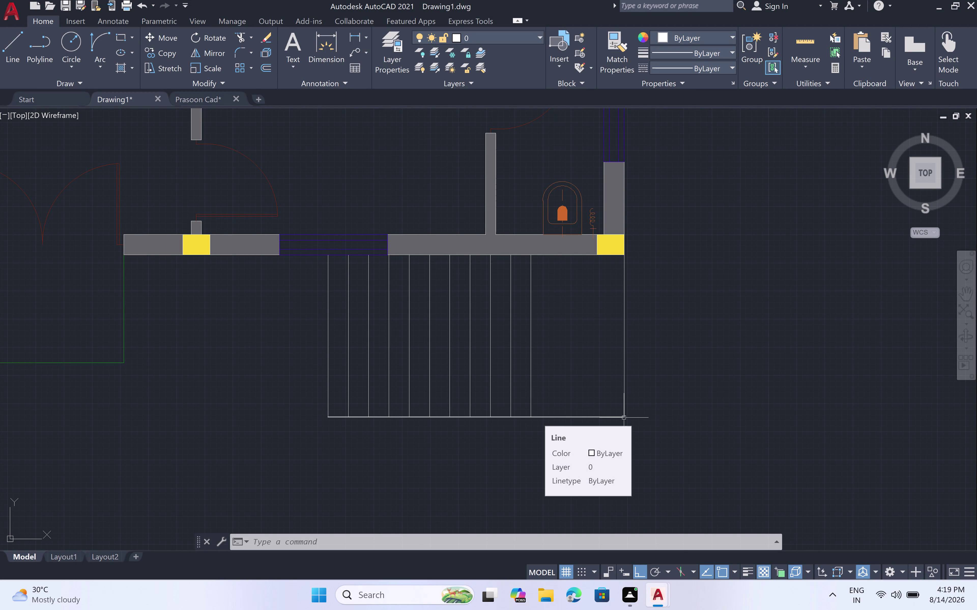
Draw a line starting 4" below the stairs' bottom-right corner, running left and closing the left end.
key(l)
key(space)
double_click(623, 418)
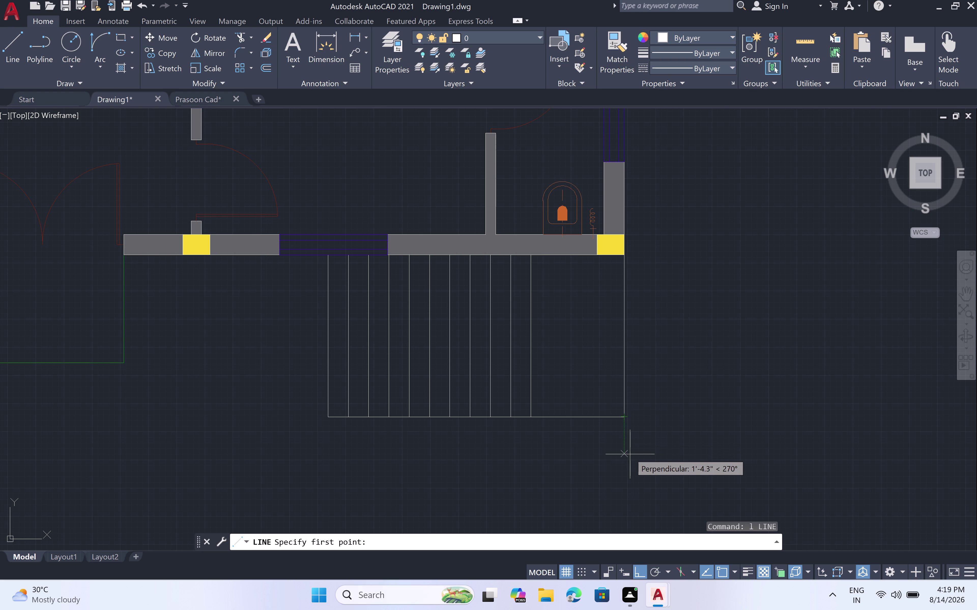
key(4)
key(shift+quotedbl)
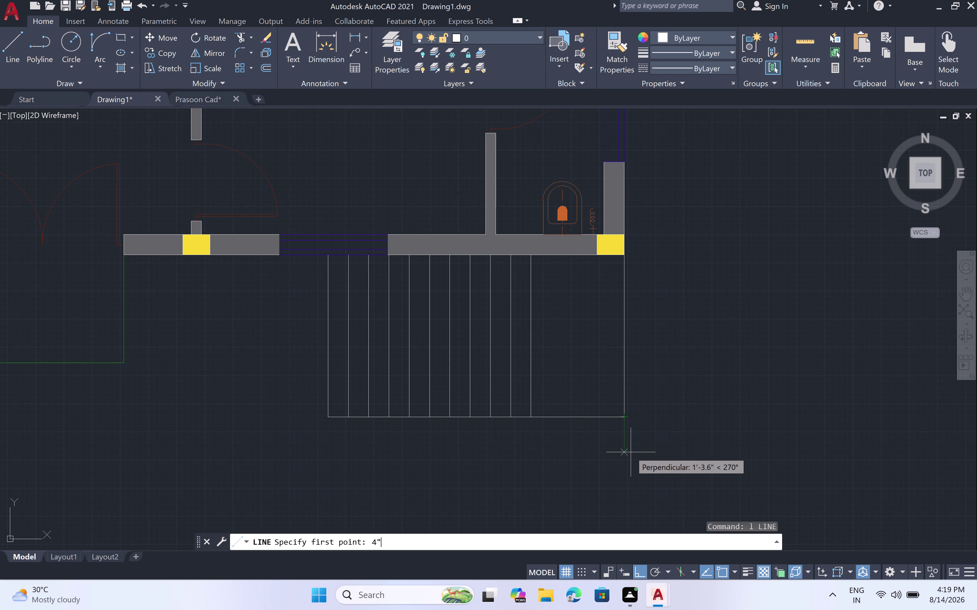
key(space)
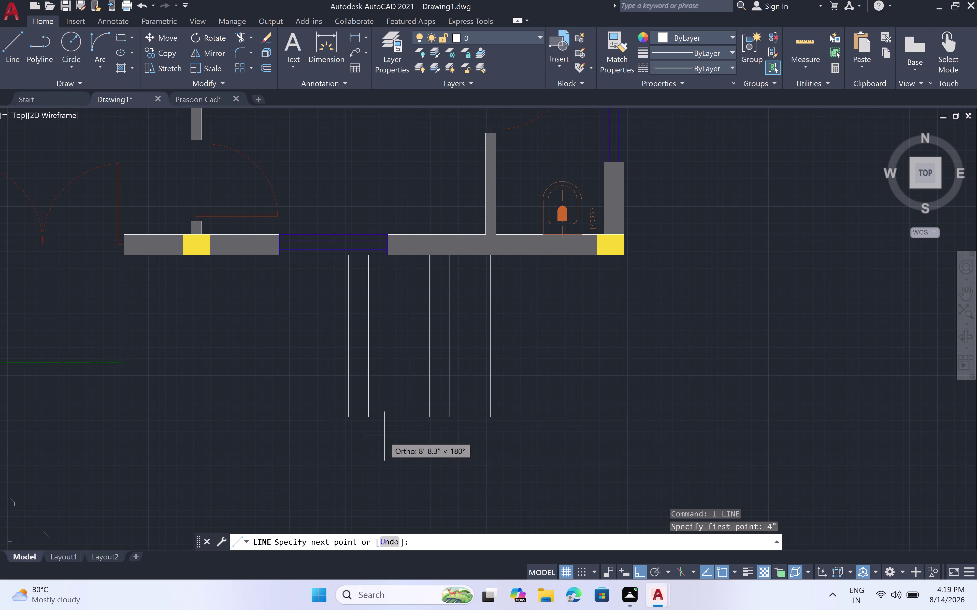
click(324, 422)
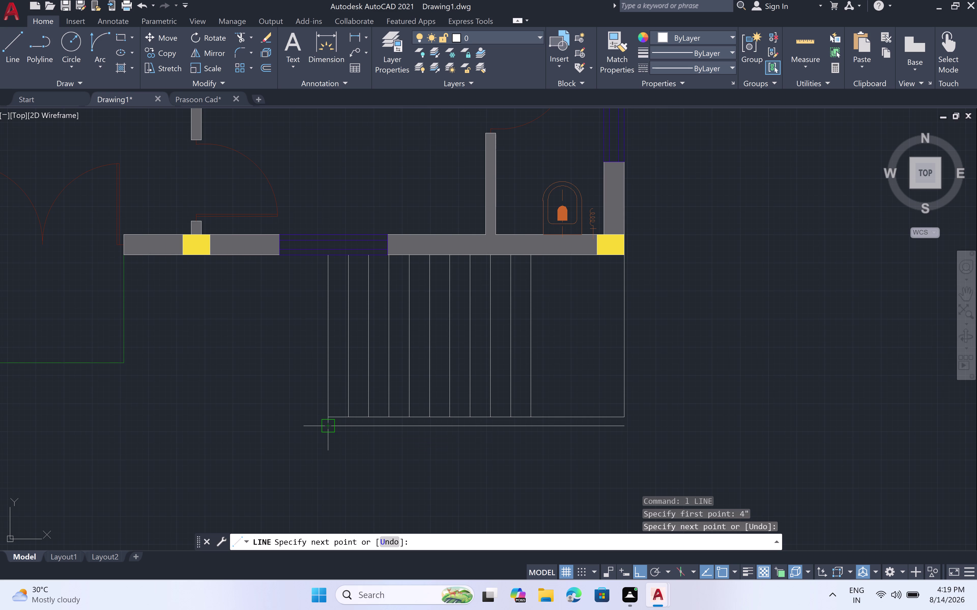
click(323, 415)
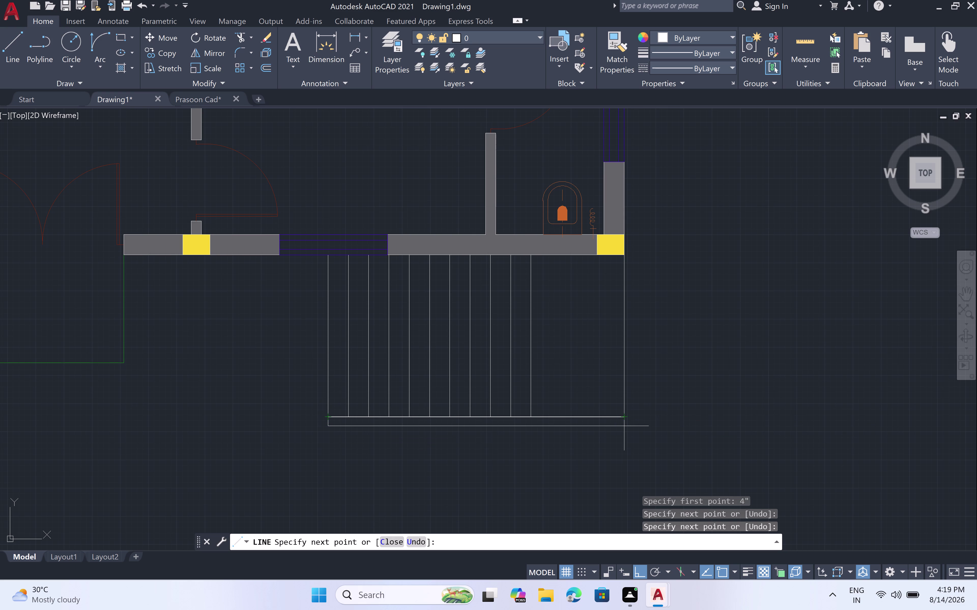
key(Escape)
Close the strip's right end with a short vertical line.
key(space)
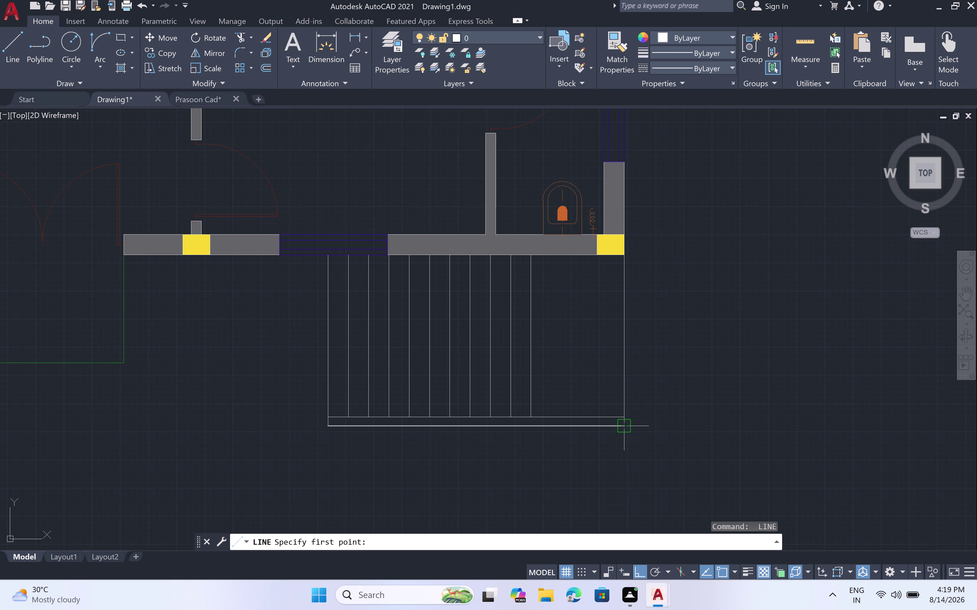
click(623, 424)
click(622, 416)
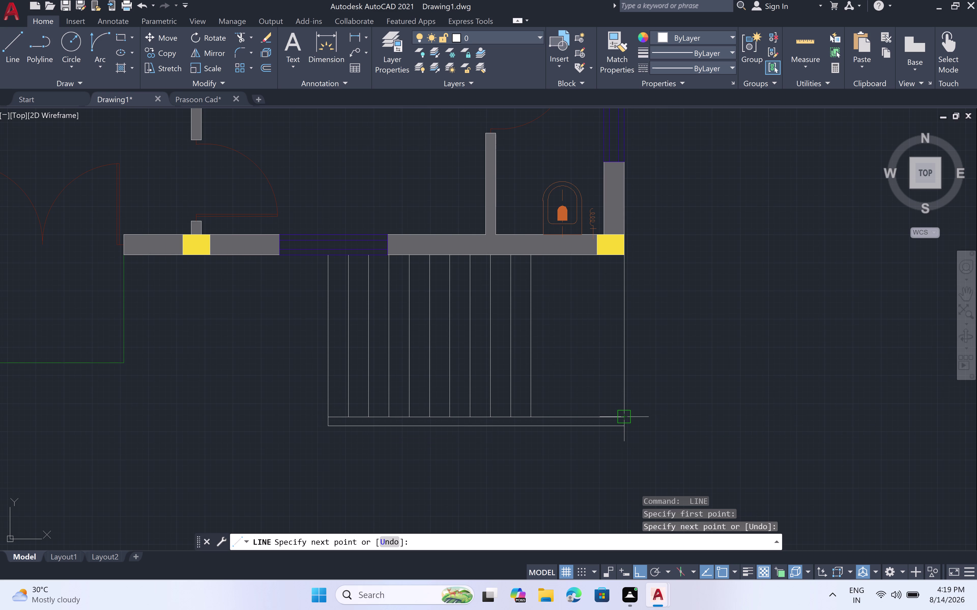
key(Escape)
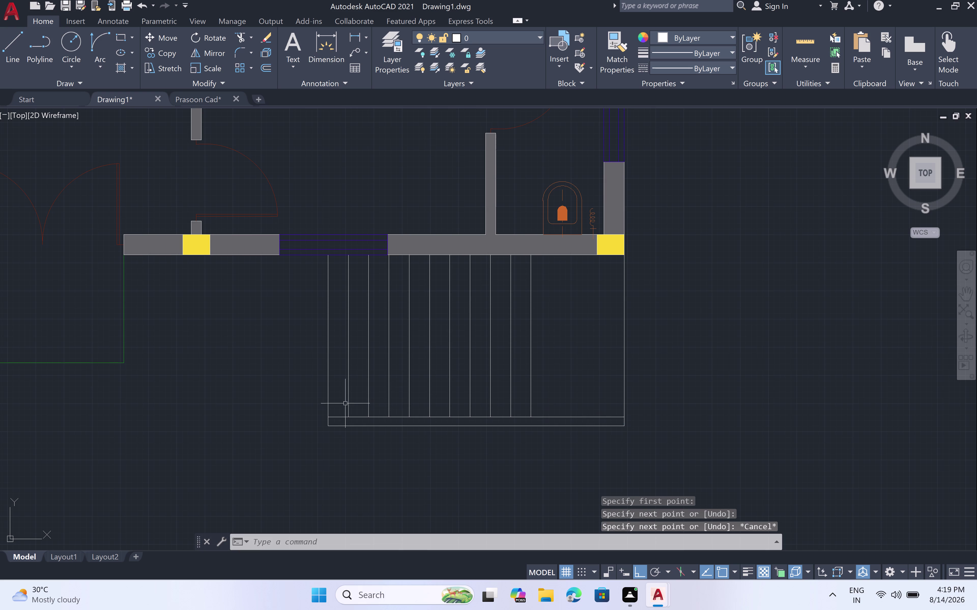
Extend the first seven vertical stair lines down to the new lower line with EX.
scroll(up, 3)
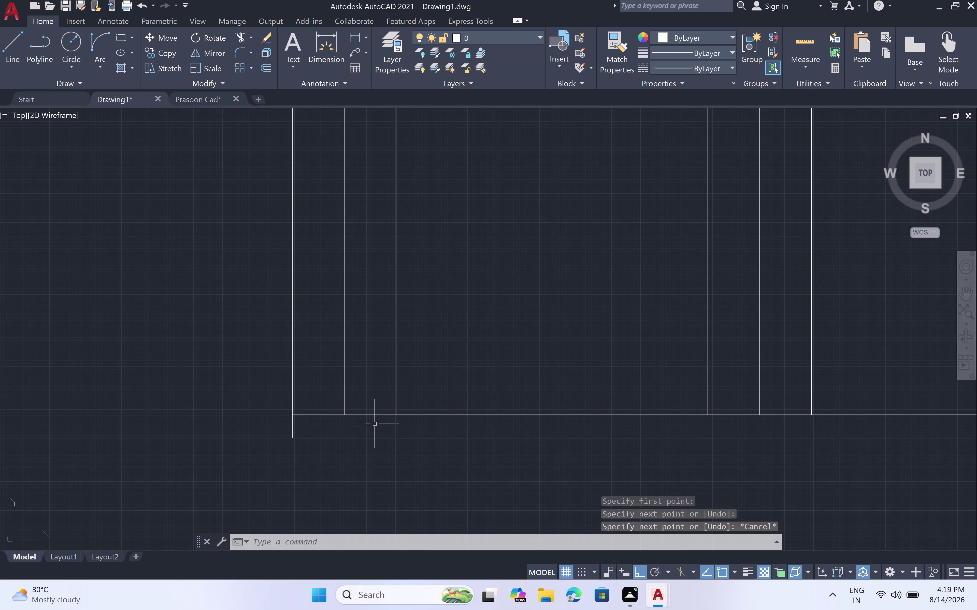
key(e)
text(x)
key(space)
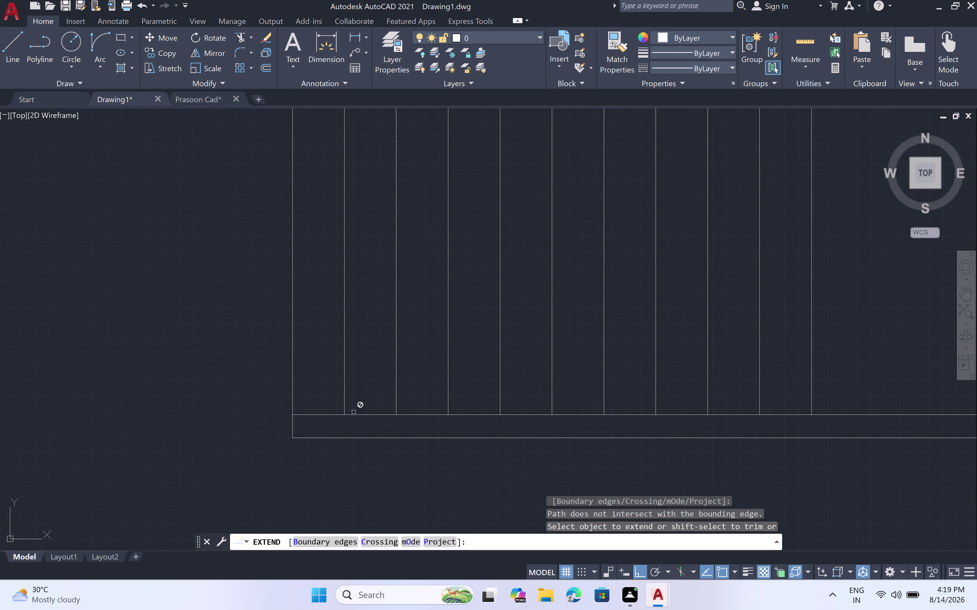
click(344, 414)
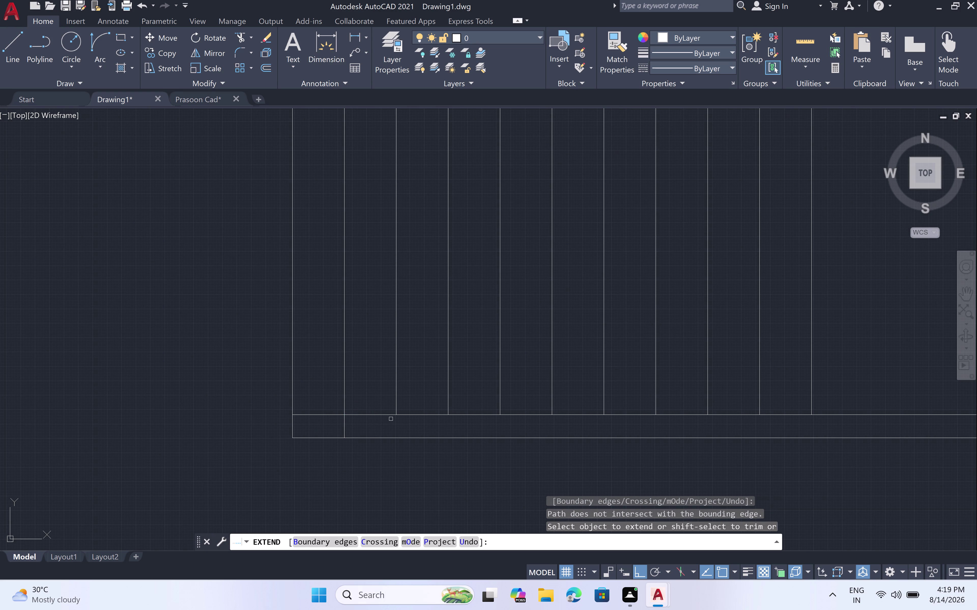
click(395, 415)
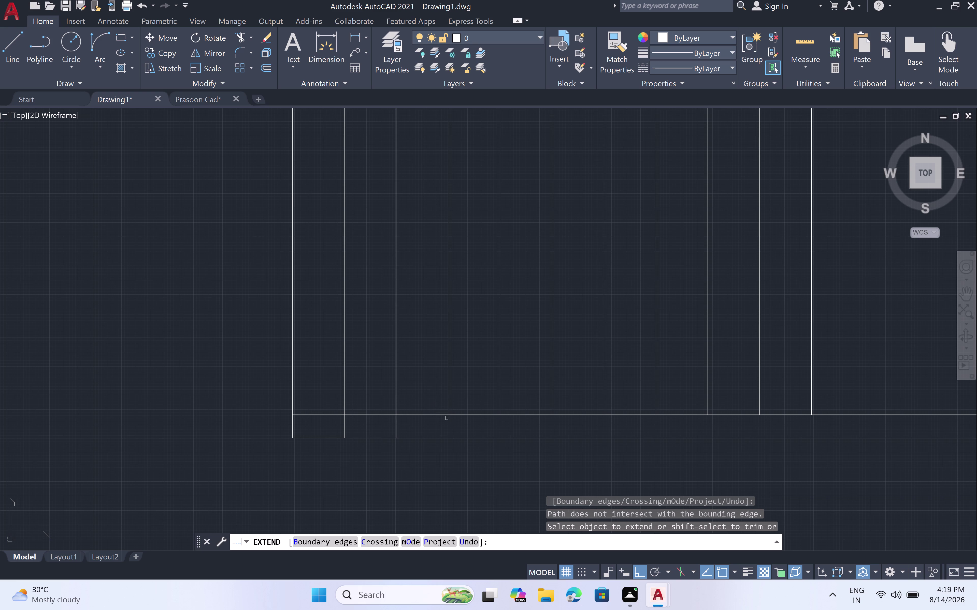
click(448, 415)
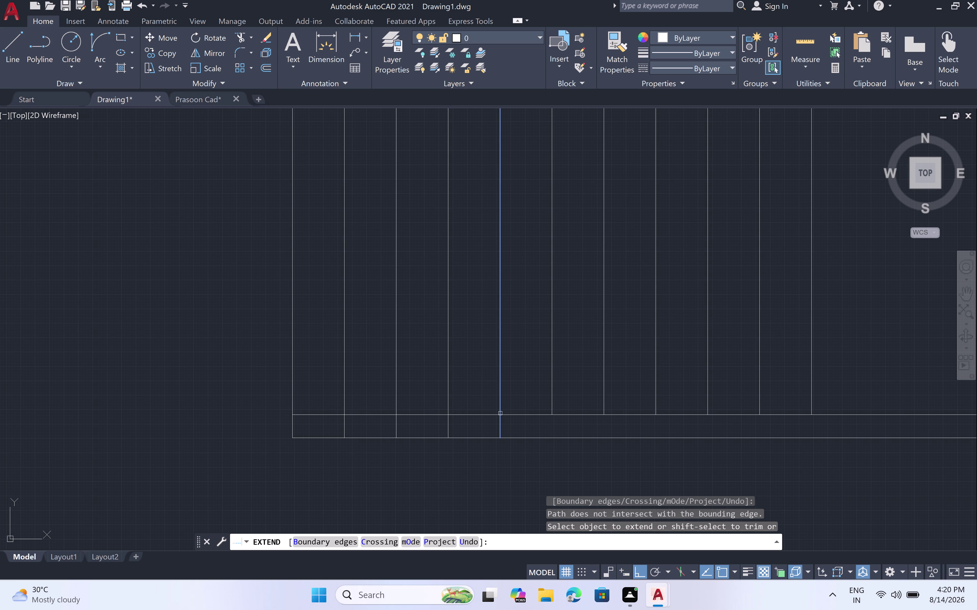
click(500, 413)
click(551, 411)
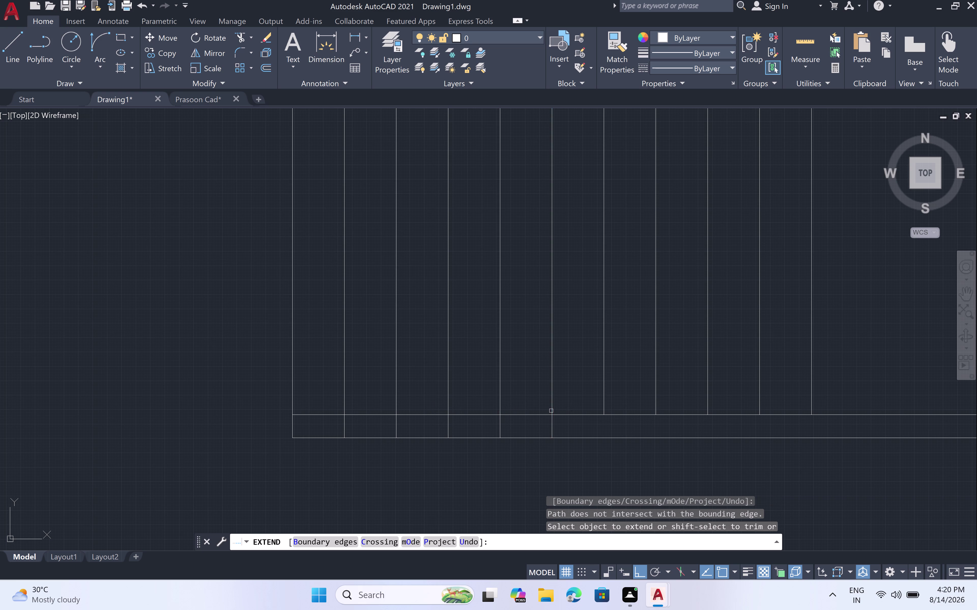
click(604, 414)
click(658, 408)
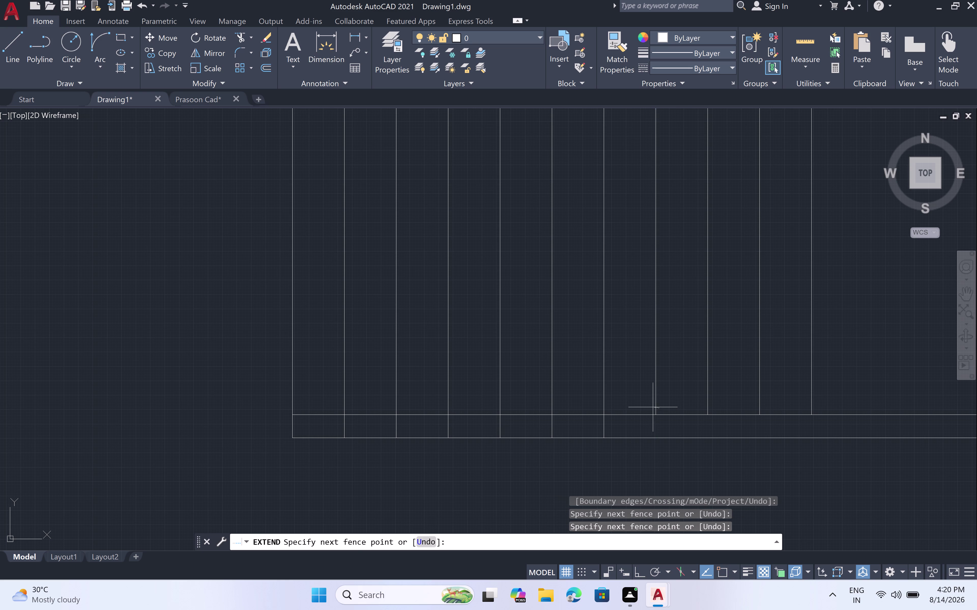
Extend the remaining stair lines to the lower line using a fence.
click(652, 408)
click(698, 402)
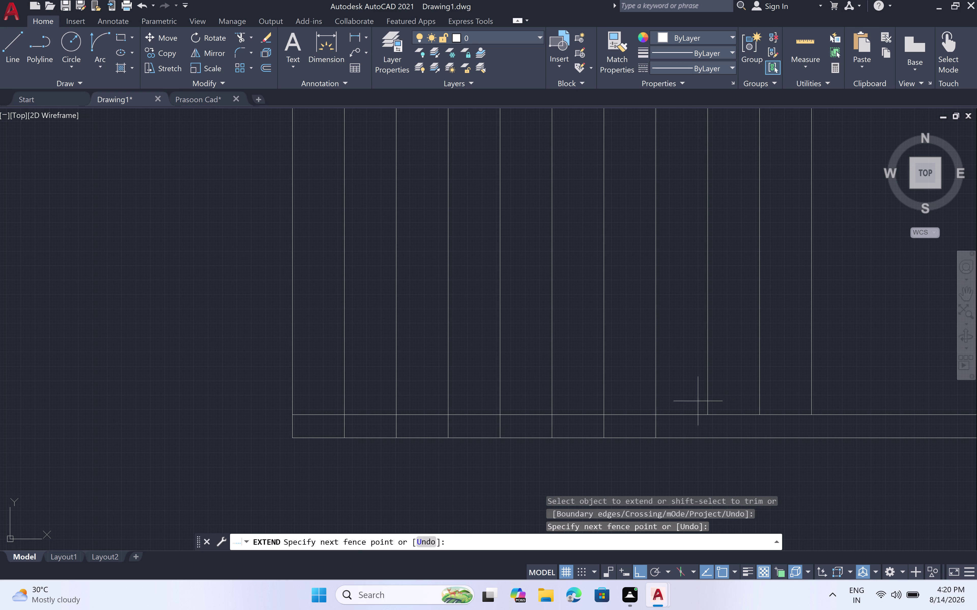
click(822, 397)
scroll(down, 3)
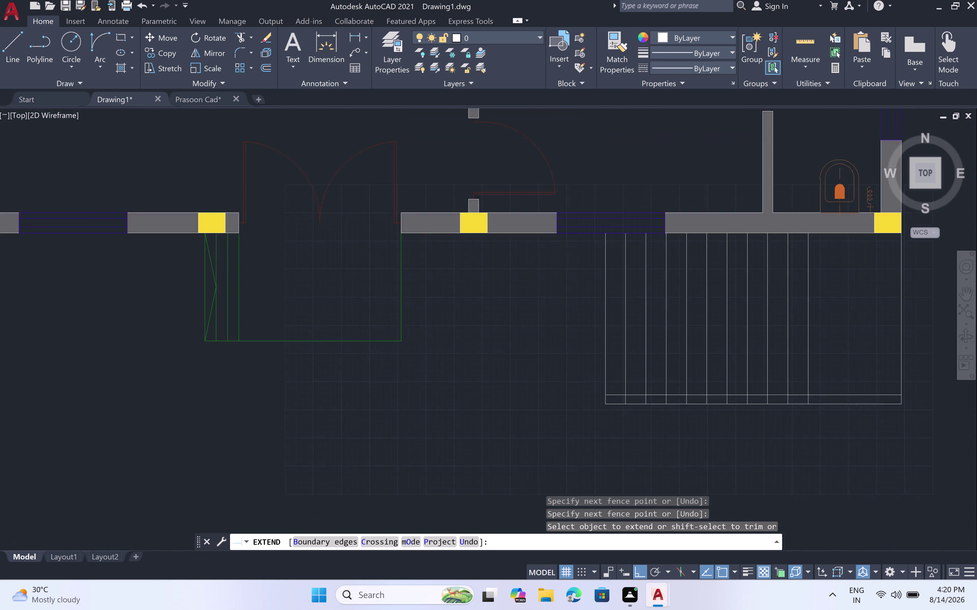
scroll(up, 3)
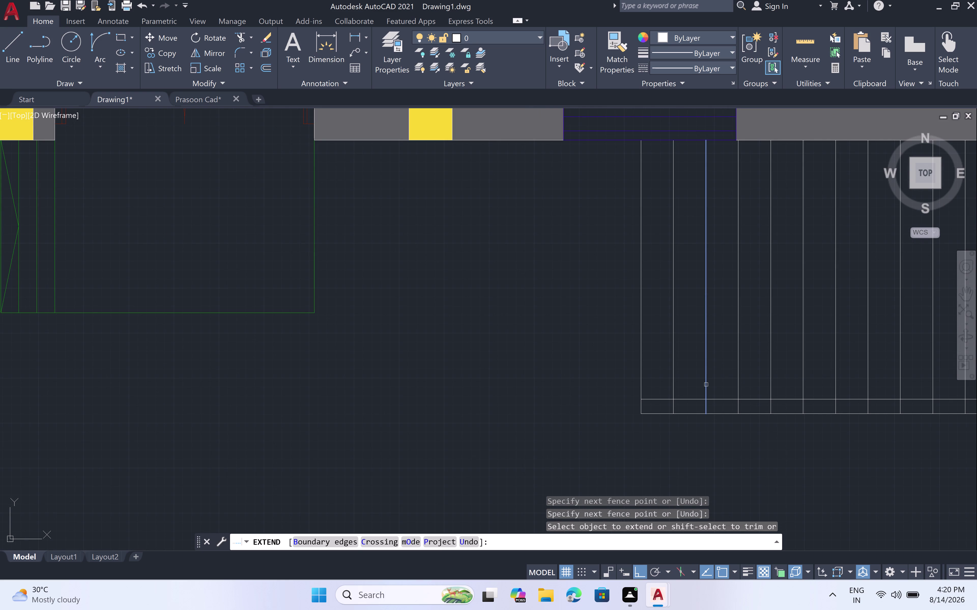
Trim the first pieces of the old bottom edge between stair lines with TR.
key(Escape)
key(t)
key(r)
key(space)
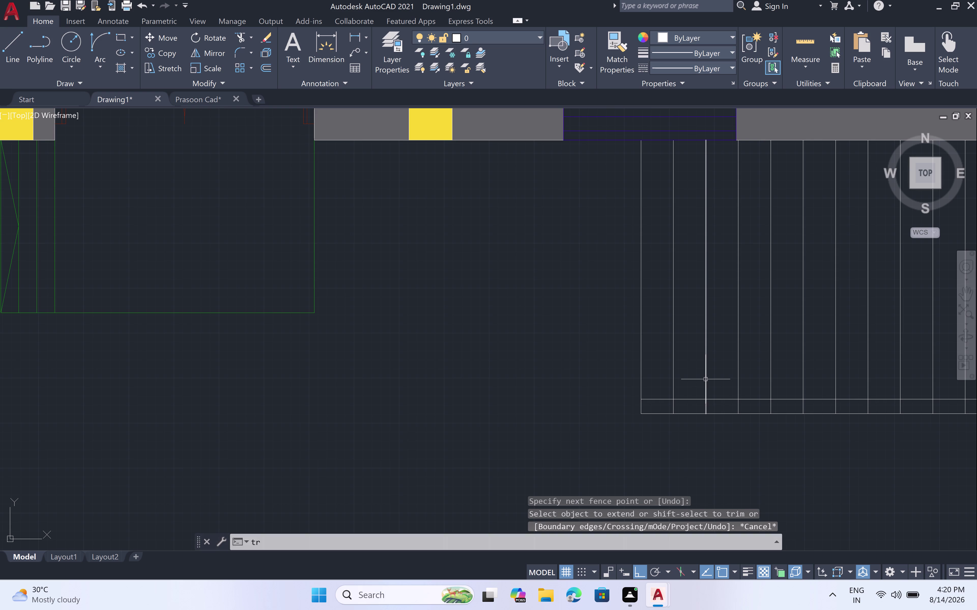
click(655, 399)
click(693, 398)
click(727, 398)
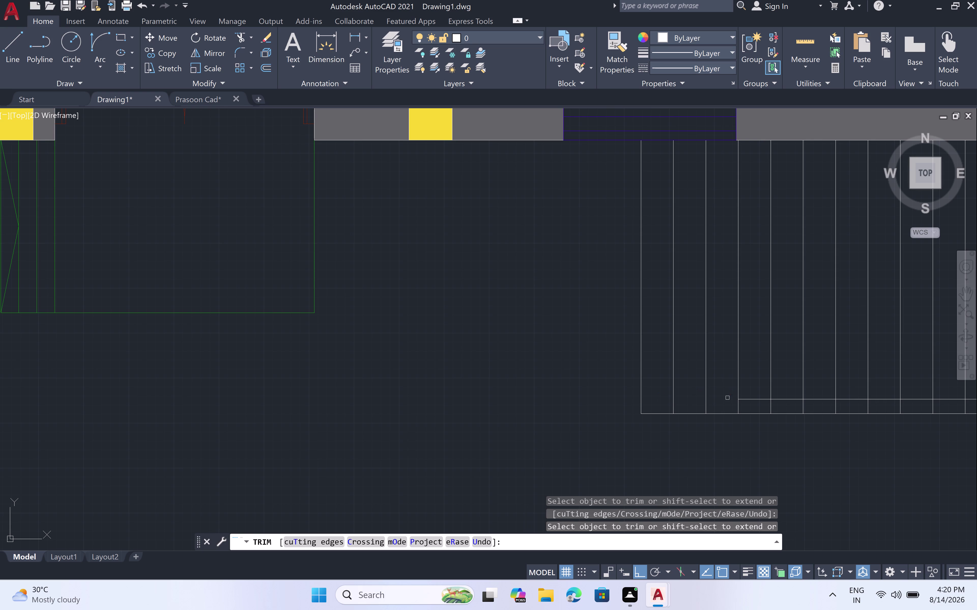
click(756, 398)
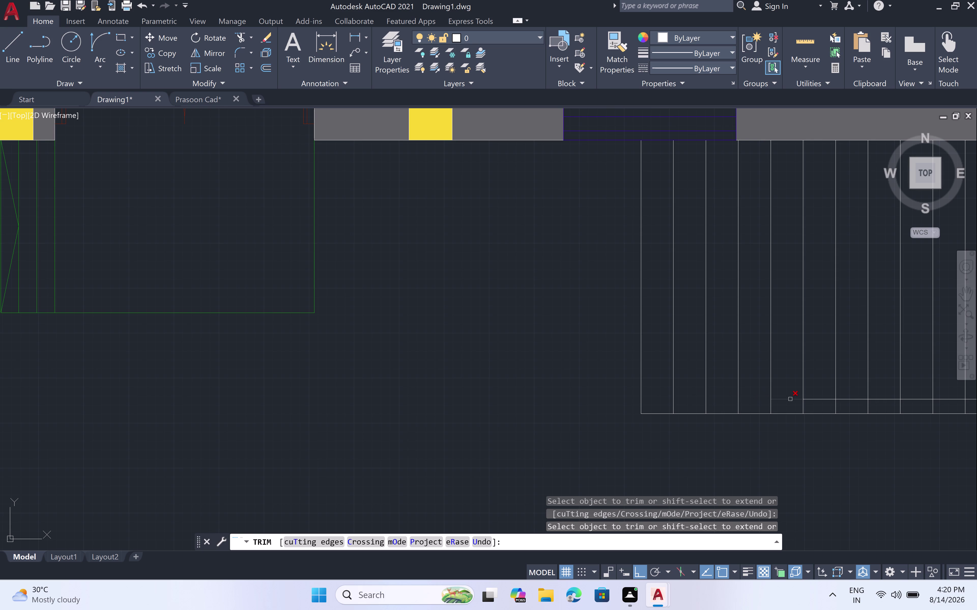
click(790, 399)
click(814, 399)
Trim the remaining old bottom-edge pieces toward the right end.
scroll(down, 3)
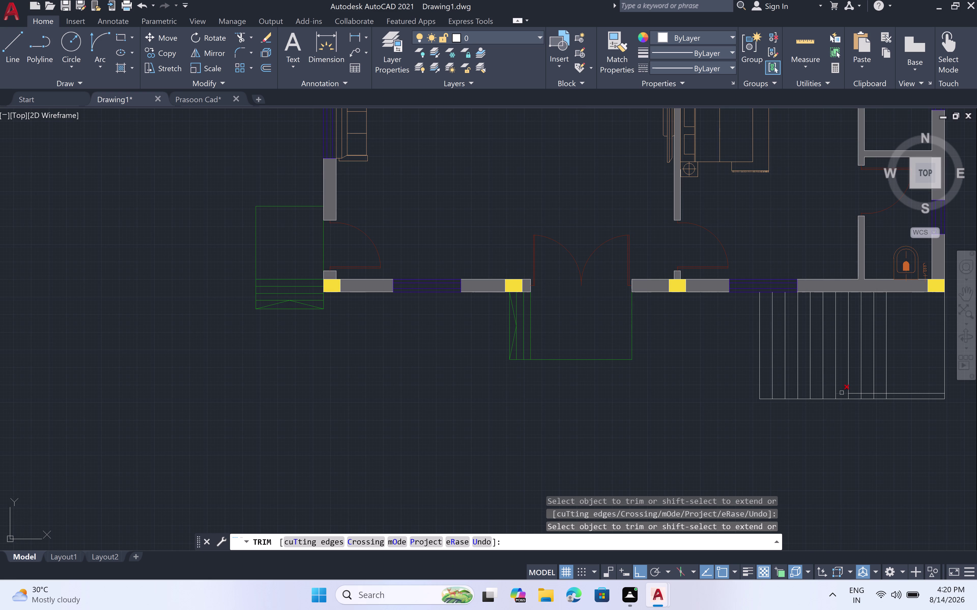
click(841, 393)
click(854, 394)
click(864, 393)
click(879, 394)
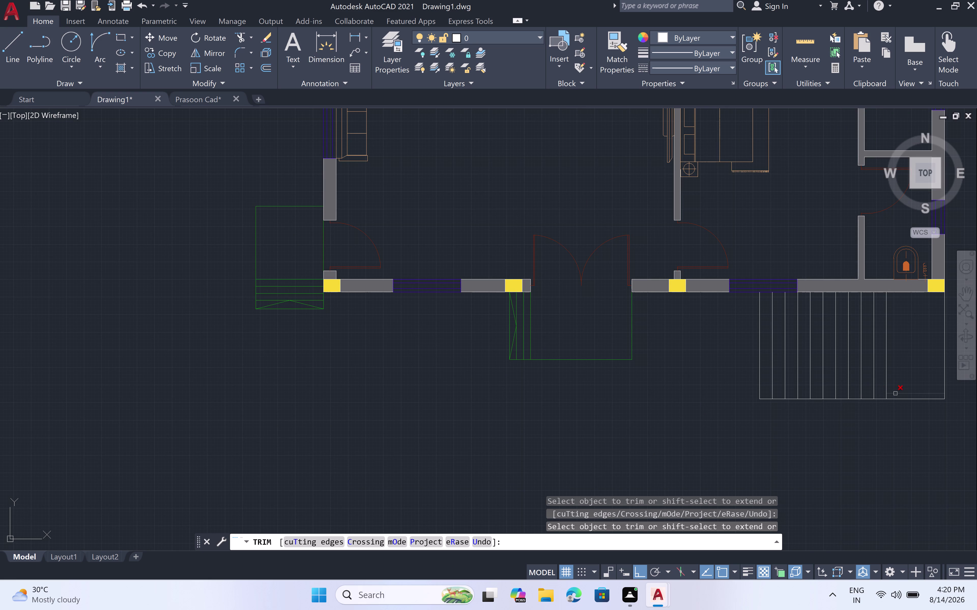
click(894, 393)
key(Escape)
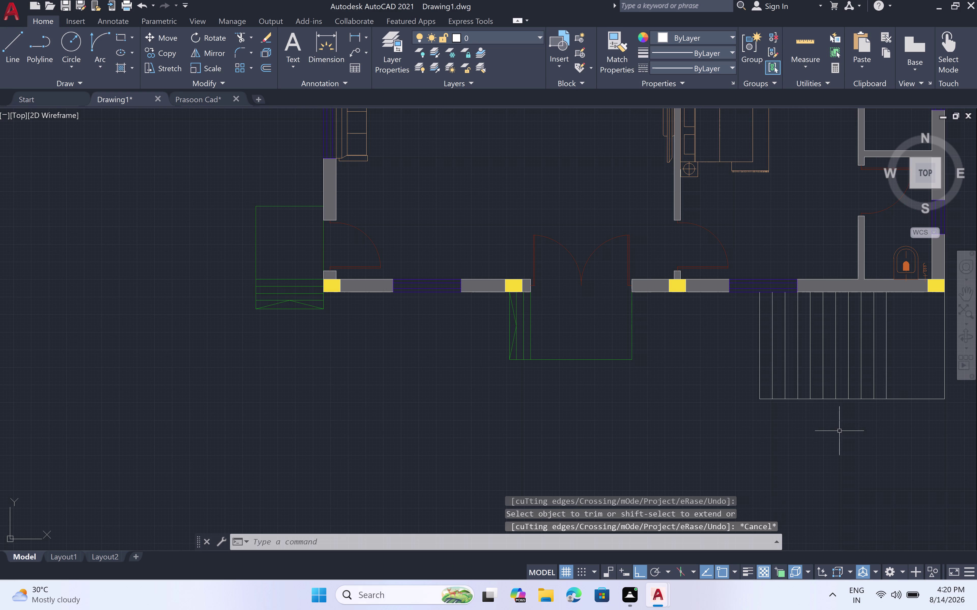
Attempt to start OFFSET with a 3-foot distance.
key(o)
key(f)
key(f)
key(space)
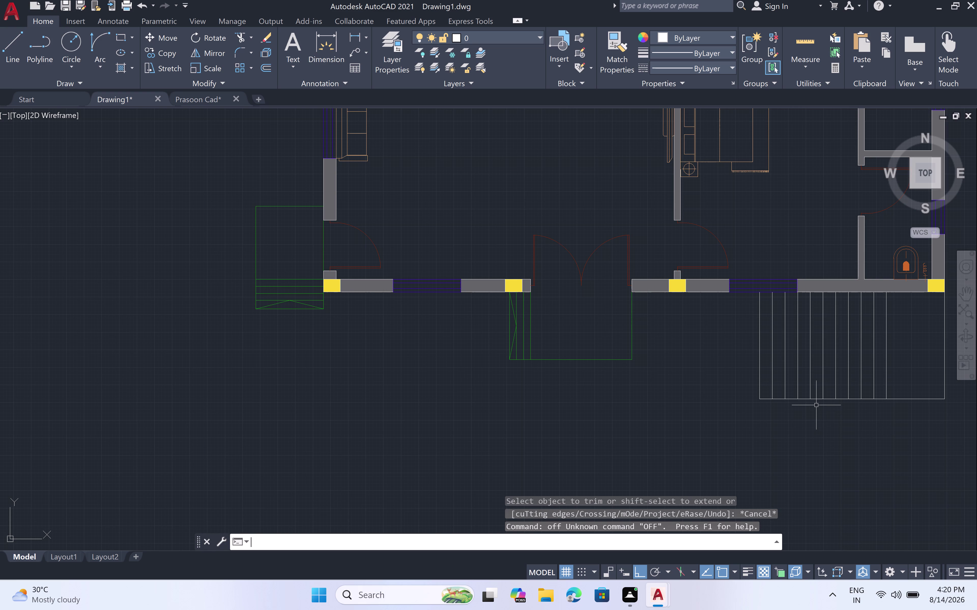
key(3)
key(apostrophe)
key(space)
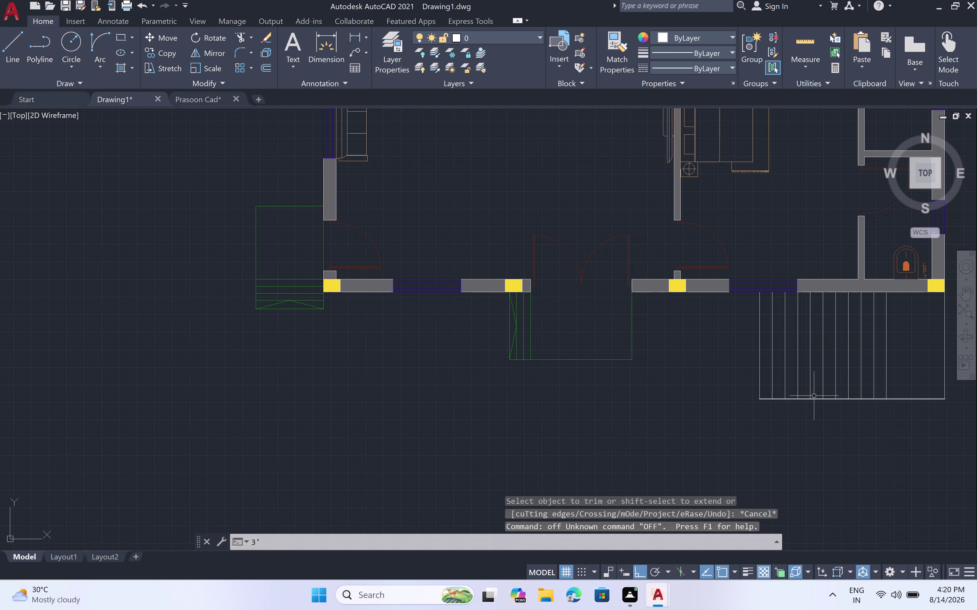
Offset the lower stair edge 3 feet upward to create the horizontal cross line.
key(o)
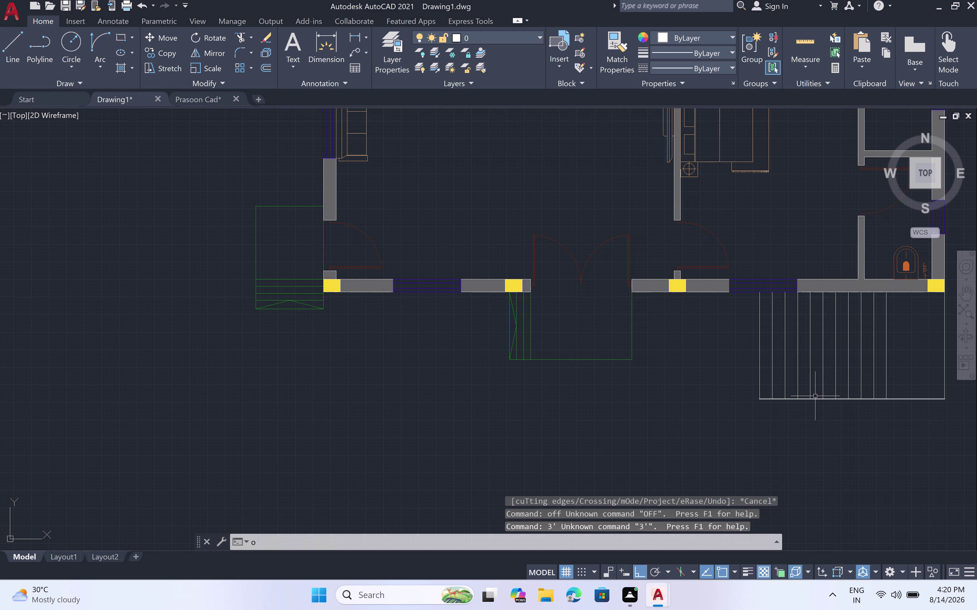
key(f)
text(f)
key(space)
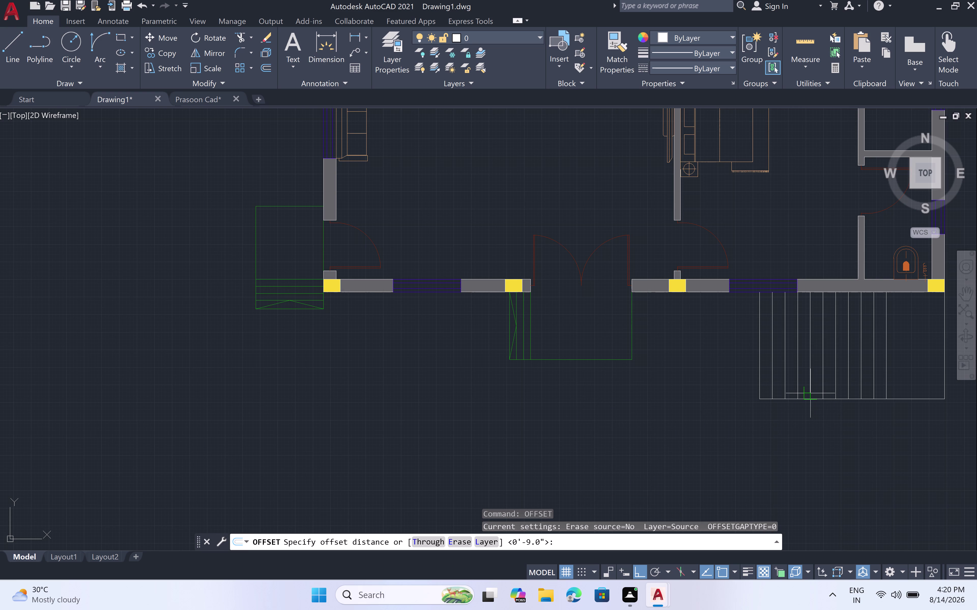
key(3)
key(apostrophe)
key(space)
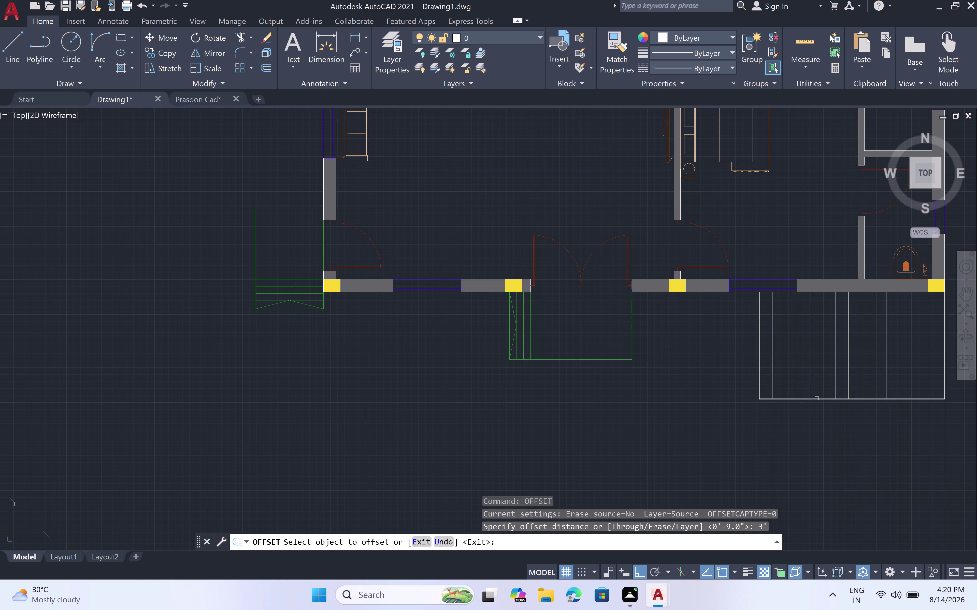
click(816, 399)
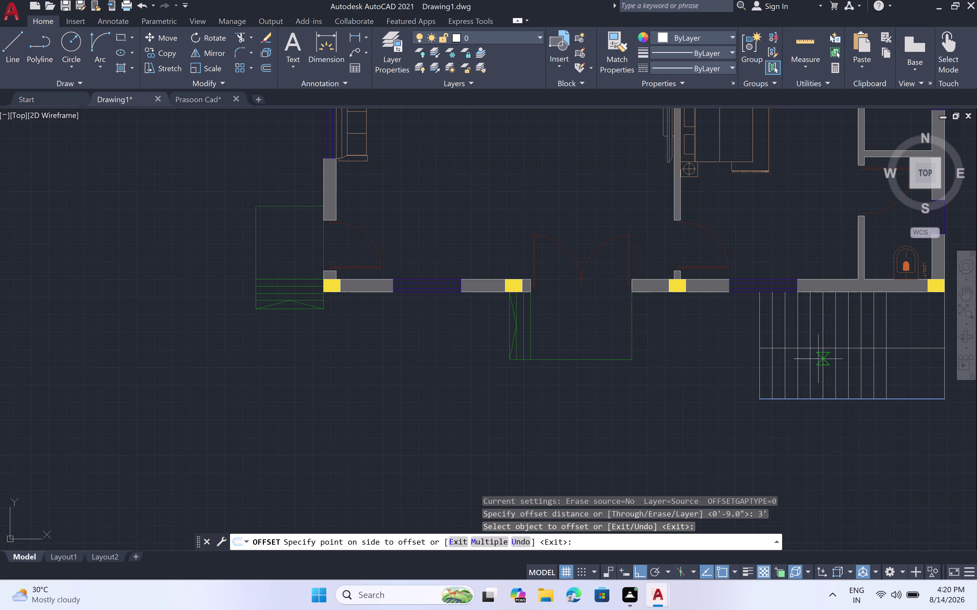
click(818, 359)
key(space)
Offset the stair's horizontal cross line by 4" to form the narrow strip.
key(space)
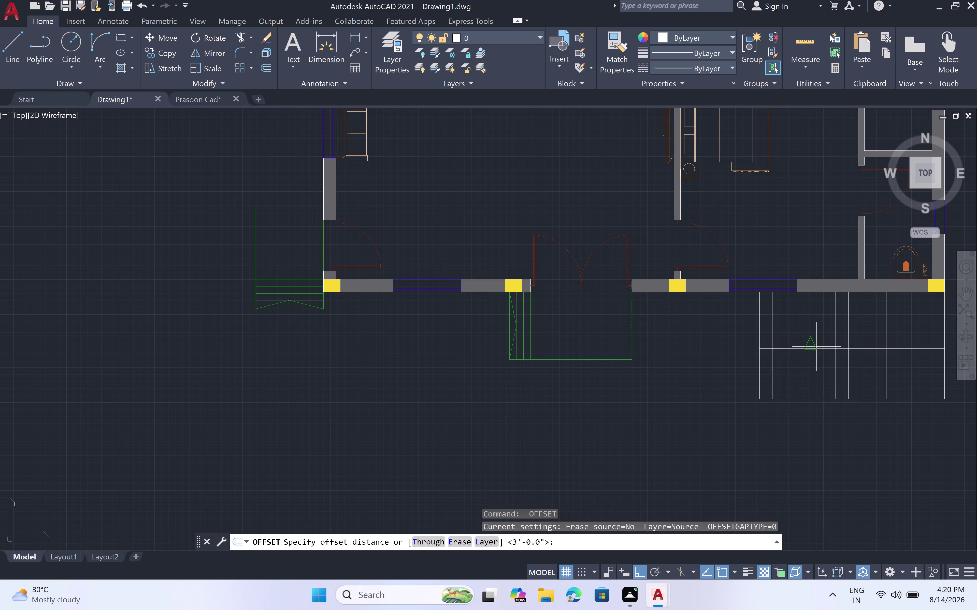
text(4")
key(space)
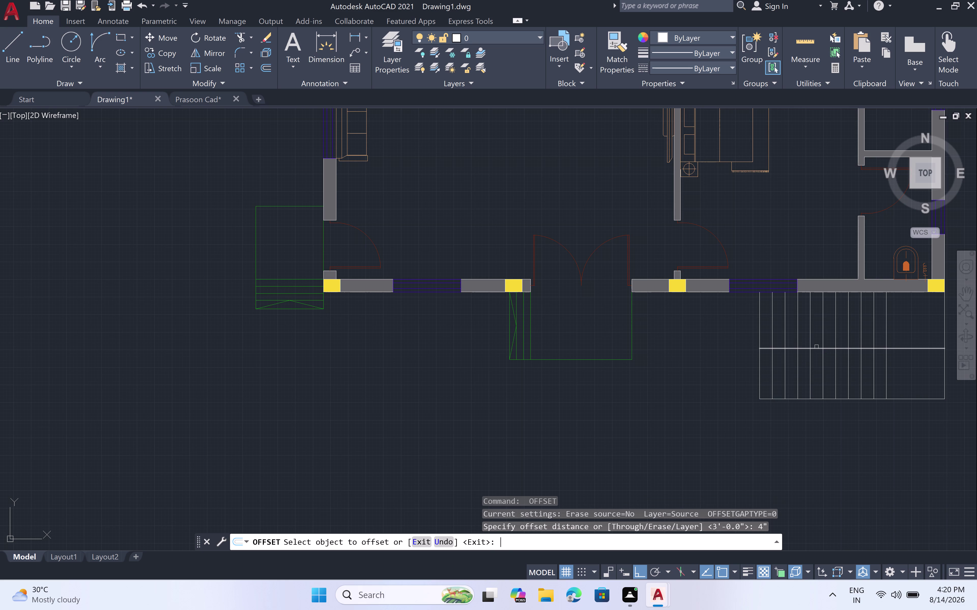
click(816, 348)
click(812, 330)
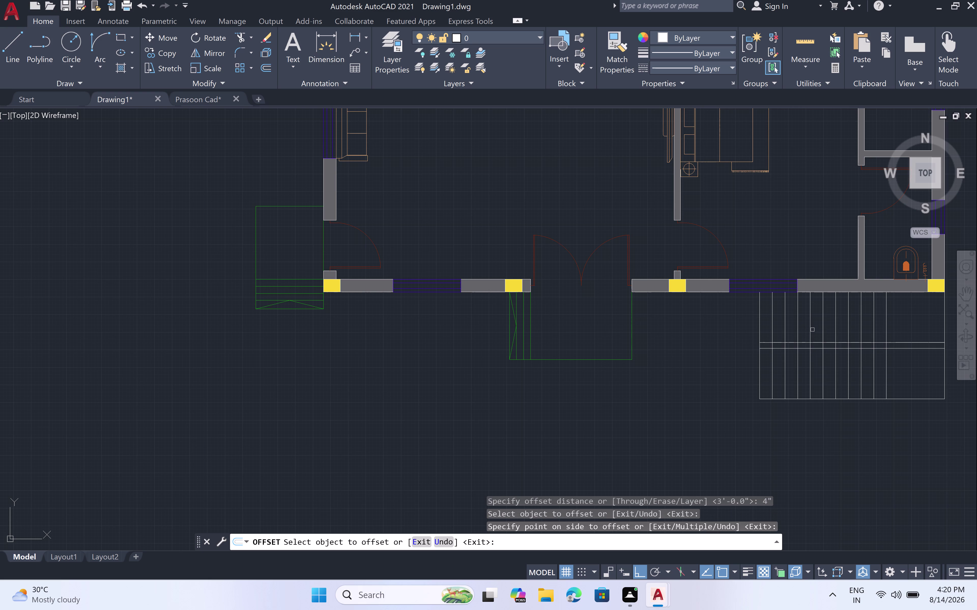
Check the command options, then cancel the pending offset.
text(tr)
key(space)
scroll(up, 3)
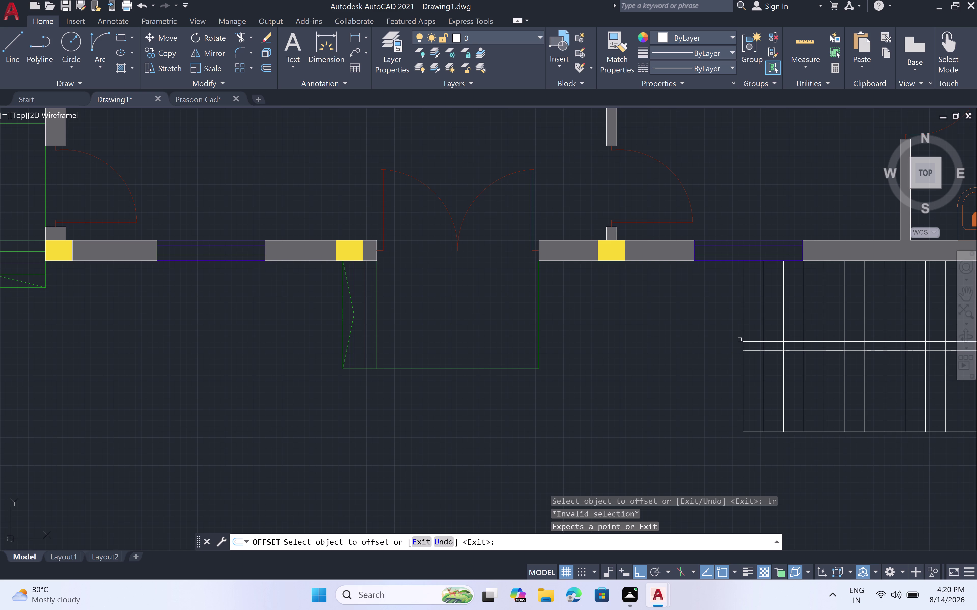
right_click(727, 340)
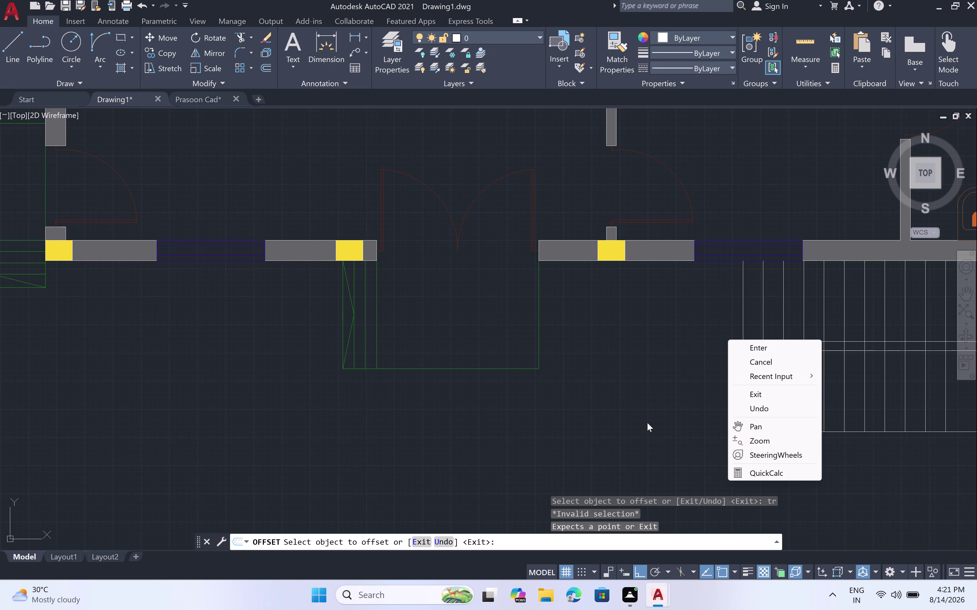
key(Escape)
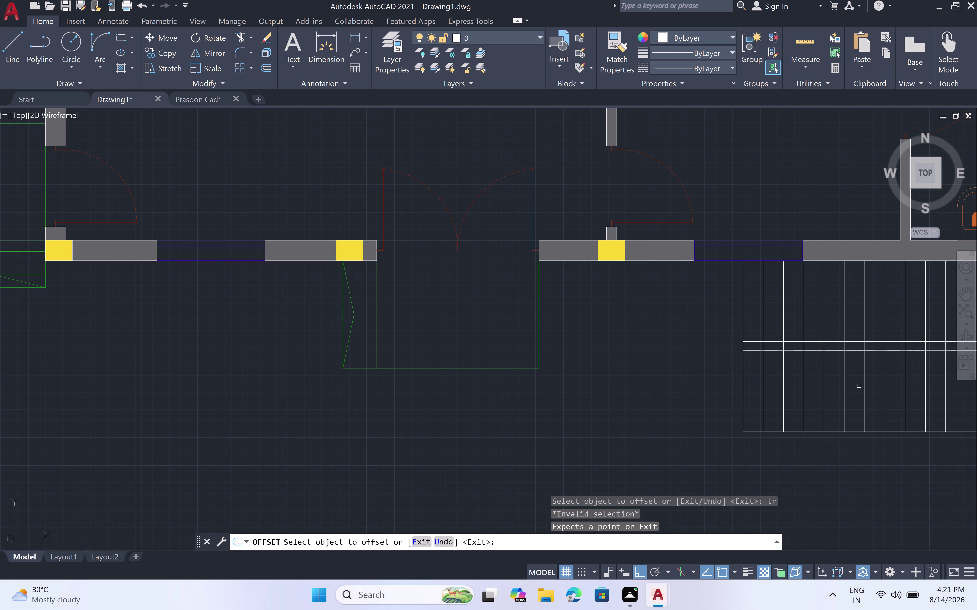
scroll(up, 3)
scroll(down, 3)
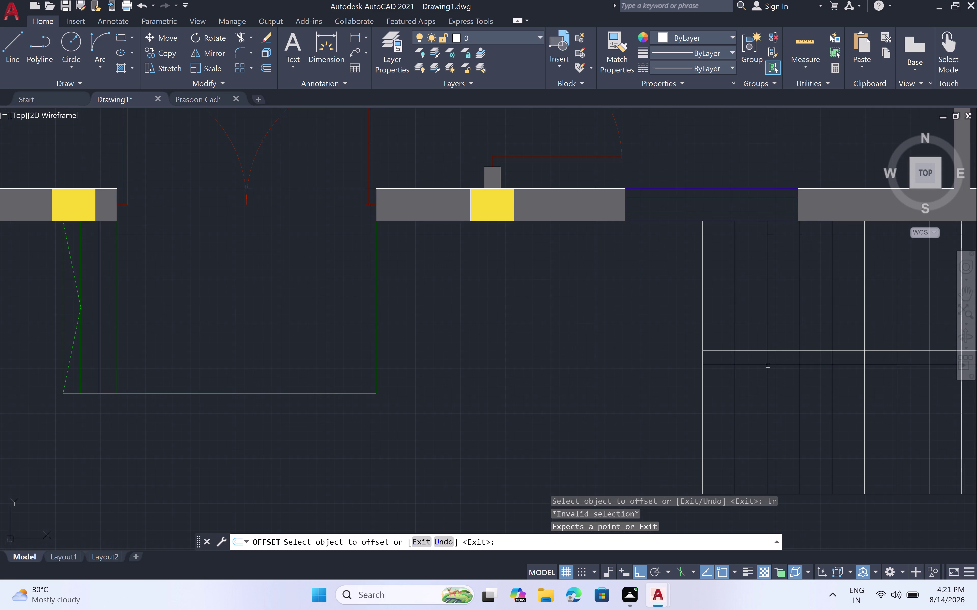
click(735, 360)
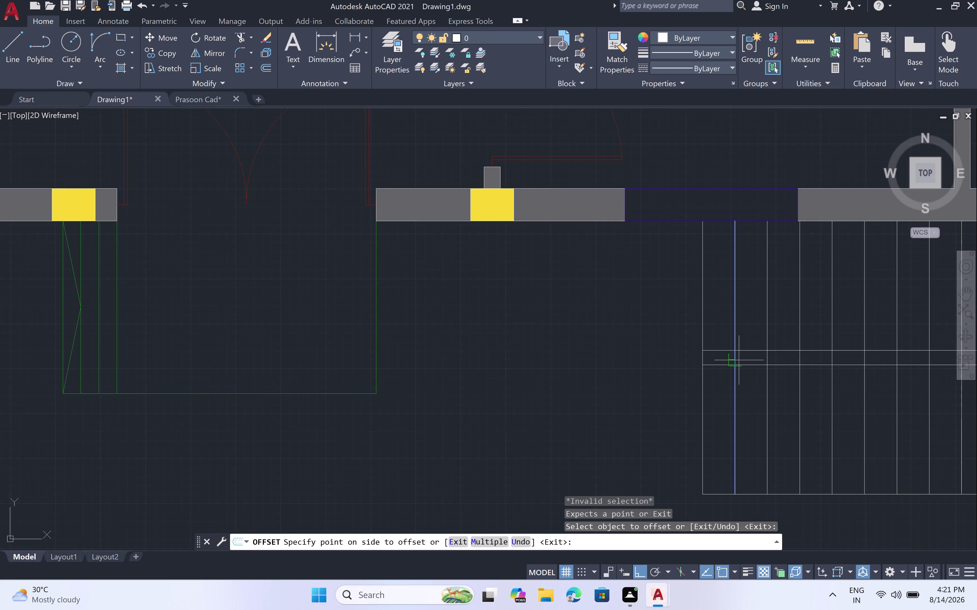
key(Escape)
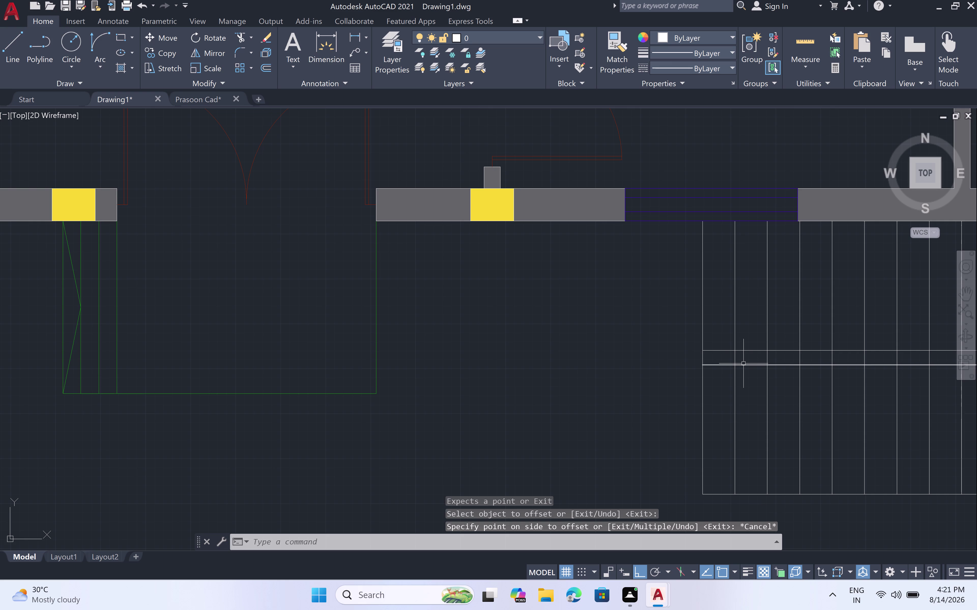
Trim the first tread segments inside the strip with TR.
text(tr)
key(space)
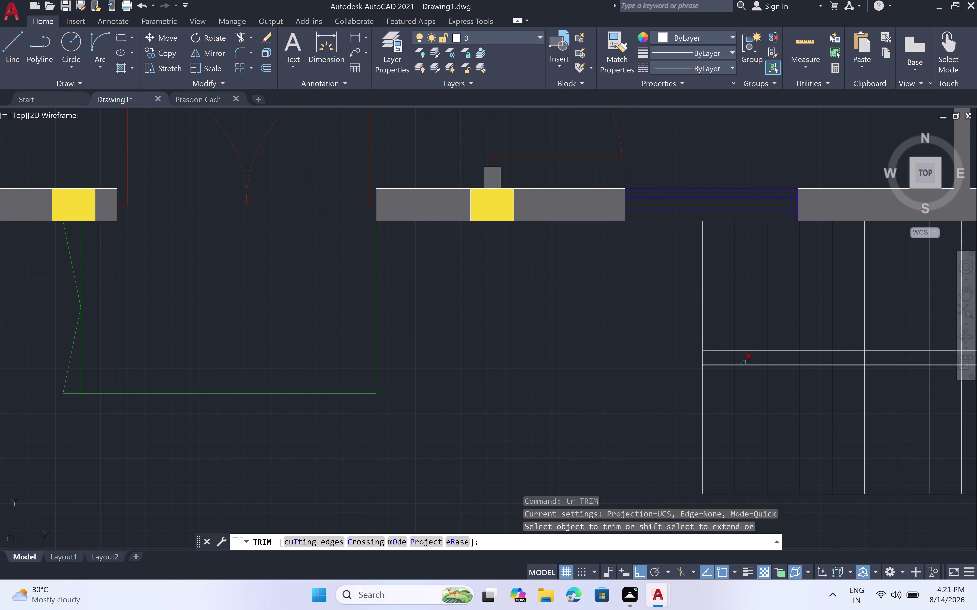
click(735, 359)
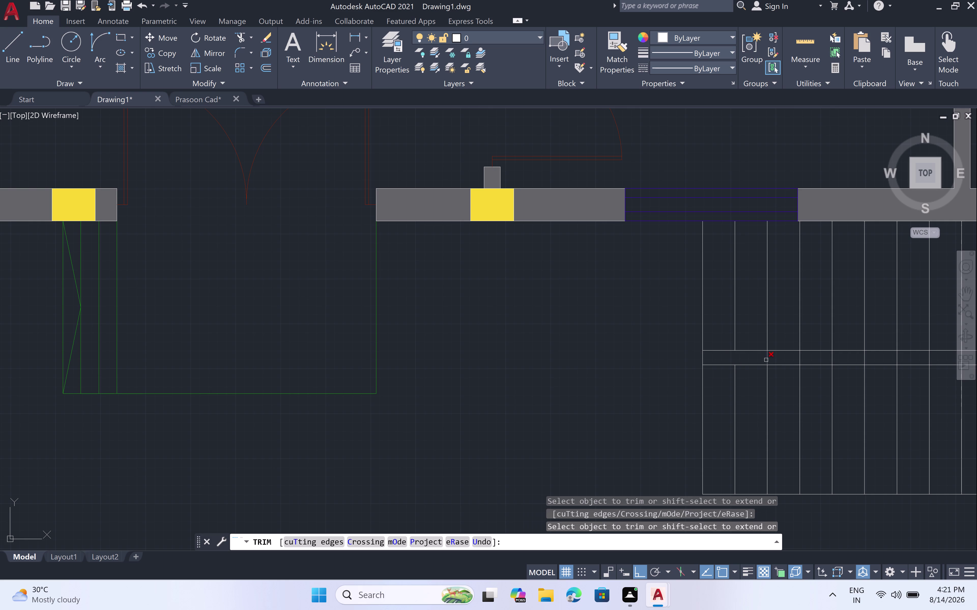
click(766, 360)
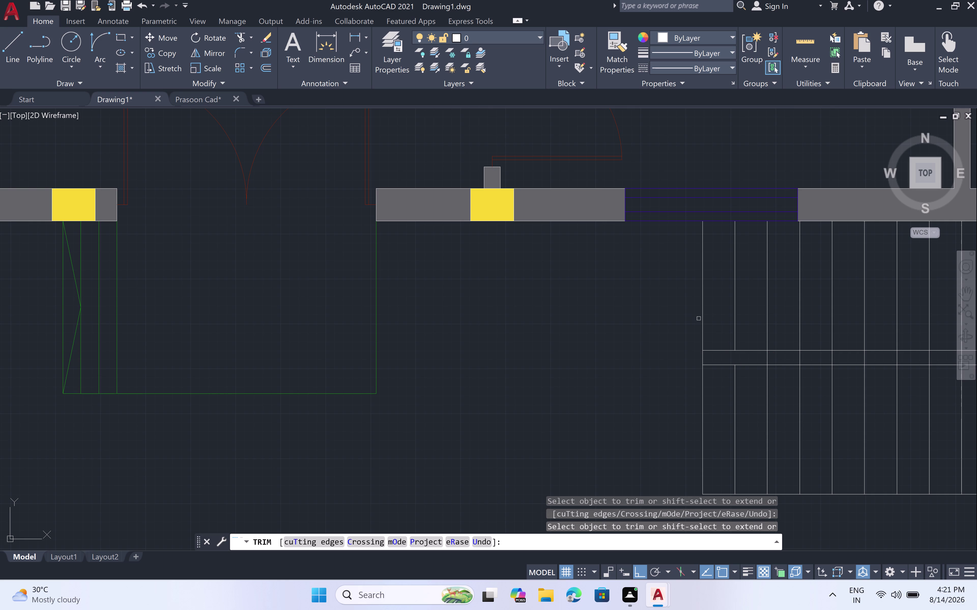
click(701, 319)
click(766, 356)
click(798, 356)
click(798, 356)
drag(816, 360, 869, 356)
Fence-trim the remaining tread segments in the strip and remove leftover pieces.
scroll(up, 3)
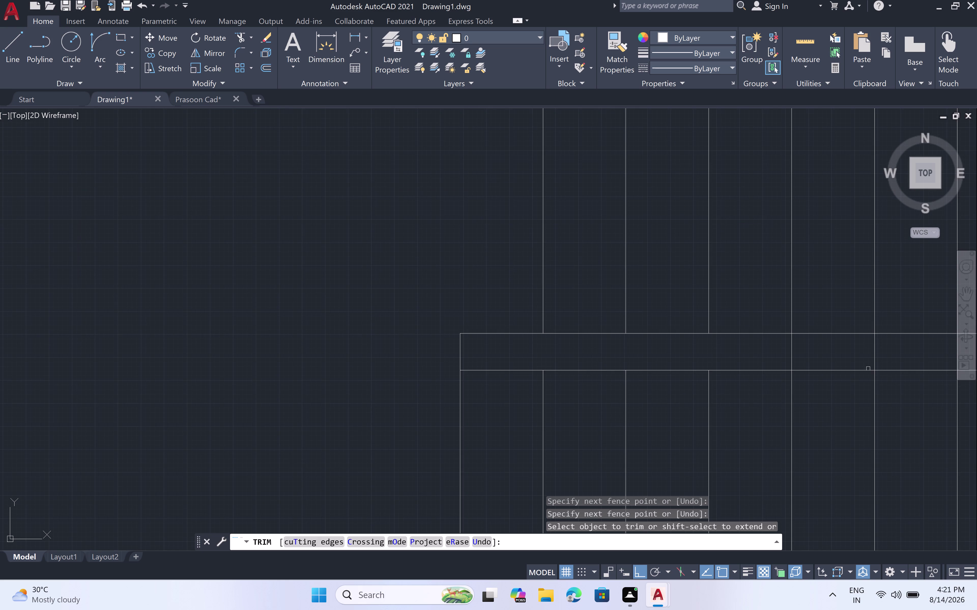
scroll(down, 3)
middle_drag(897, 399, 722, 395)
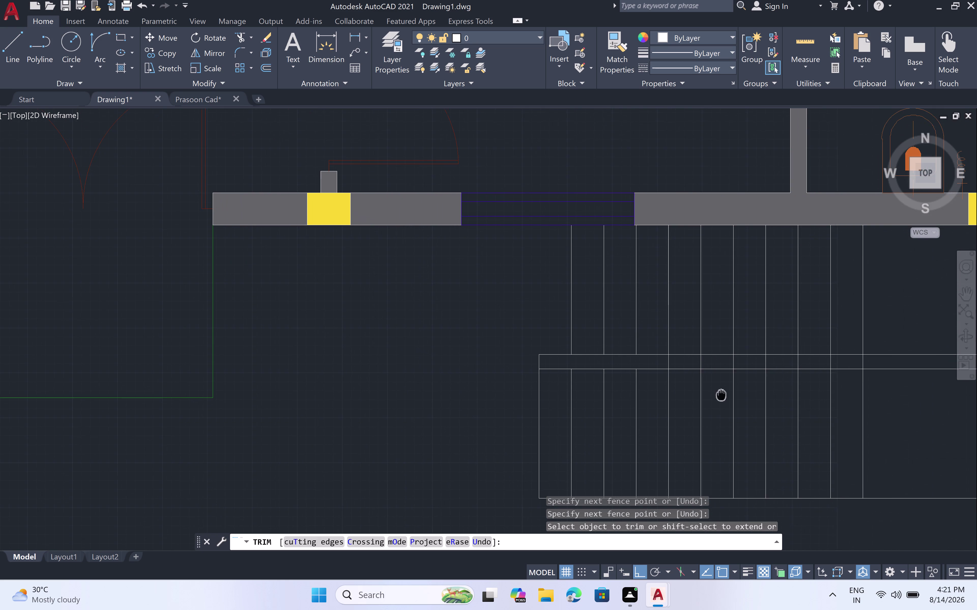
scroll(up, 3)
scroll(down, 3)
click(652, 362)
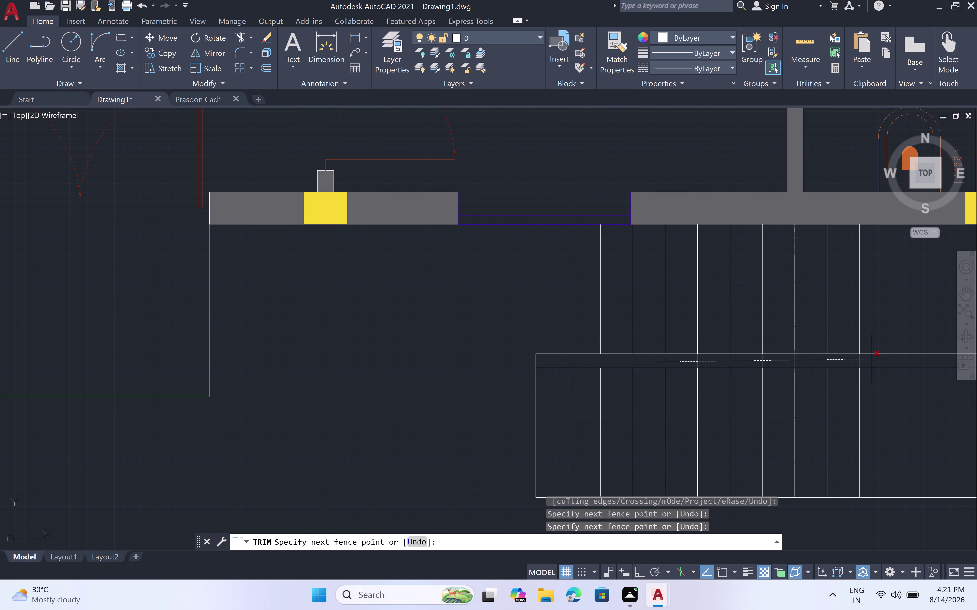
click(871, 359)
scroll(down, 3)
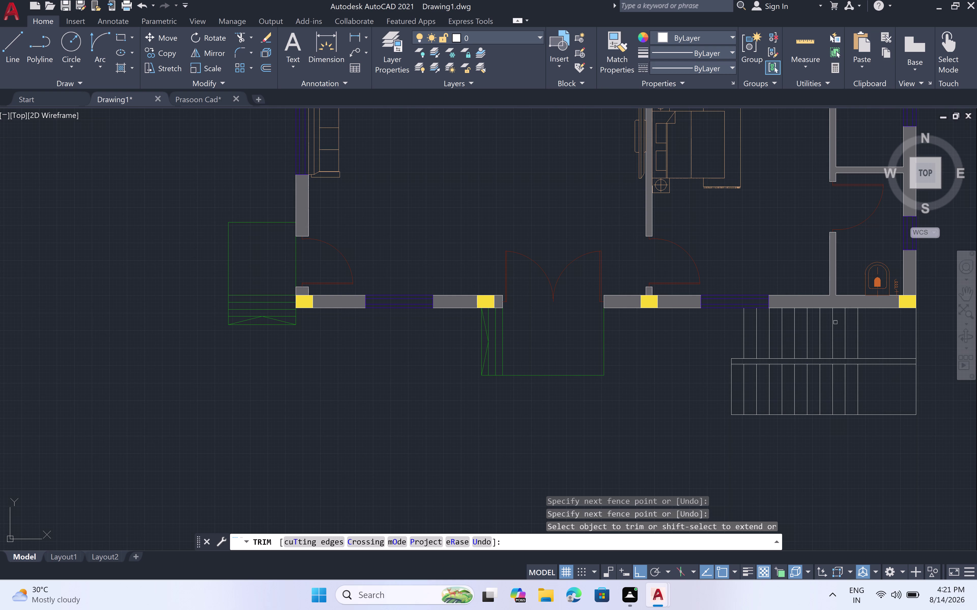
click(731, 361)
click(735, 360)
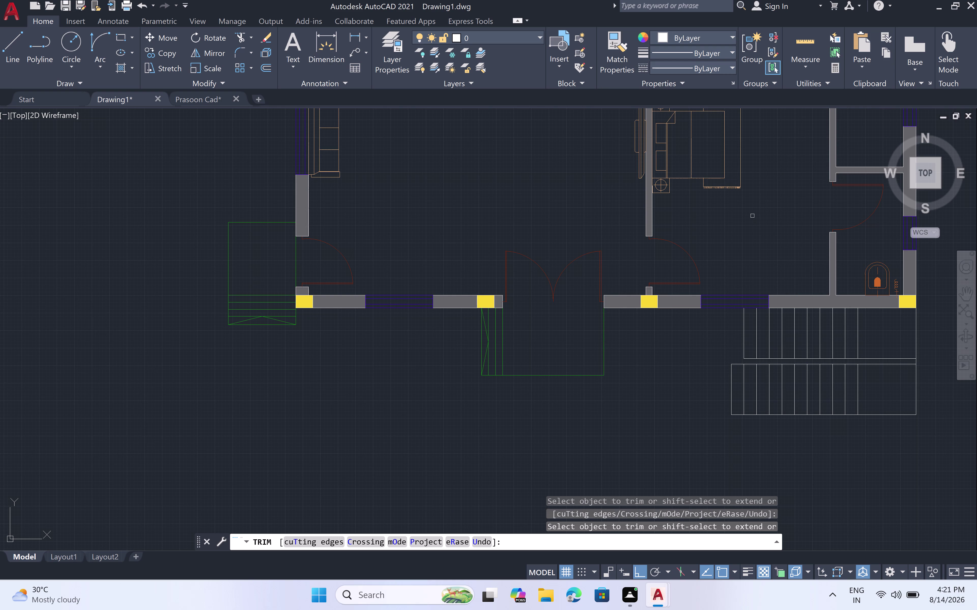
scroll(up, 3)
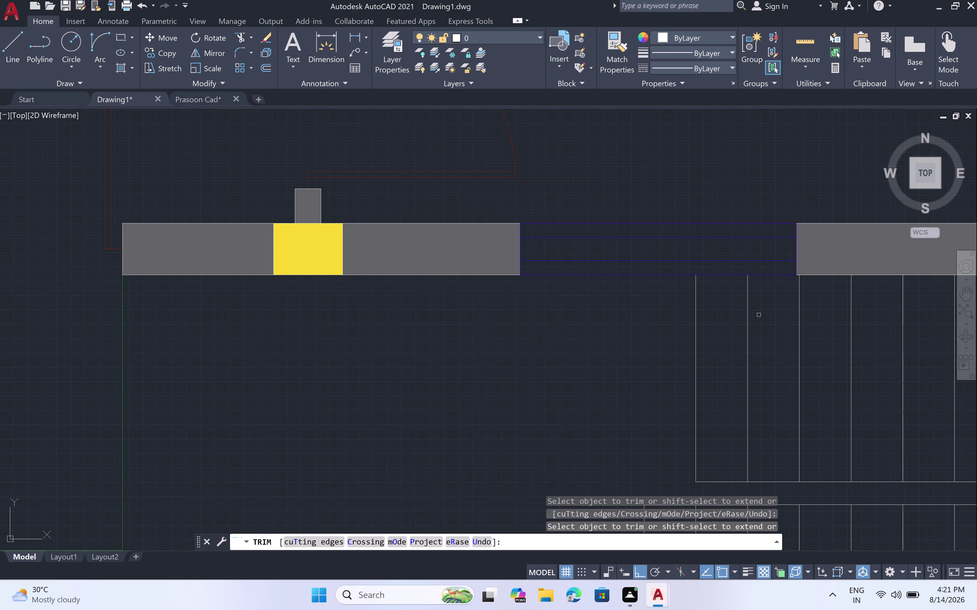
Draw a line along the wall's bottom edge above the staircase.
key(Escape)
key(l)
key(space)
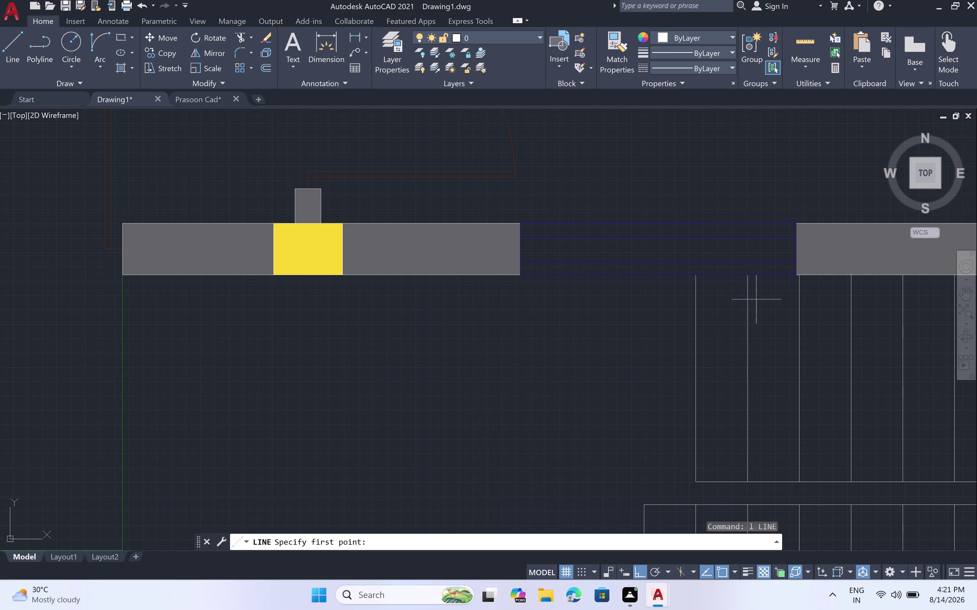
click(692, 274)
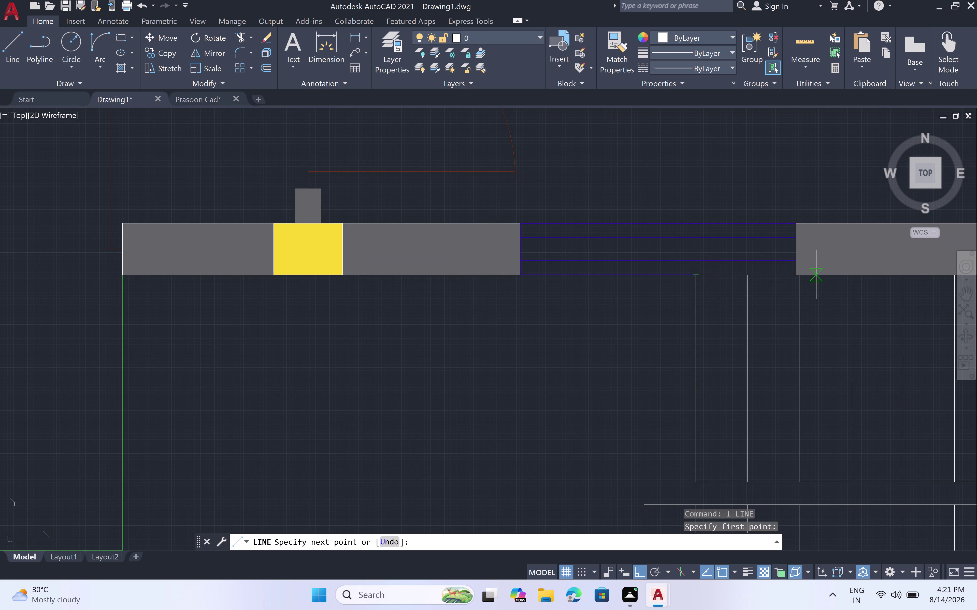
click(813, 274)
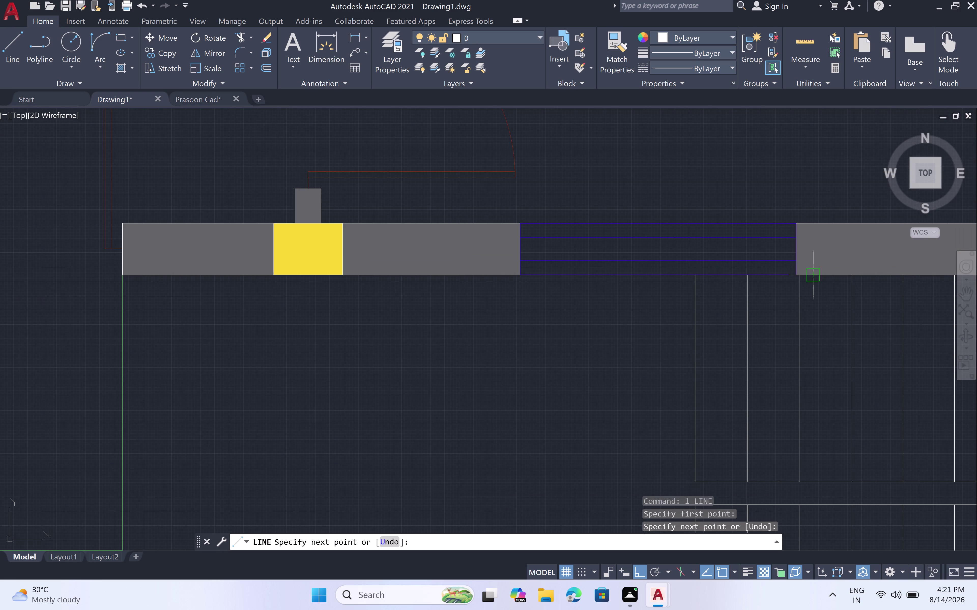
click(791, 271)
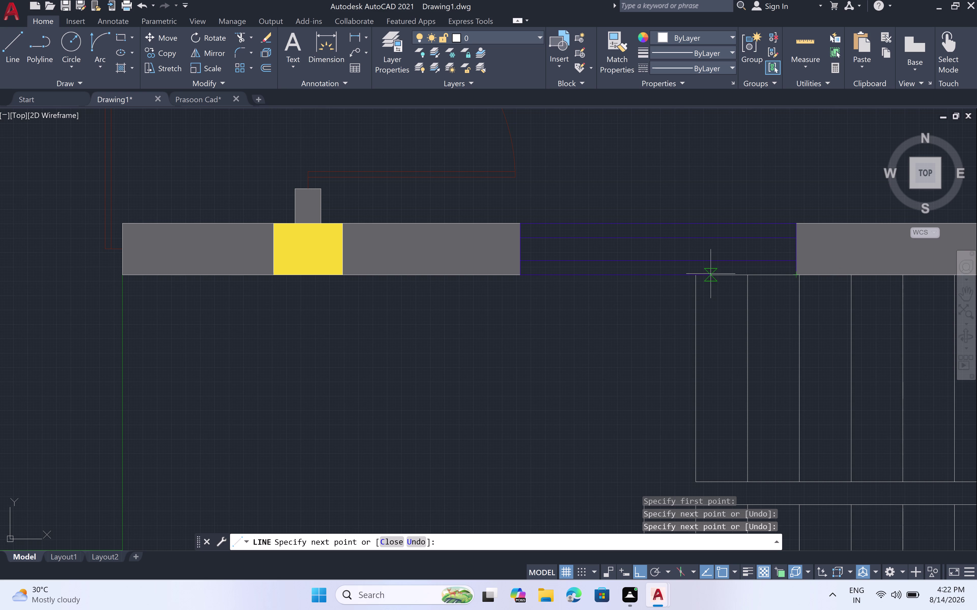
click(698, 275)
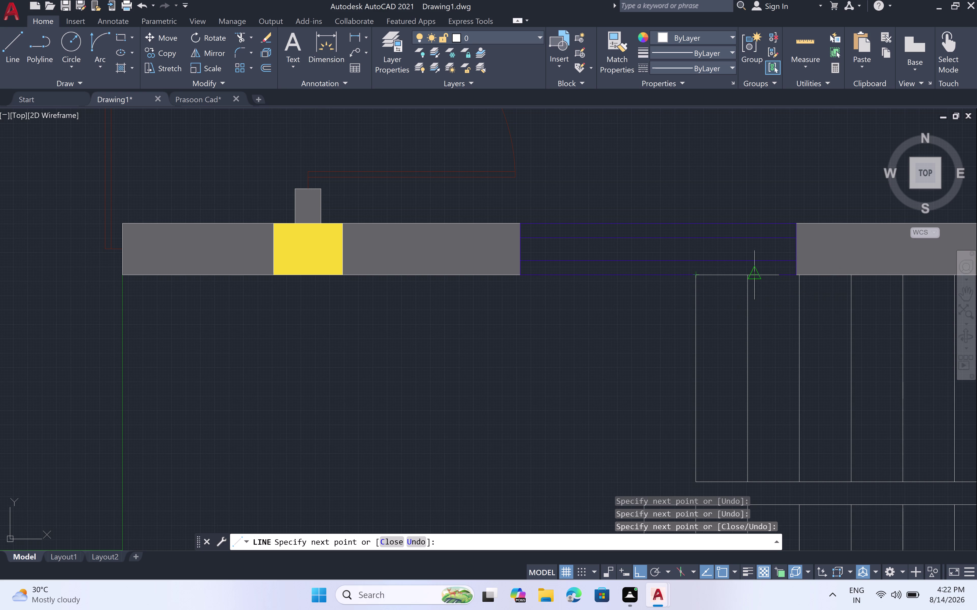
click(747, 276)
key(Escape)
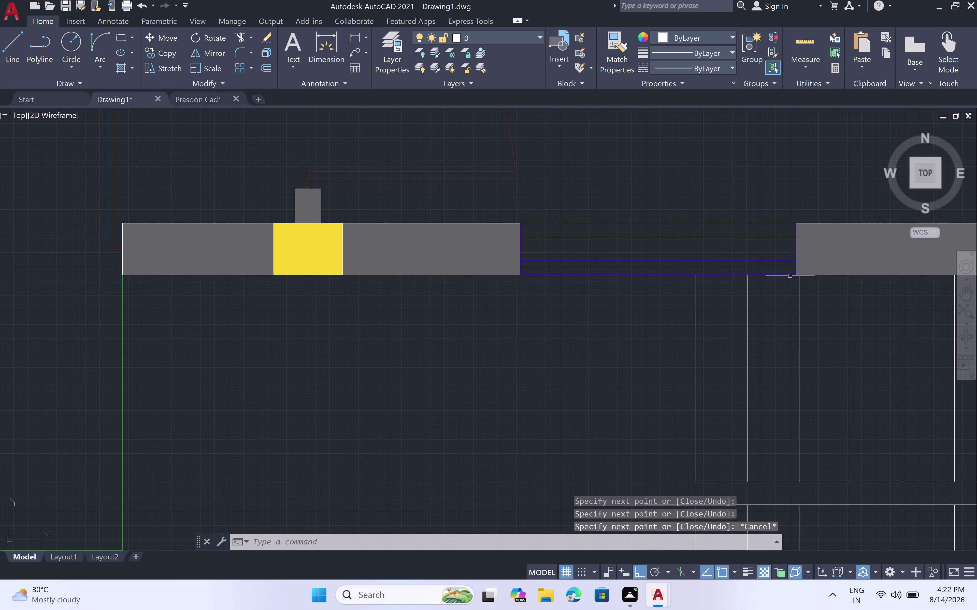
Redraw the wall-edge line from the left edge toward the right wall corner.
key(l)
key(space)
scroll(up, 3)
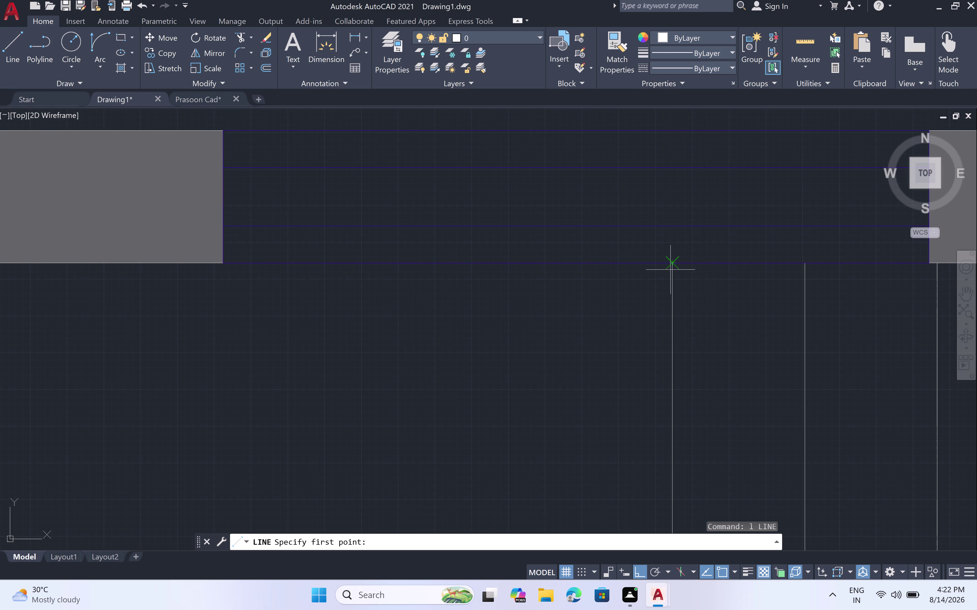
click(671, 269)
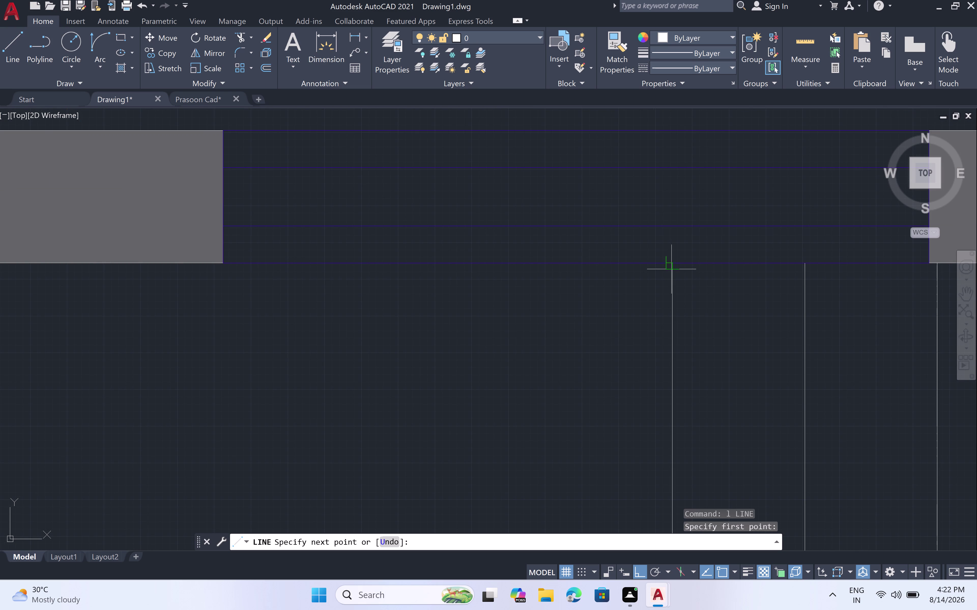
scroll(down, 3)
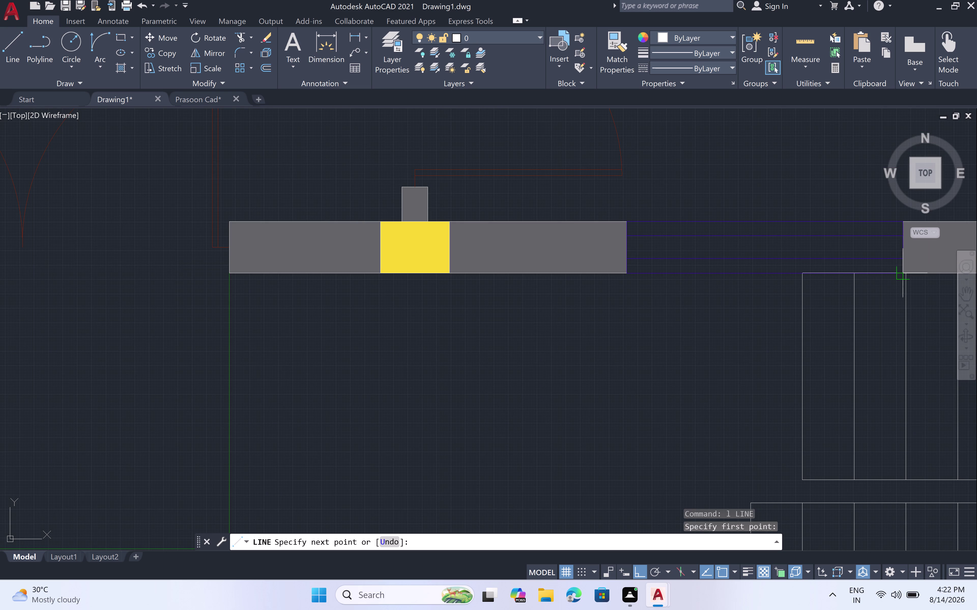
click(905, 274)
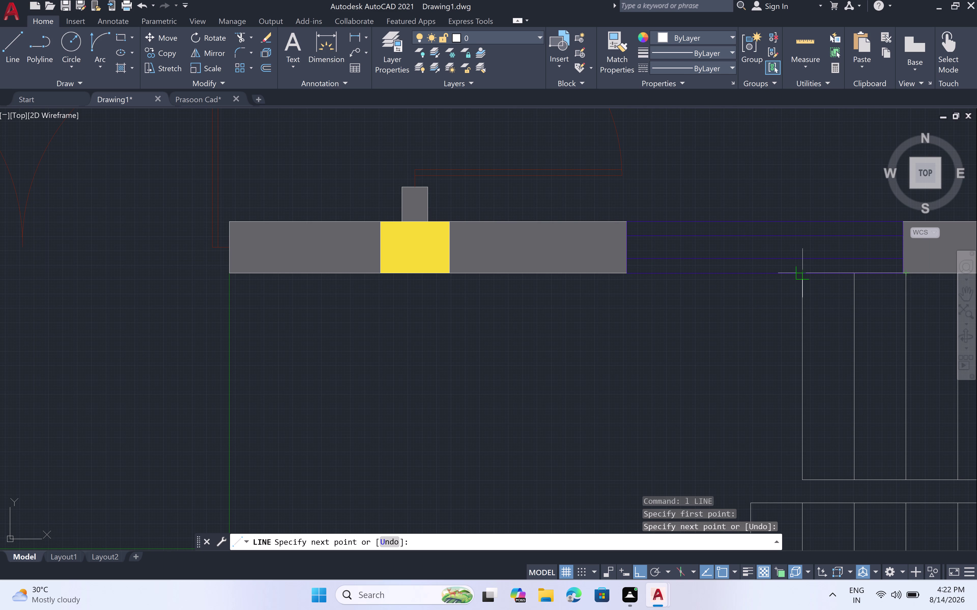
click(797, 273)
key(Escape)
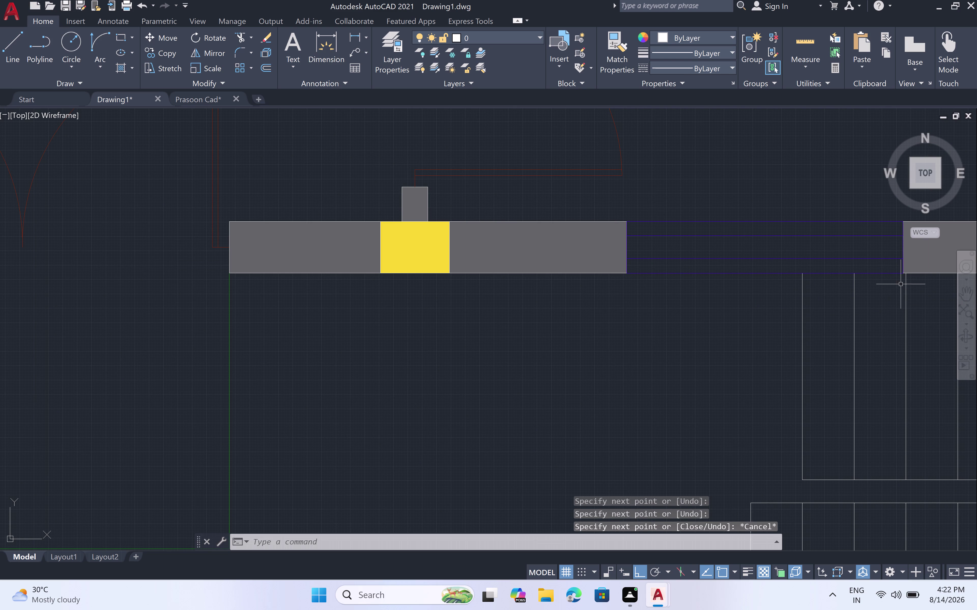
Draw the stair line leftward from the wall corner, then zoom out to view the plan.
scroll(up, 3)
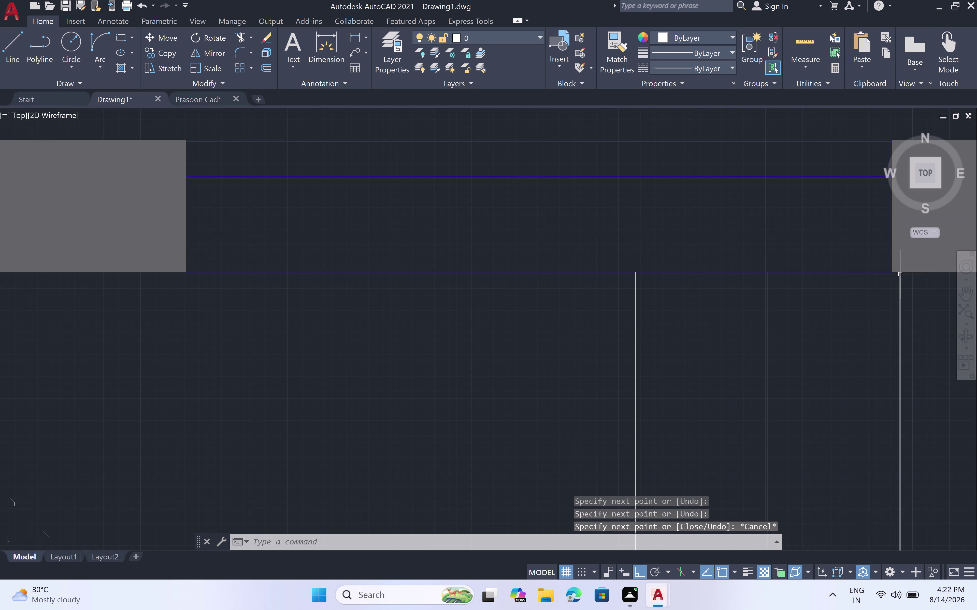
click(899, 275)
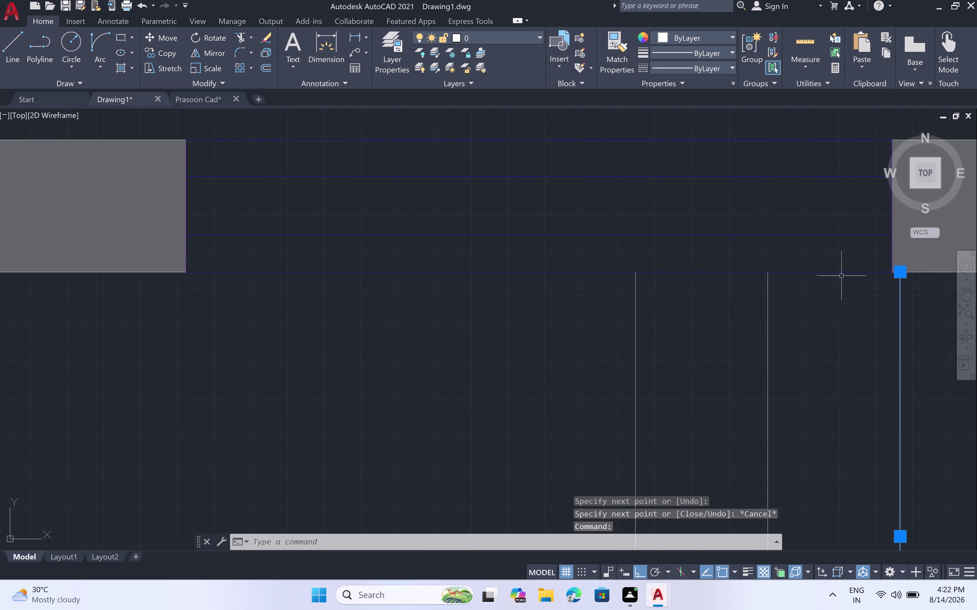
key(Escape)
key(space)
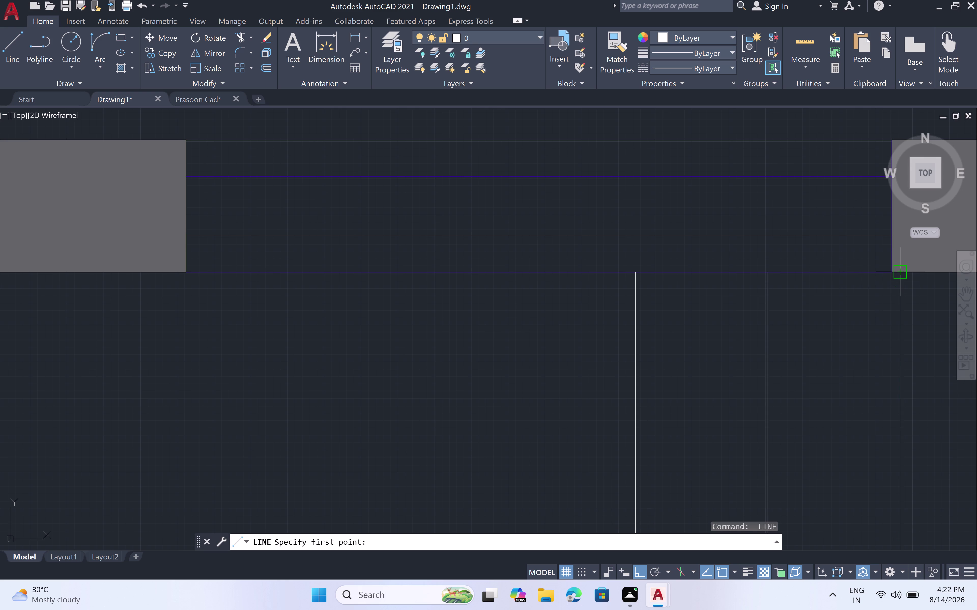
triple_click(898, 278)
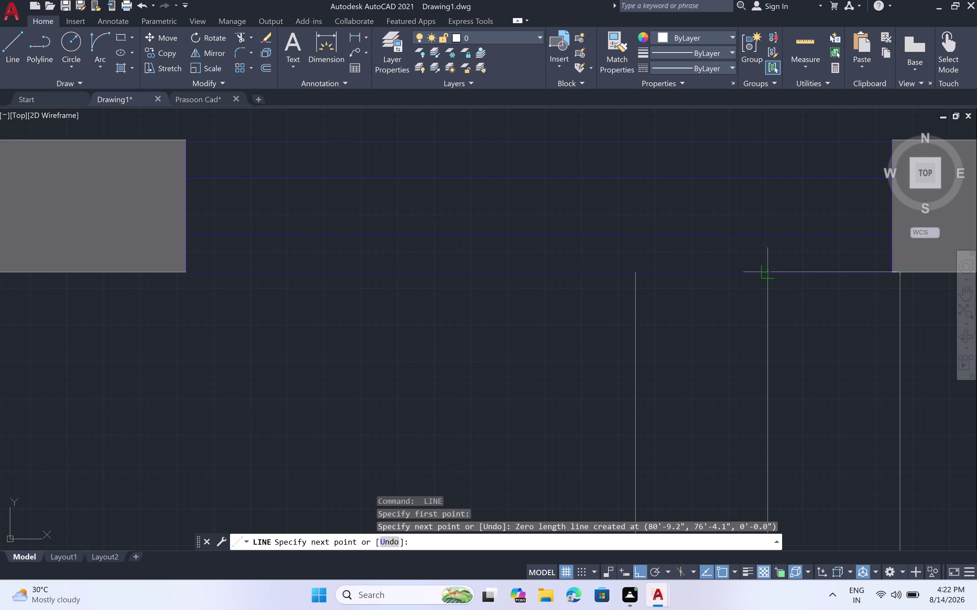
click(766, 277)
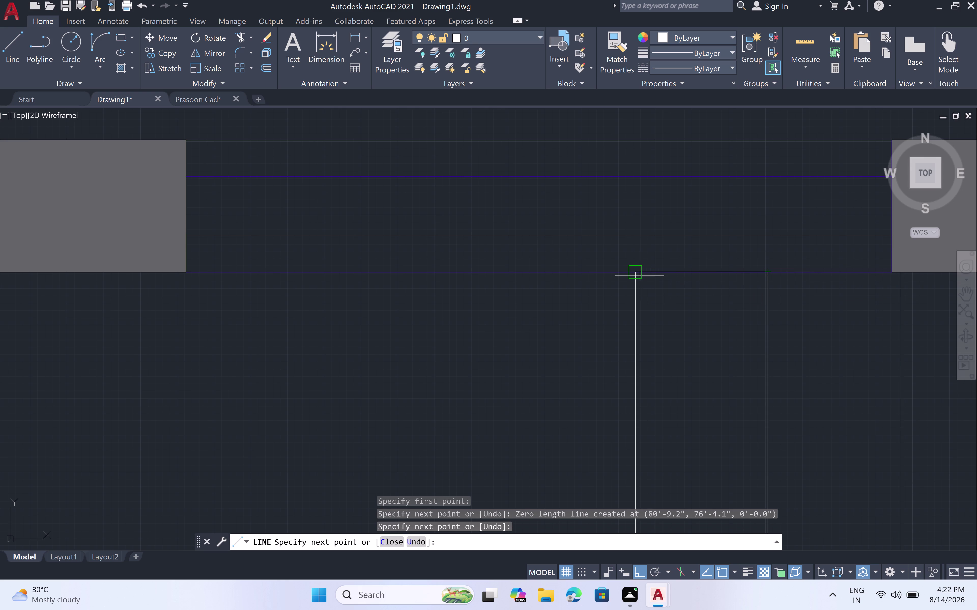
click(636, 275)
scroll(down, 3)
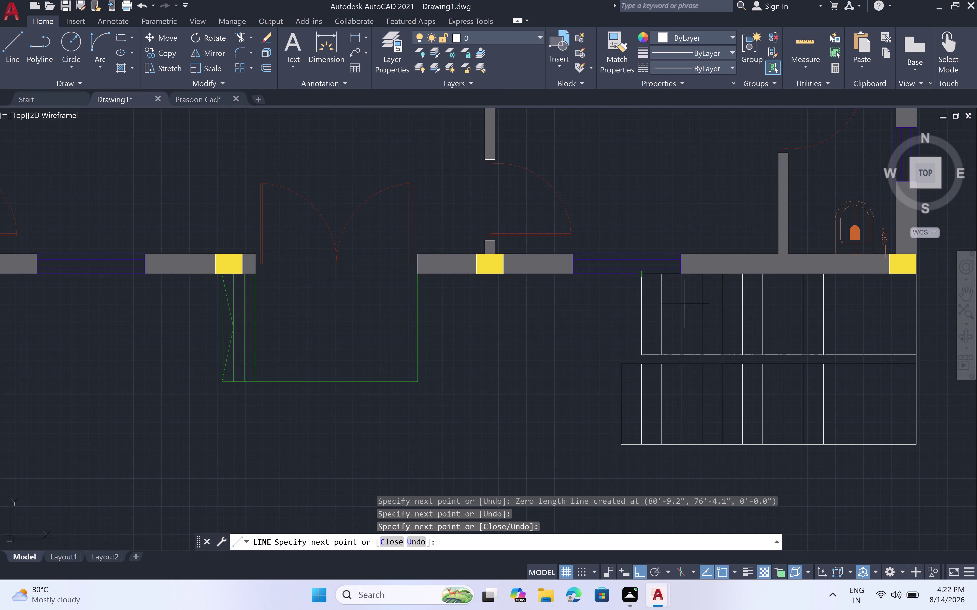
key(Escape)
scroll(down, 3)
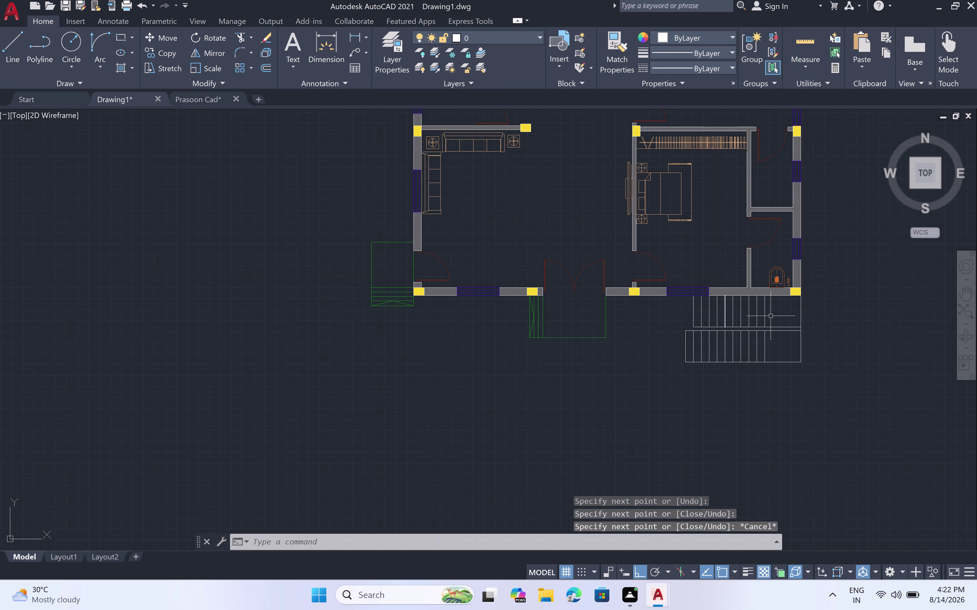
scroll(up, 3)
Try trimming the stair lines below the wall with a fence, then cancel.
scroll(up, 3)
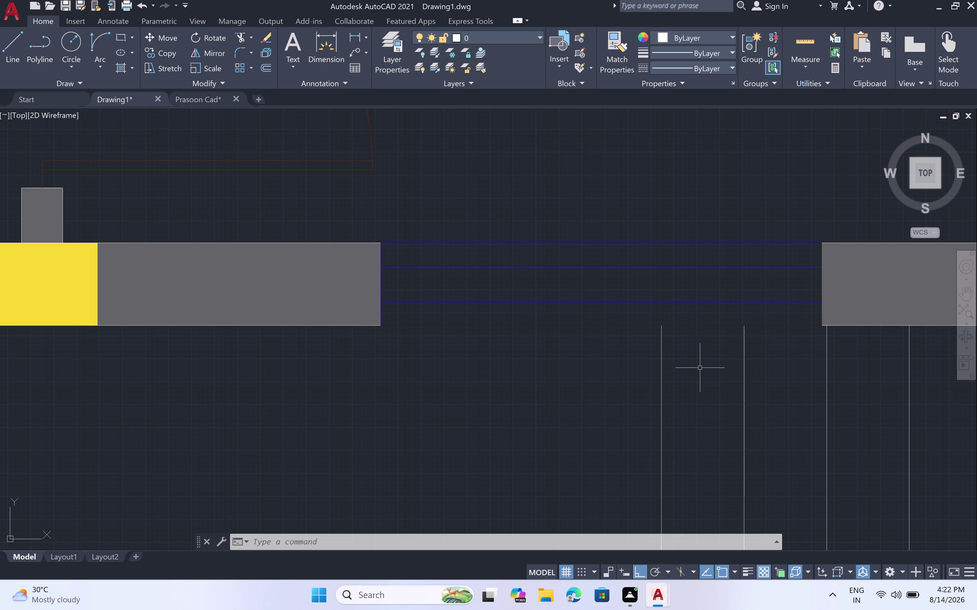
key(t)
key(r)
key(space)
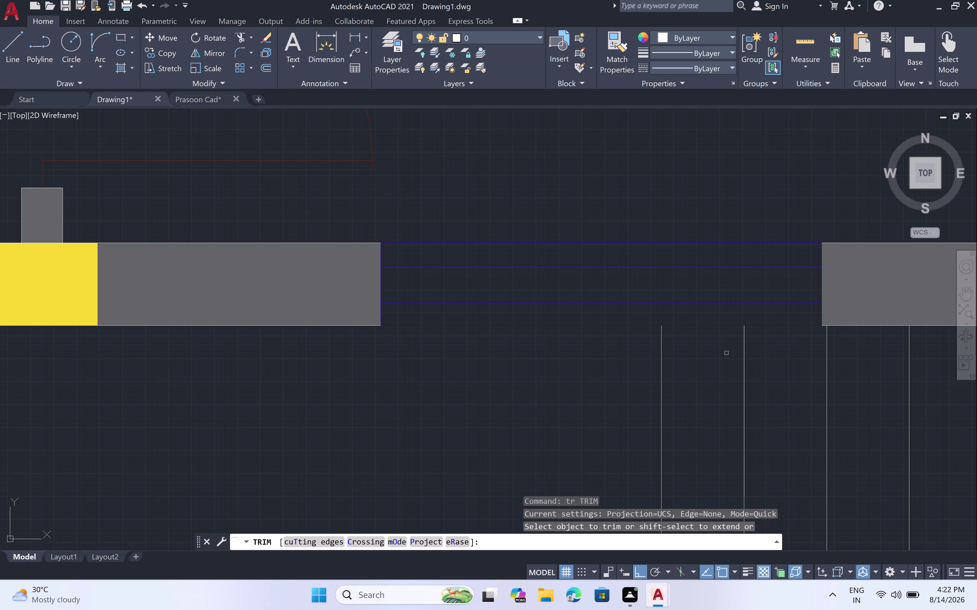
click(697, 326)
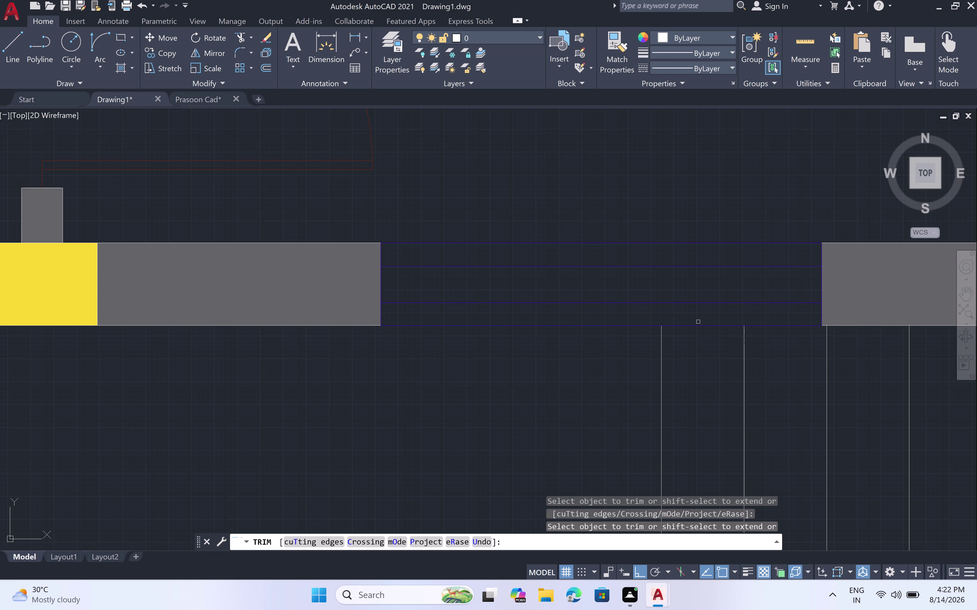
click(698, 324)
double_click(703, 326)
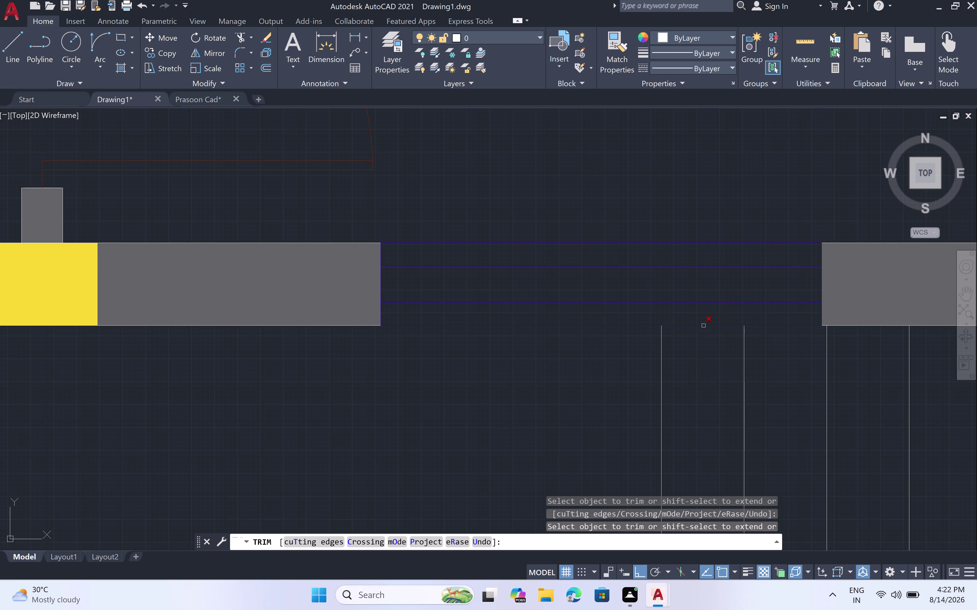
click(702, 322)
double_click(700, 332)
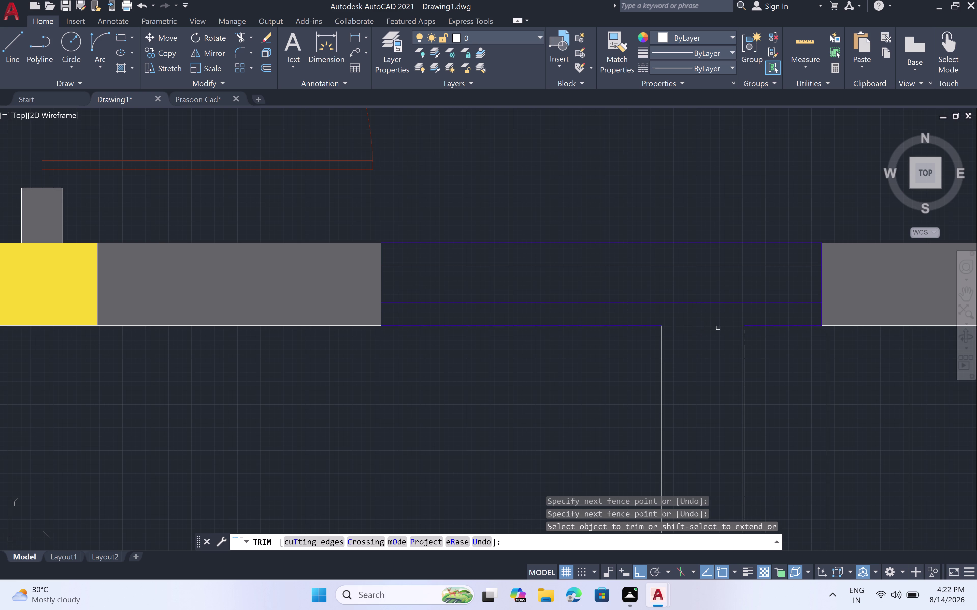
click(781, 320)
click(777, 333)
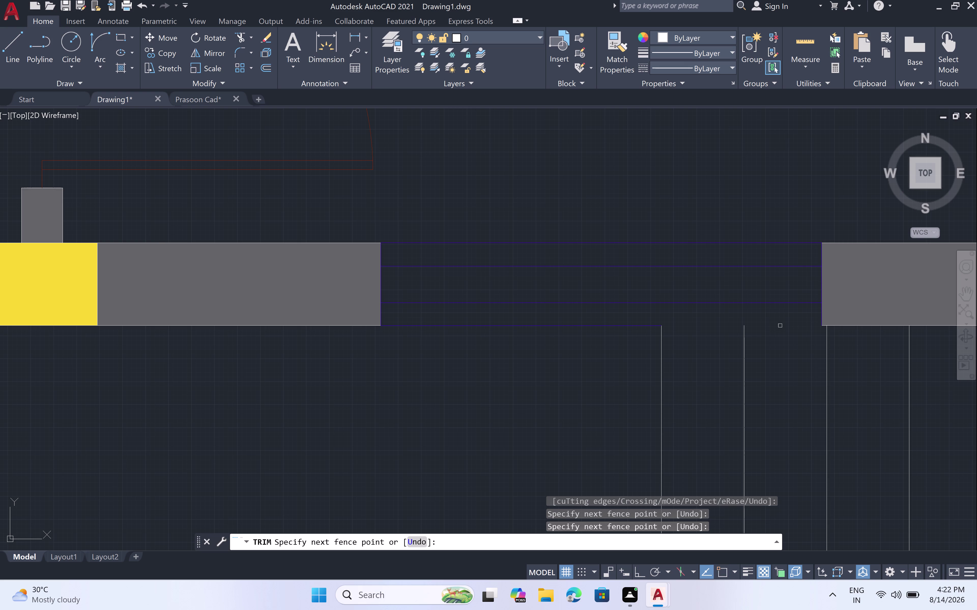
key(Escape)
Draw a horizontal line along the wall's underside across the stair lines, then zoom out.
key(l)
key(space)
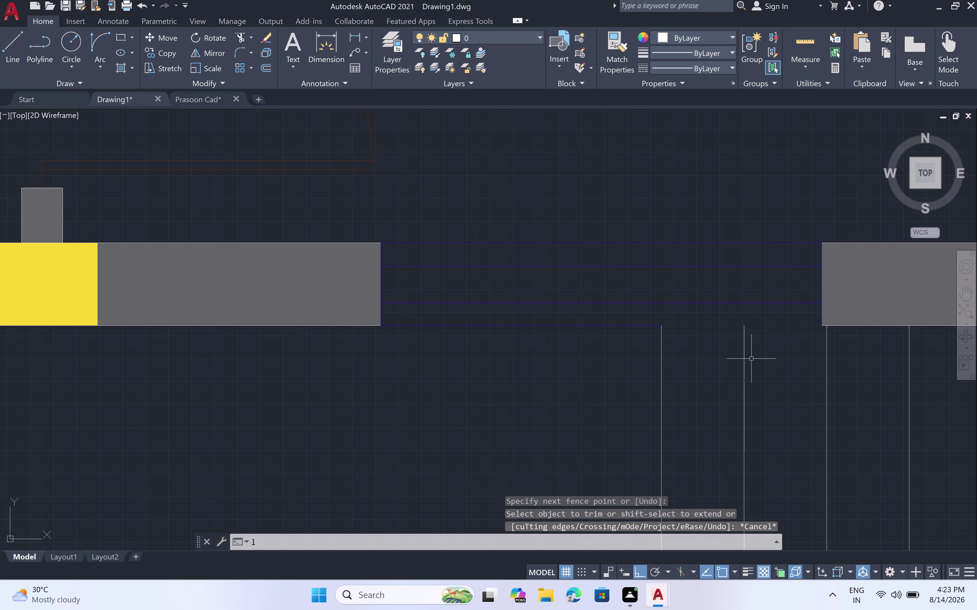
click(661, 324)
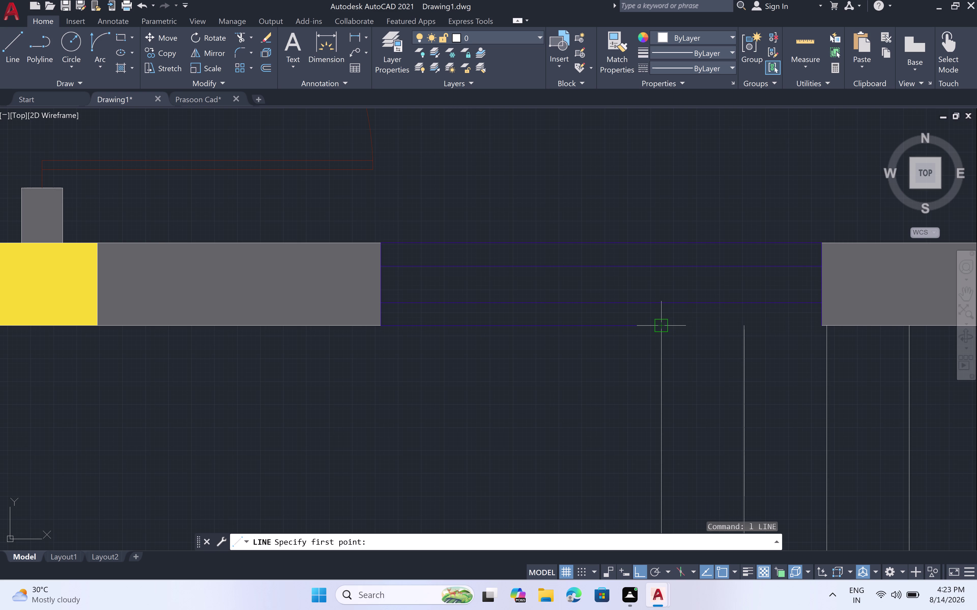
click(864, 314)
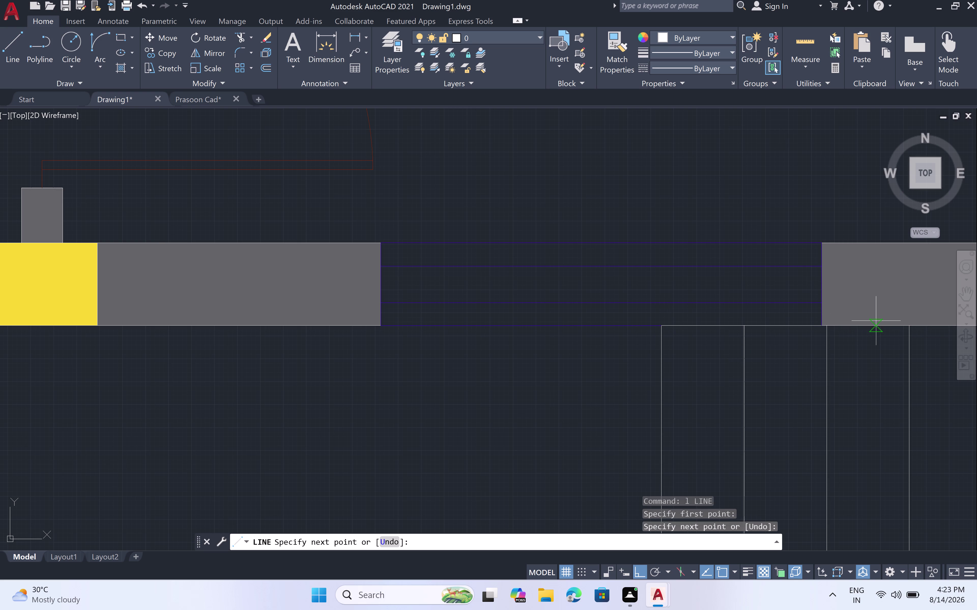
key(Escape)
scroll(down, 3)
scroll(down, 3)
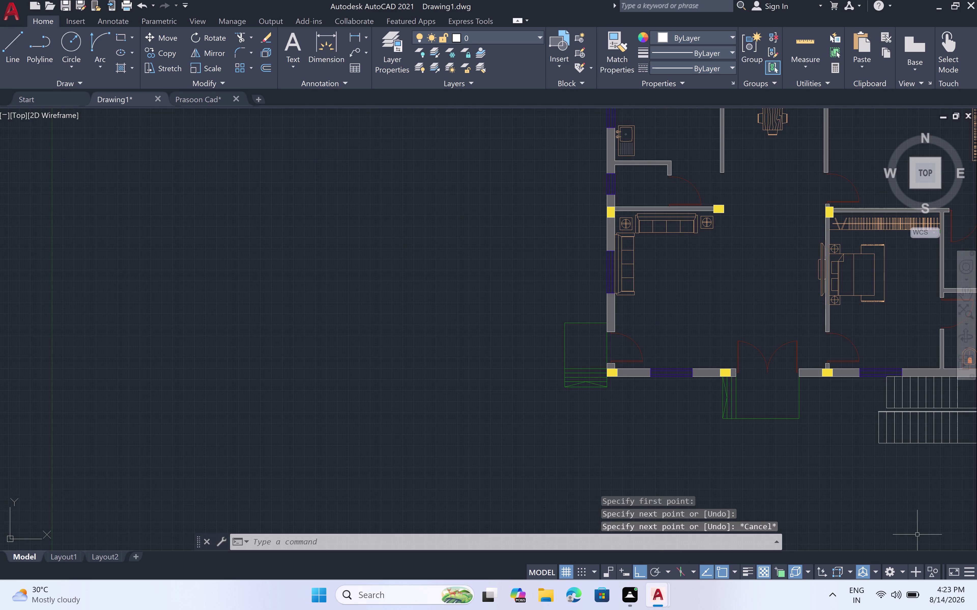
middle_drag(909, 508, 676, 437)
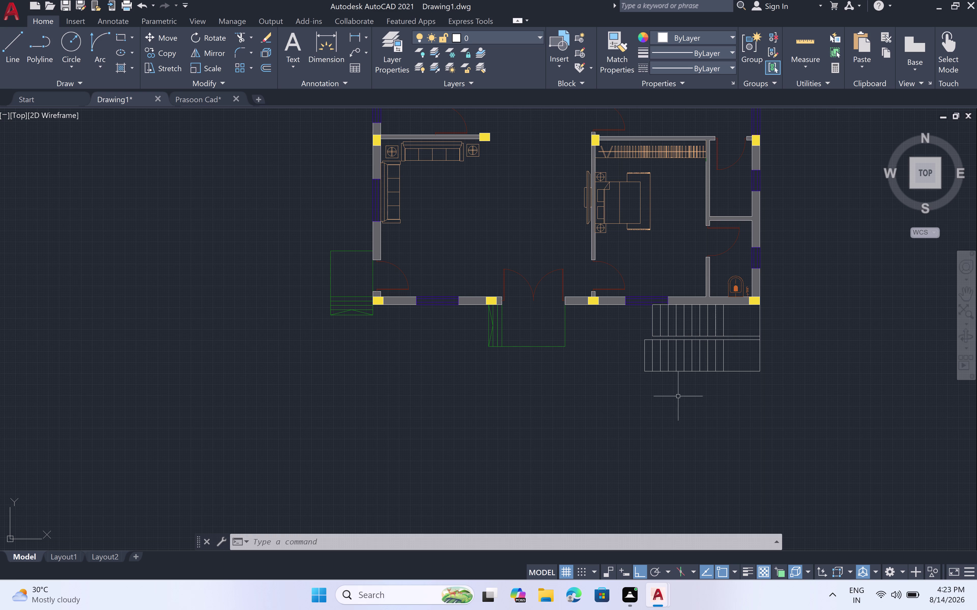
Draw a line right across the lower flight, up, then left across the upper flight.
key(l)
key(space)
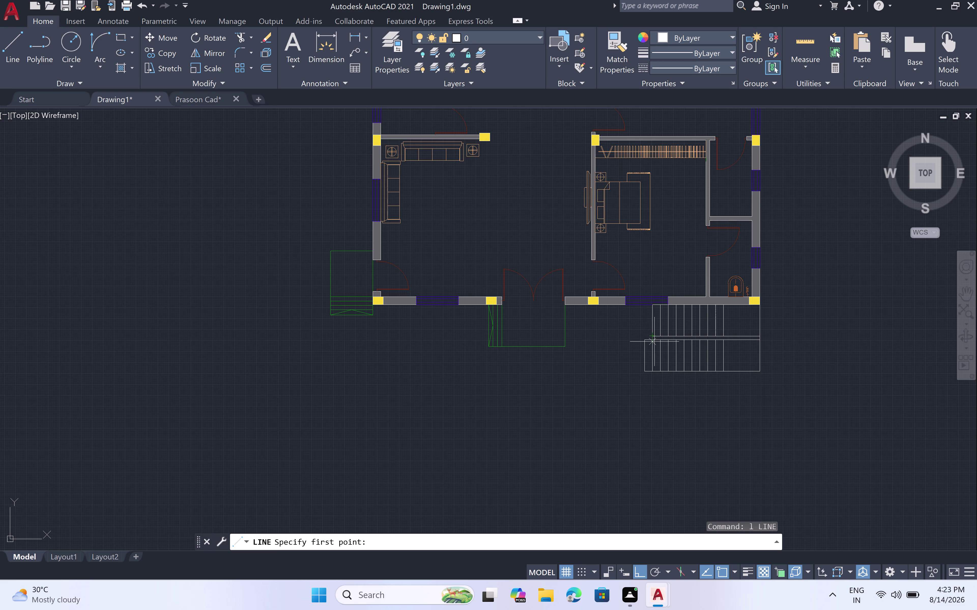
scroll(up, 3)
drag(620, 372, 624, 372)
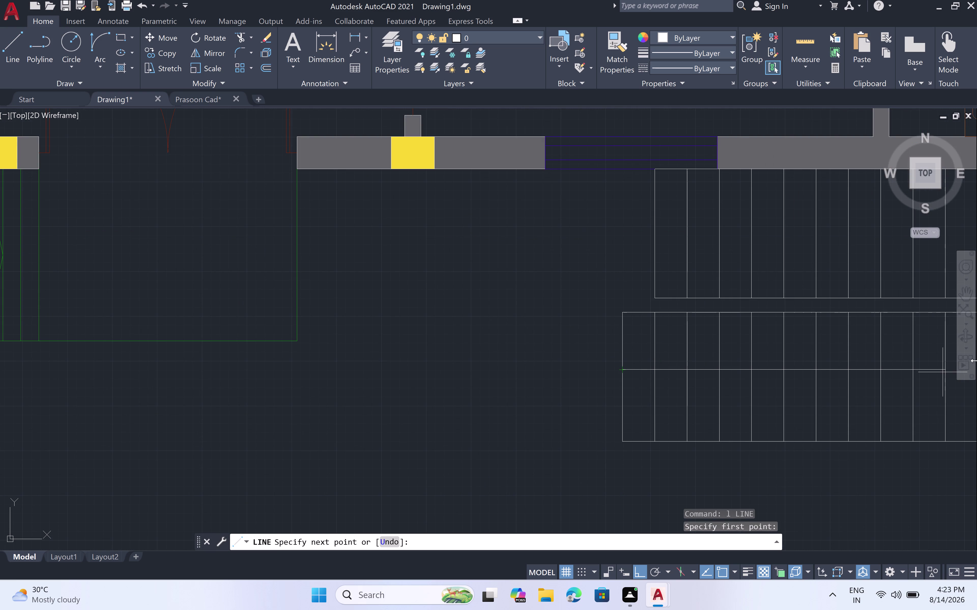
scroll(down, 3)
scroll(down, 3)
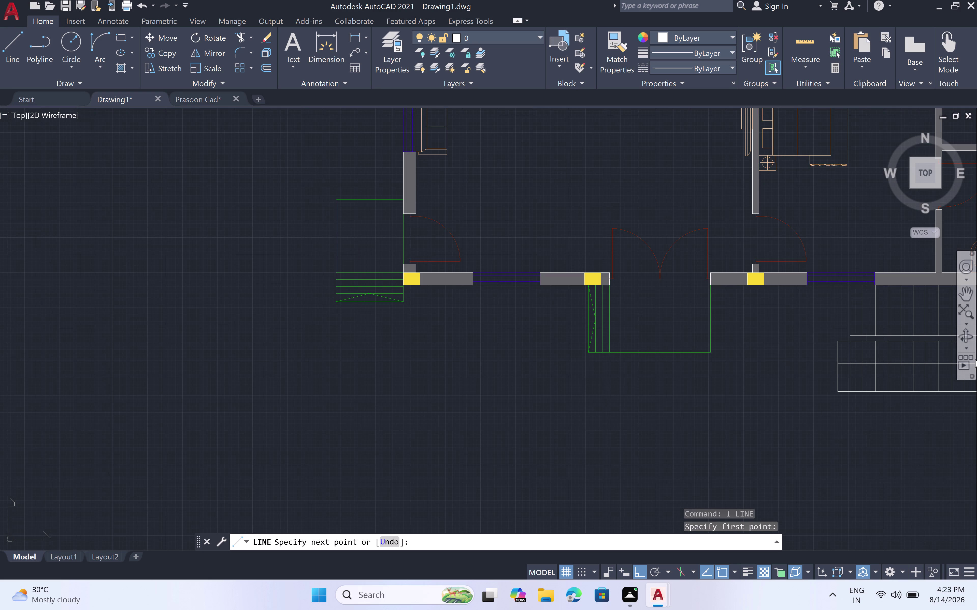
middle_drag(974, 365, 896, 375)
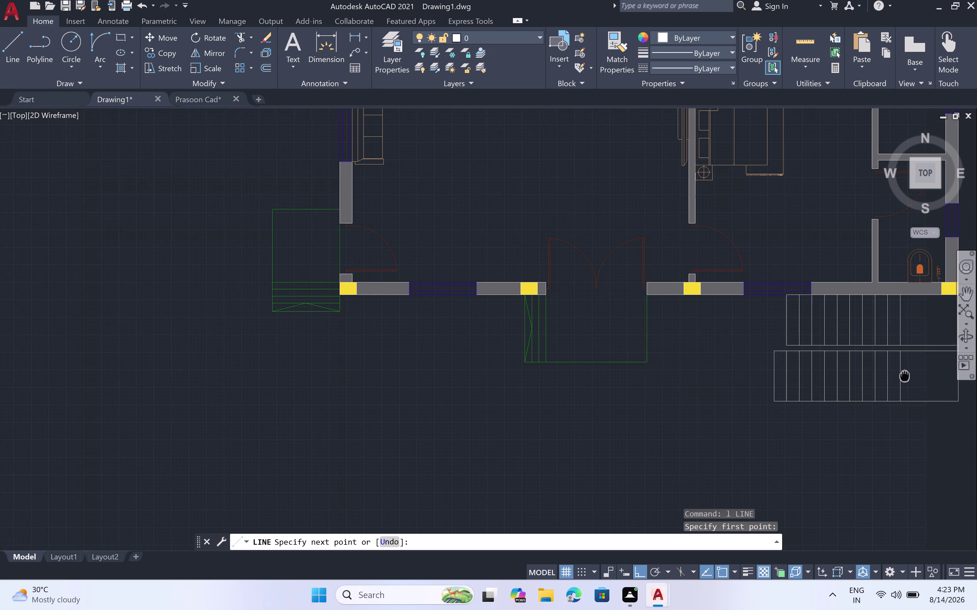
middle_drag(895, 375, 817, 375)
scroll(up, 3)
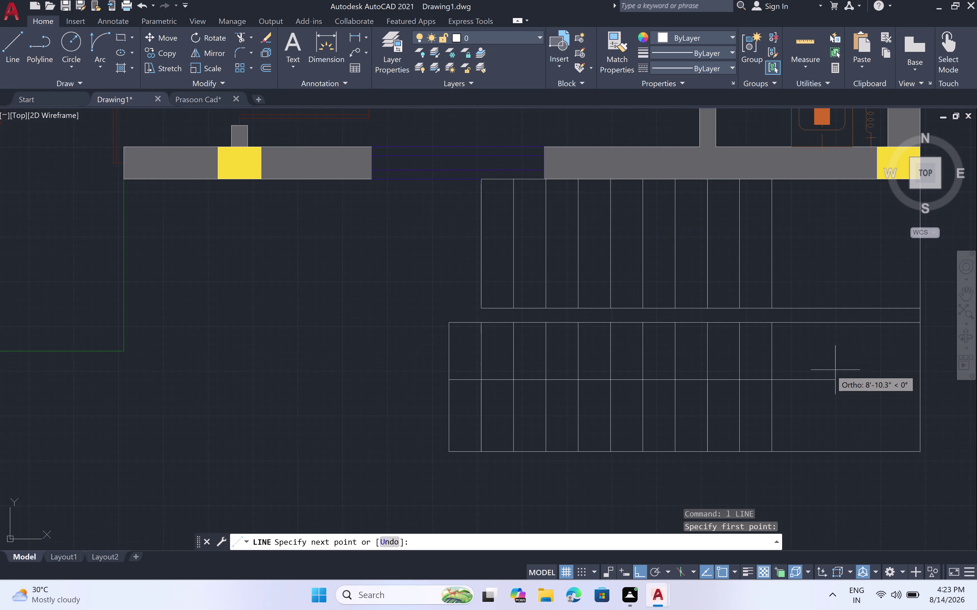
double_click(847, 370)
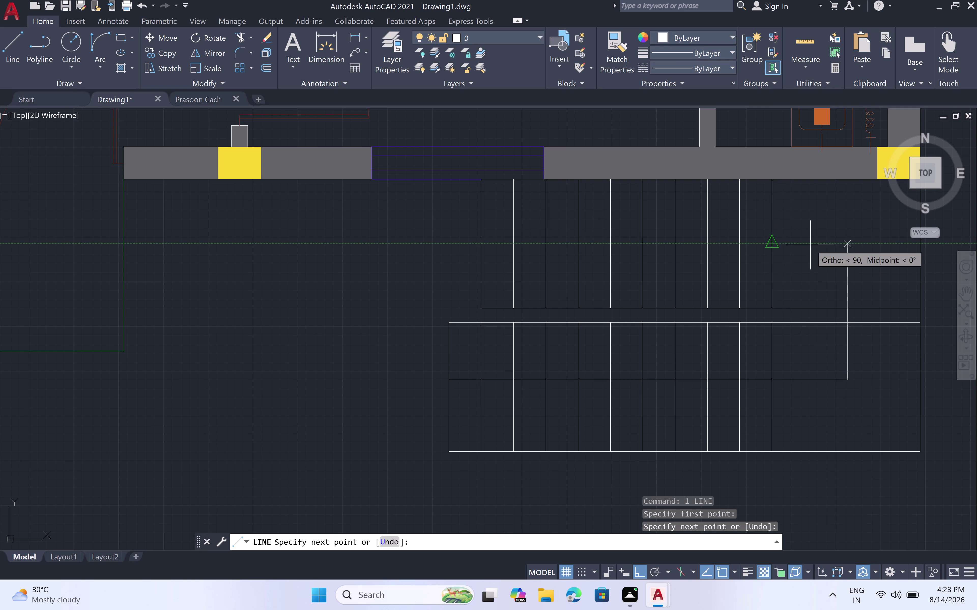
click(848, 243)
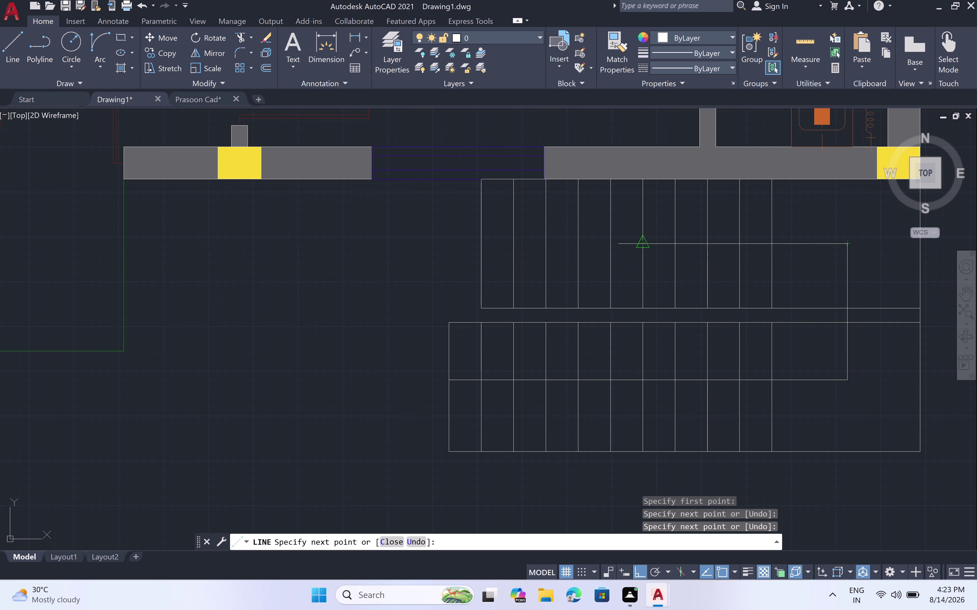
click(638, 247)
key(Escape)
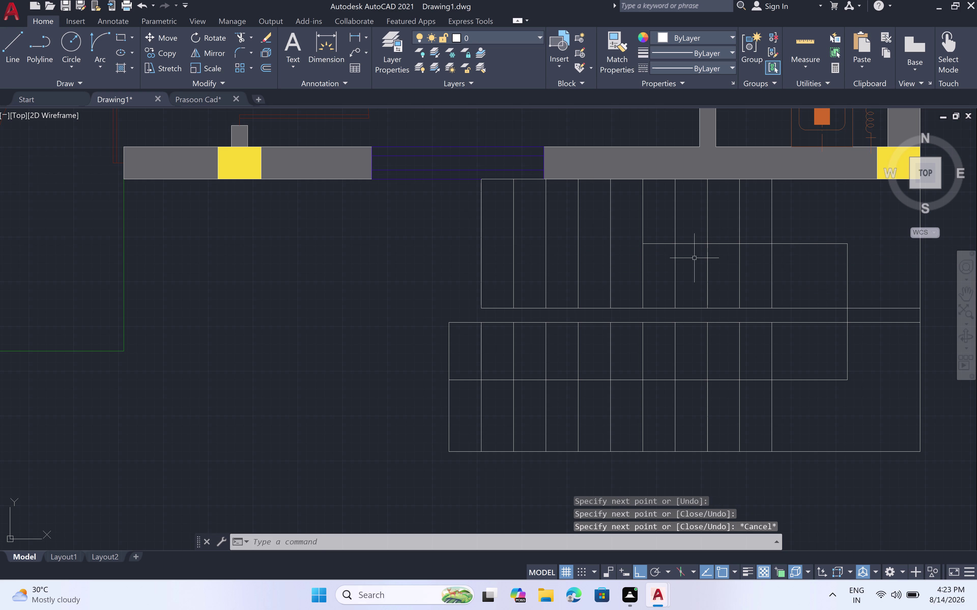
scroll(up, 3)
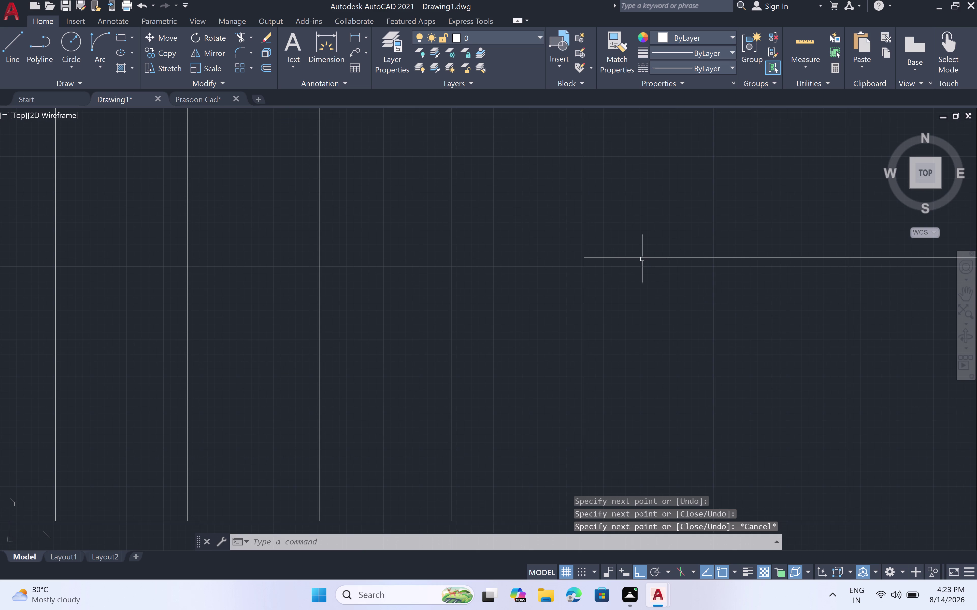
Draw a triangular arrowhead outline at the dimension line's end with Ortho off.
key(l)
key(space)
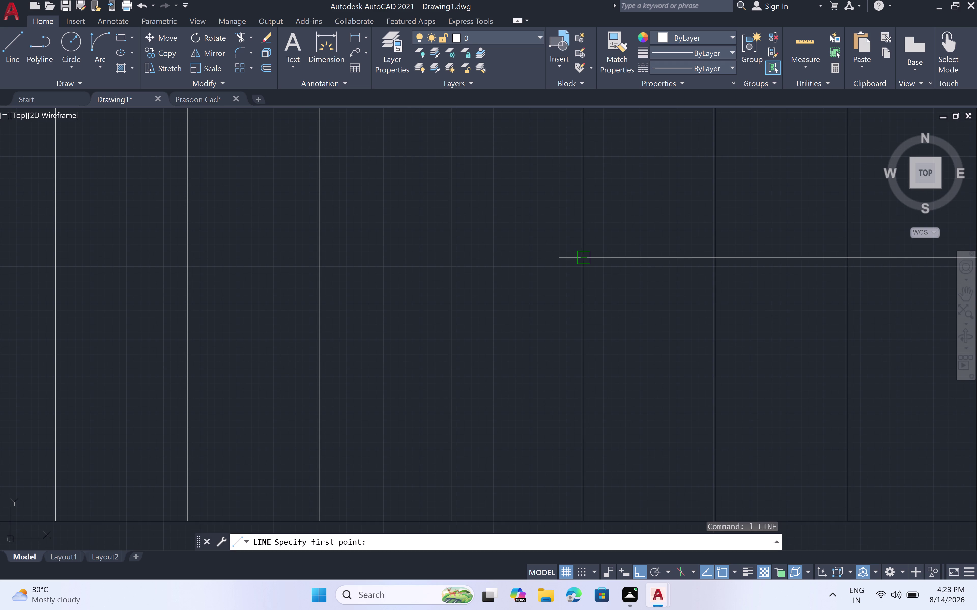
click(582, 259)
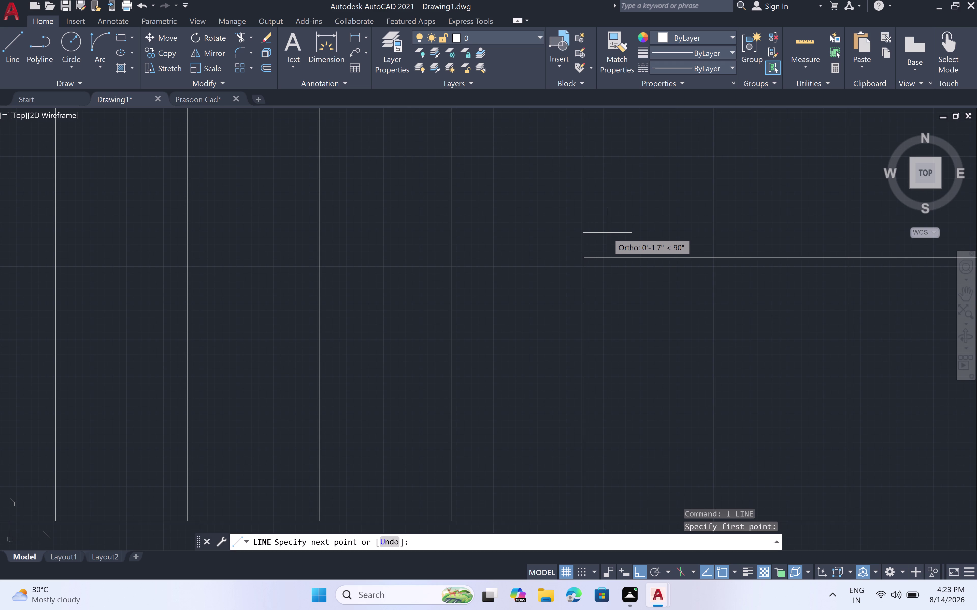
key(F8)
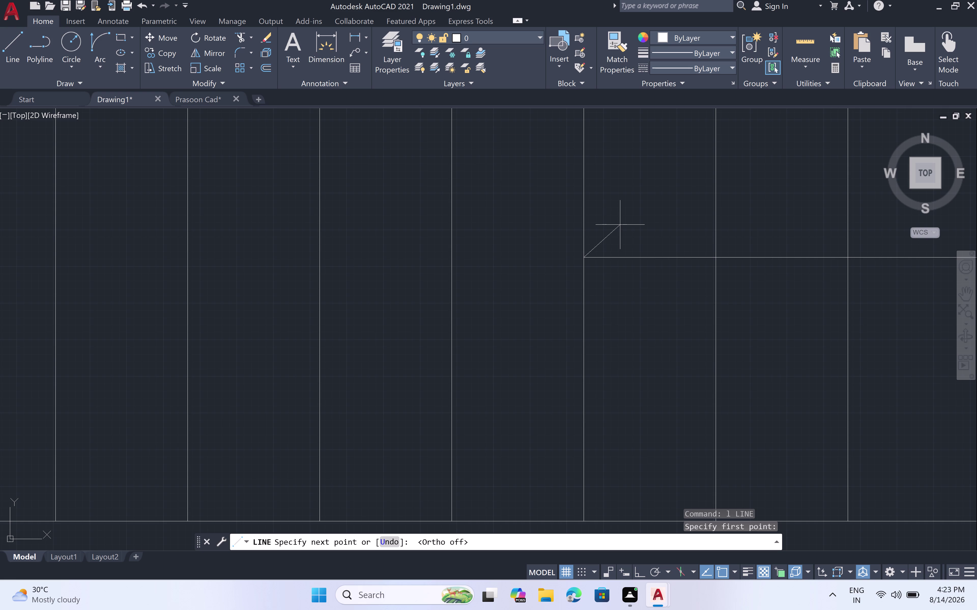
click(620, 224)
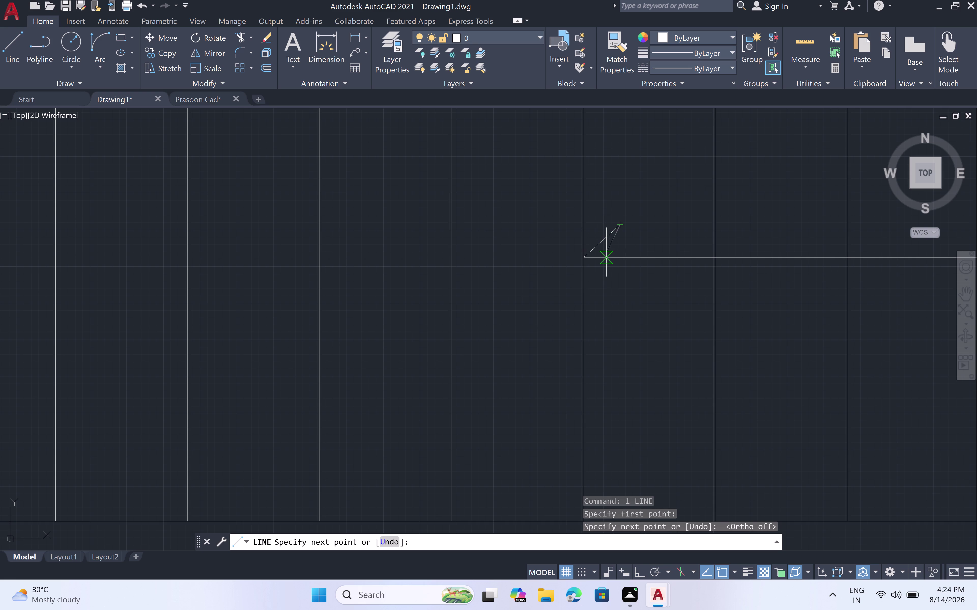
click(607, 257)
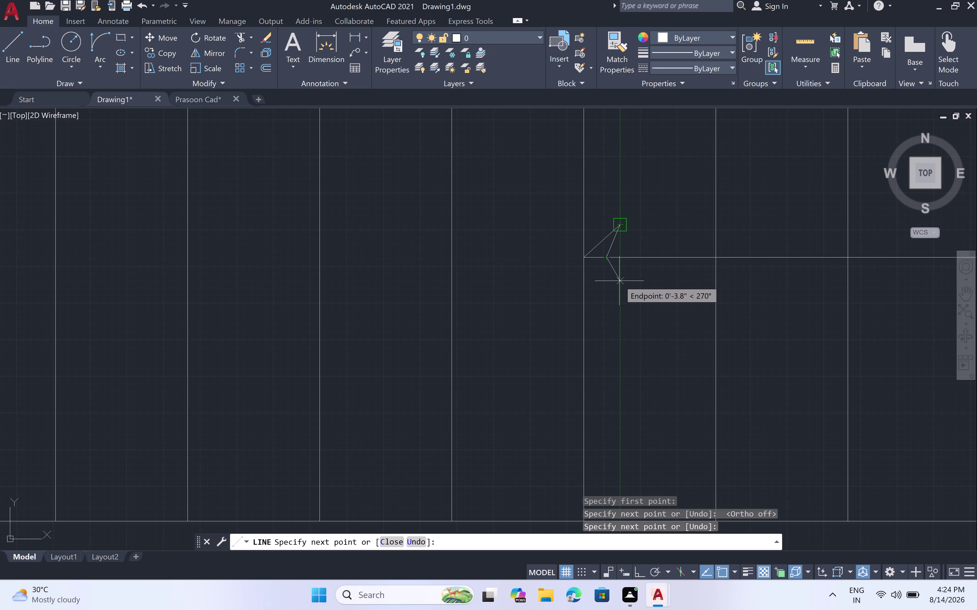
click(619, 279)
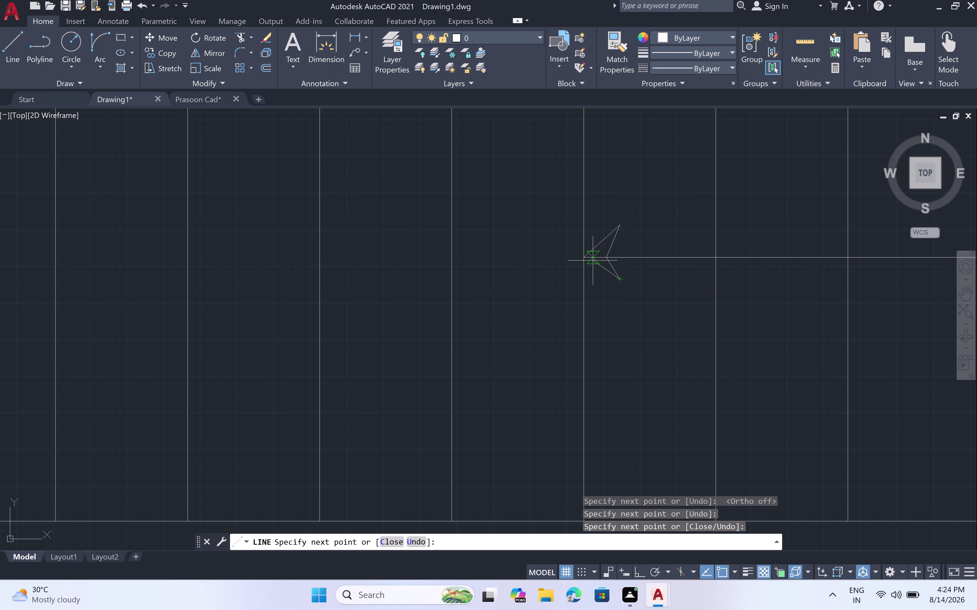
click(586, 260)
key(Escape)
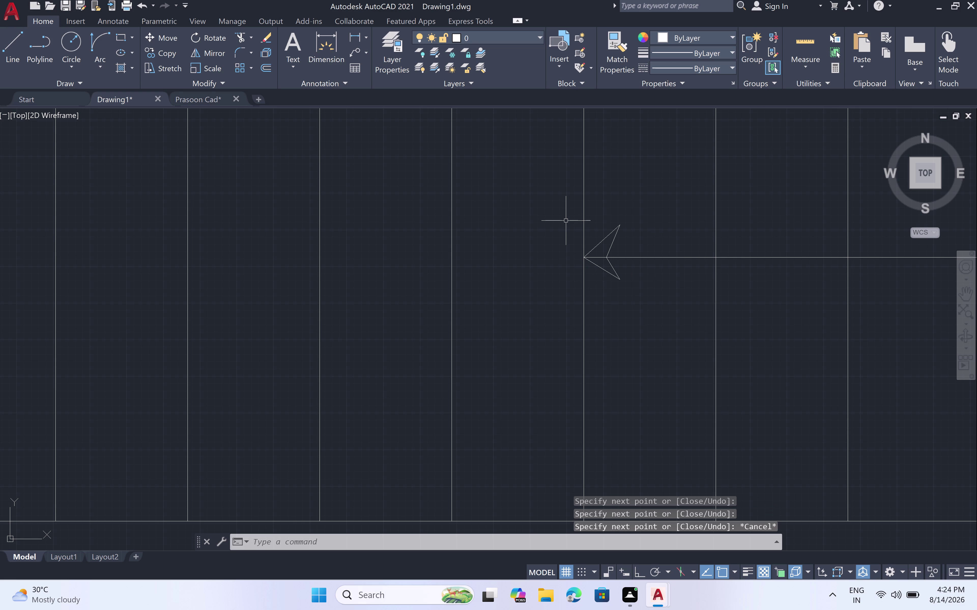
Fill the arrowhead with a SOLID hatch.
text(h)
key(space)
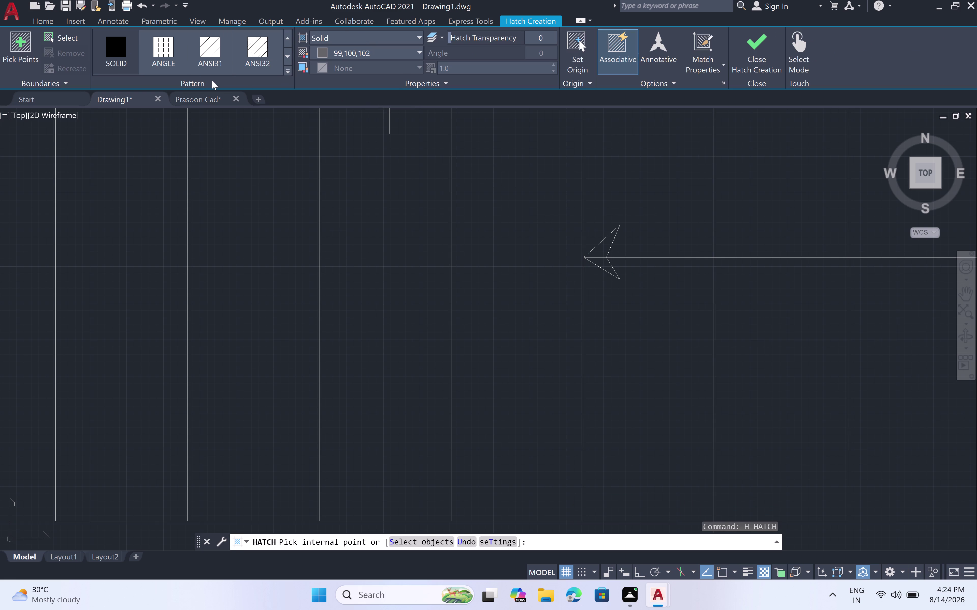
click(418, 50)
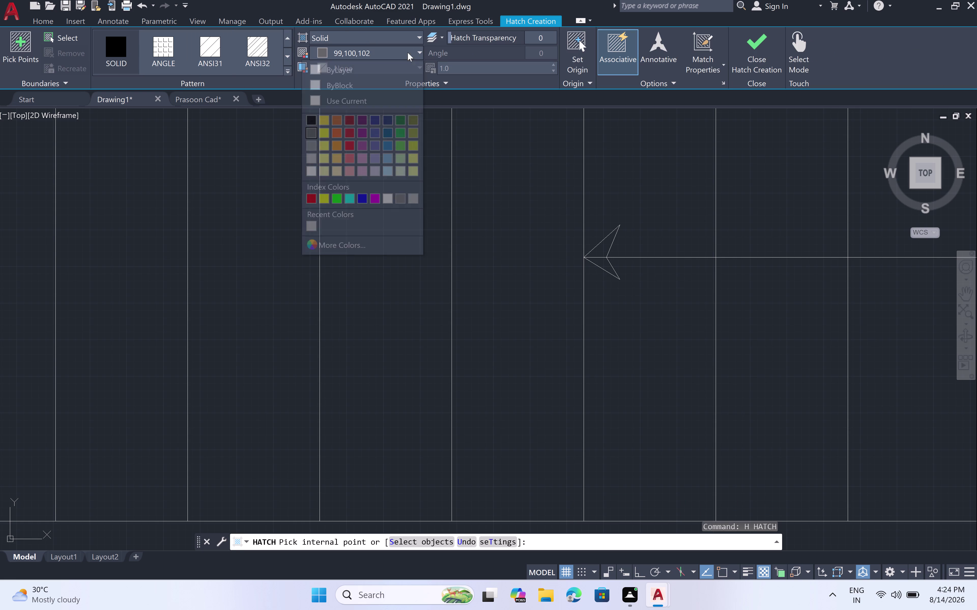
click(368, 70)
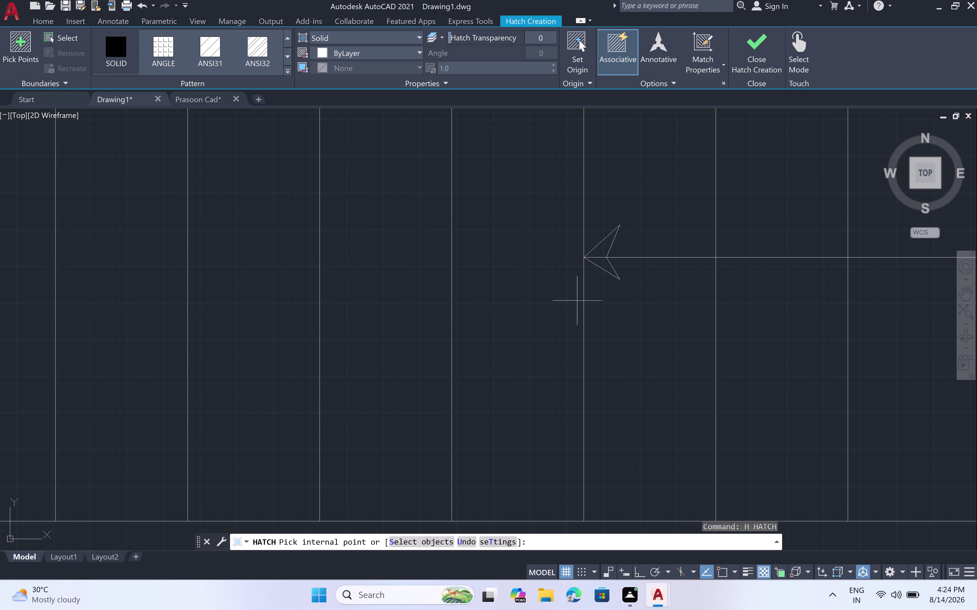
click(595, 255)
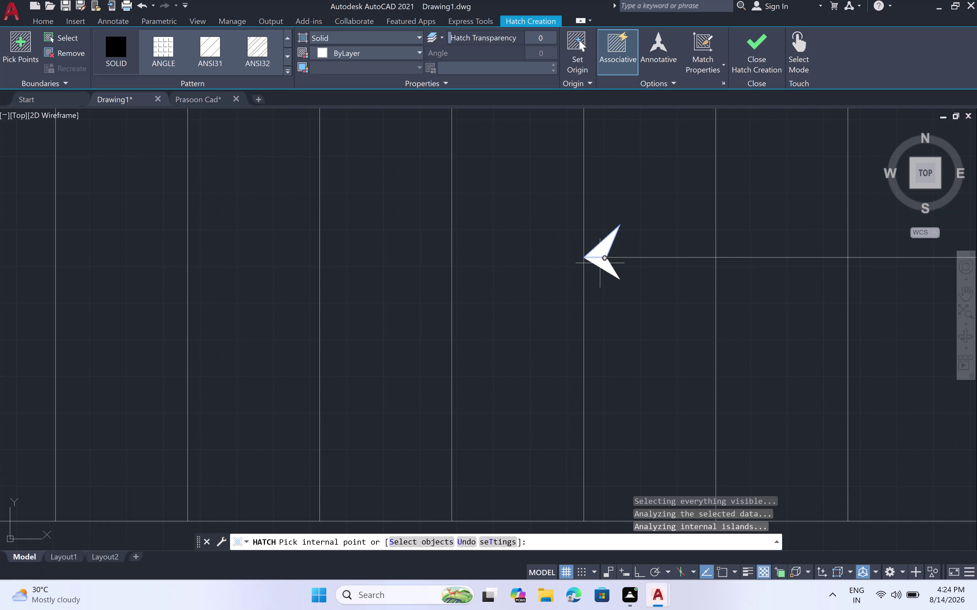
click(600, 263)
key(Escape)
scroll(down, 3)
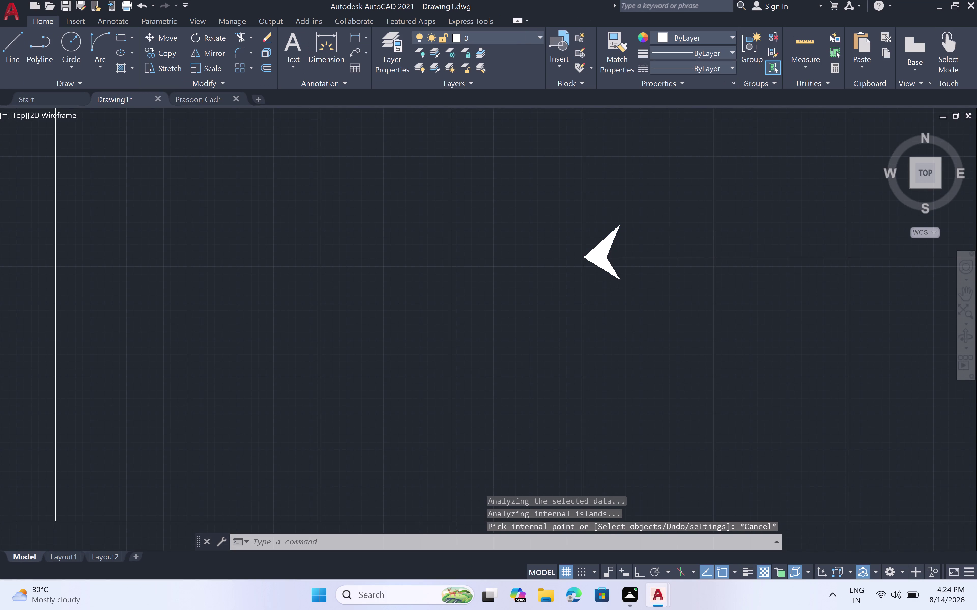
Zoom out to the whole floor plan and make furniture the current layer.
scroll(down, 3)
scroll(down, 3)
scroll(down, 3)
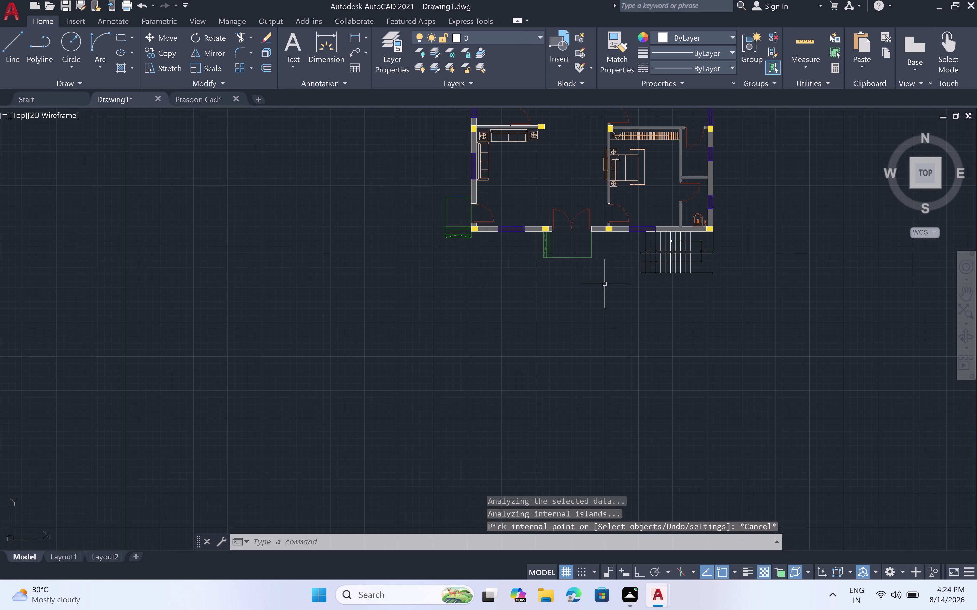
middle_drag(604, 283, 599, 349)
scroll(down, 3)
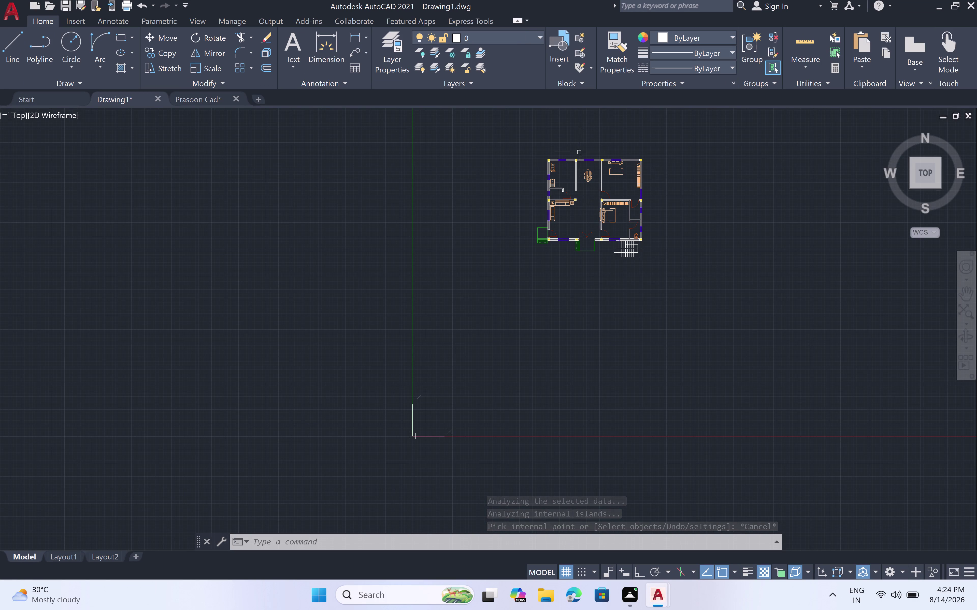
scroll(up, 3)
scroll(down, 3)
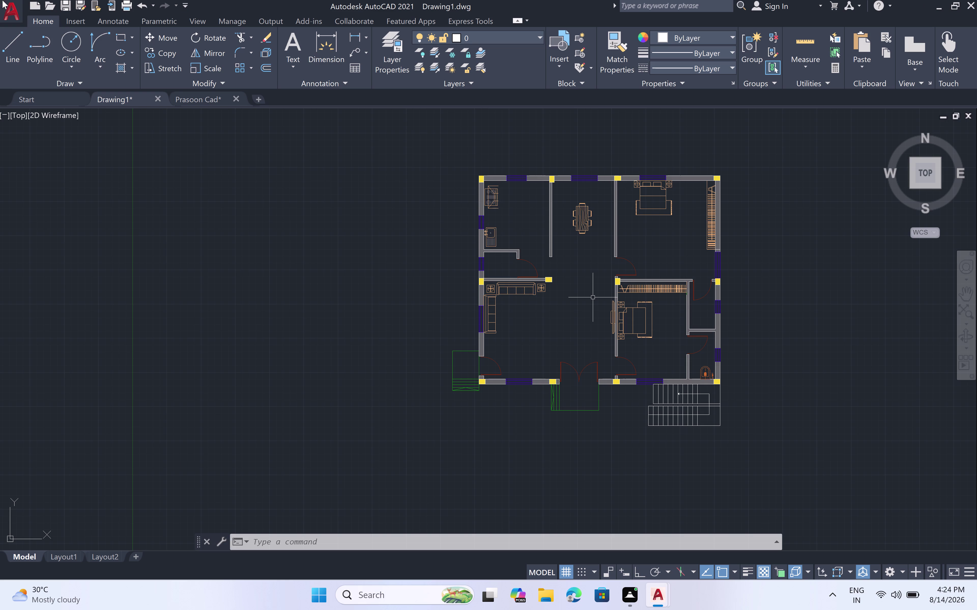
click(537, 37)
click(471, 85)
scroll(up, 3)
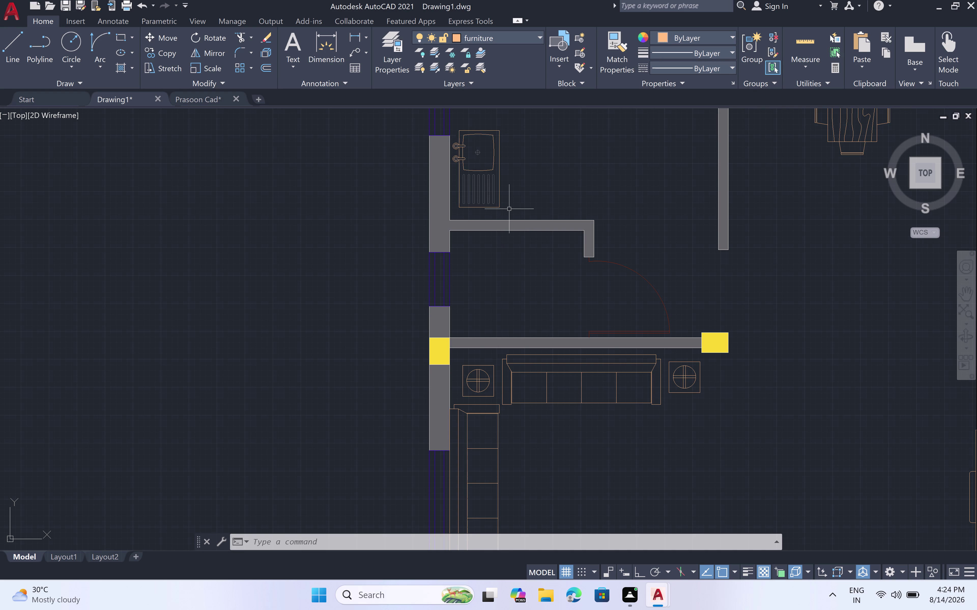
Start a counter line with Ortho on, pan to the kitchen's top wall, then cancel it.
key(l)
key(space)
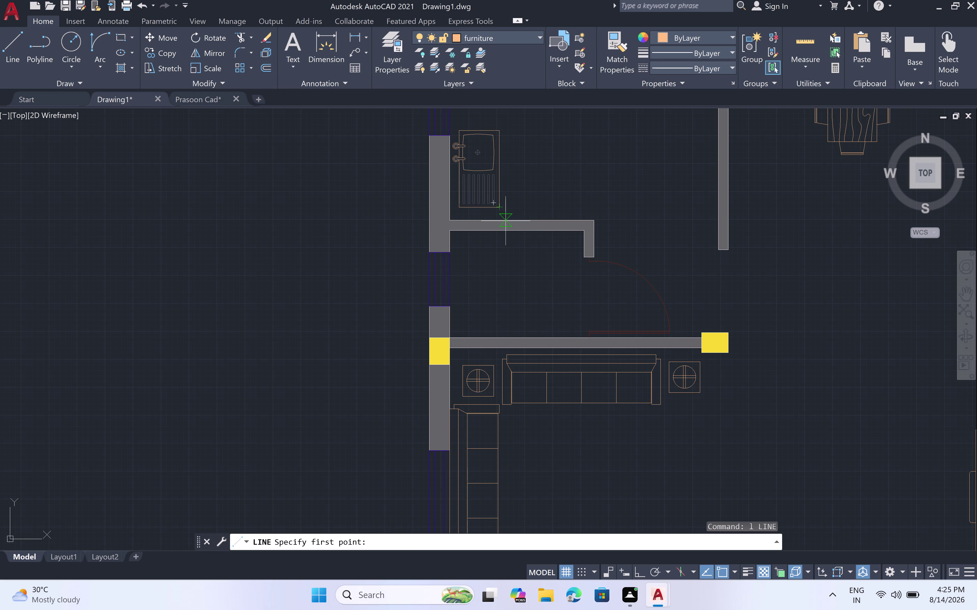
click(505, 221)
scroll(down, 3)
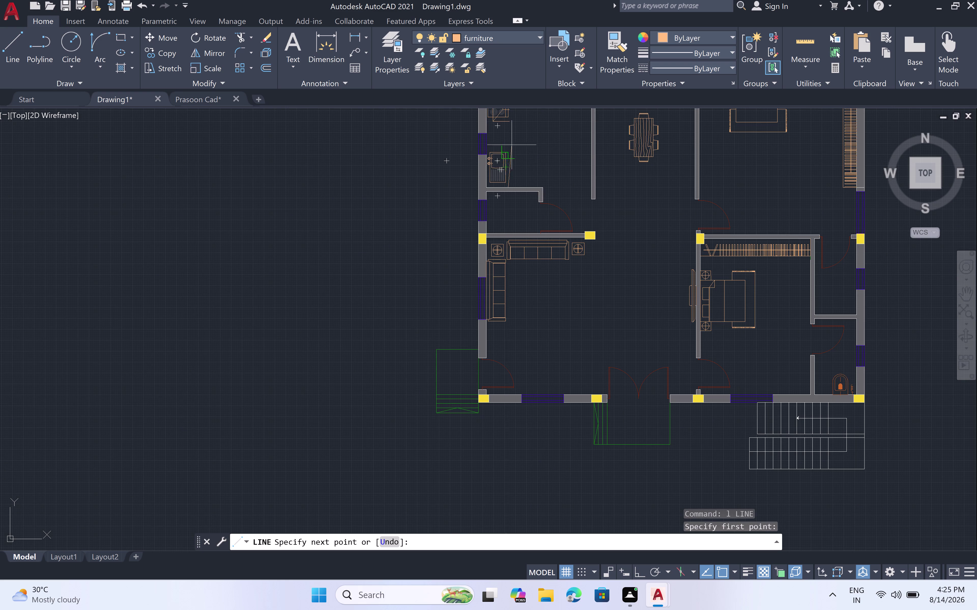
key(F8)
scroll(down, 3)
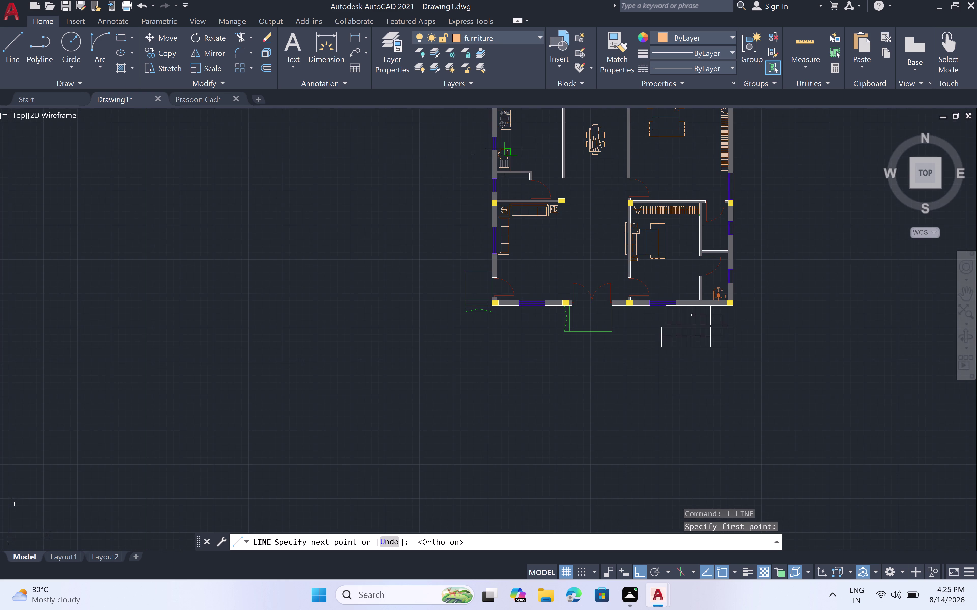
scroll(down, 3)
middle_drag(515, 142, 505, 258)
scroll(up, 3)
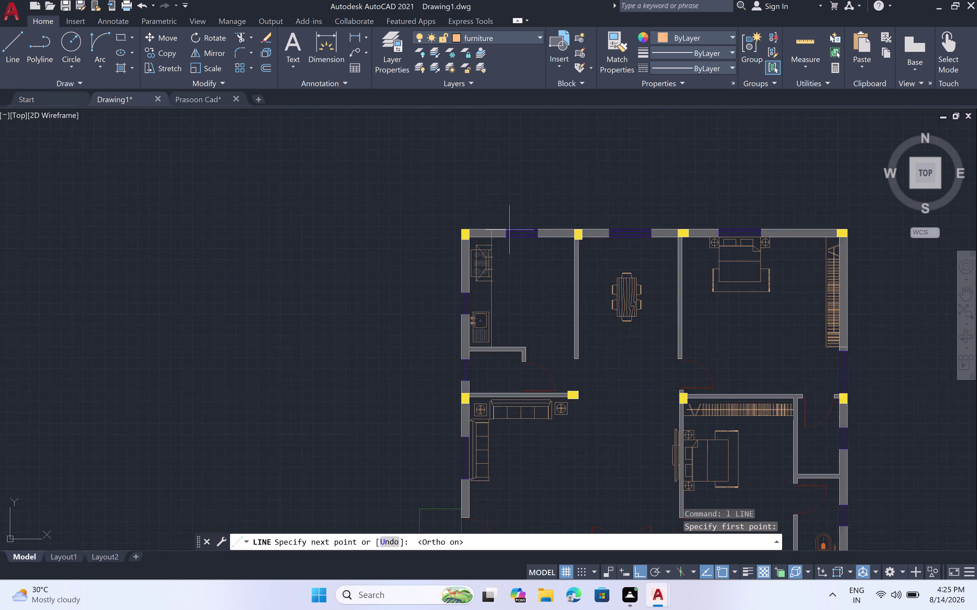
scroll(up, 3)
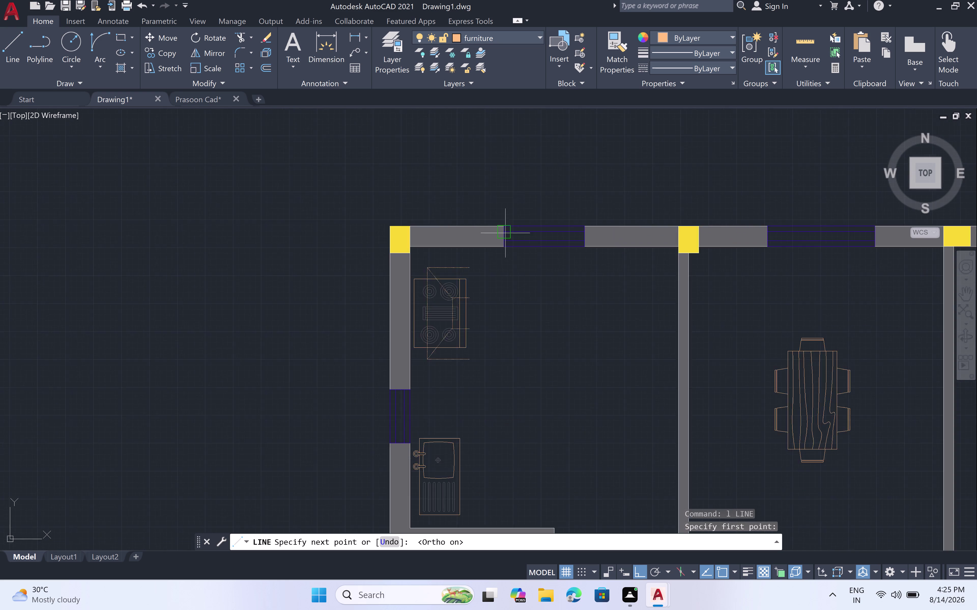
scroll(up, 3)
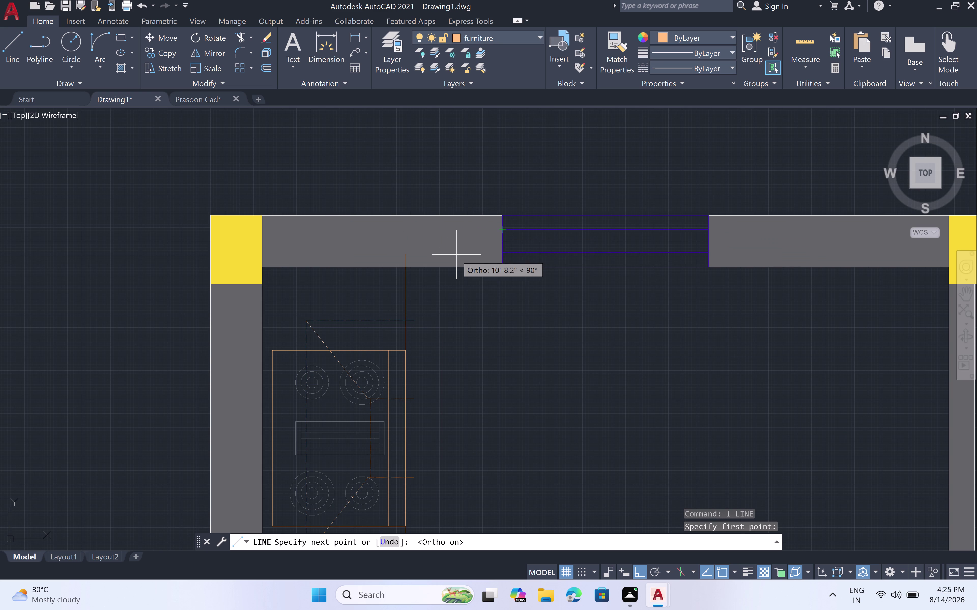
scroll(down, 3)
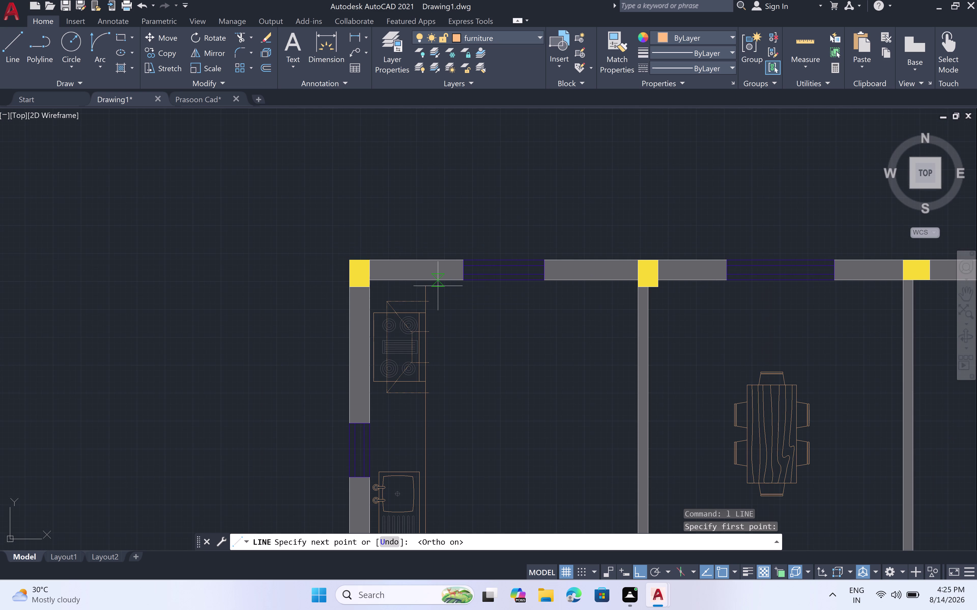
key(Escape)
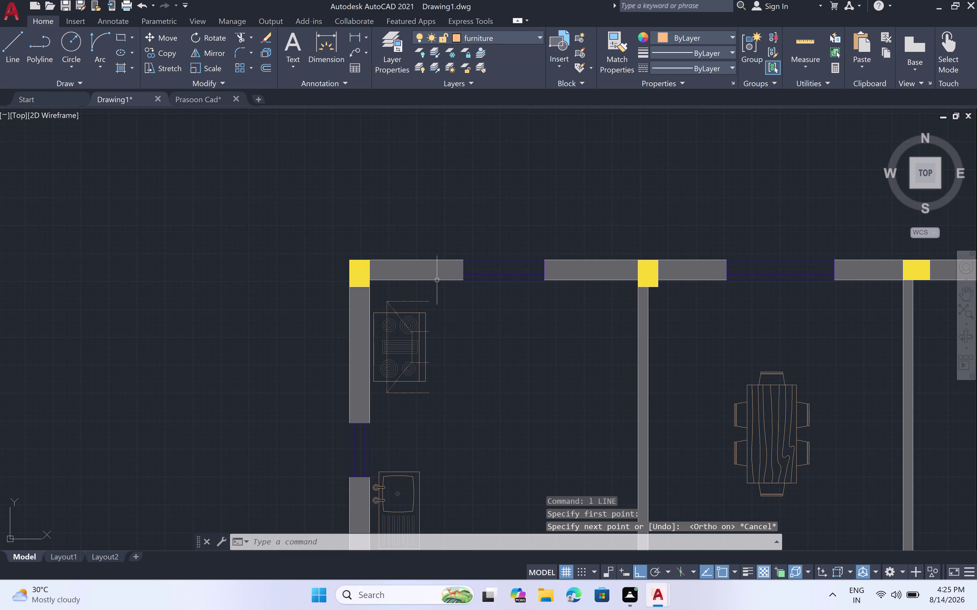
scroll(down, 3)
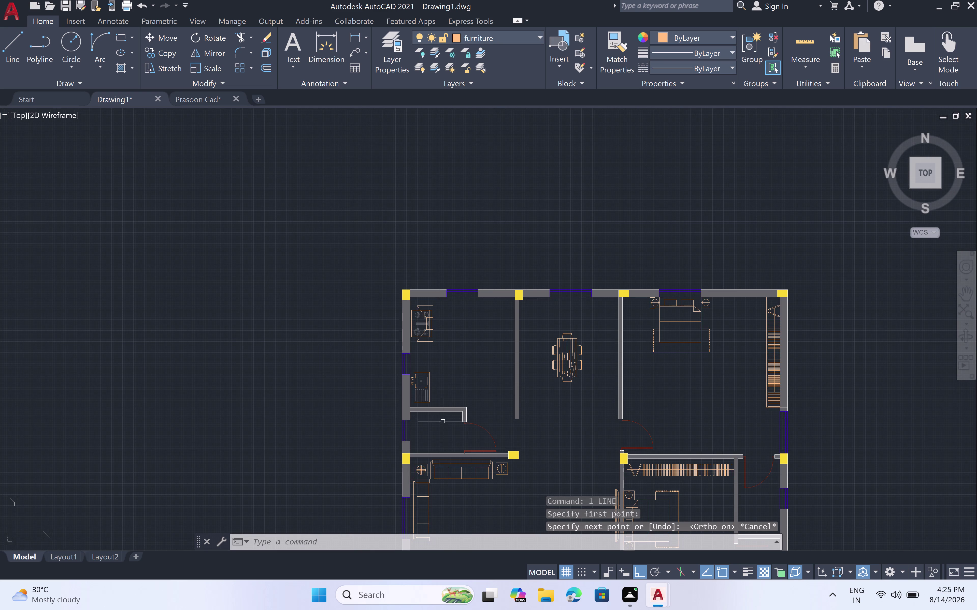
Draw the counter edge up near the kitchen's top and across to its right wall.
key(l)
key(space)
scroll(up, 3)
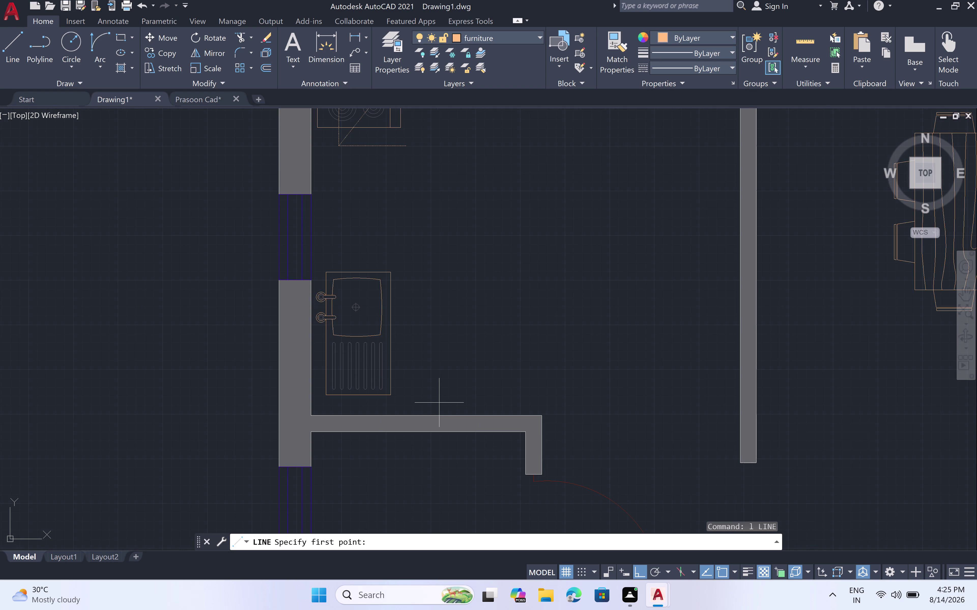
drag(430, 416, 430, 411)
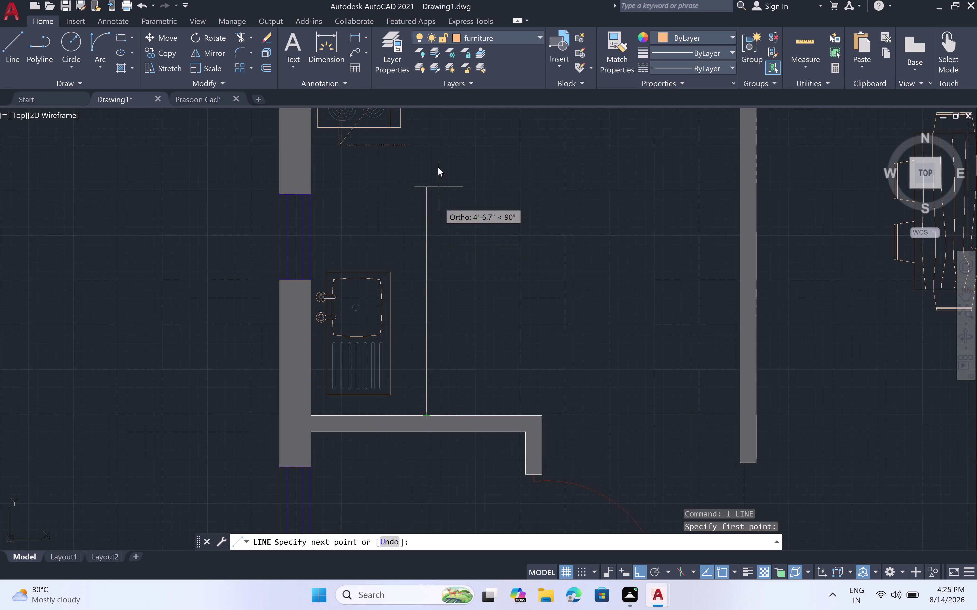
scroll(down, 3)
scroll(down, 3)
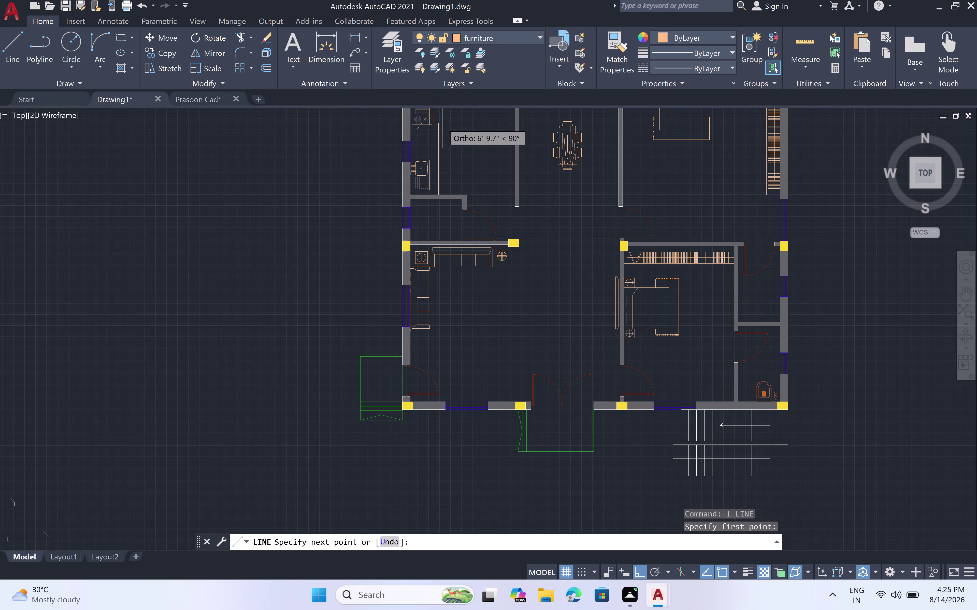
middle_drag(443, 116, 424, 272)
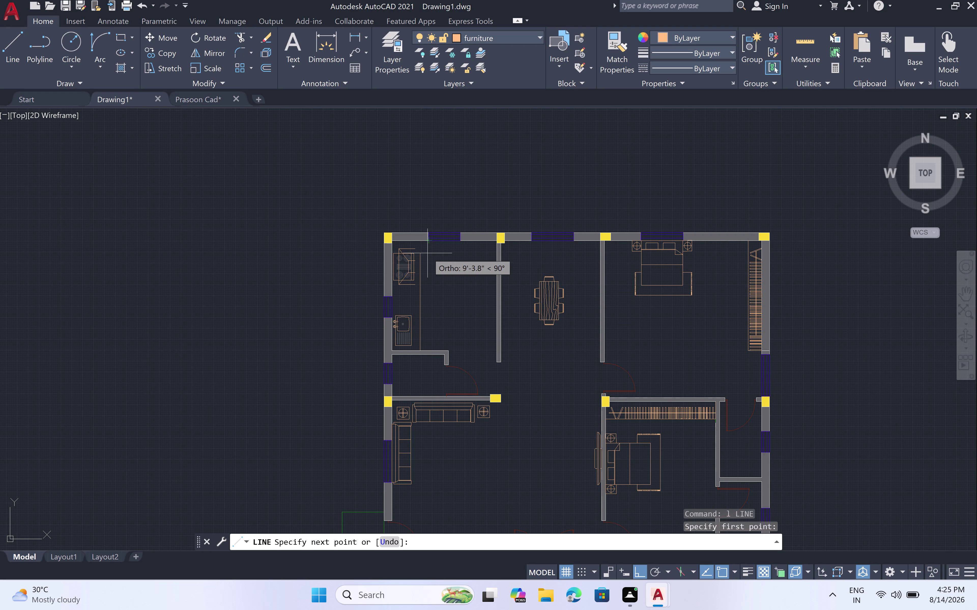
click(425, 268)
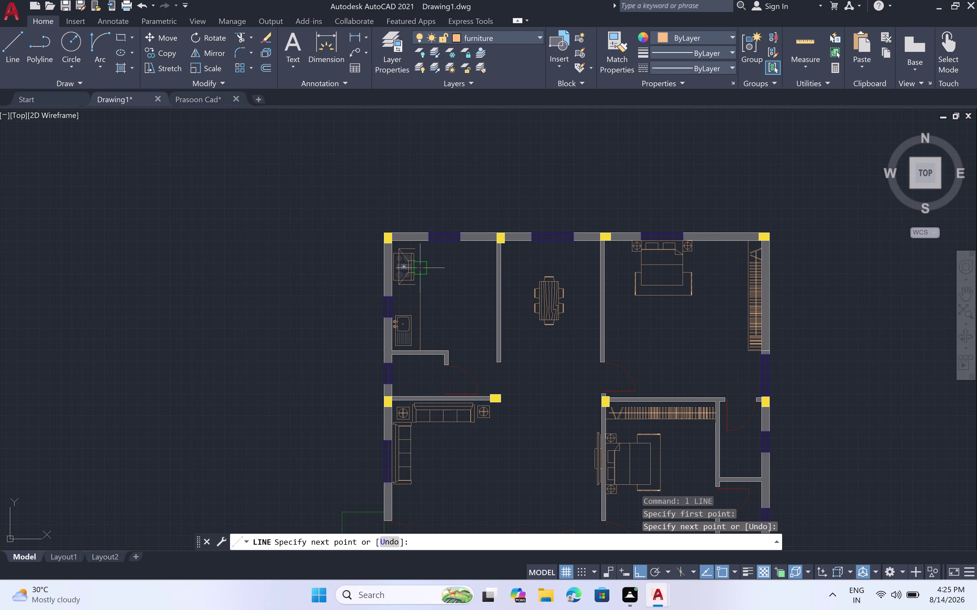
click(498, 270)
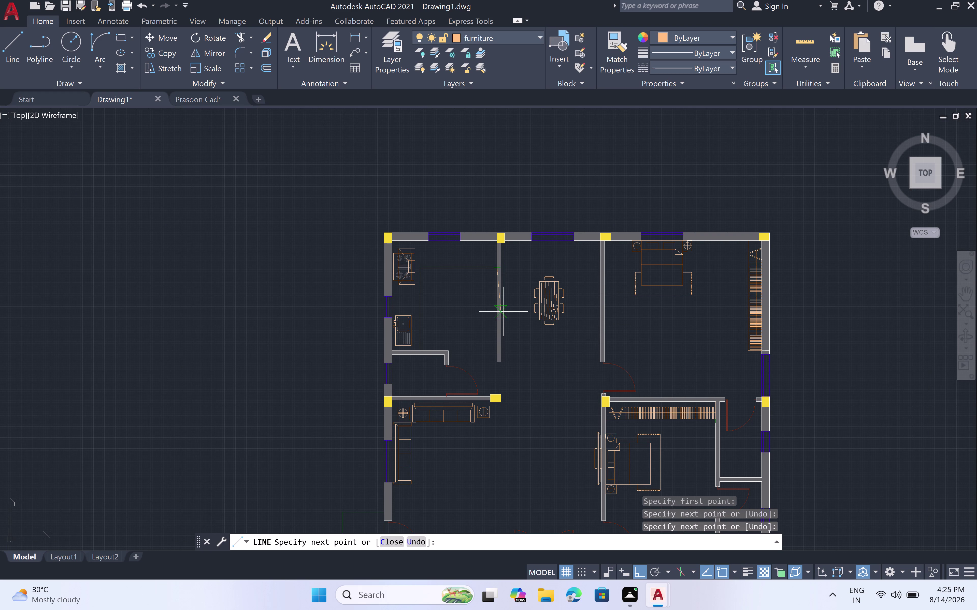
key(Escape)
scroll(down, 3)
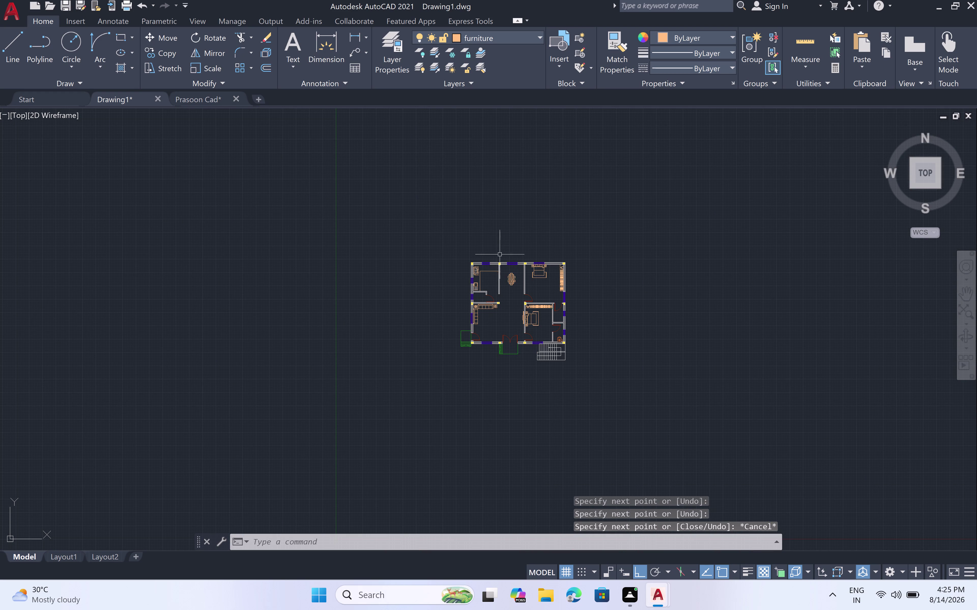
scroll(up, 3)
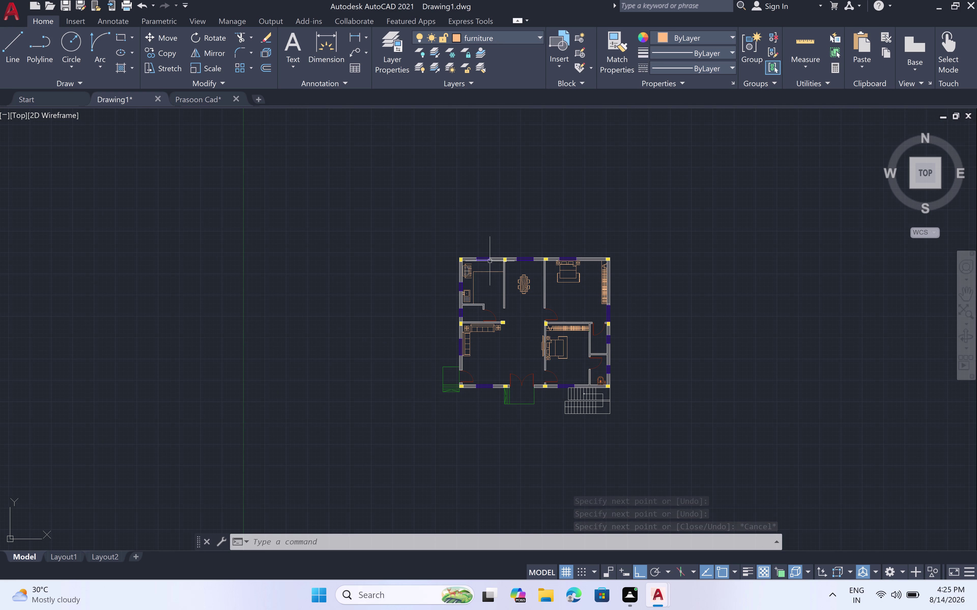
scroll(down, 3)
scroll(down, 3)
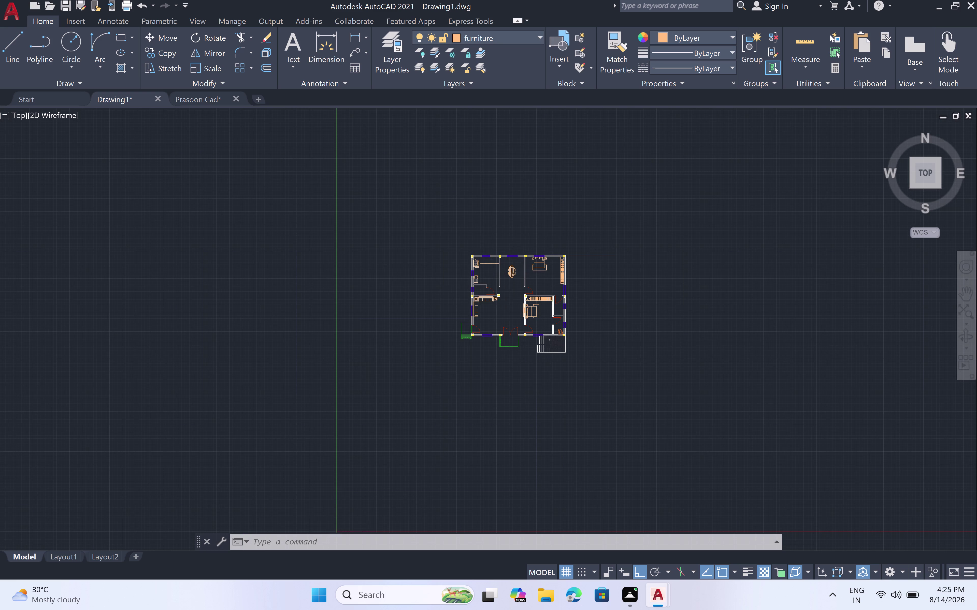
scroll(down, 3)
scroll(down, 3)
scroll(up, 3)
scroll(up, 3)
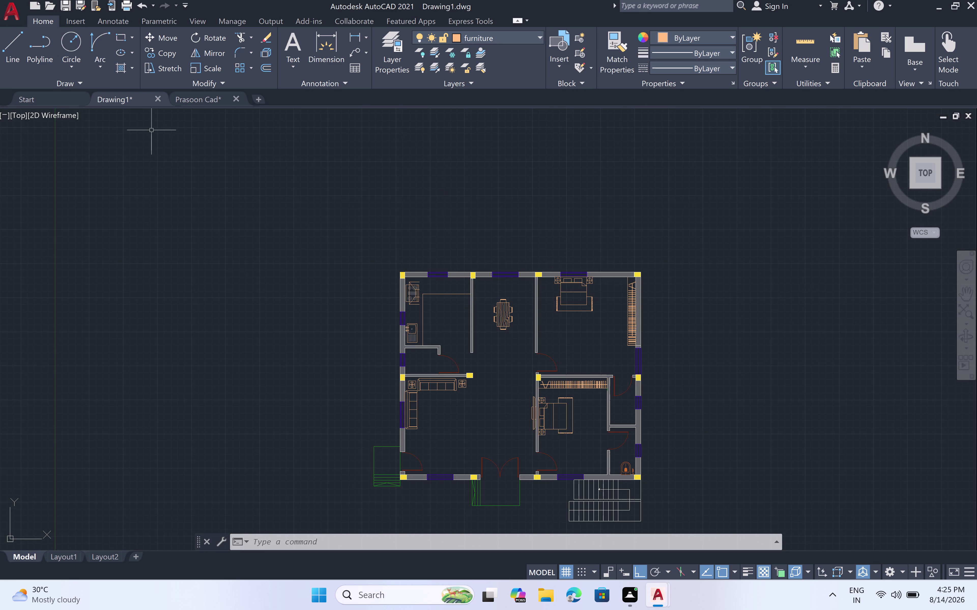
Copy the washbasin from the Prasoon Cad drawing and paste it into Drawing1.
click(213, 94)
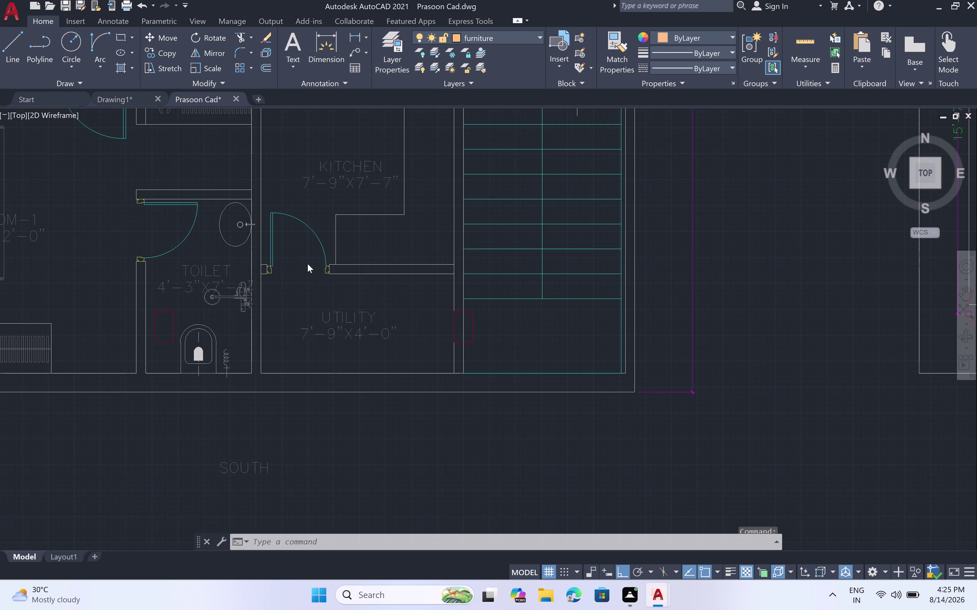
click(227, 244)
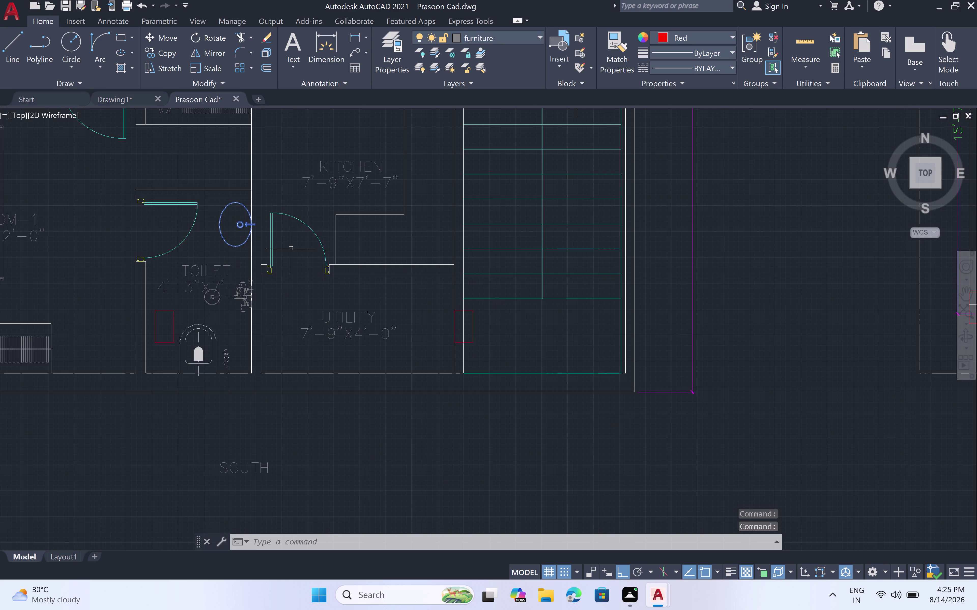
key(ctrl+c)
key(ctrl+c)
key(ctrl+c)
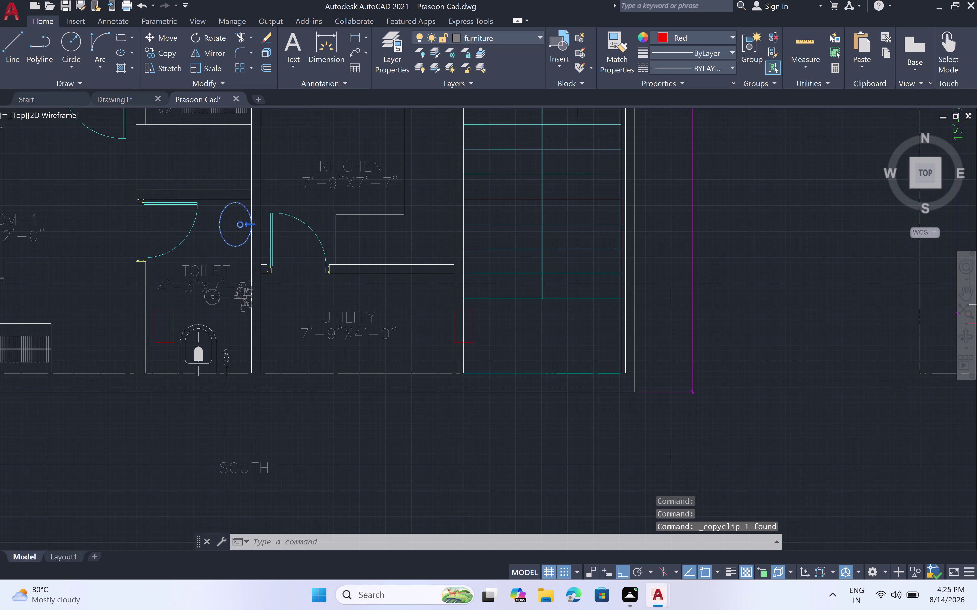
click(134, 98)
key(ctrl+v)
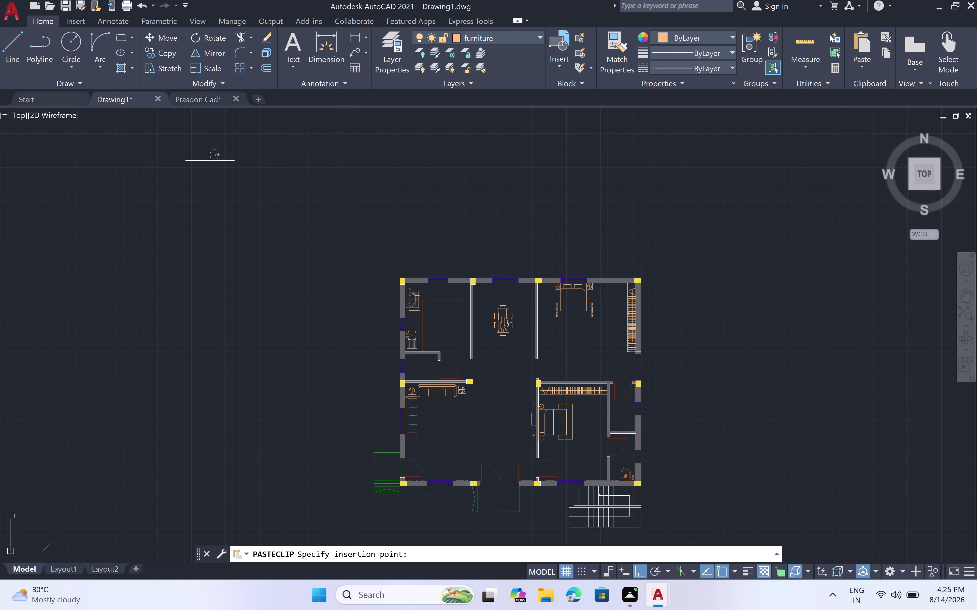
Place the pasted washbasin left of the plan and explode it.
click(290, 258)
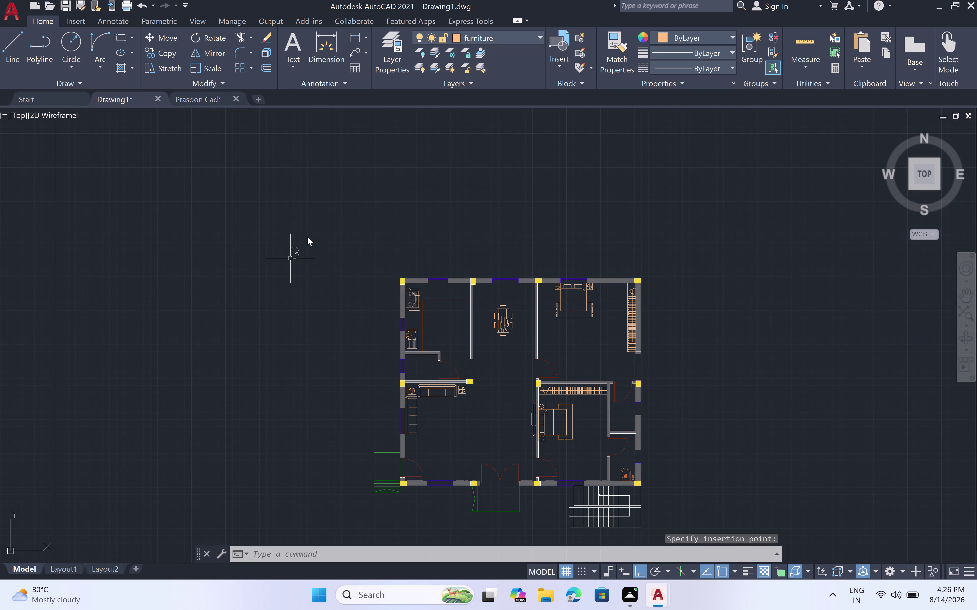
click(304, 237)
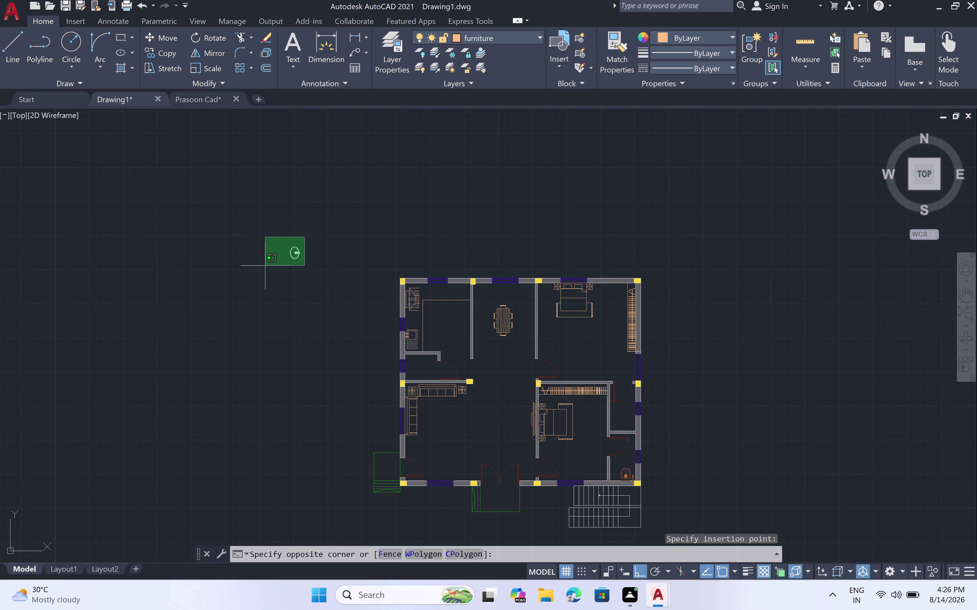
click(265, 265)
key(e)
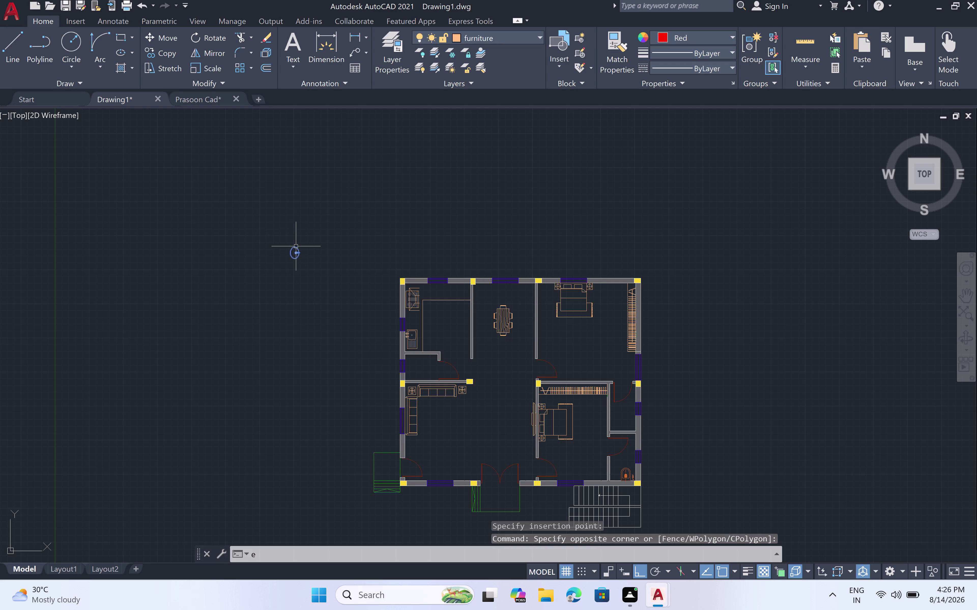
key(x)
key(p)
key(o)
text(de)
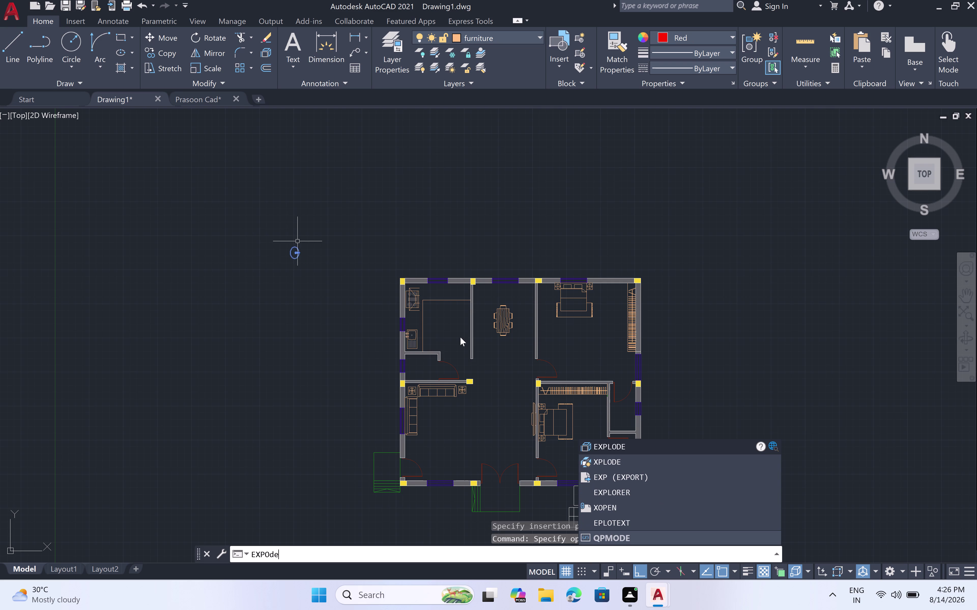
click(668, 446)
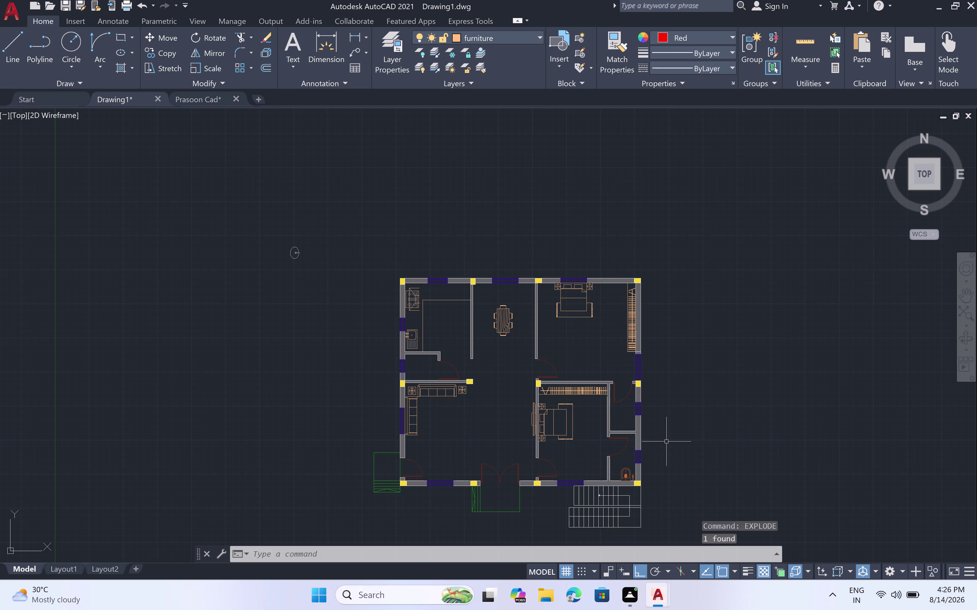
Select the exploded fixture and check its layer in the Layers list.
click(305, 246)
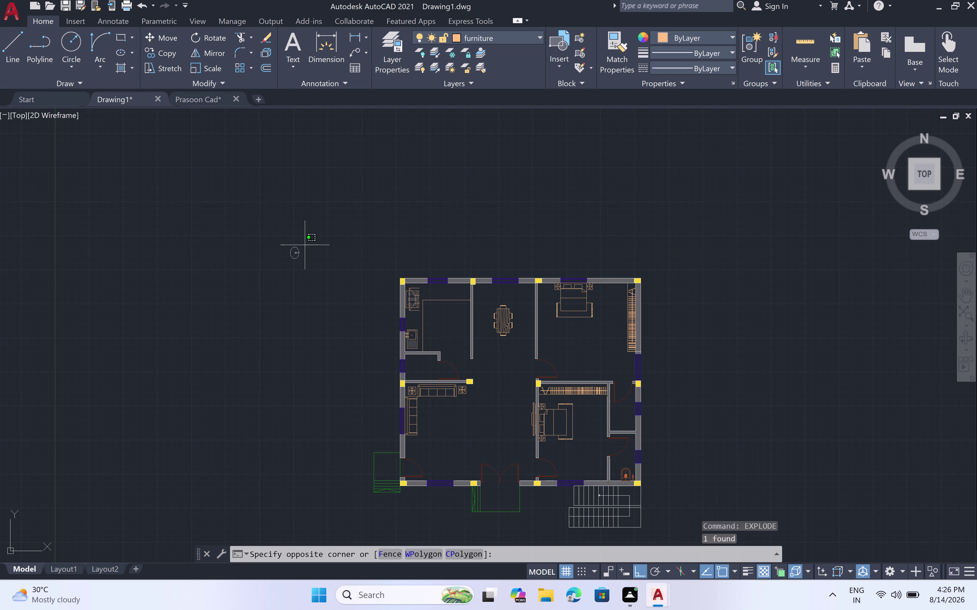
click(287, 267)
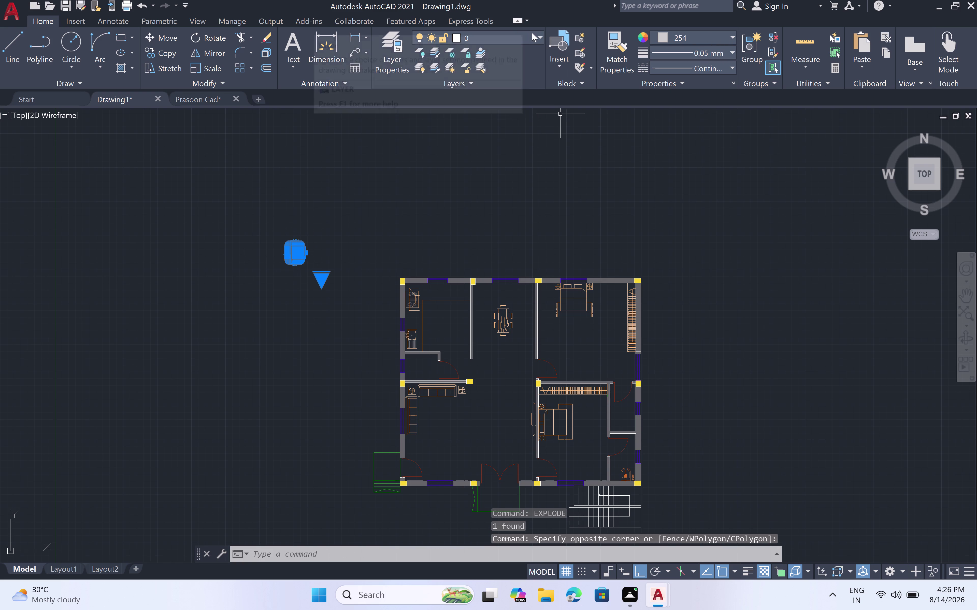
click(539, 36)
click(481, 79)
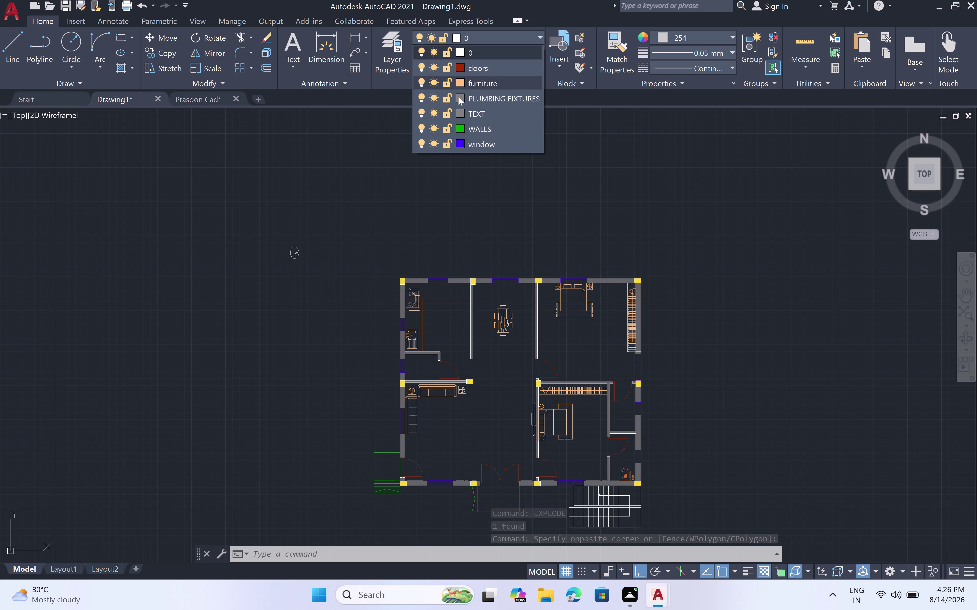
key(Escape)
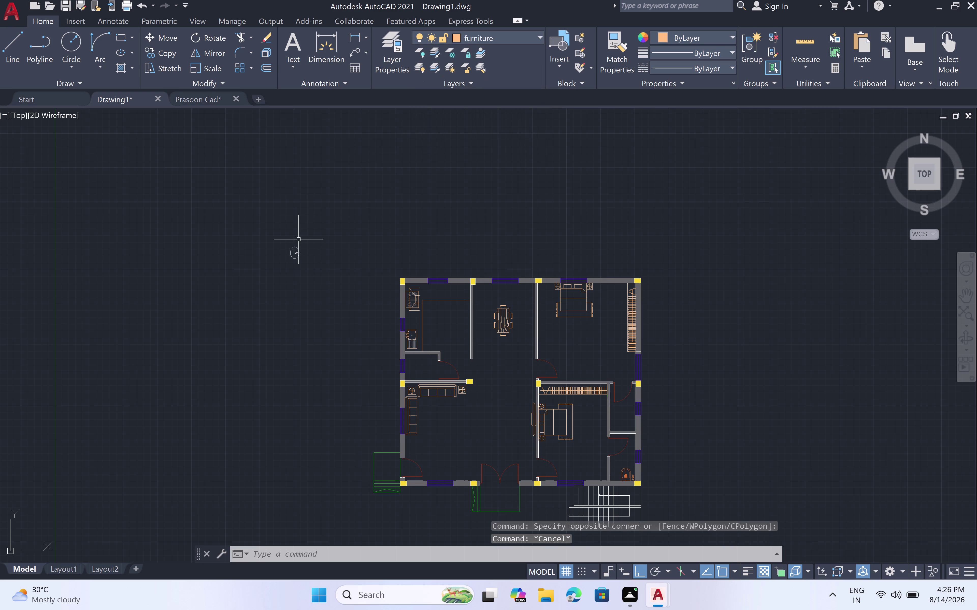
scroll(up, 3)
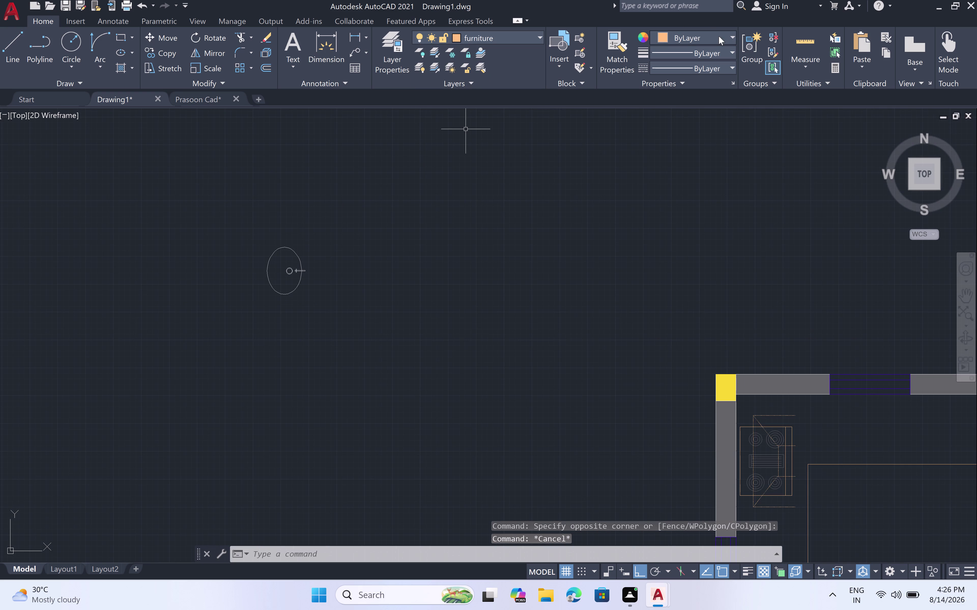
click(301, 261)
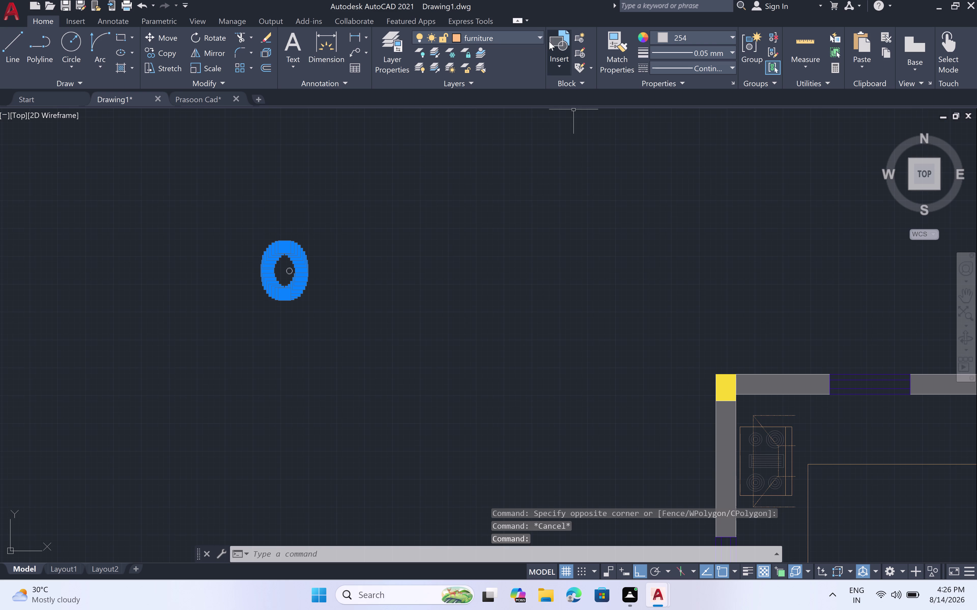
click(537, 31)
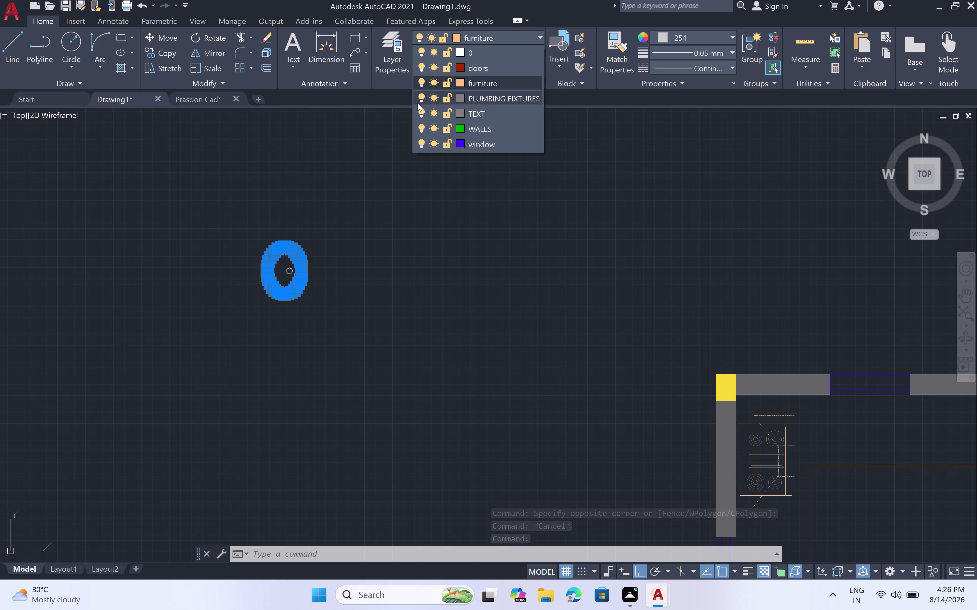
key(Escape)
key(Escape)
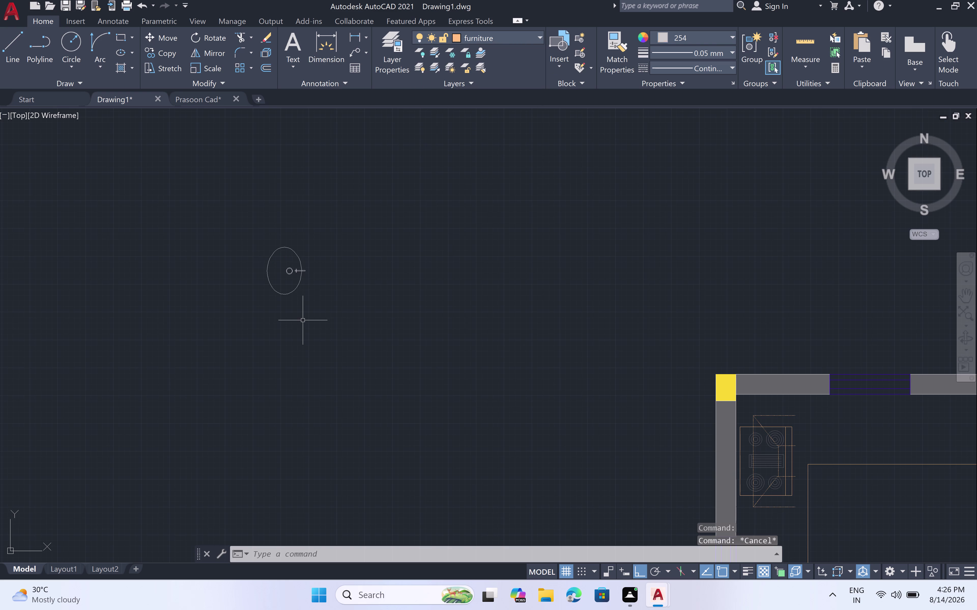
Keep the fixture on the furniture layer and set its colour to ByLayer.
click(318, 229)
drag(245, 340, 249, 332)
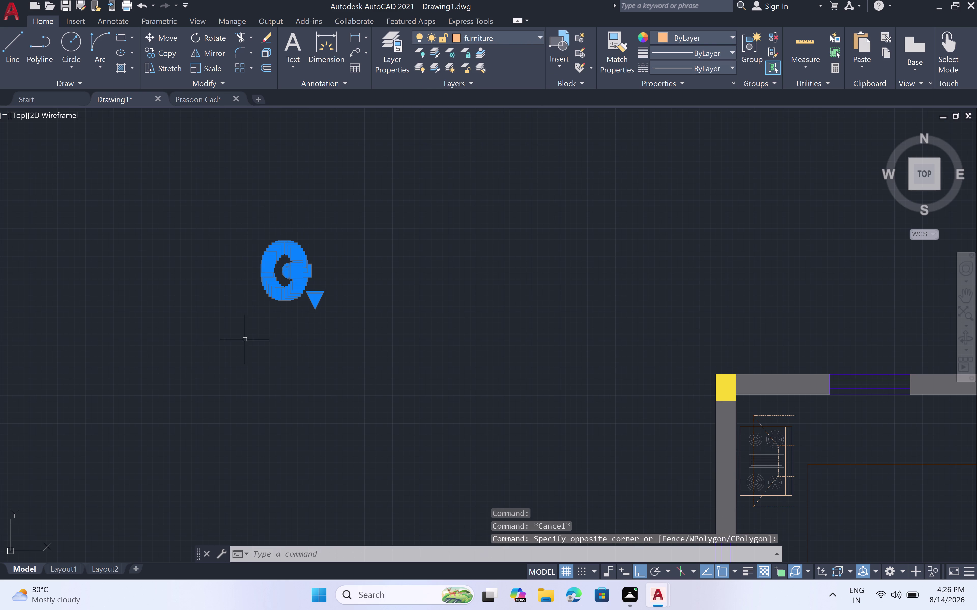
click(540, 34)
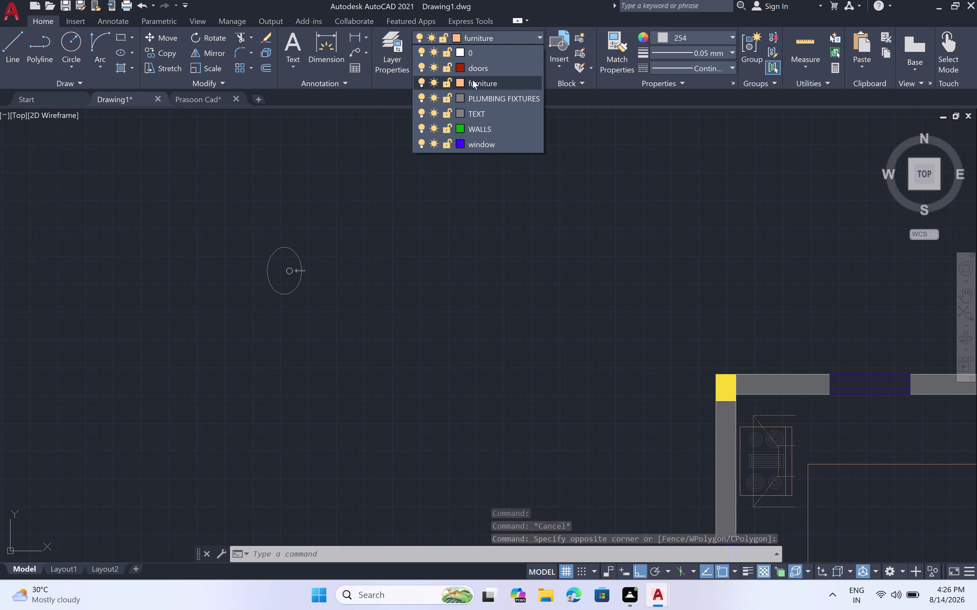
click(472, 80)
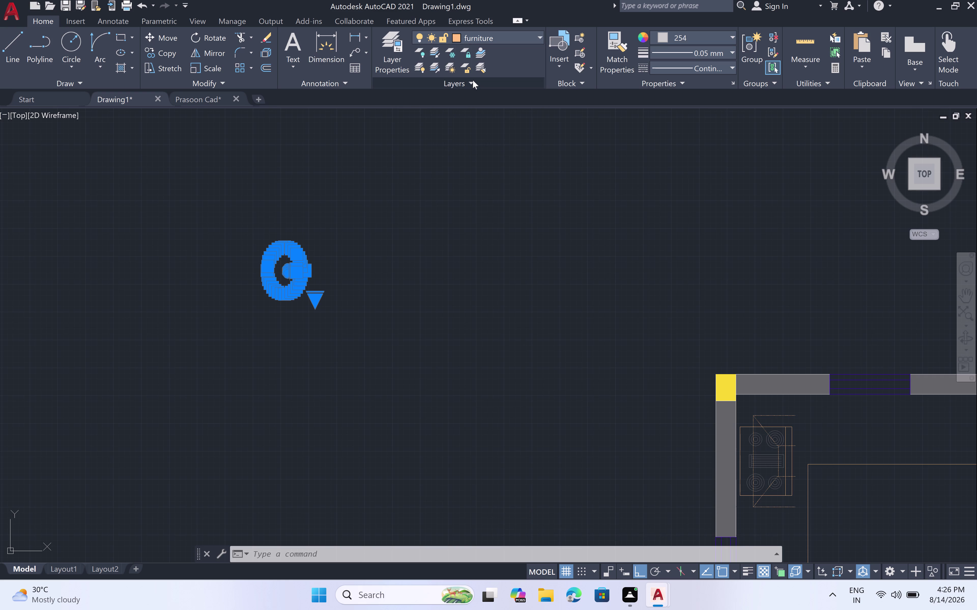
click(396, 166)
click(600, 150)
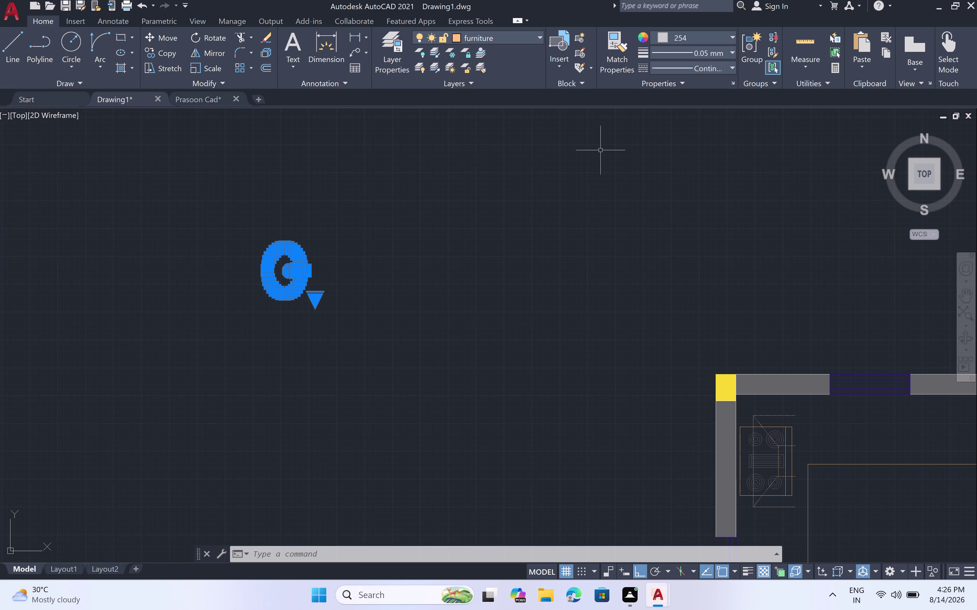
click(729, 34)
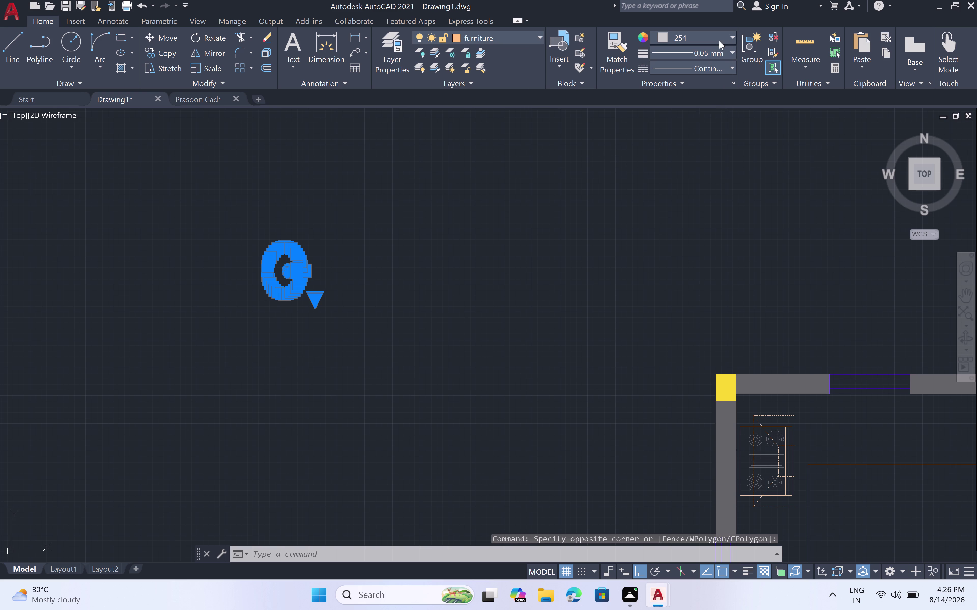
click(628, 52)
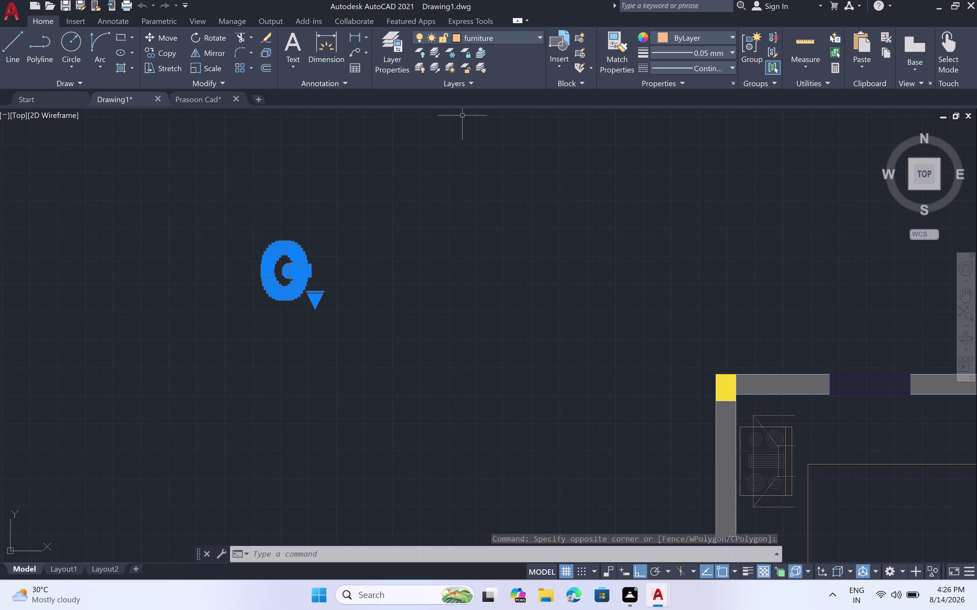
click(371, 171)
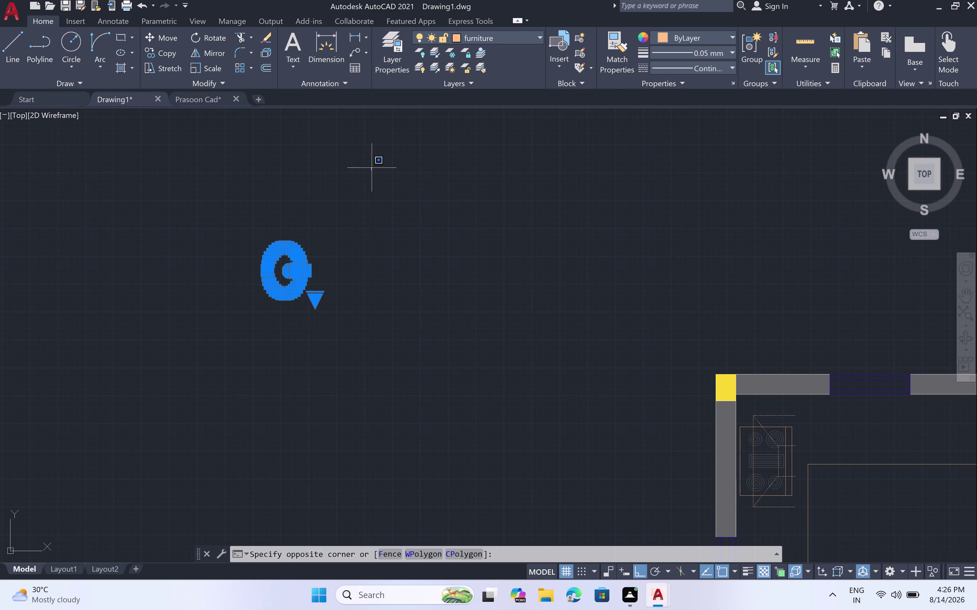
key(Escape)
key(Escape)
scroll(down, 3)
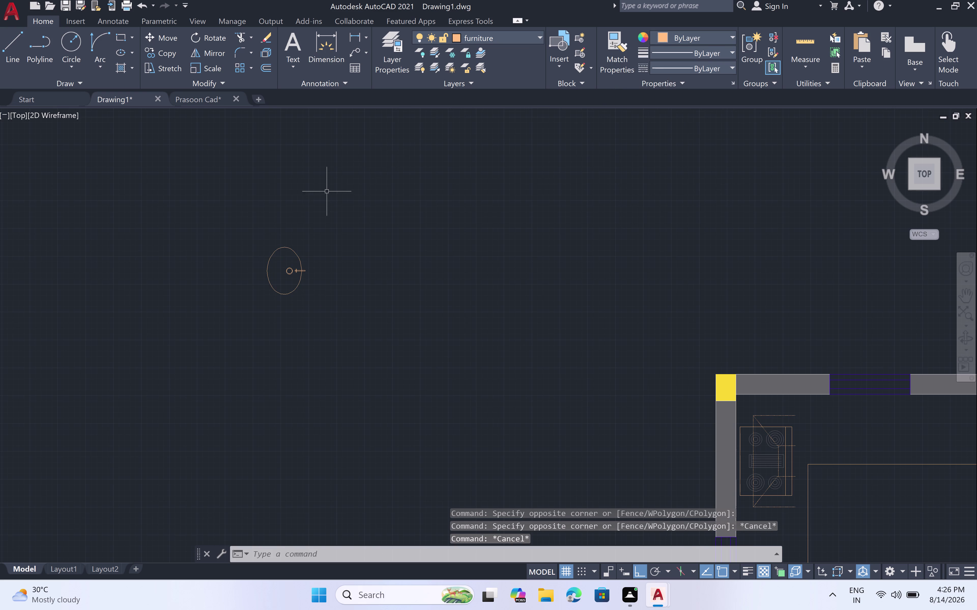
click(336, 201)
click(273, 255)
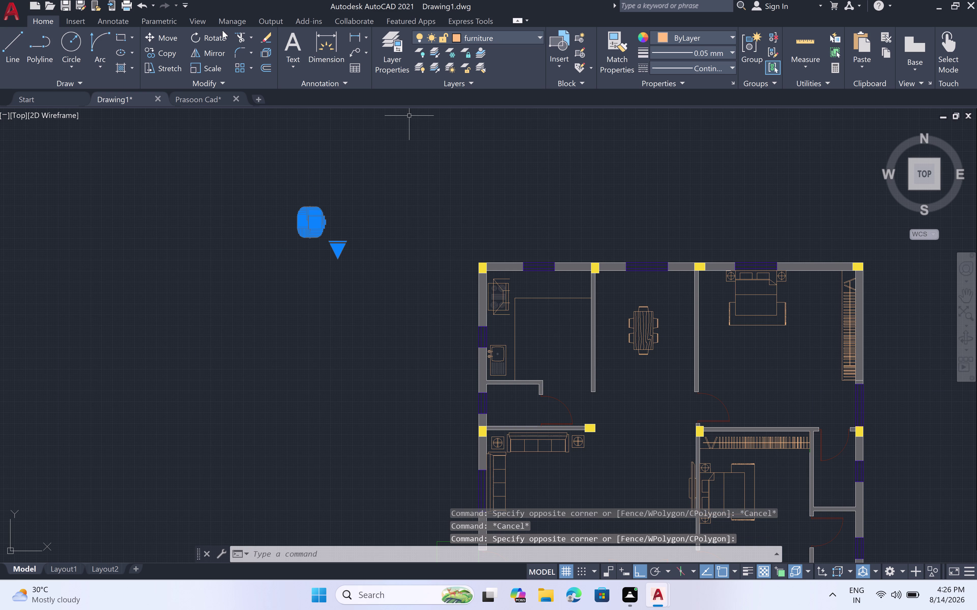
Rotate the oval wash basin symbol 180 degrees.
click(221, 40)
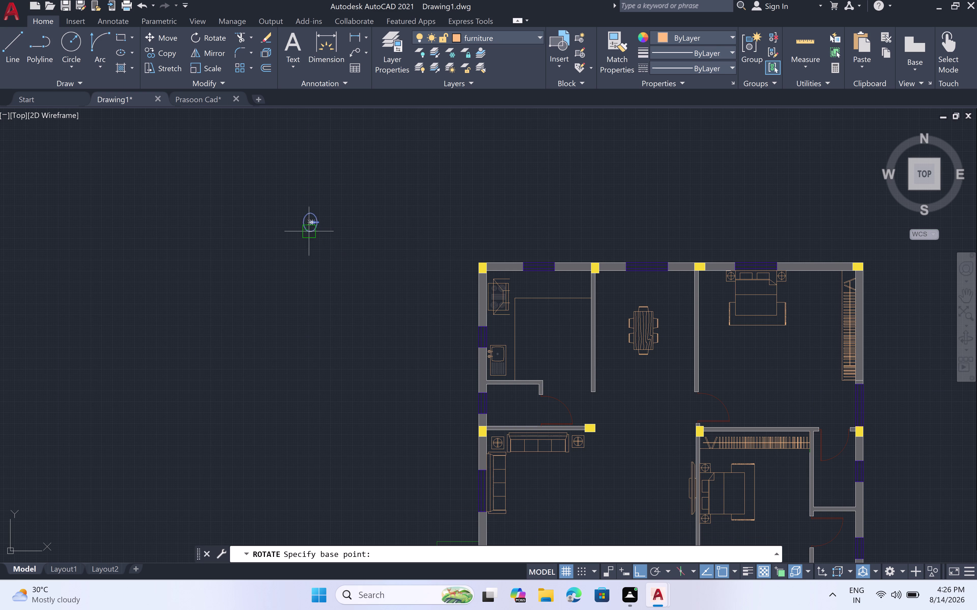
click(306, 232)
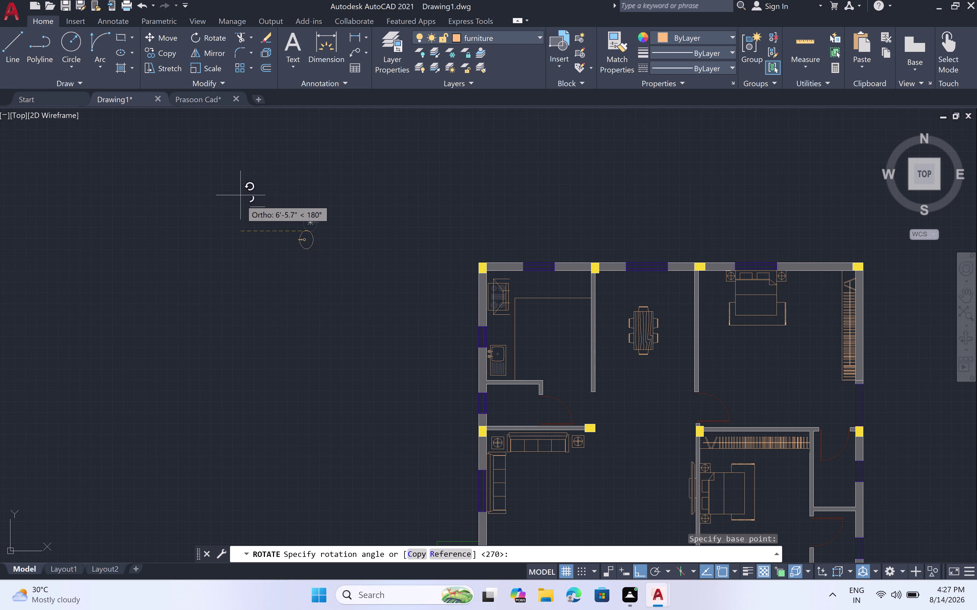
click(245, 219)
Move the basin against the dining room's left wall below the yellow column, Ortho off.
click(317, 212)
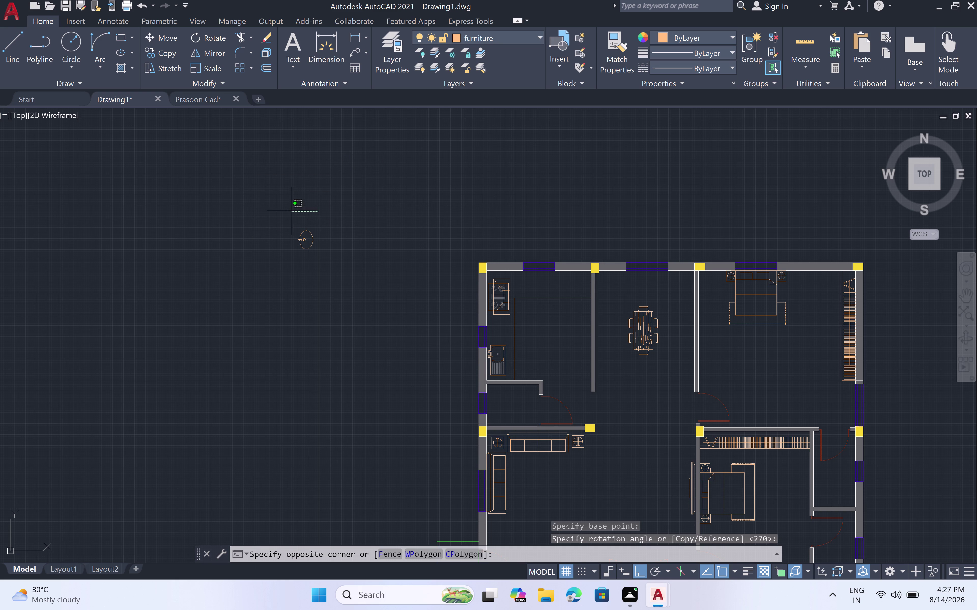
click(289, 275)
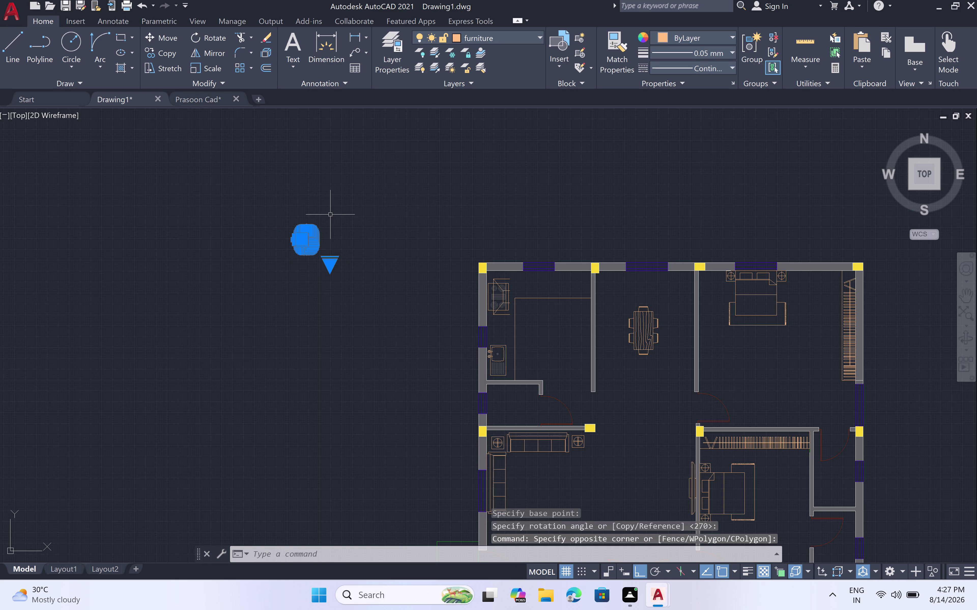
key(m)
key(space)
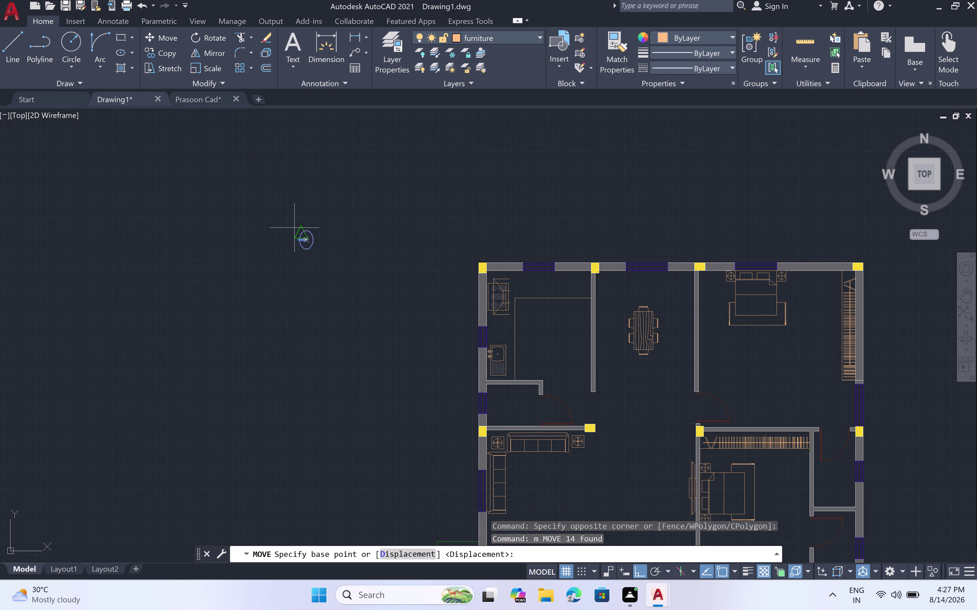
scroll(up, 3)
scroll(up, 3)
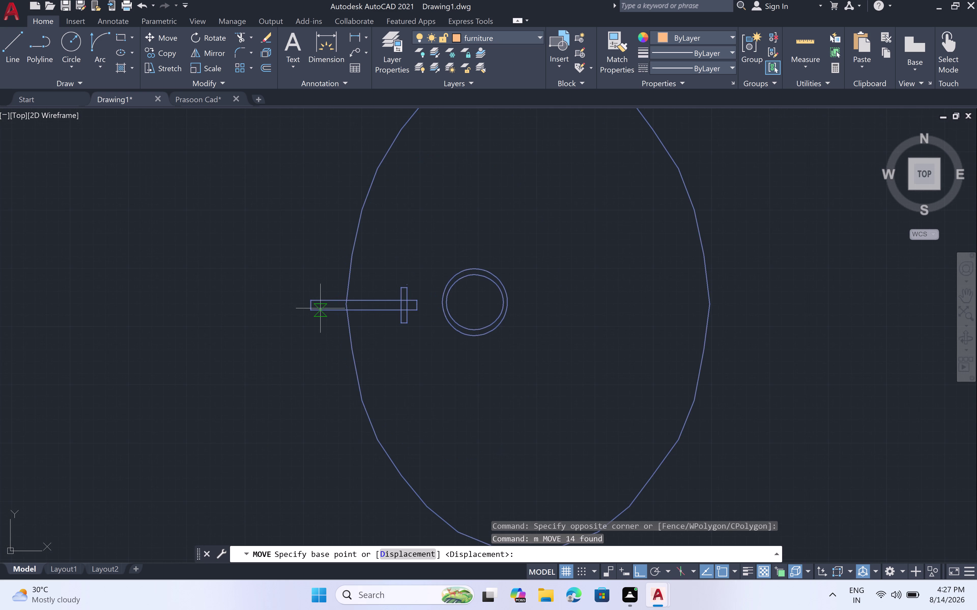
click(308, 306)
scroll(down, 3)
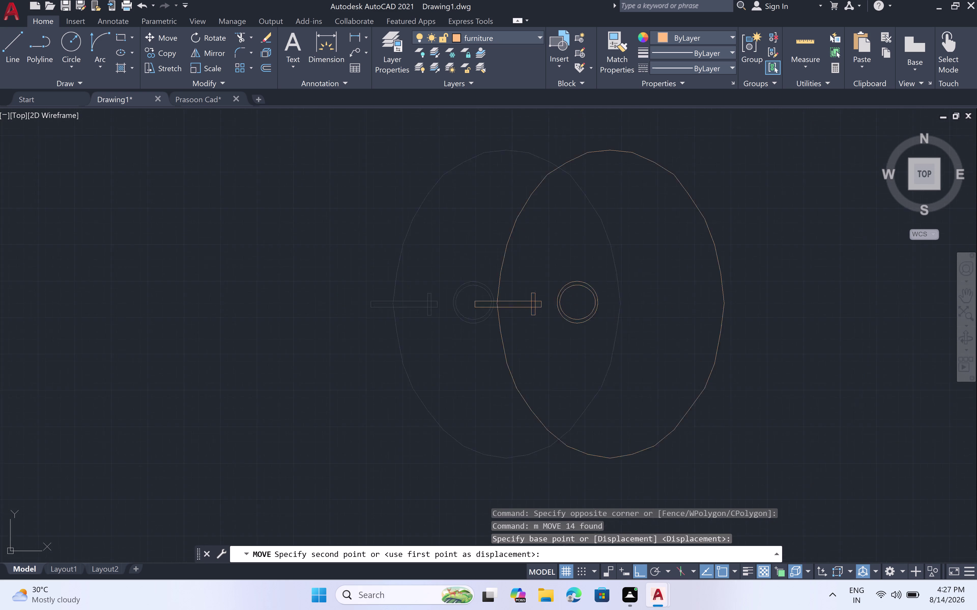
scroll(down, 3)
scroll(down, 3)
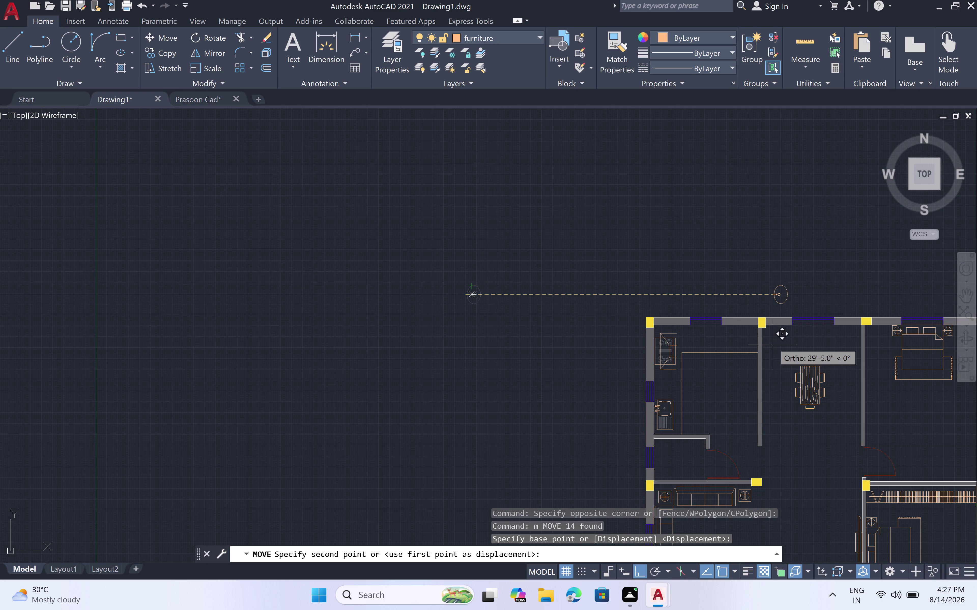
key(F8)
scroll(up, 3)
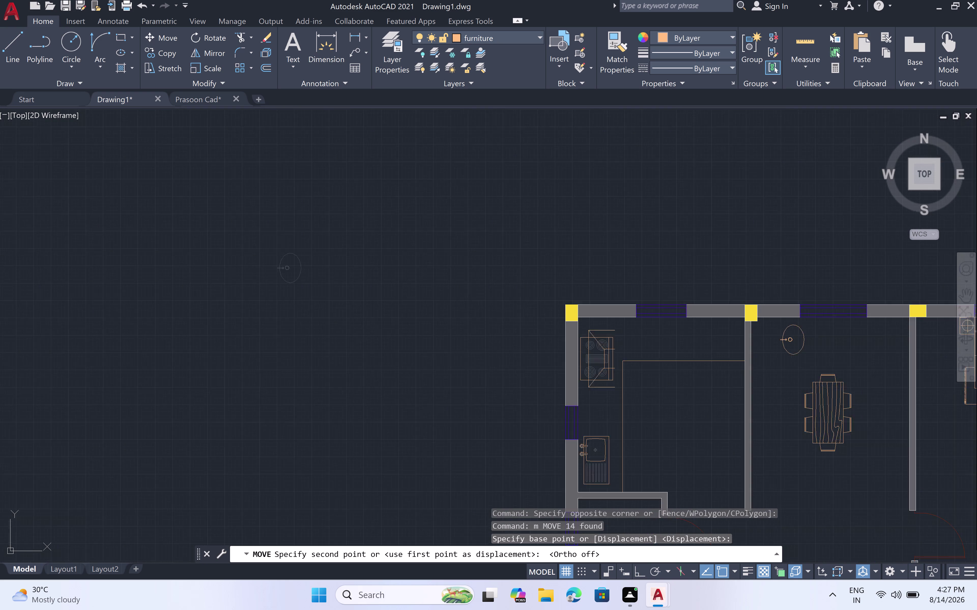
scroll(up, 3)
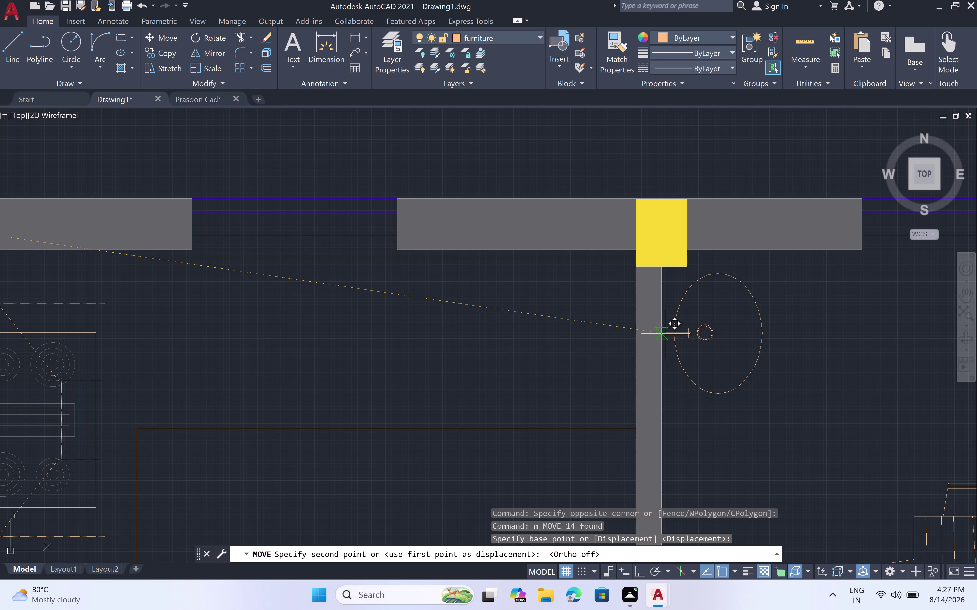
click(660, 334)
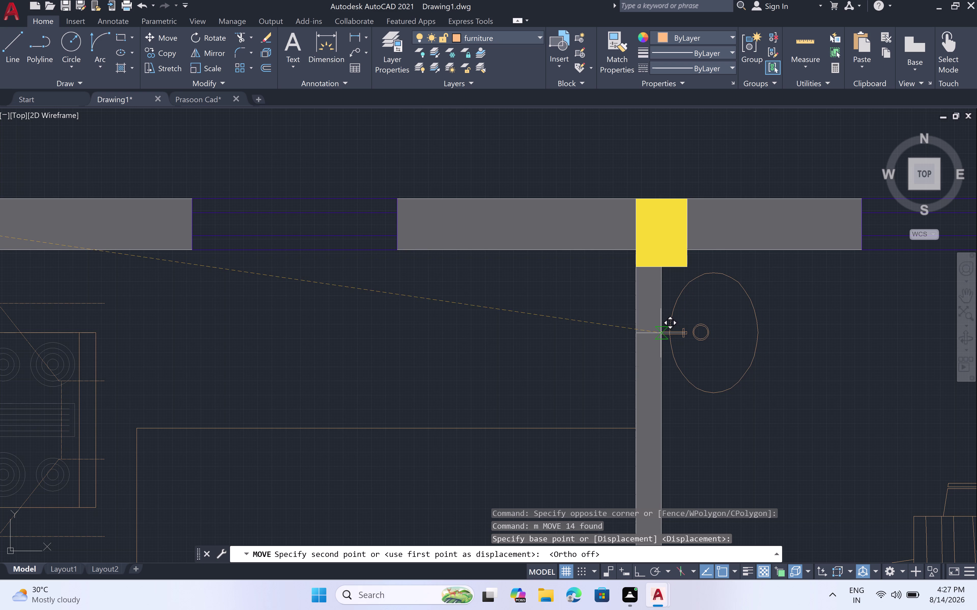
key(Escape)
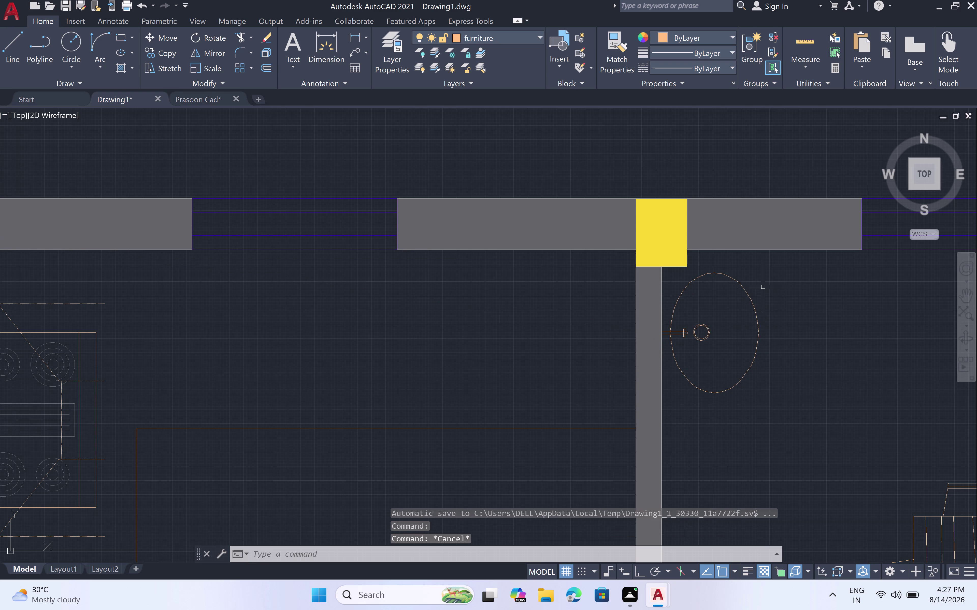
Zoom and pan until the top-left kitchen with its sink and counter fills the view.
scroll(down, 3)
scroll(down, 3)
middle_drag(785, 356, 783, 349)
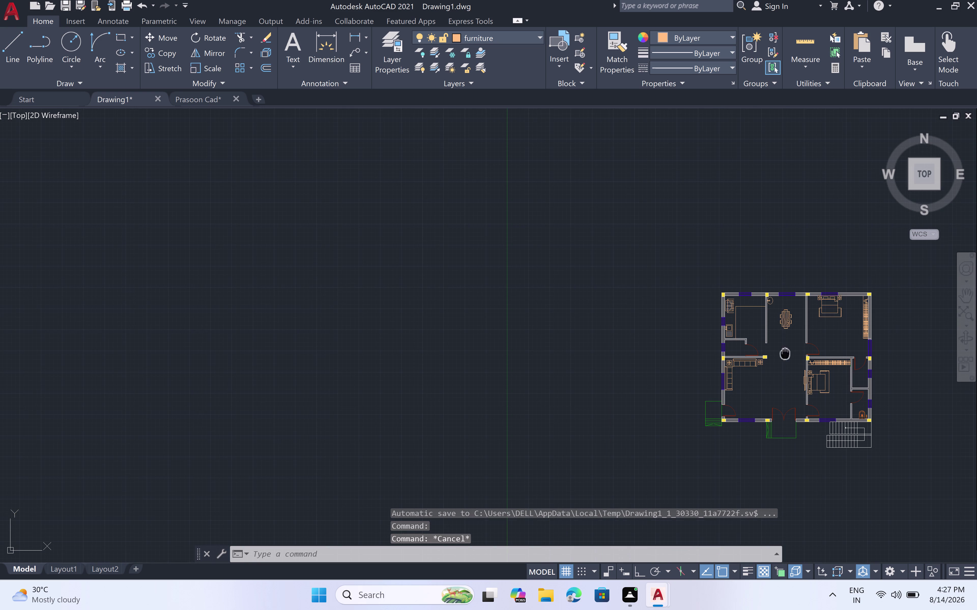
middle_drag(783, 349, 601, 166)
scroll(down, 3)
middle_drag(599, 162, 597, 238)
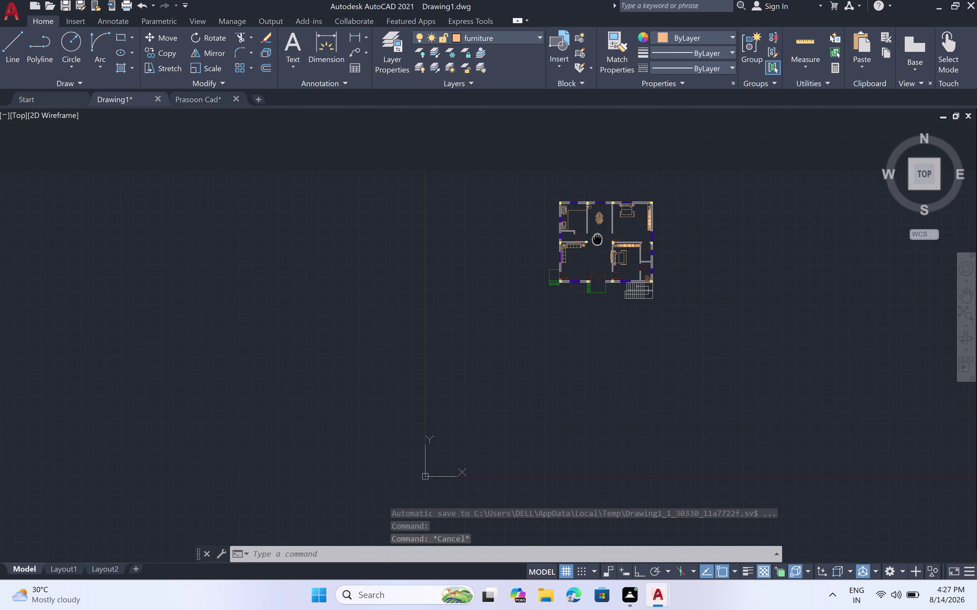
scroll(up, 3)
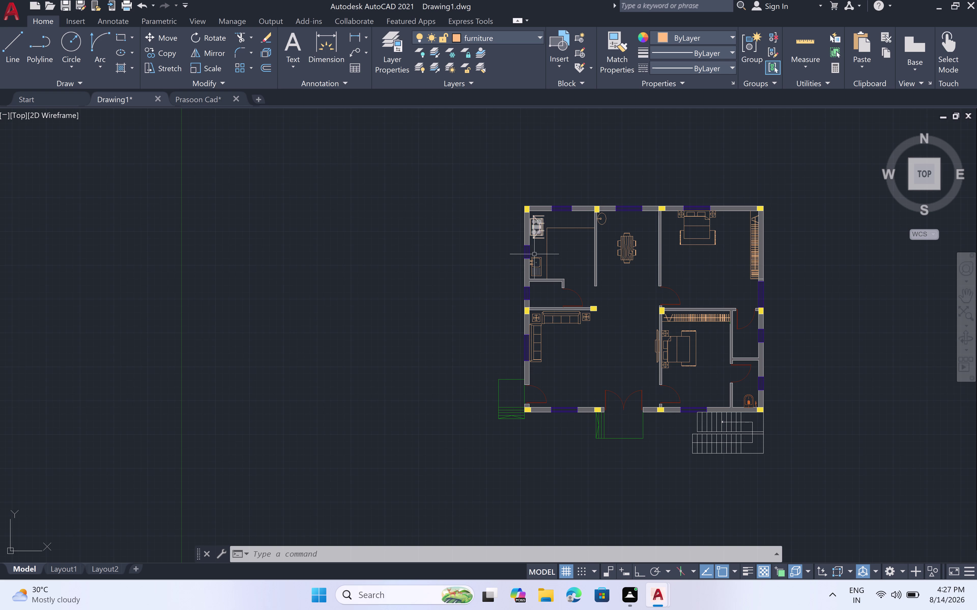
scroll(up, 3)
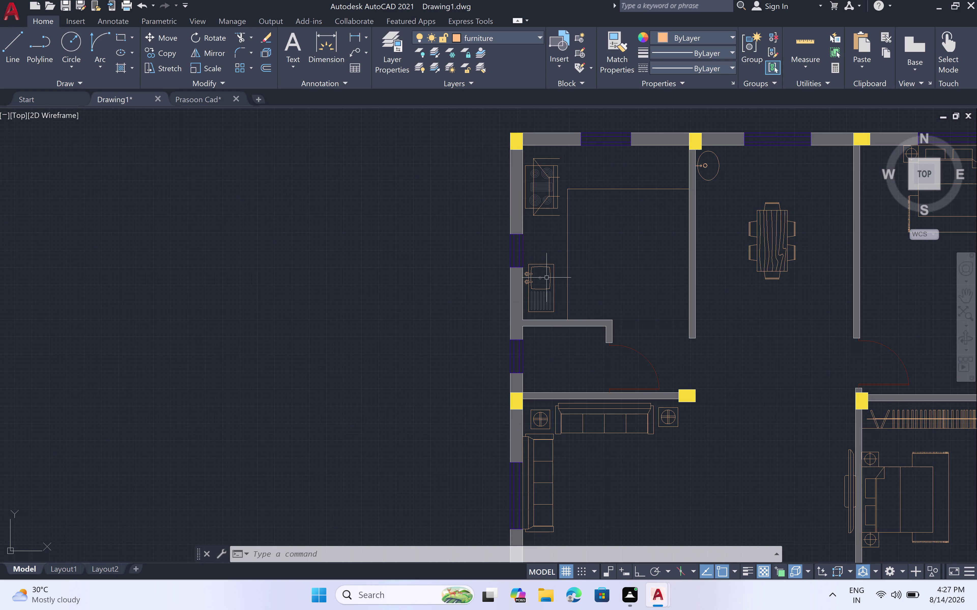
scroll(up, 3)
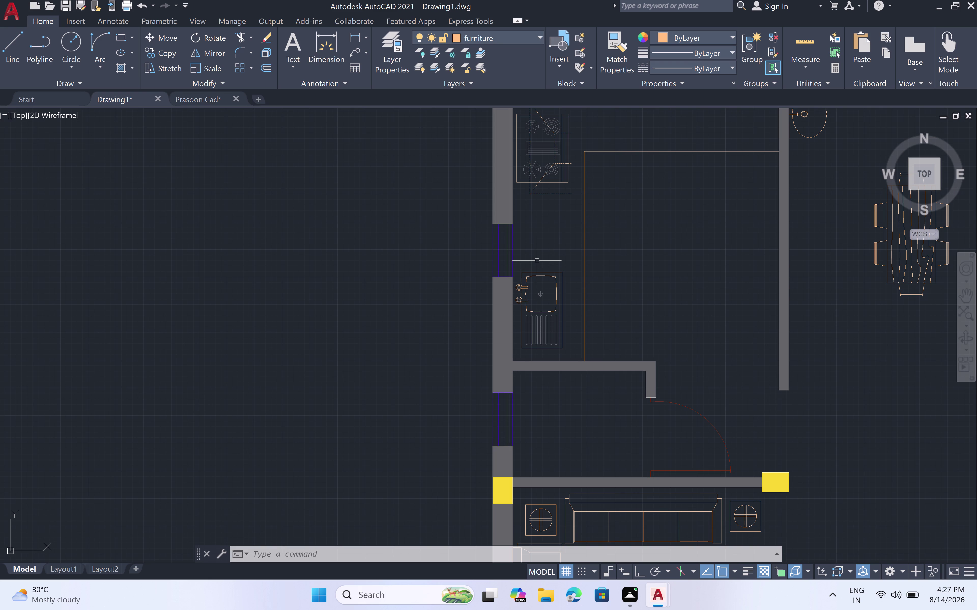
Add a KITCHEN multiline text label inside the kitchen on layer 0.
text(mt)
key(space)
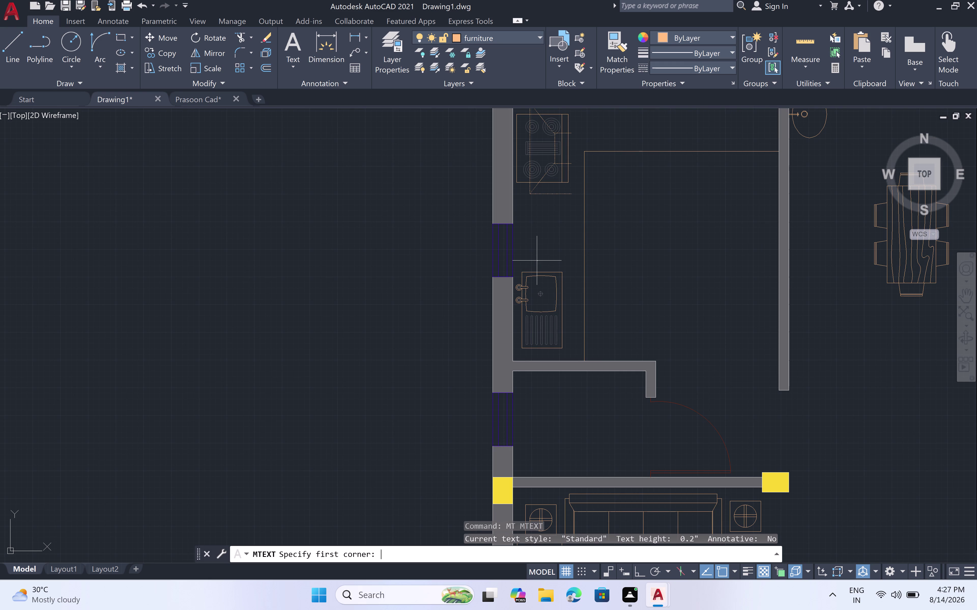
click(541, 36)
click(495, 56)
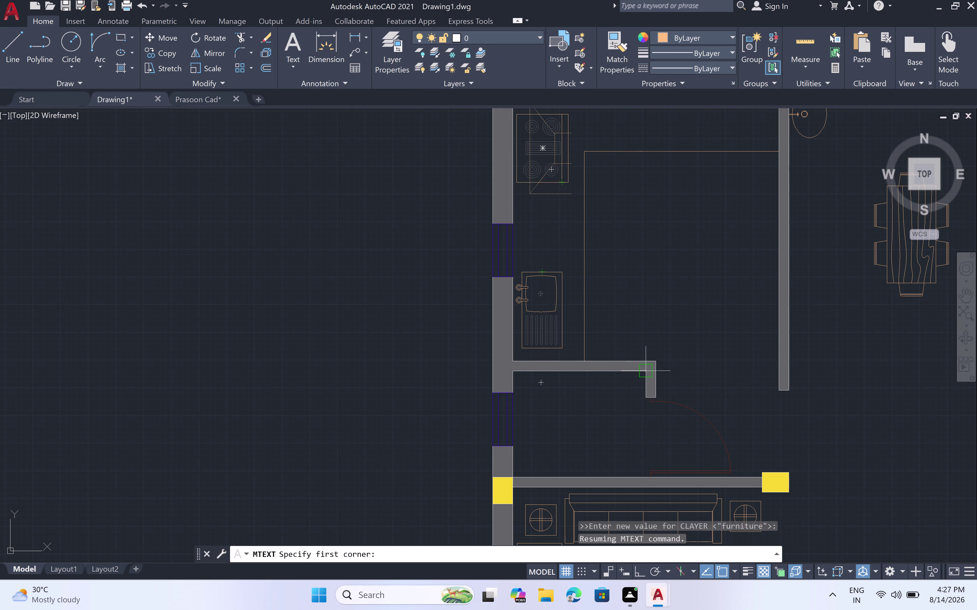
click(613, 236)
click(702, 268)
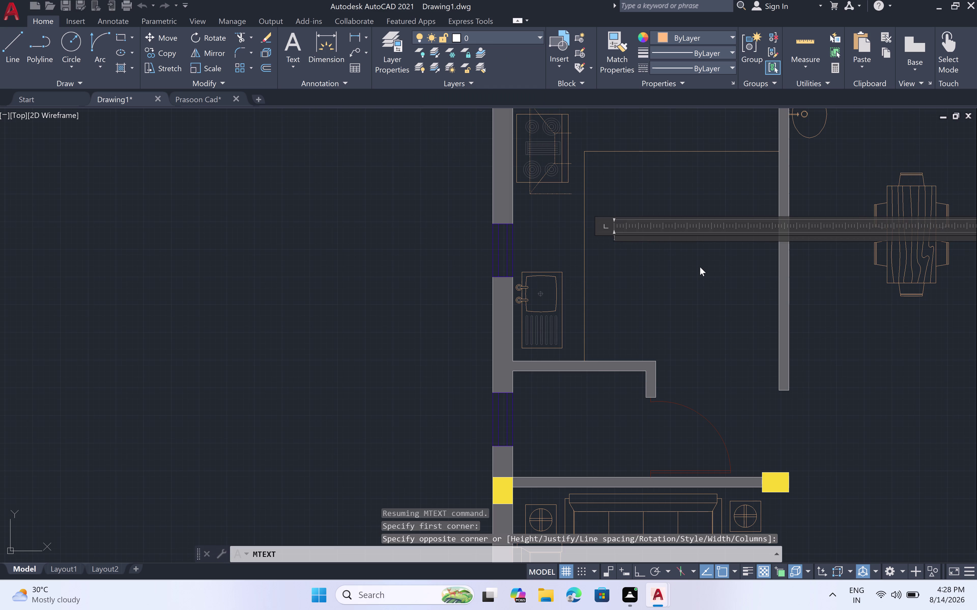
text(KITC)
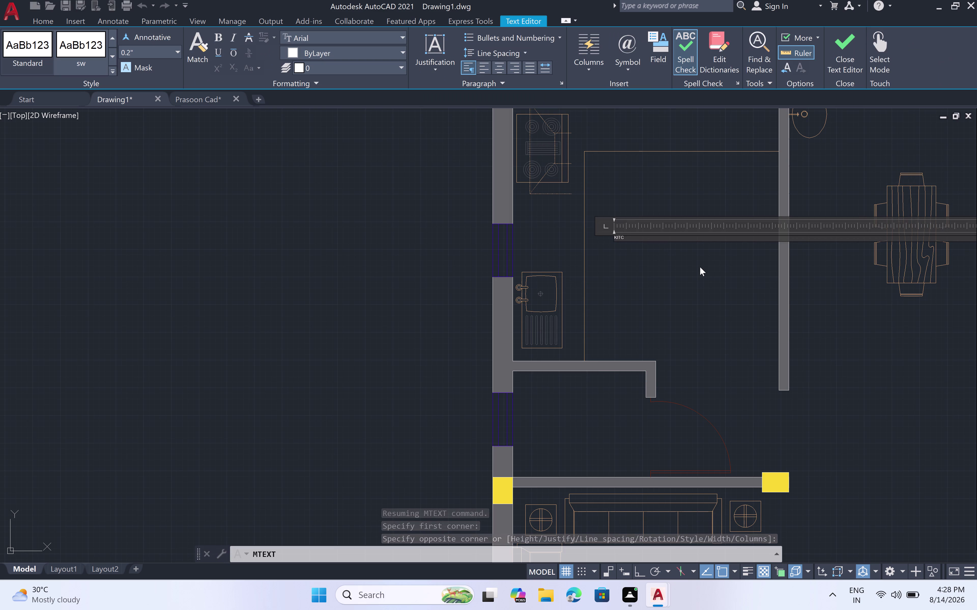
text(HEN)
key(space)
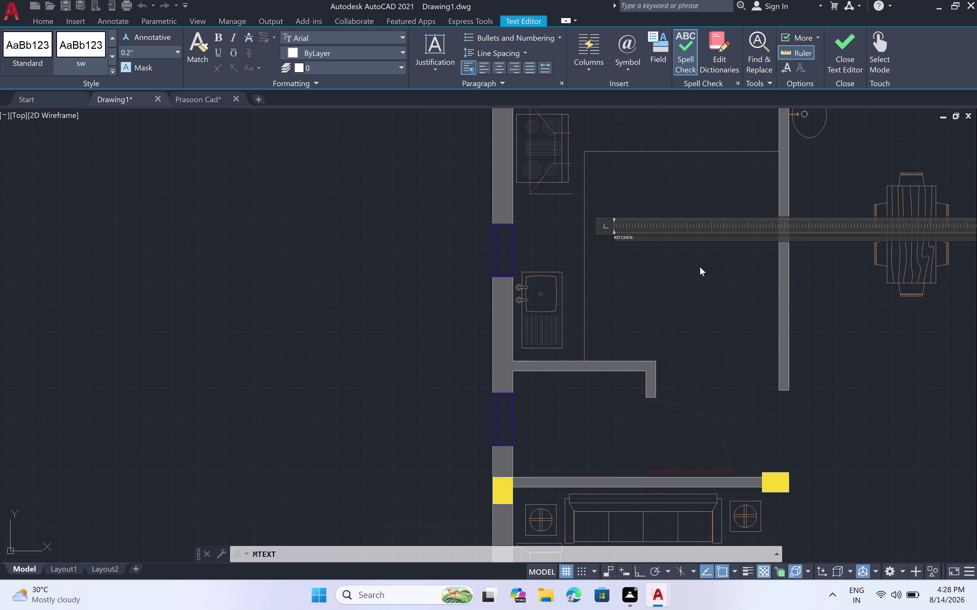
click(700, 266)
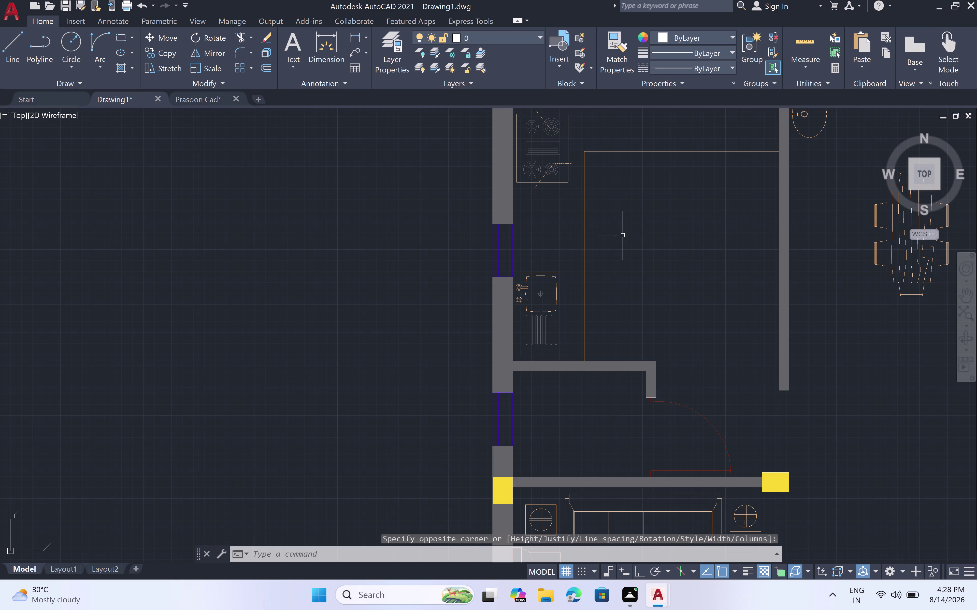
Select the KITCHEN label and open its Properties.
click(614, 237)
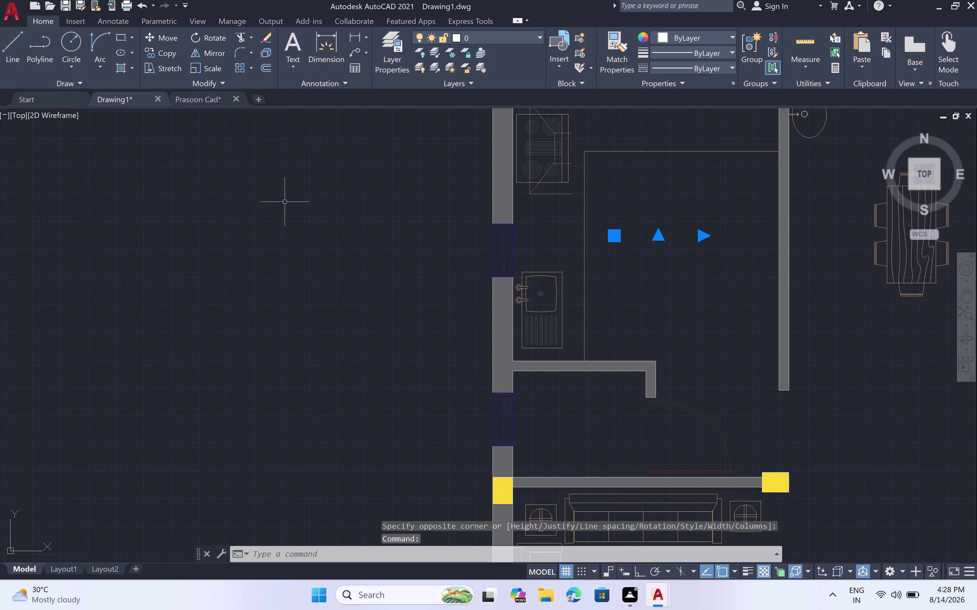
right_click(341, 227)
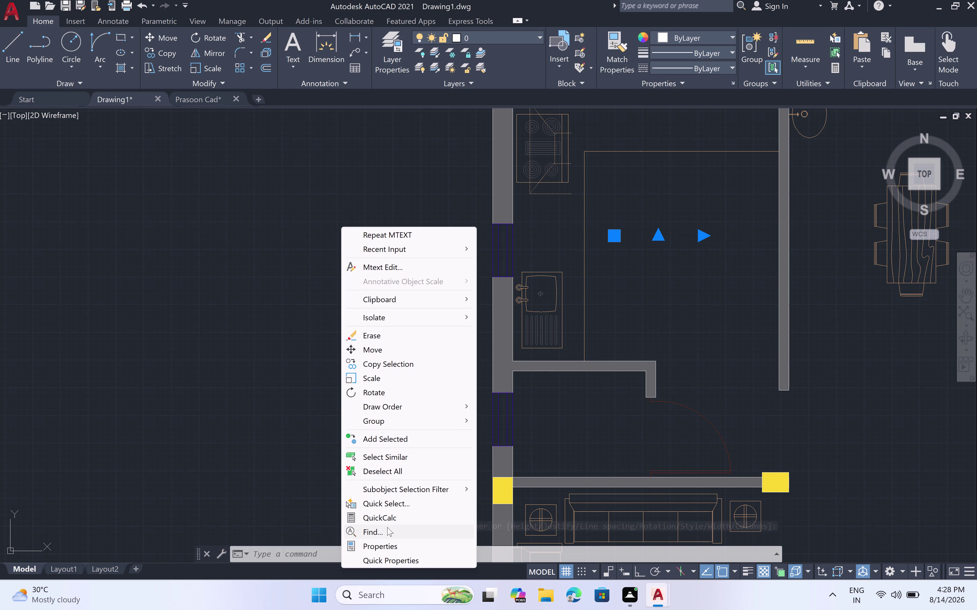
click(380, 552)
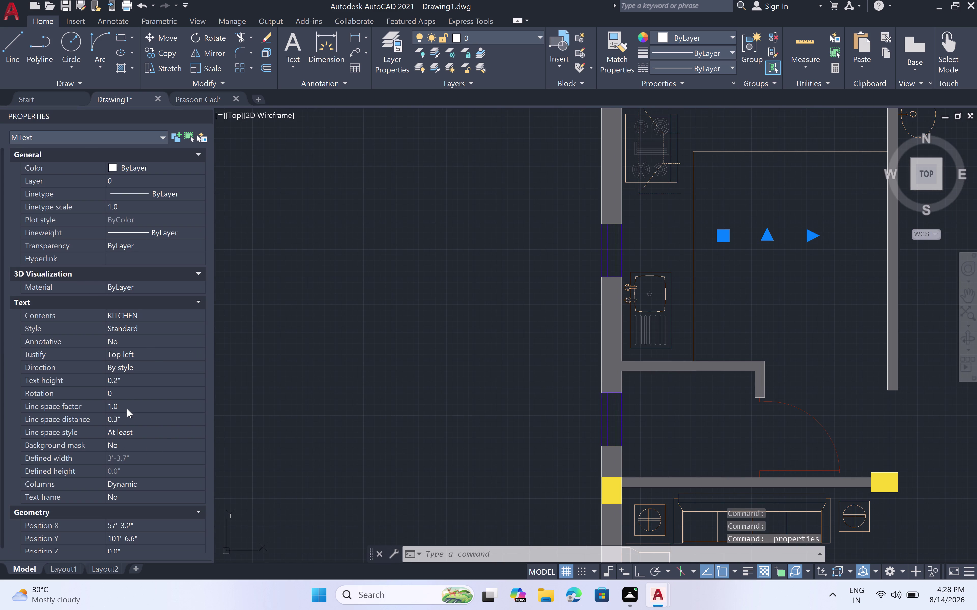
Set the KITCHEN label's text height to 6" in Properties.
click(125, 379)
key(BackSpace)
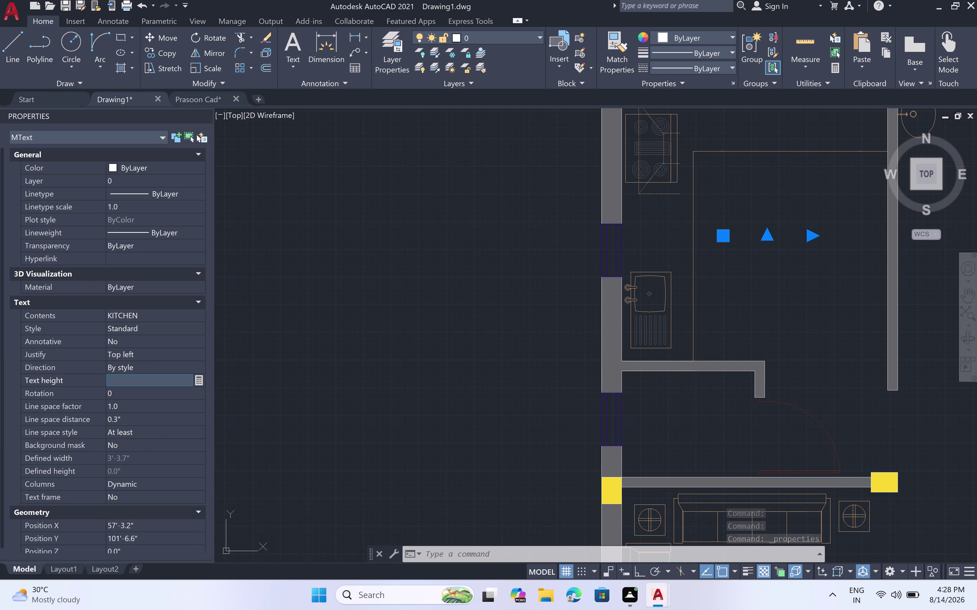
key(6)
text(")
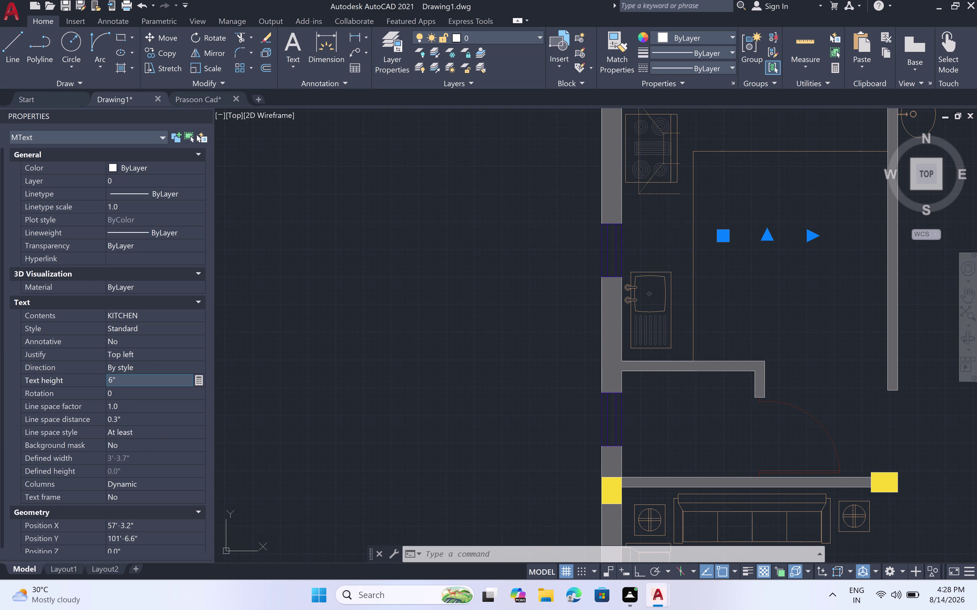
key(space)
Clear the label selection and toggle the Properties palette.
click(740, 317)
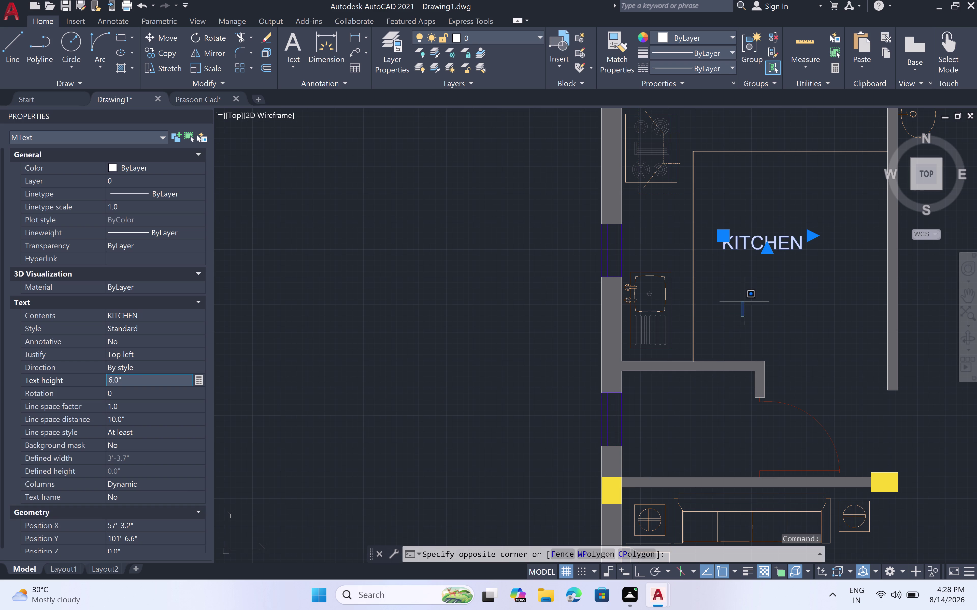
scroll(down, 3)
key(Escape)
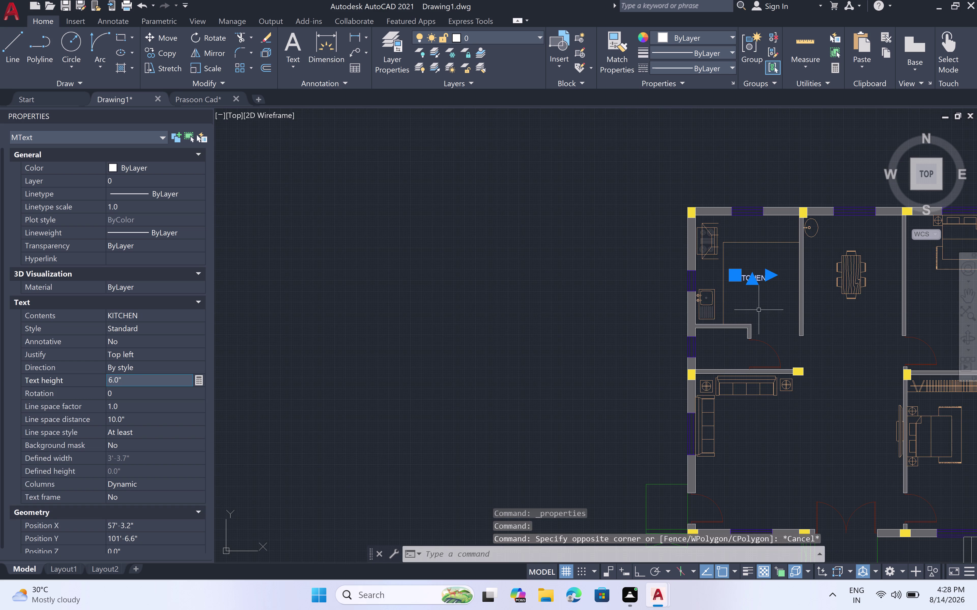
key(Escape)
scroll(down, 3)
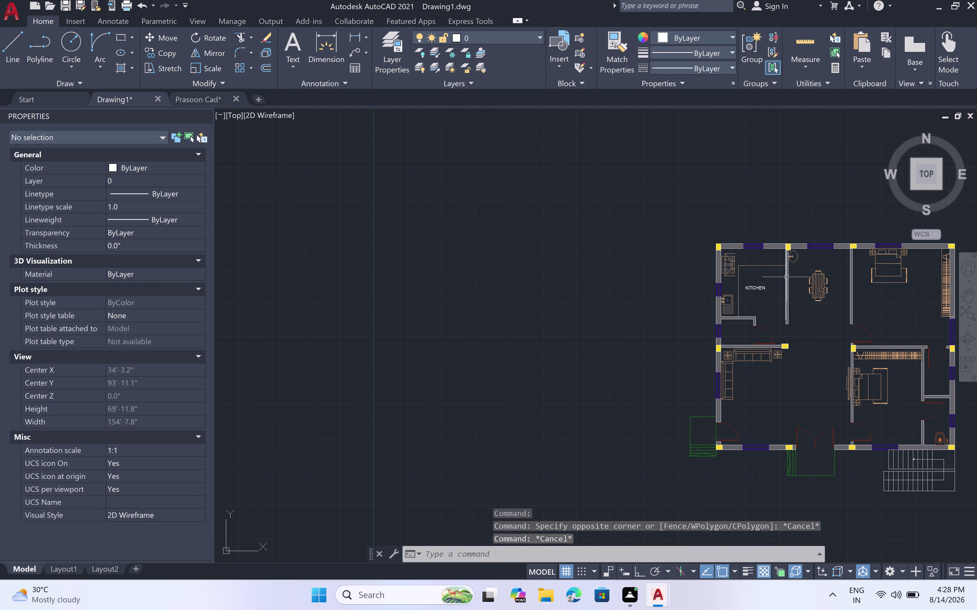
scroll(up, 3)
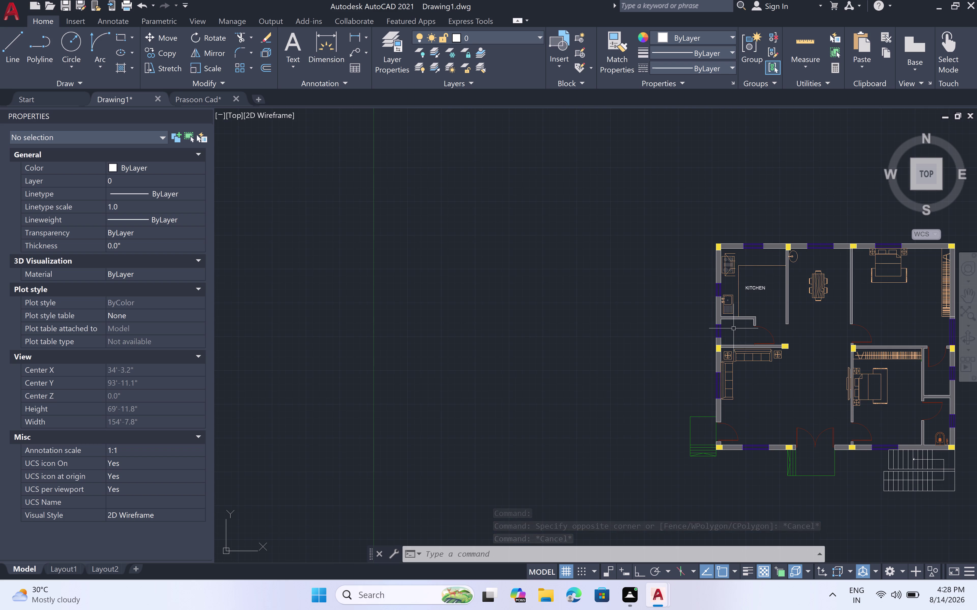
scroll(up, 3)
click(722, 330)
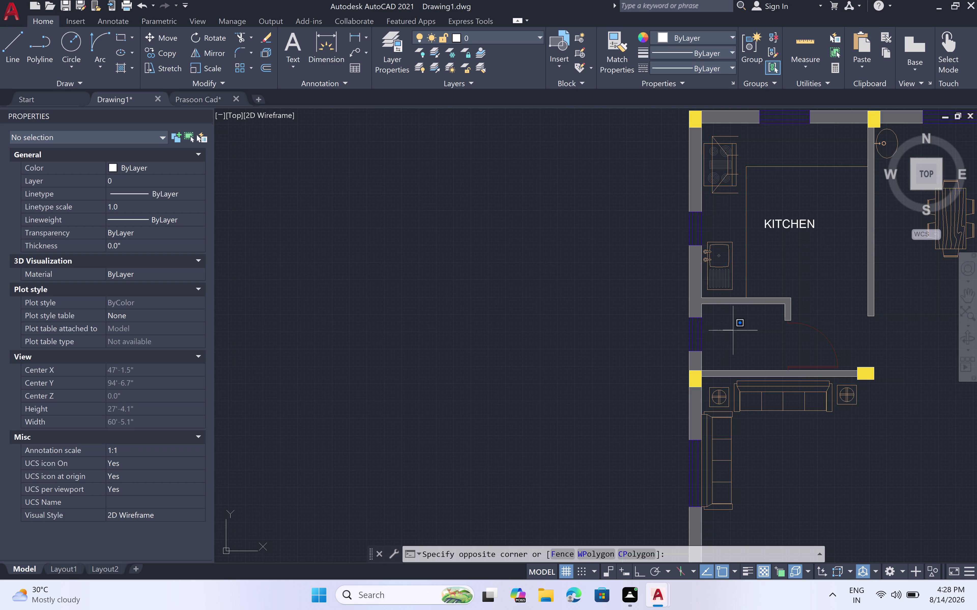
click(731, 330)
key(space)
key(space)
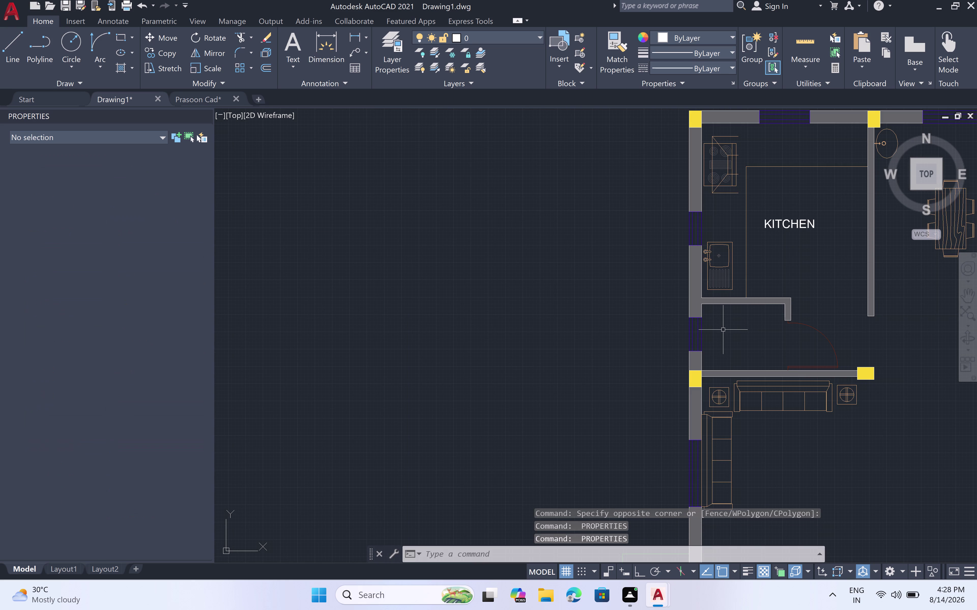
key(space)
Start a new MT multiline text box below the kitchen.
text(M)
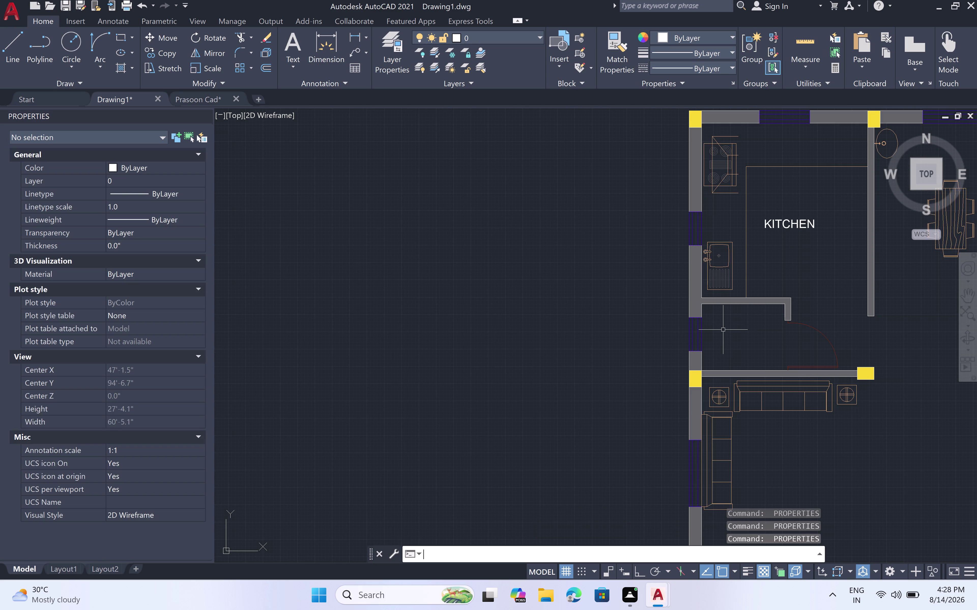
text(T)
key(space)
click(720, 328)
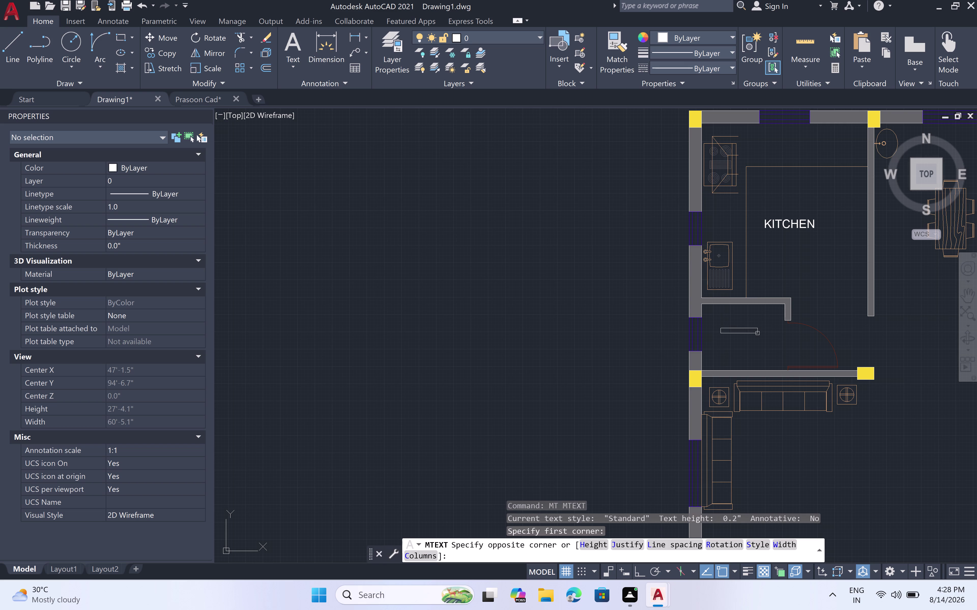
click(775, 344)
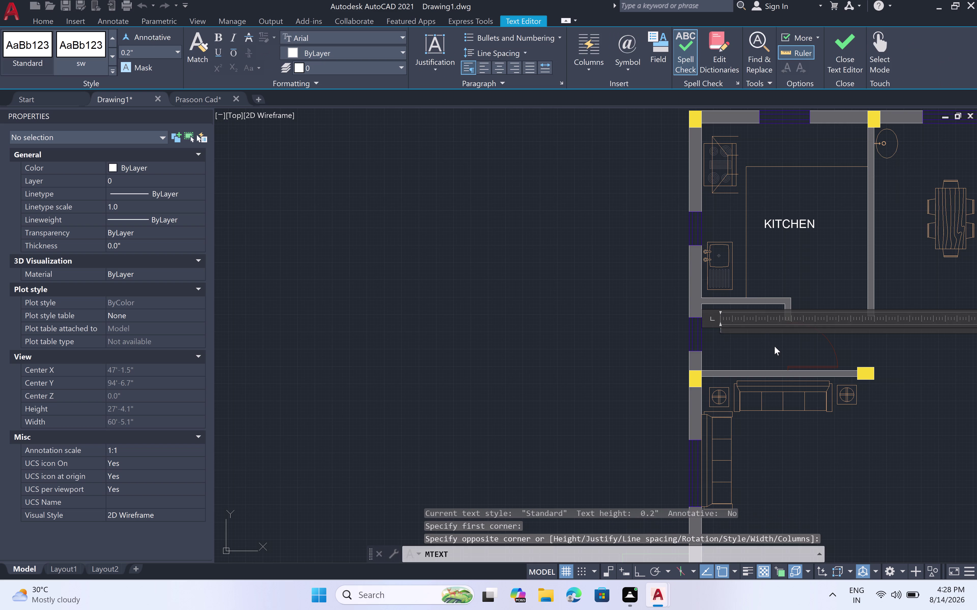
Enter POOJA in the new text box in the small room below the kitchen.
text(POOJA)
key(space)
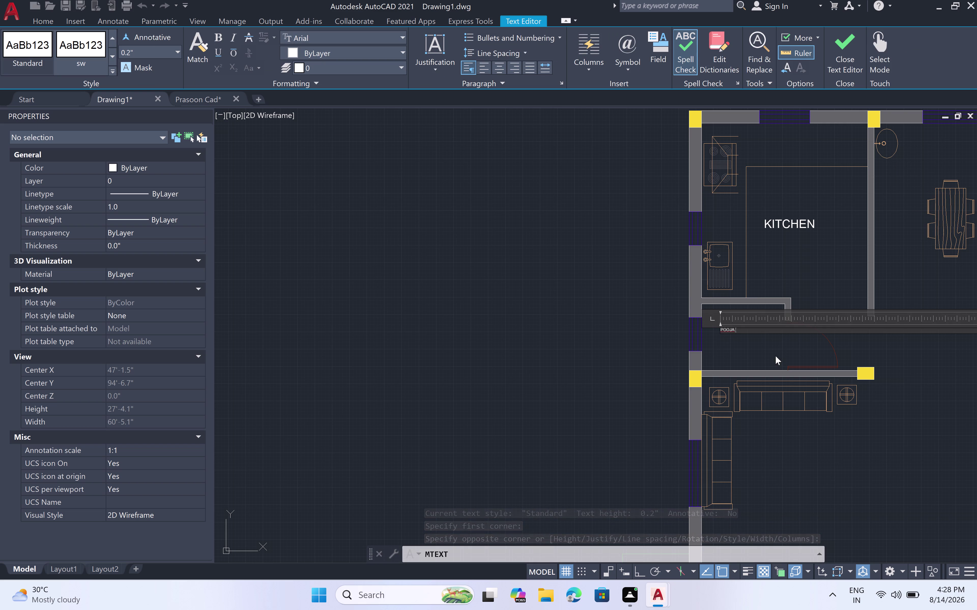
click(762, 349)
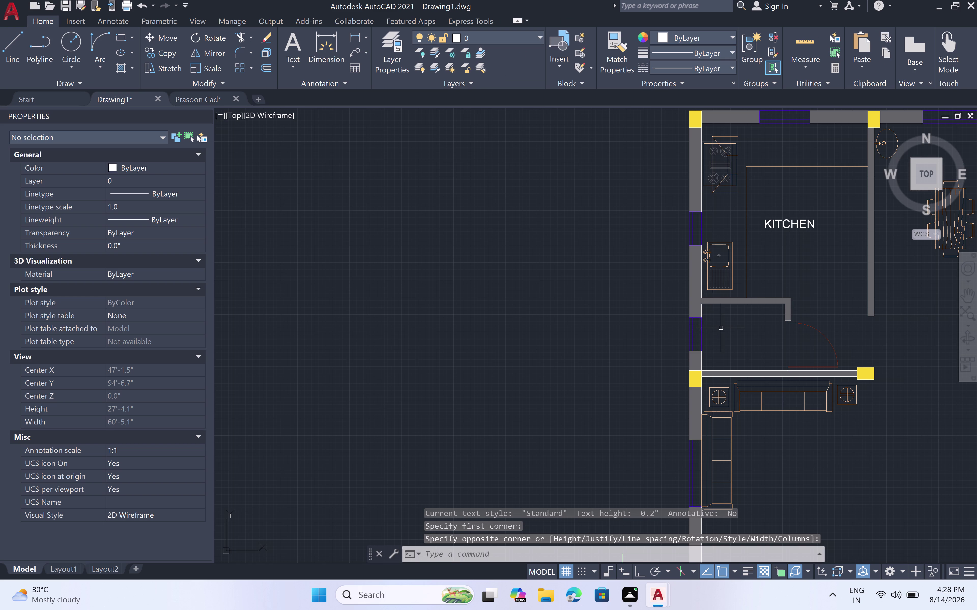
Set the POOJA label's text height to 6" and zoom out to the whole plan.
click(722, 329)
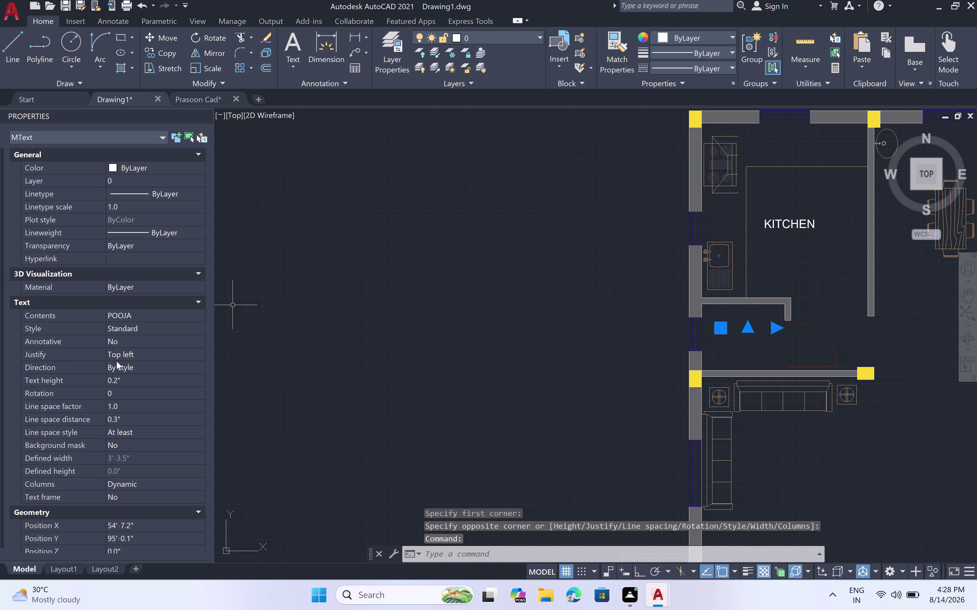
click(125, 380)
key(BackSpace)
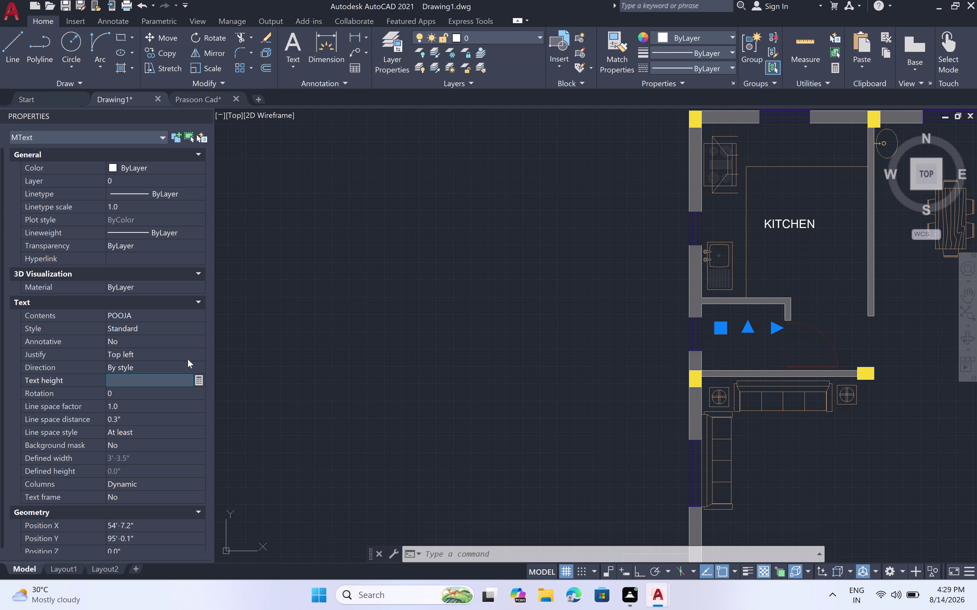
key(6)
key(shift+quotedbl)
click(330, 375)
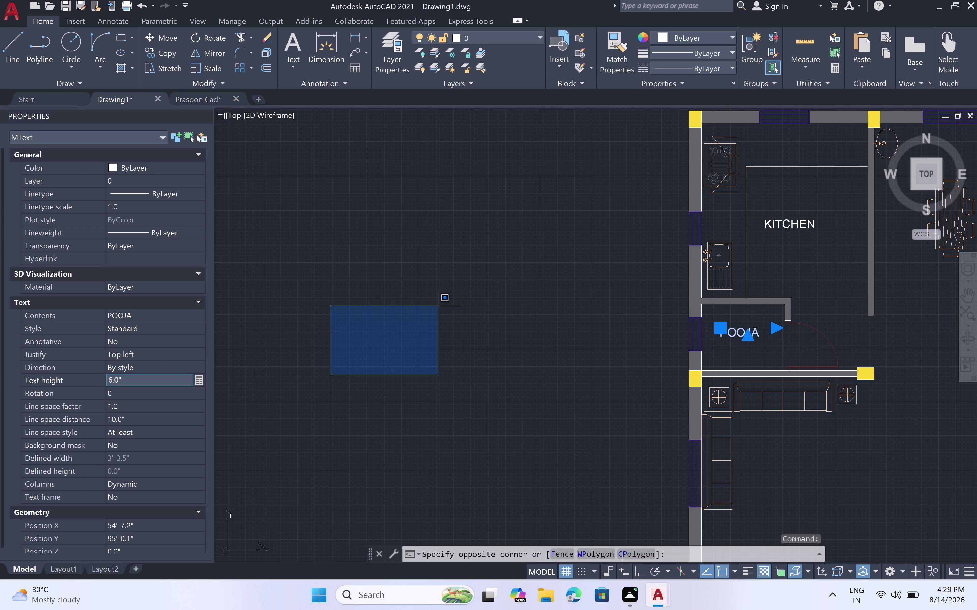
double_click(435, 302)
key(Escape)
scroll(down, 3)
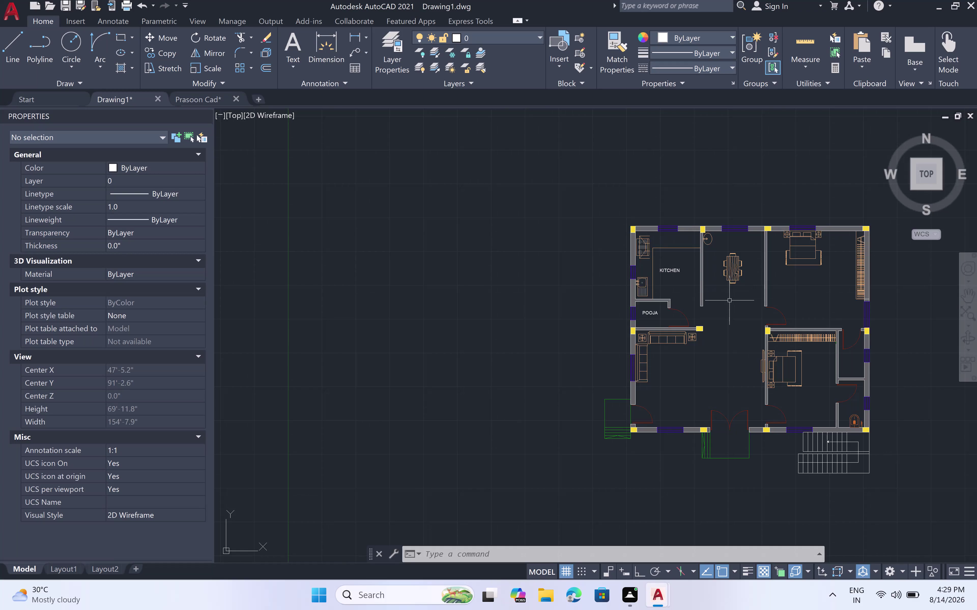
Add a DINNING multiline text label in the dining area.
scroll(up, 3)
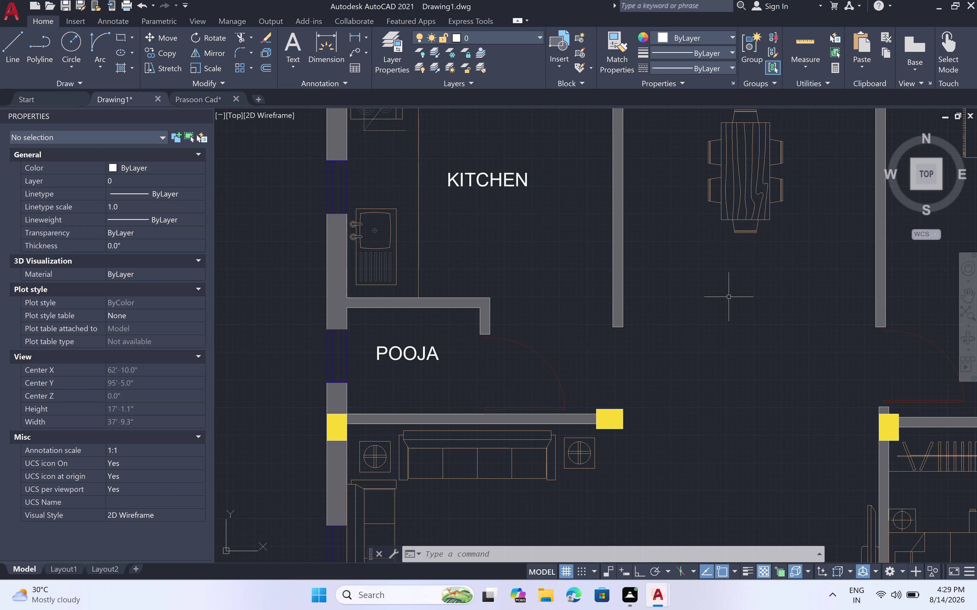
text(MT)
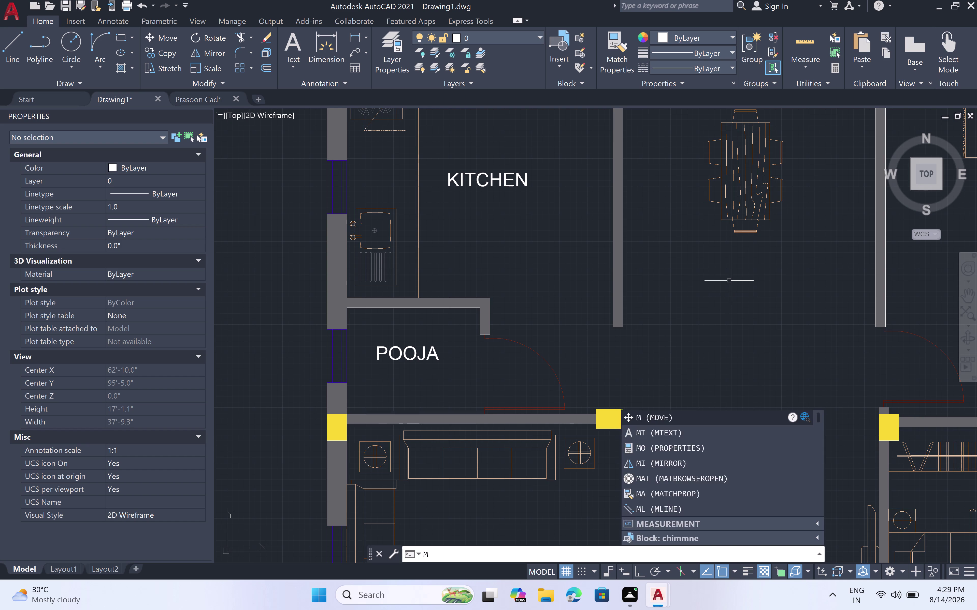
key(space)
click(686, 258)
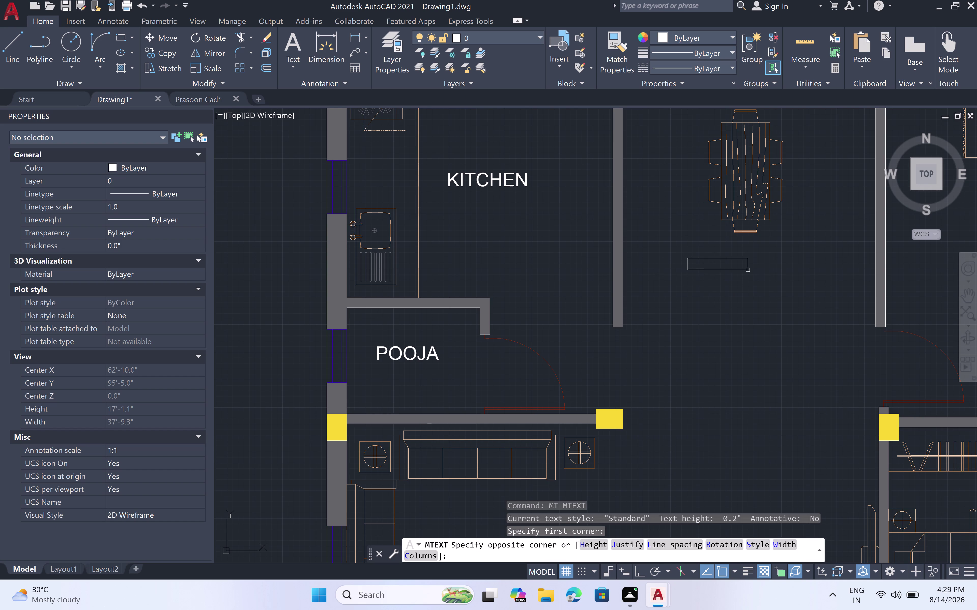
click(794, 280)
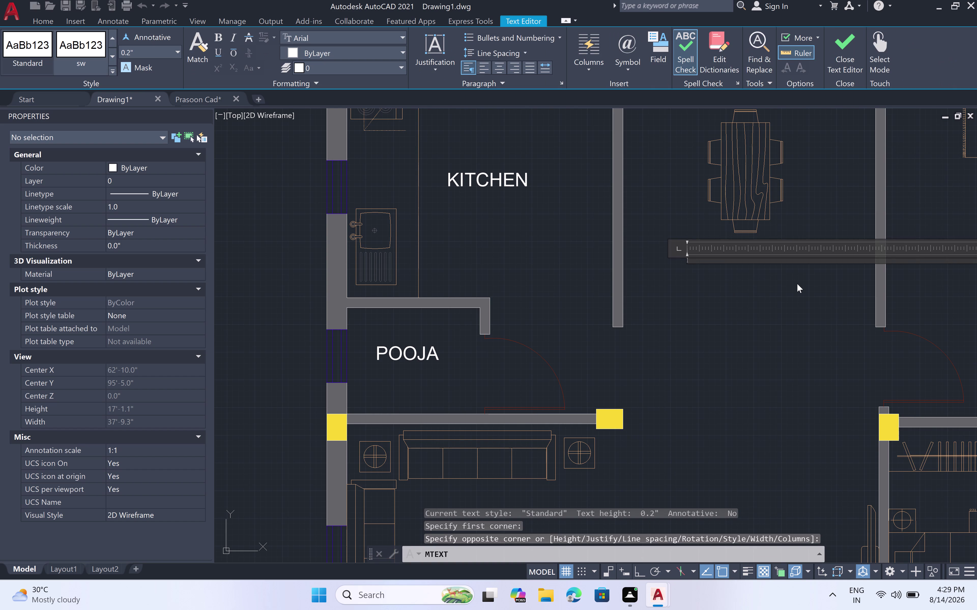
text(DINNI)
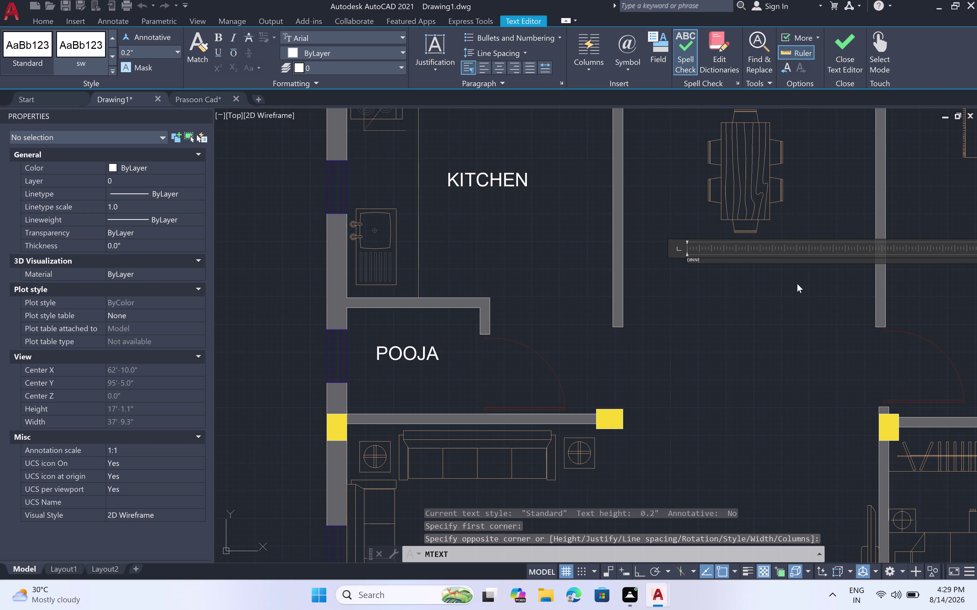
text(NG)
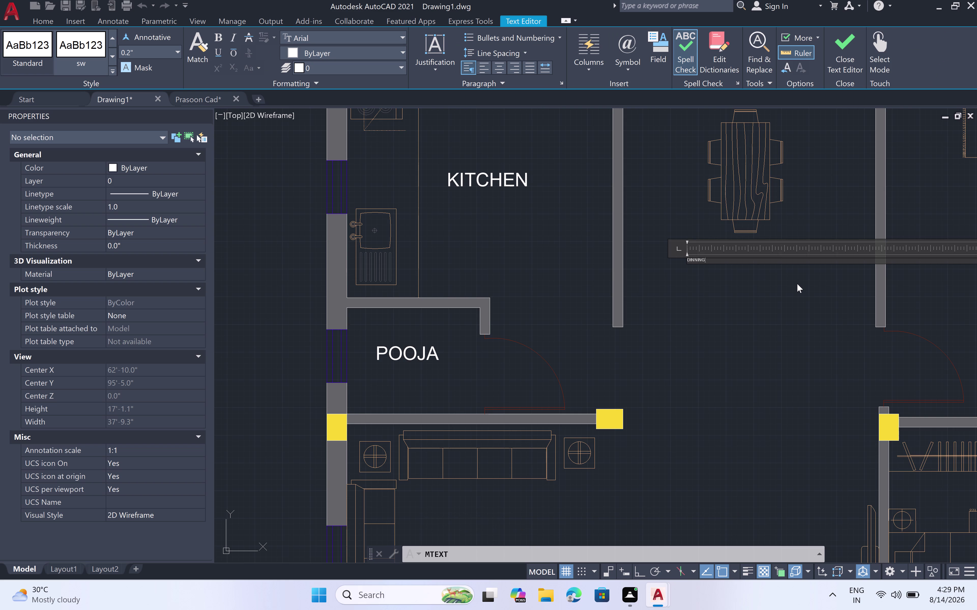
click(796, 283)
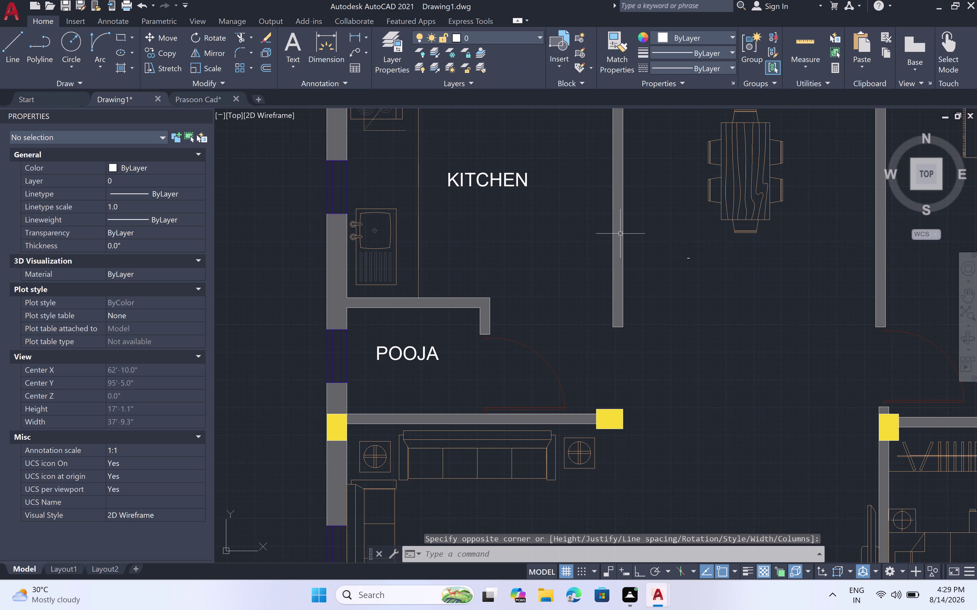
Select the DINNING label and edit a Properties field, then cancel.
triple_click(687, 258)
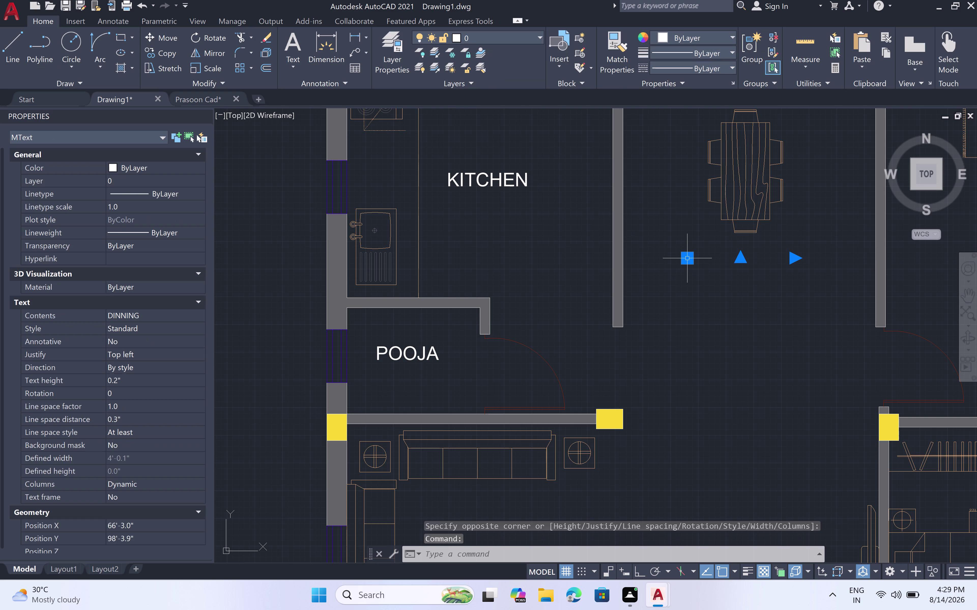
click(132, 381)
double_click(136, 377)
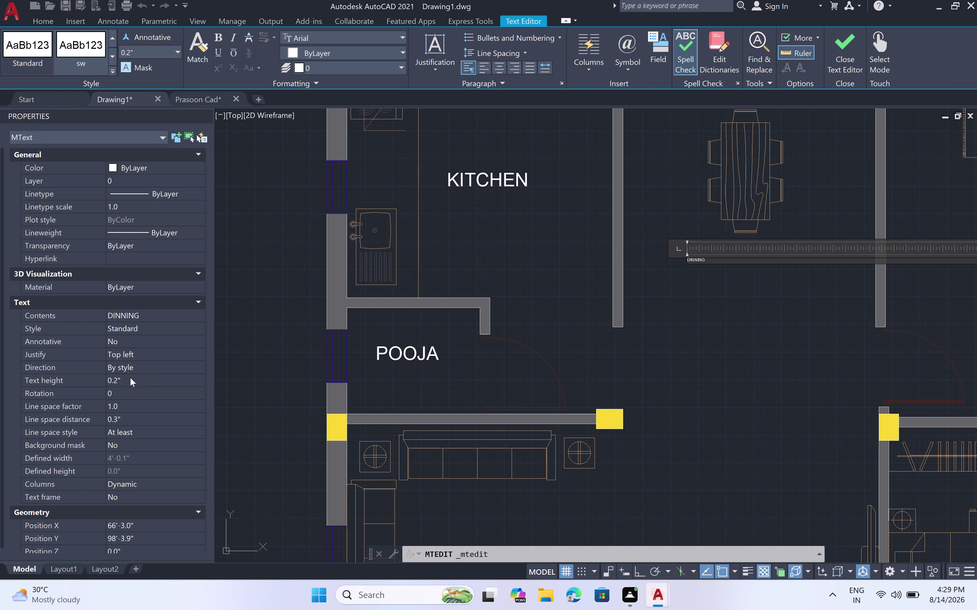
click(130, 377)
click(117, 379)
double_click(115, 377)
key(Escape)
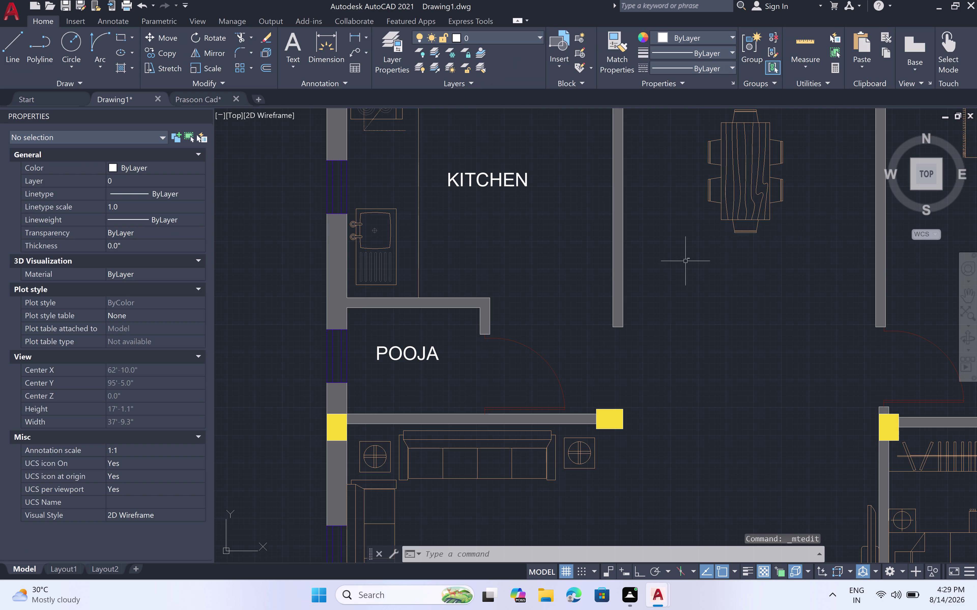
Set the DINNING label's text height to 6" in Properties.
click(687, 259)
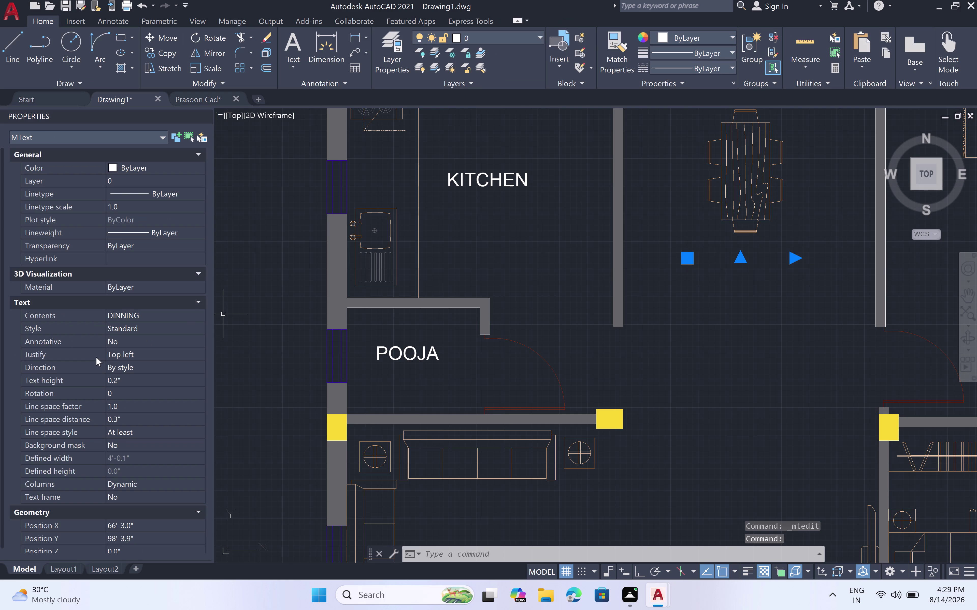
click(122, 380)
key(BackSpace)
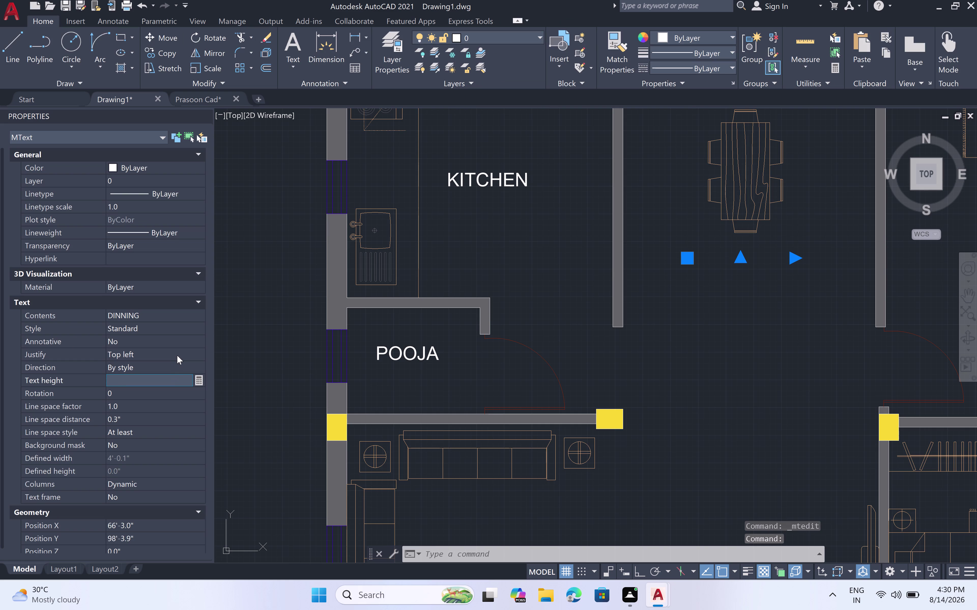
key(6)
text(")
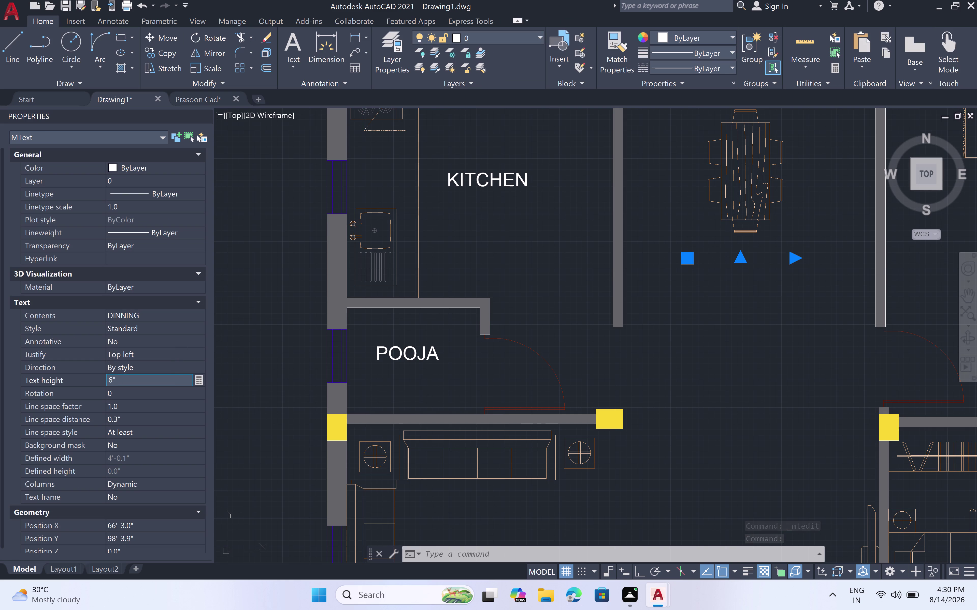
key(space)
click(663, 323)
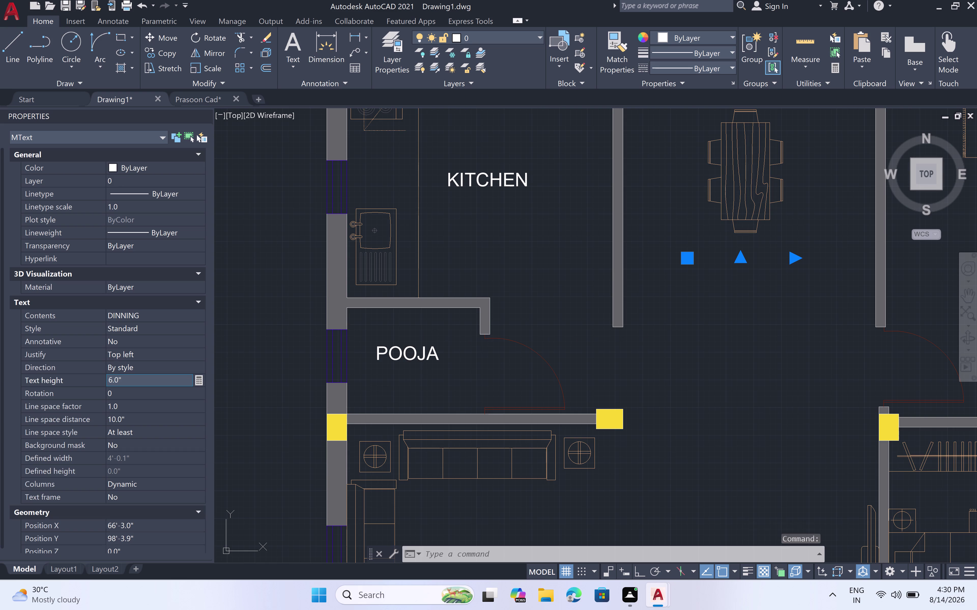
scroll(down, 3)
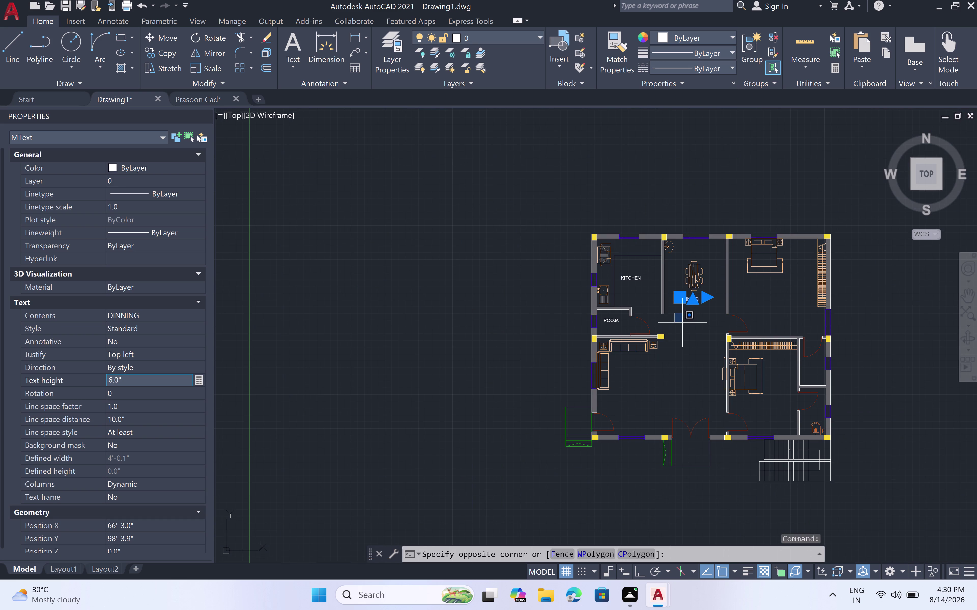
Move the DINNING label so it sits centred beneath the dining table.
key(Escape)
key(Escape)
scroll(down, 3)
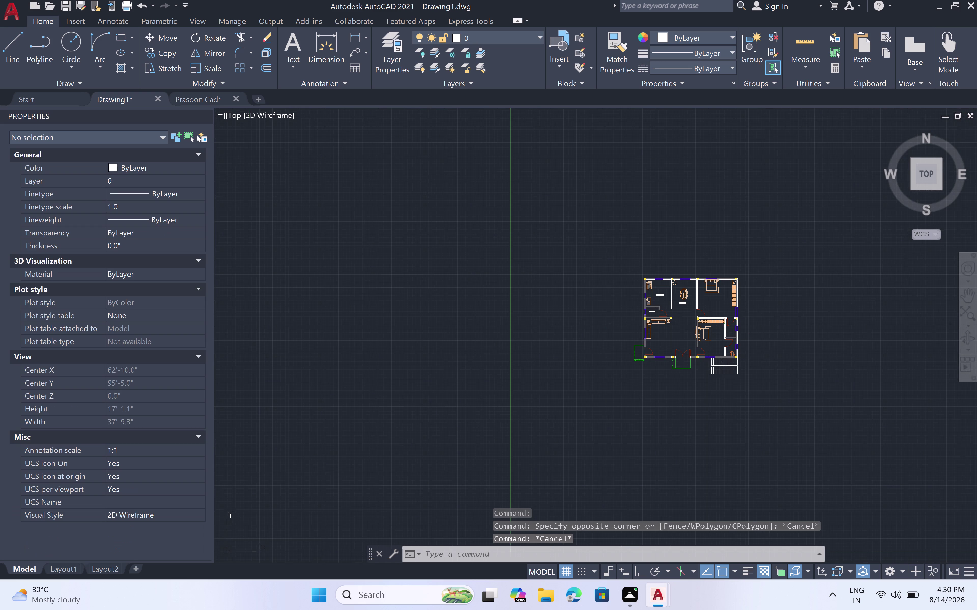
scroll(up, 3)
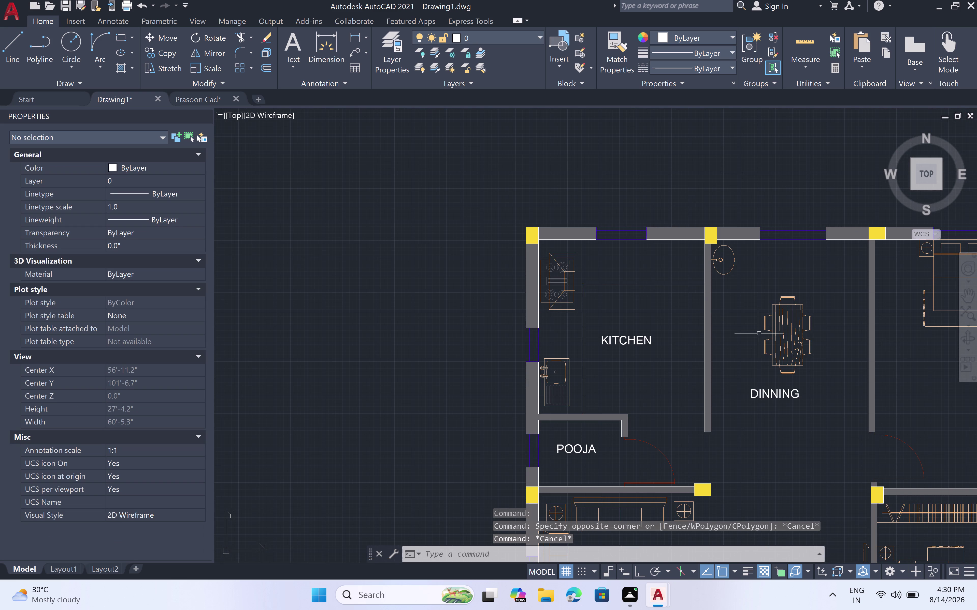
click(807, 382)
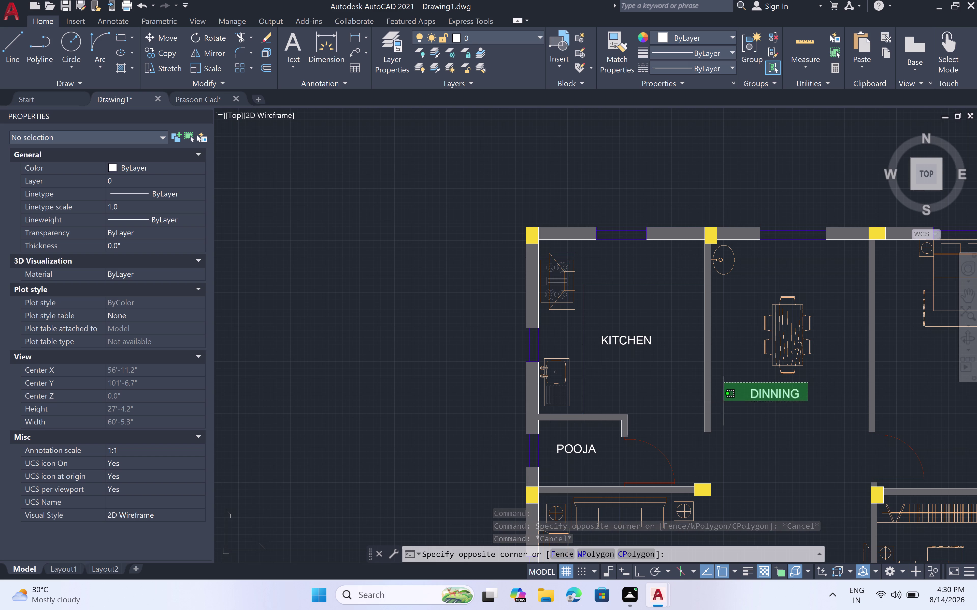
click(724, 405)
key(m)
key(space)
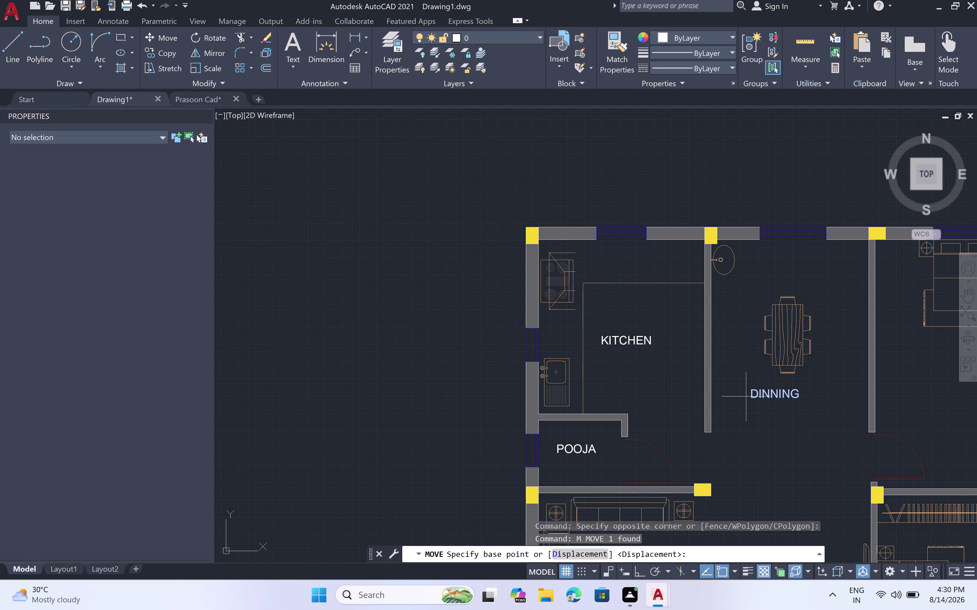
click(754, 401)
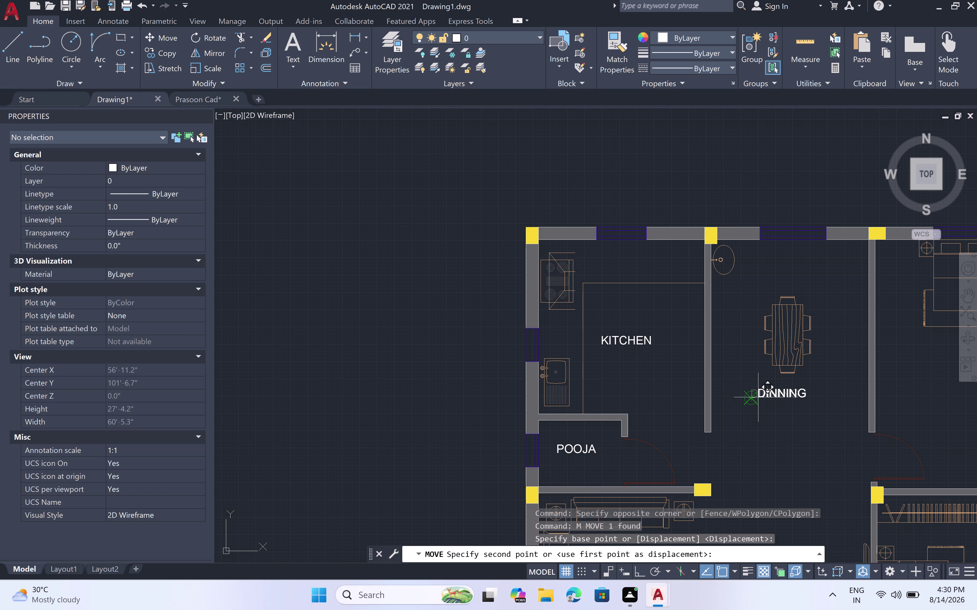
click(766, 398)
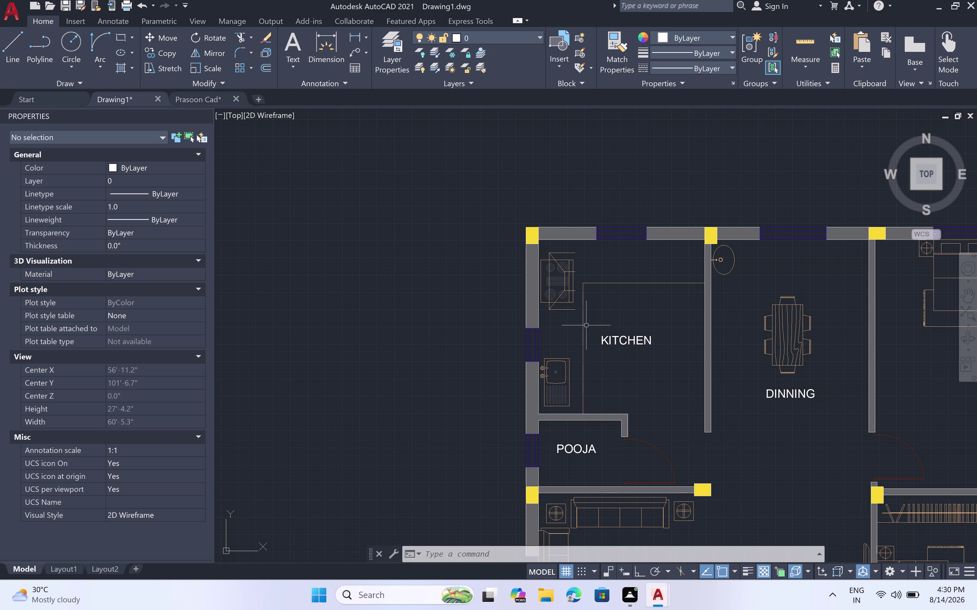
scroll(down, 3)
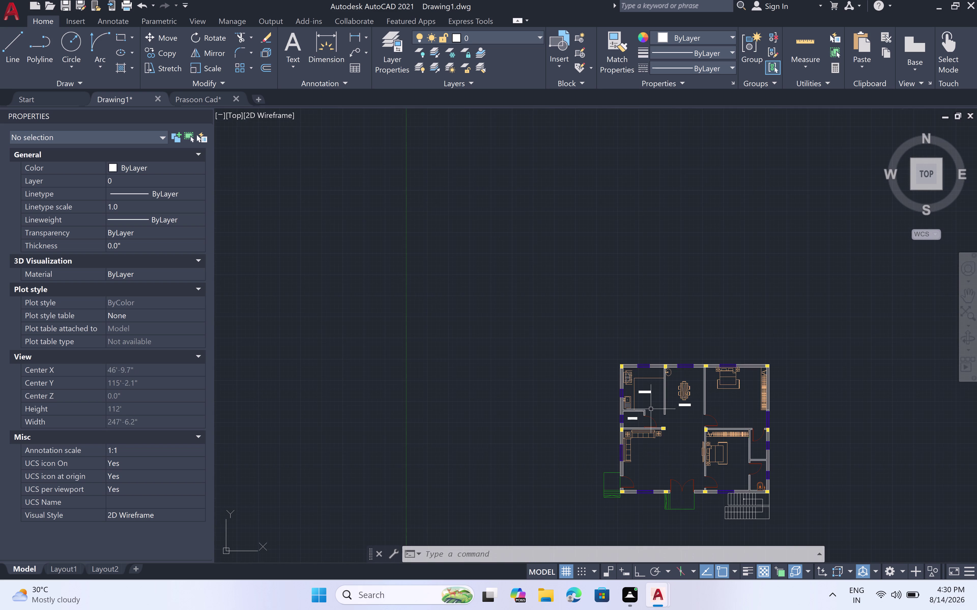
Move the bed in the top-right bedroom slightly to the right.
middle_drag(668, 451, 491, 370)
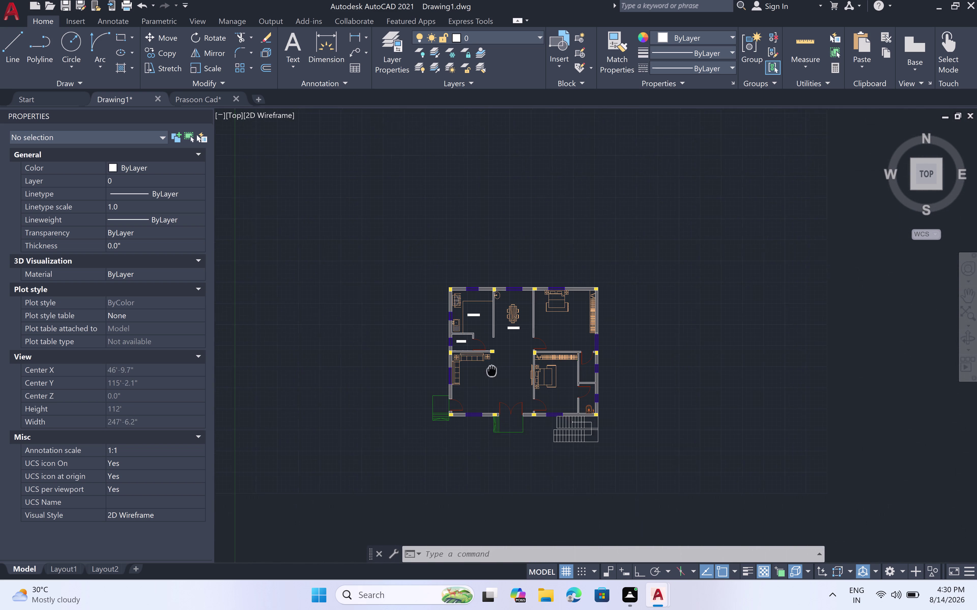
scroll(up, 3)
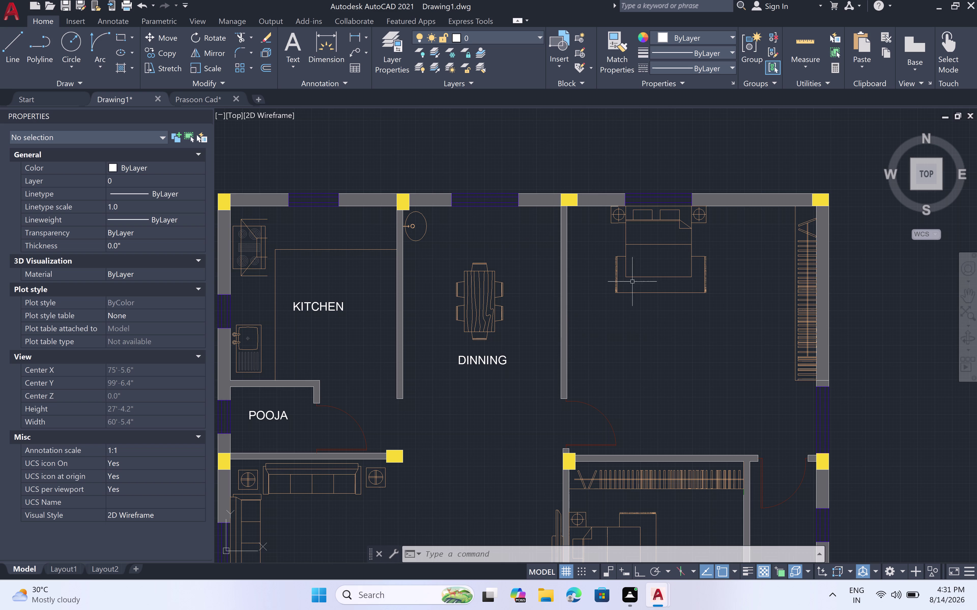
click(691, 249)
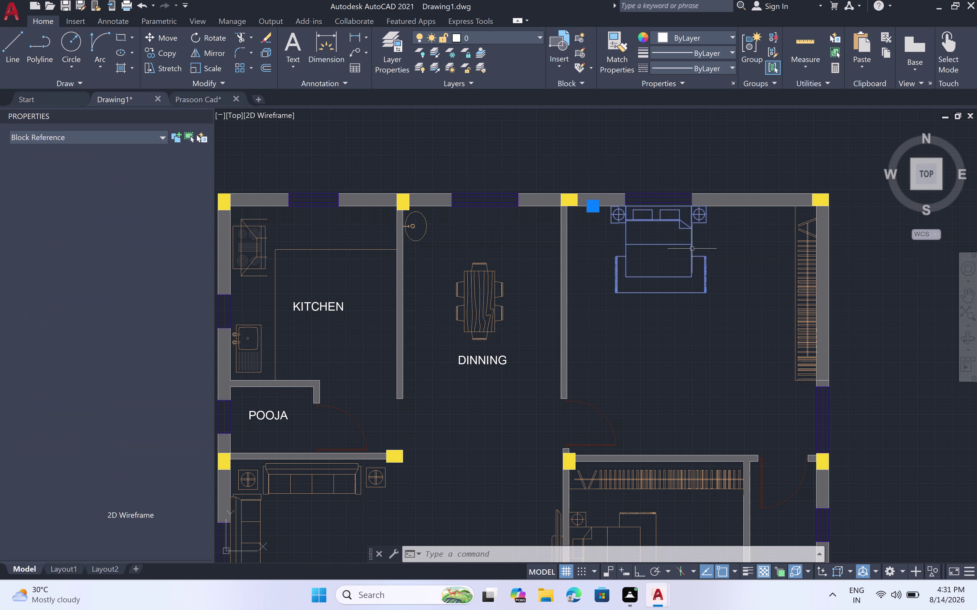
key(m)
key(space)
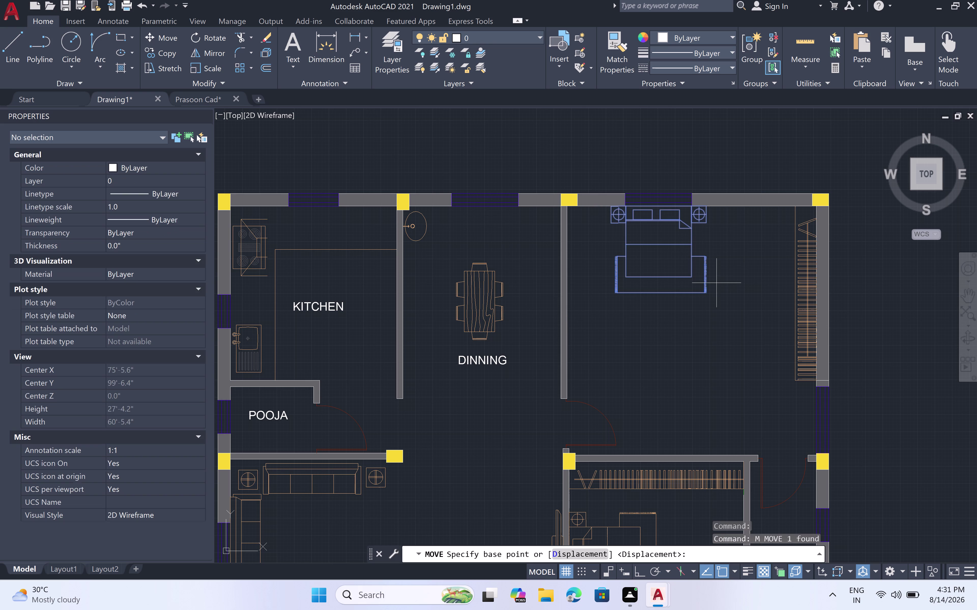
click(701, 291)
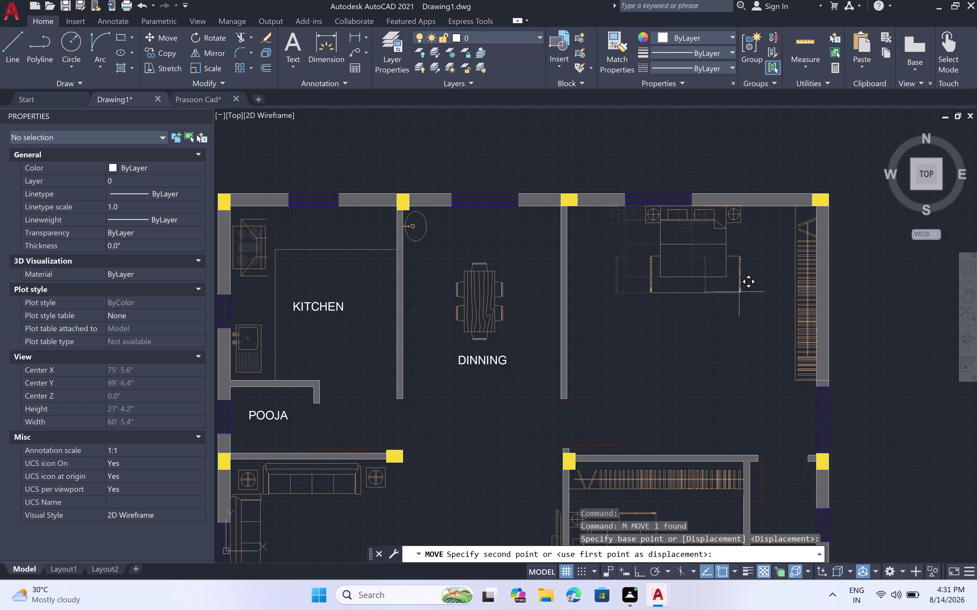
click(739, 293)
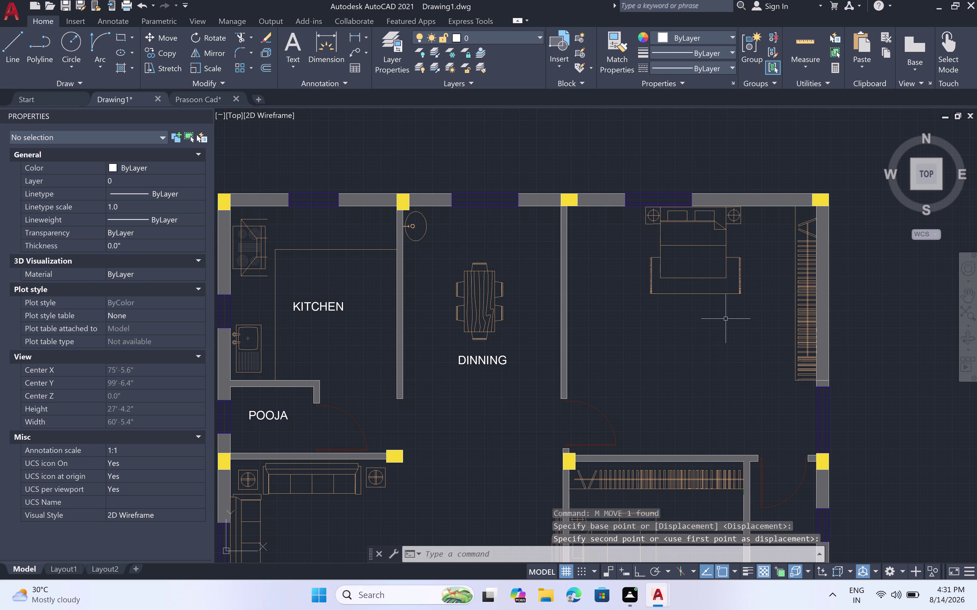
click(666, 195)
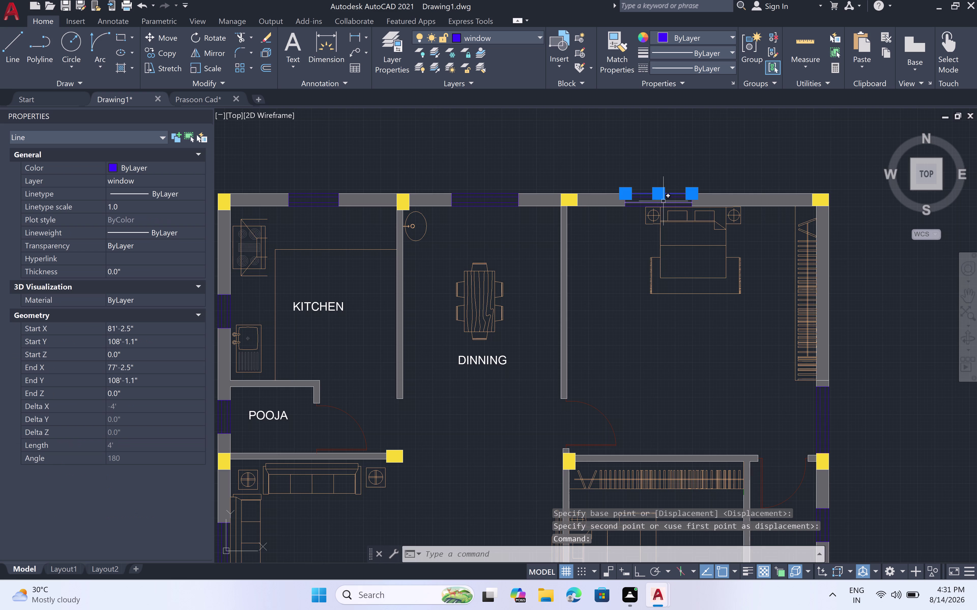
scroll(up, 3)
click(671, 178)
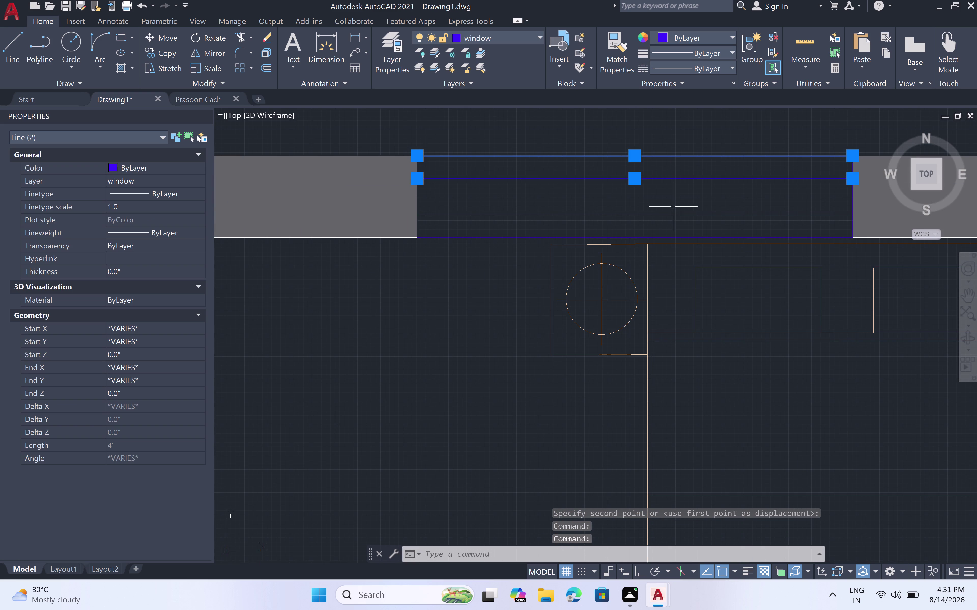
click(677, 215)
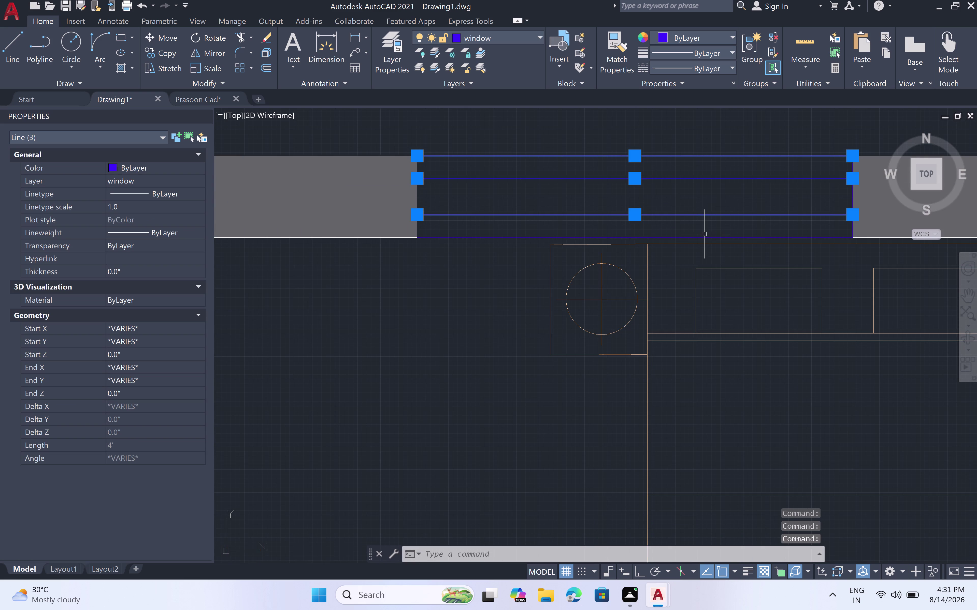
click(704, 237)
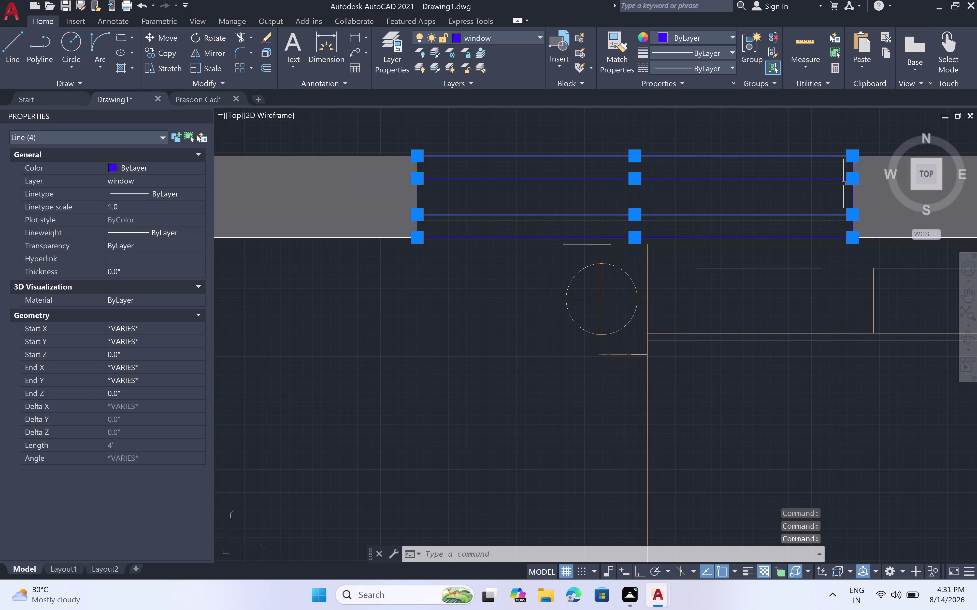
click(852, 191)
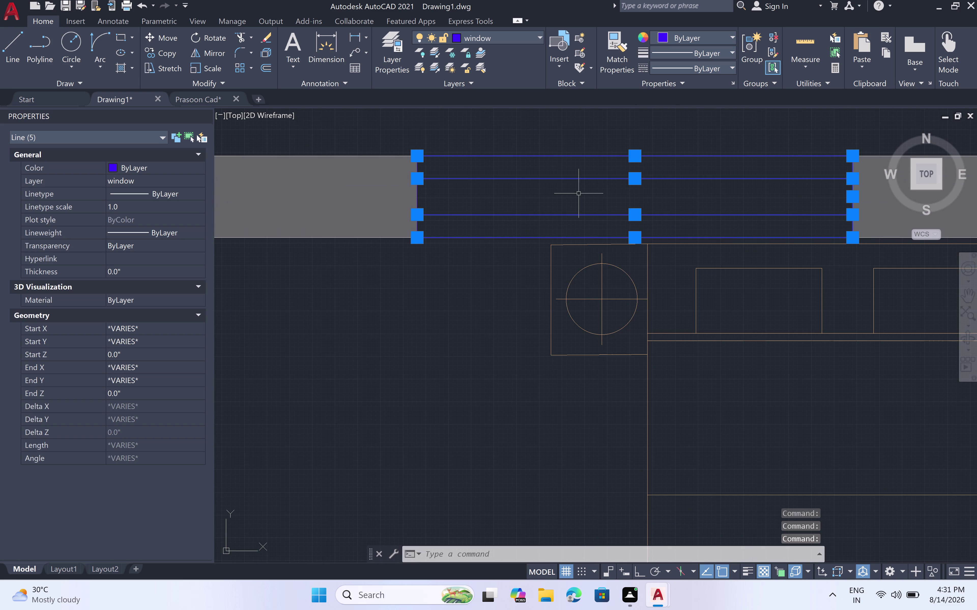
click(417, 196)
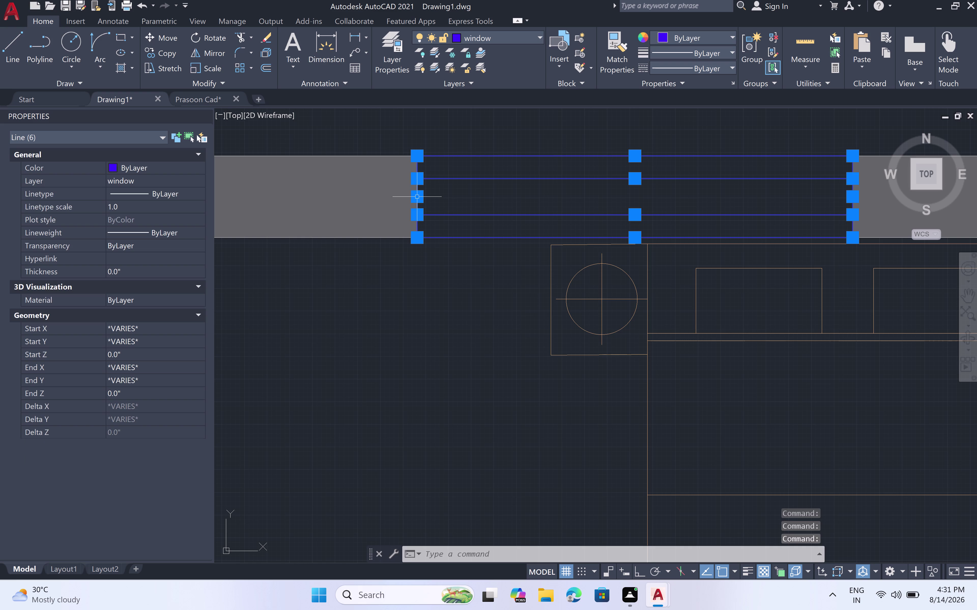
text(M)
key(space)
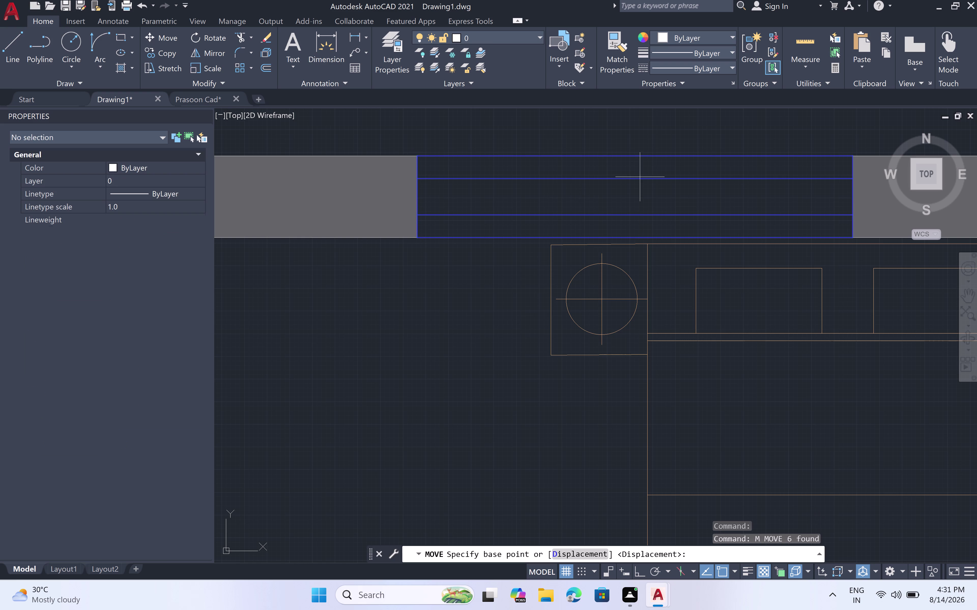
click(850, 234)
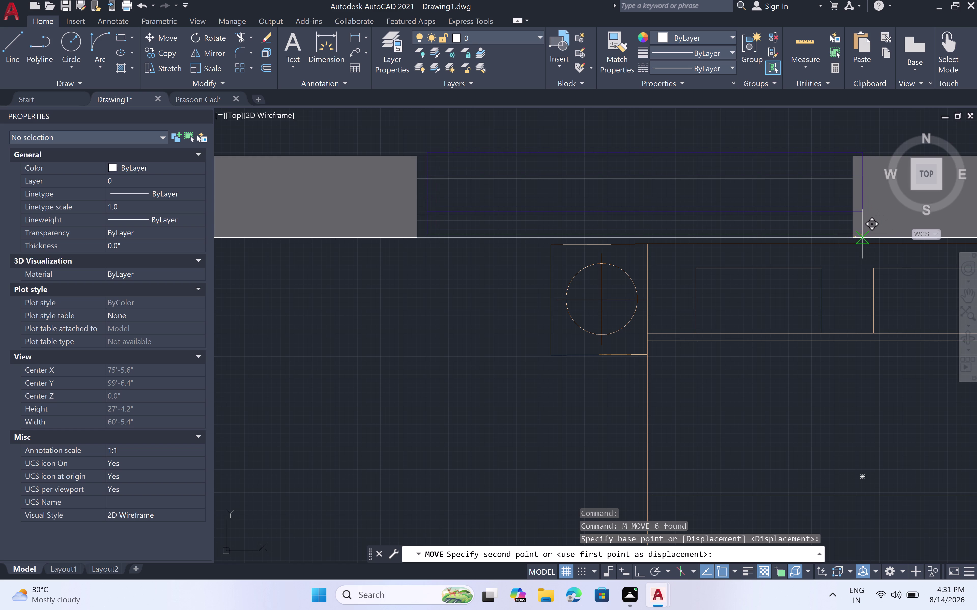
key(Escape)
key(Escape)
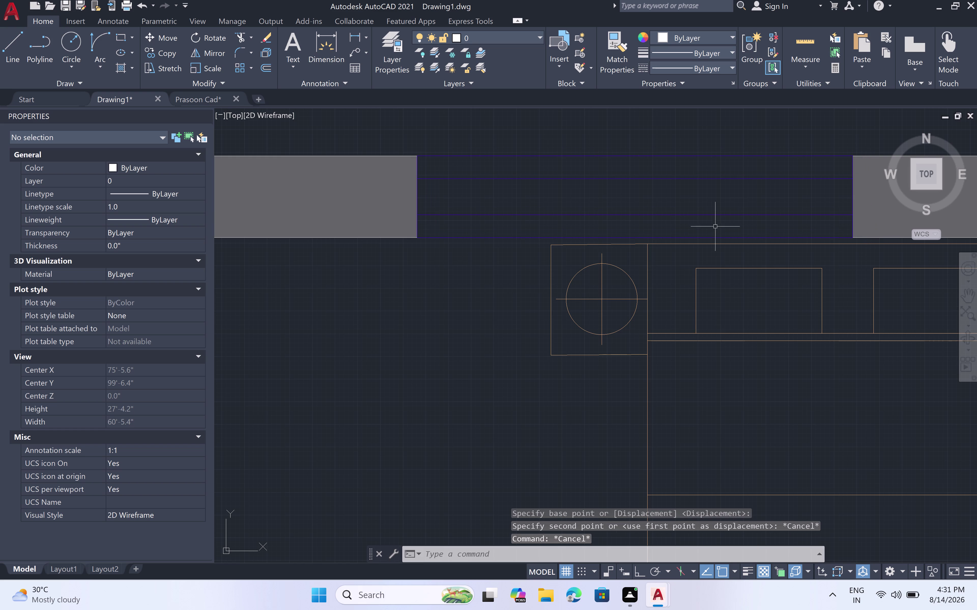
scroll(down, 3)
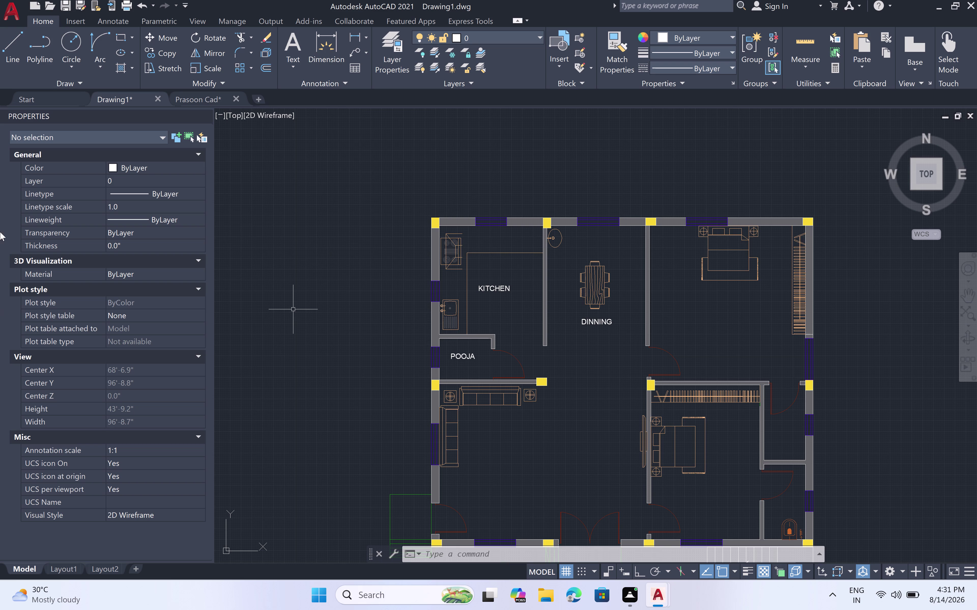
Pan and zoom into the top-right bedroom, then start the MT multiline text command.
middle_drag(763, 347, 764, 346)
middle_drag(763, 346, 565, 313)
scroll(up, 3)
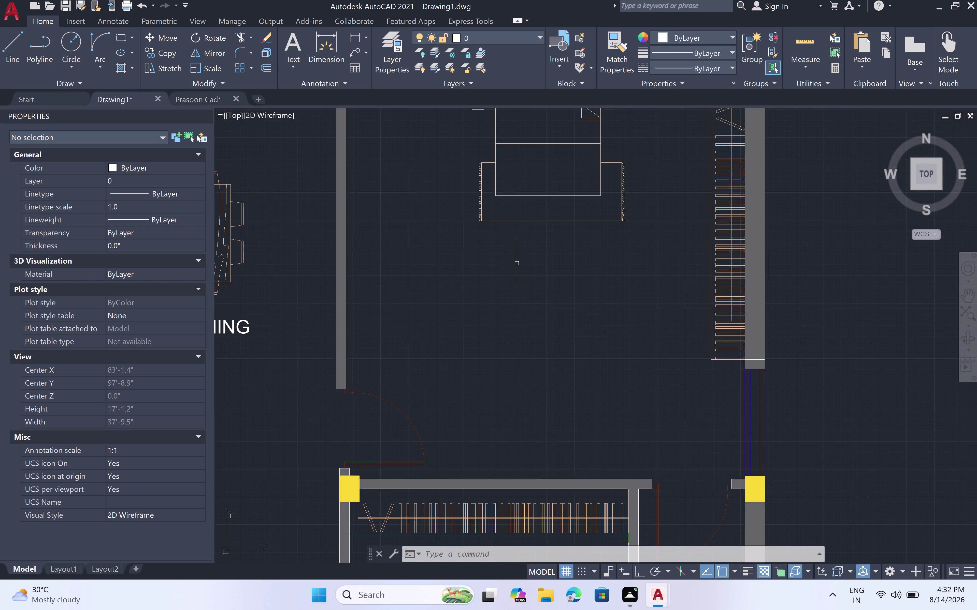
scroll(up, 3)
text(MT)
key(space)
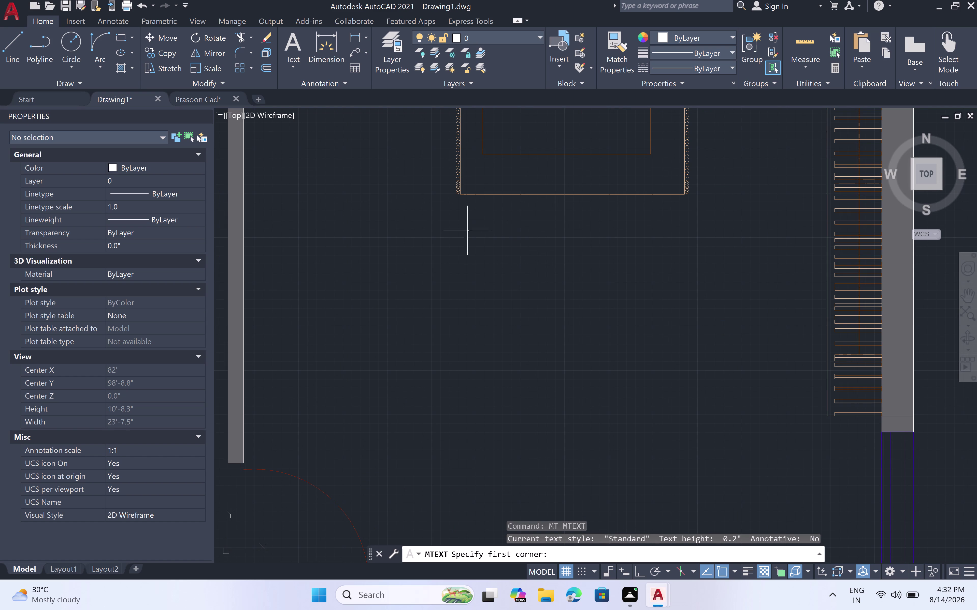
Place a multiline text 'BED ROOM 1' beside the bed in the upper-right bedroom.
click(451, 267)
click(686, 329)
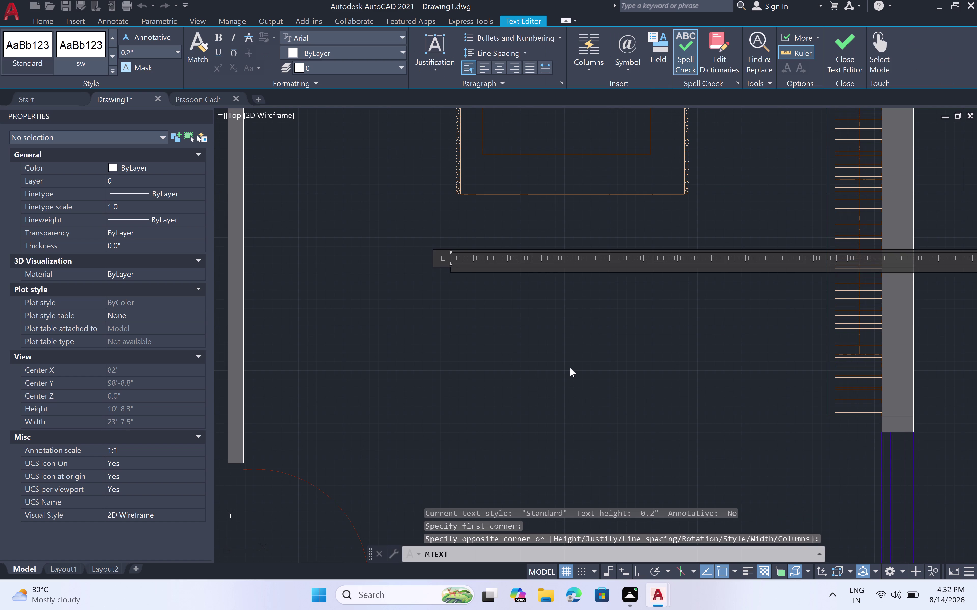
text(BED R)
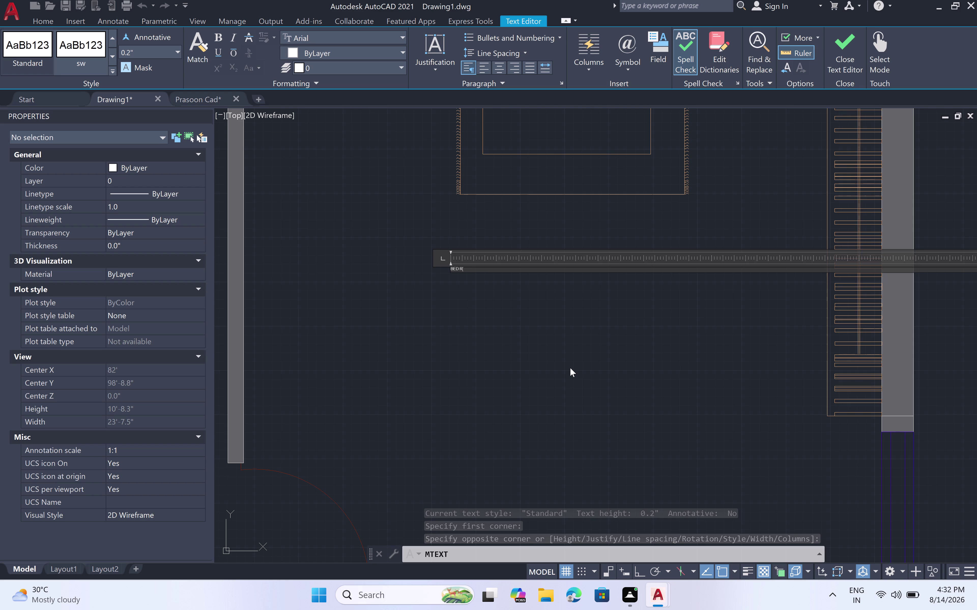
text(OOM 1)
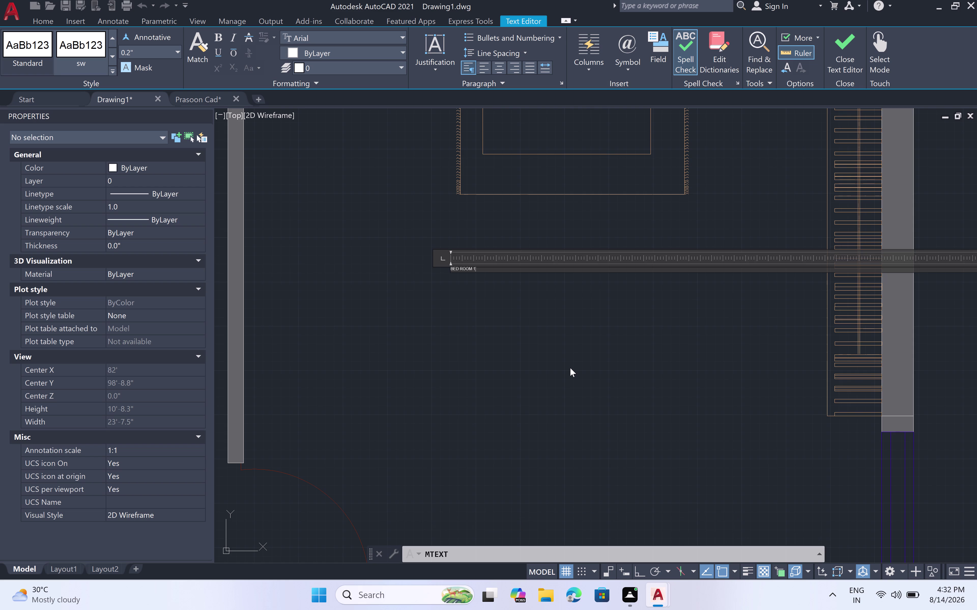
click(571, 368)
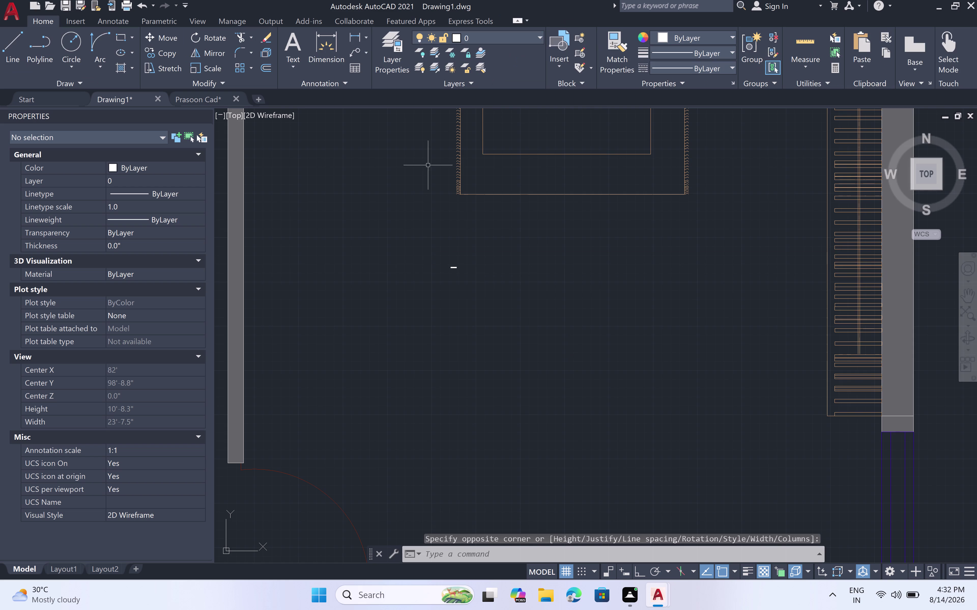
Set the BED ROOM 1 label's text height to 6" in Properties, then deselect it.
click(452, 269)
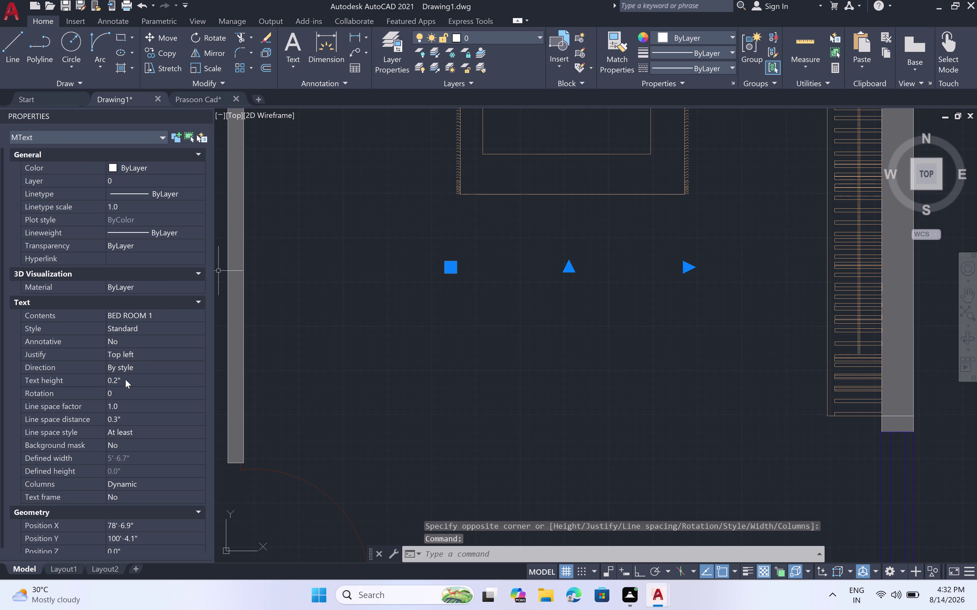
double_click(125, 380)
key(BackSpace)
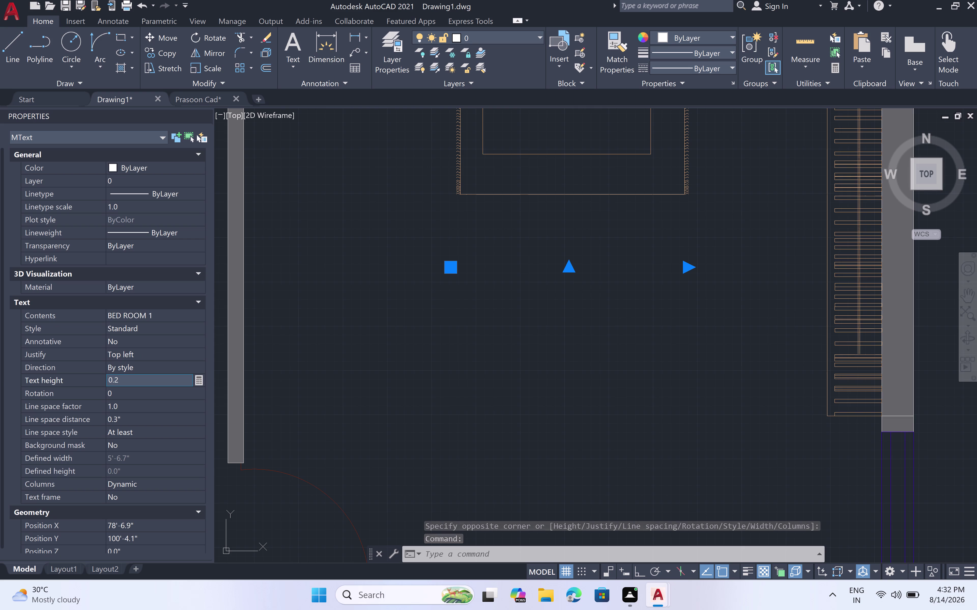
click(126, 381)
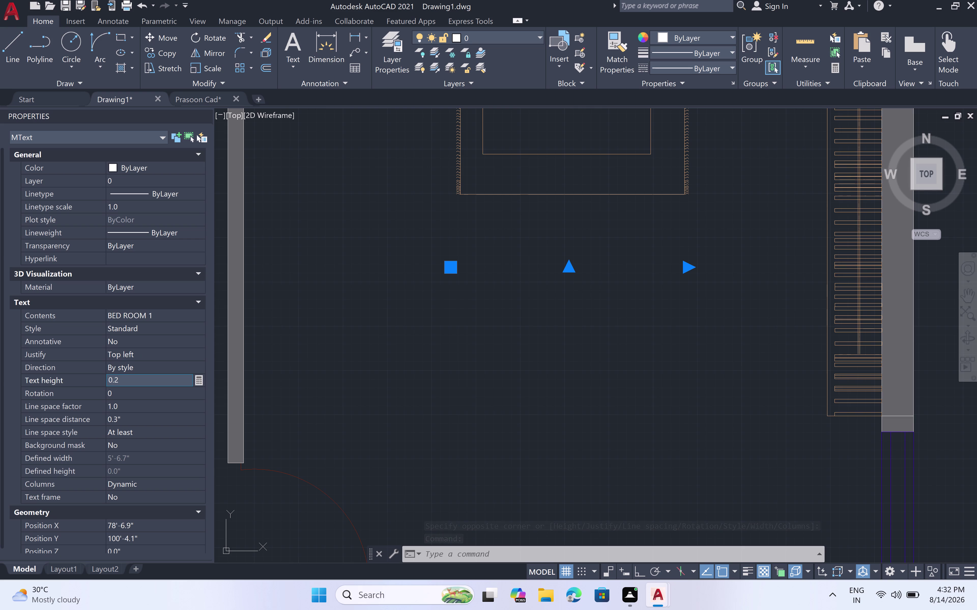
key(BackSpace)
key(BackSpace)
key(BackSpace)
key(BackSpace)
key(6)
text(")
key(space)
click(421, 364)
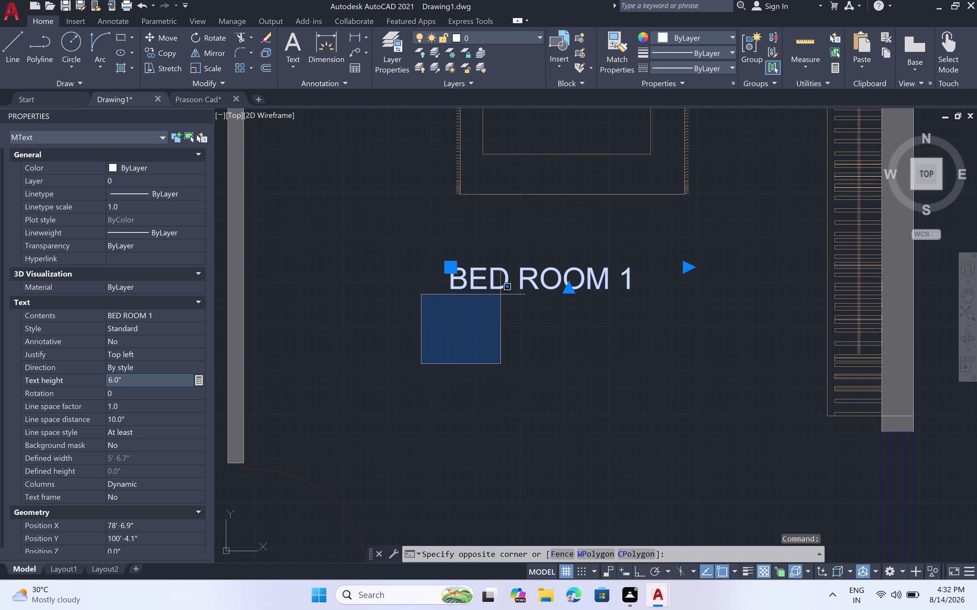
click(472, 314)
key(Escape)
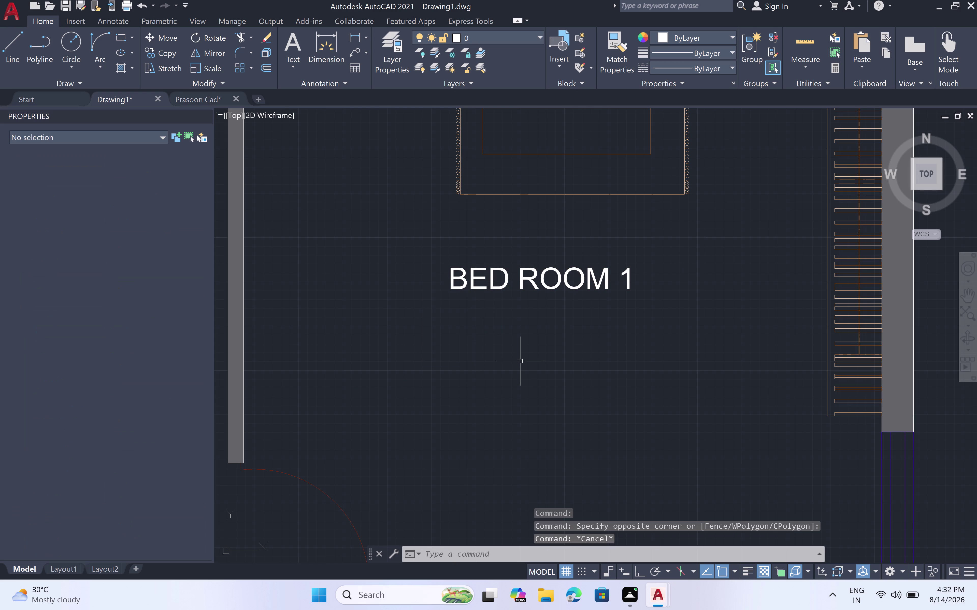
scroll(down, 3)
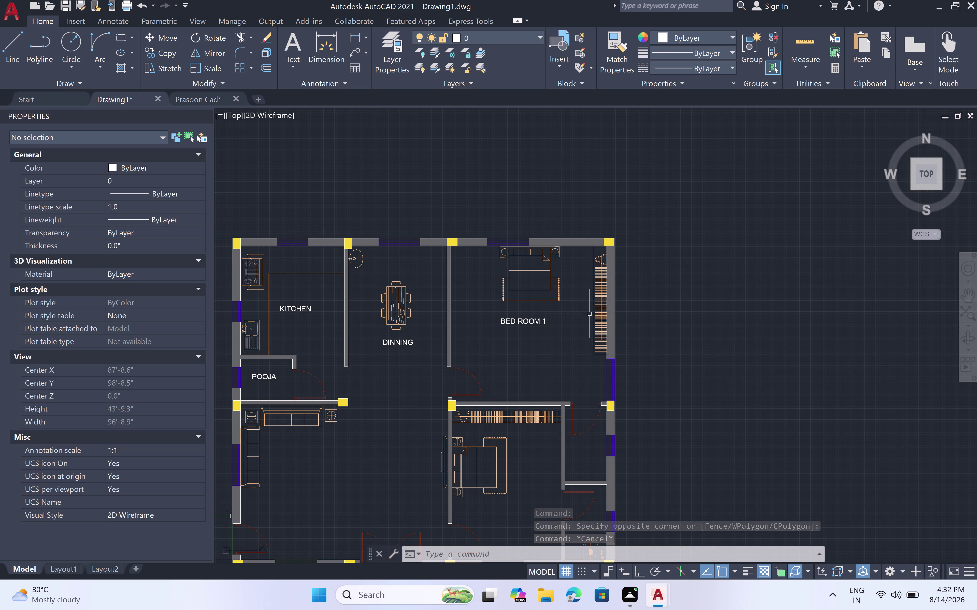
scroll(up, 3)
scroll(down, 3)
scroll(down, 3)
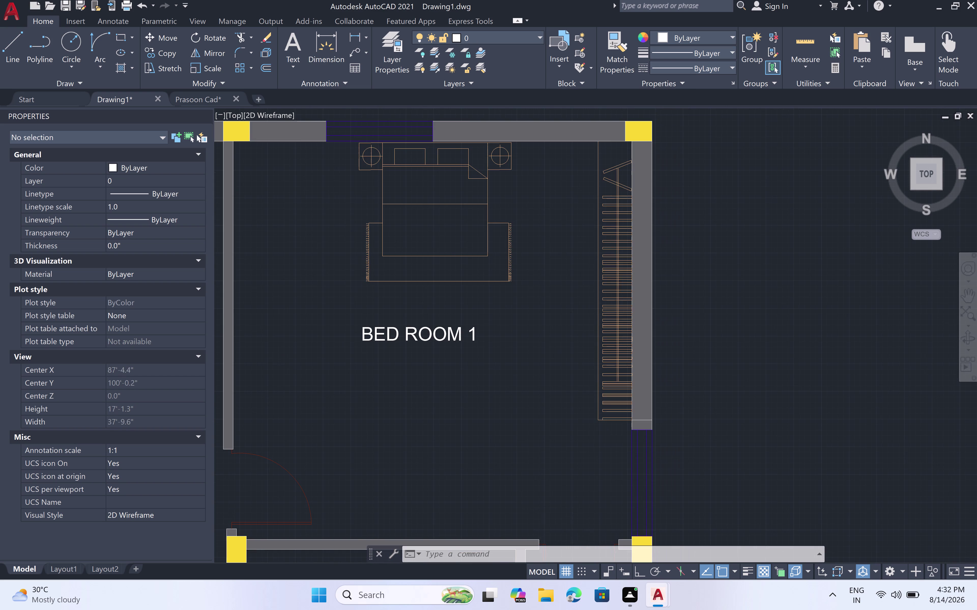
scroll(down, 3)
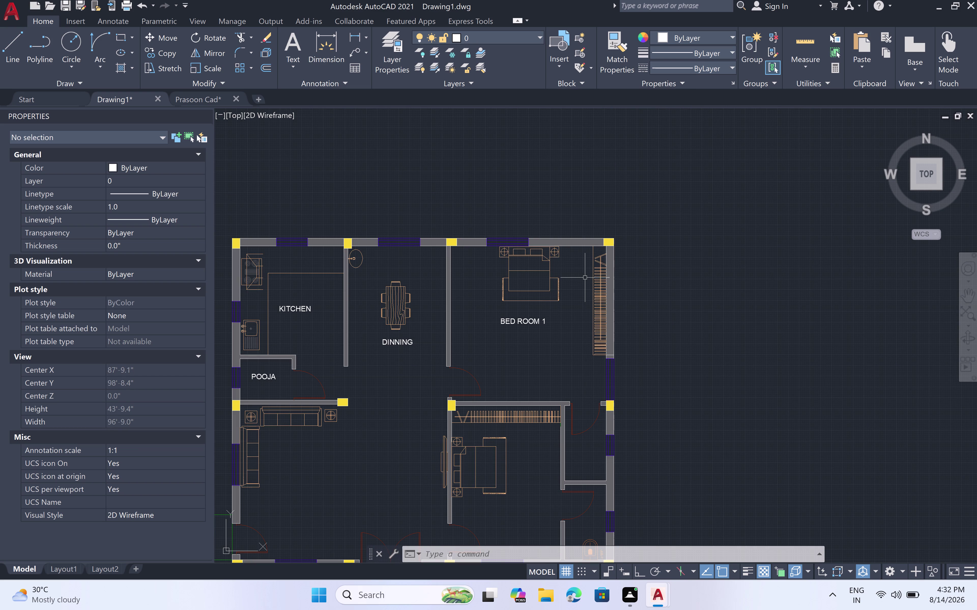
scroll(up, 3)
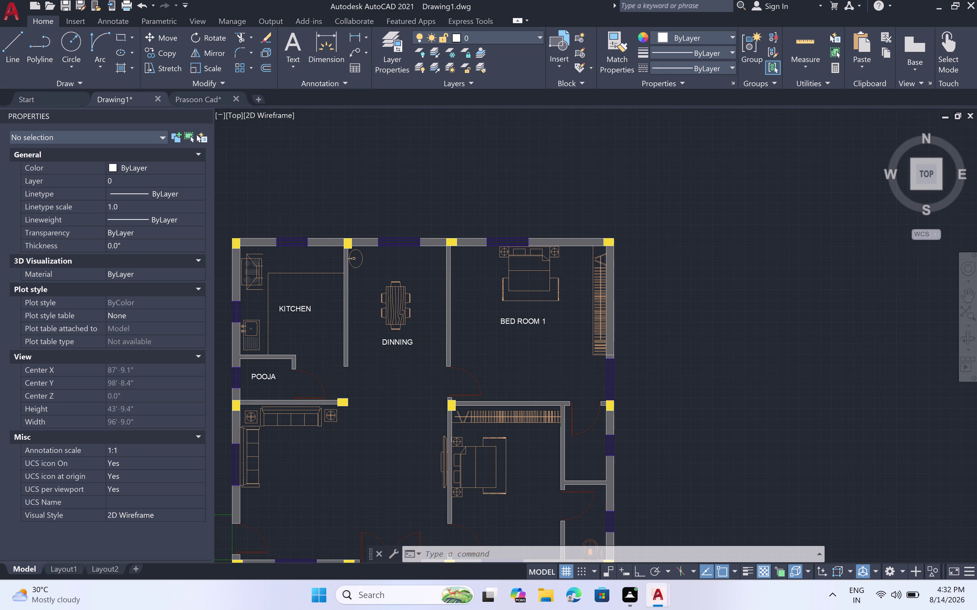
scroll(up, 3)
Add a multiline 'WARDROBE' label beside the bed near the bedroom's right wall.
click(565, 278)
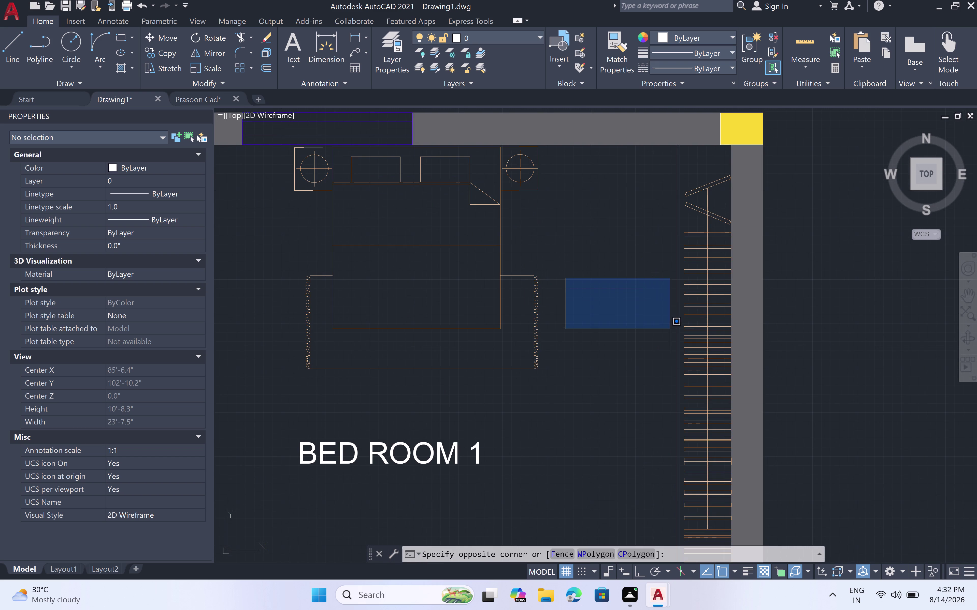
click(669, 329)
text(MT)
key(space)
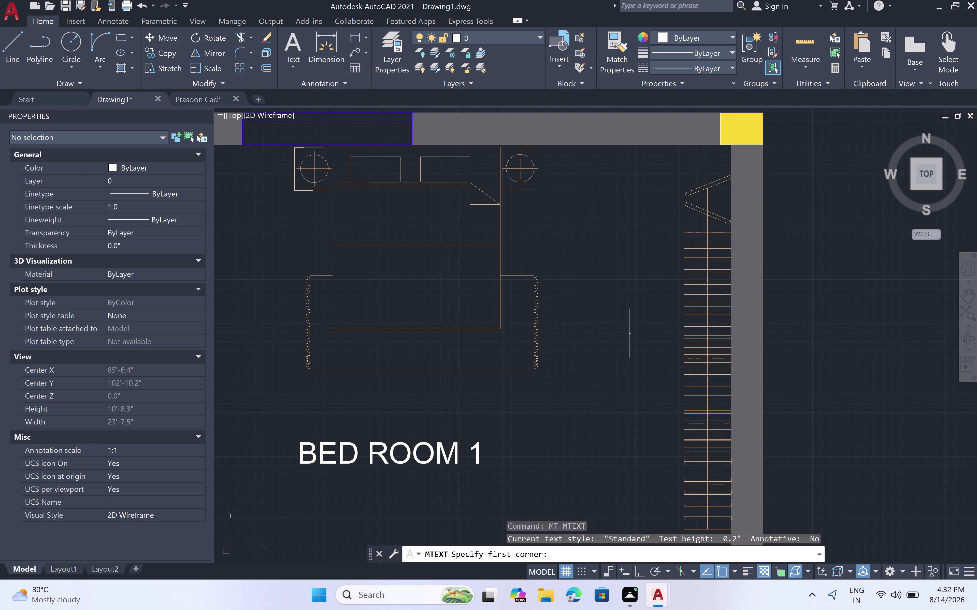
click(555, 291)
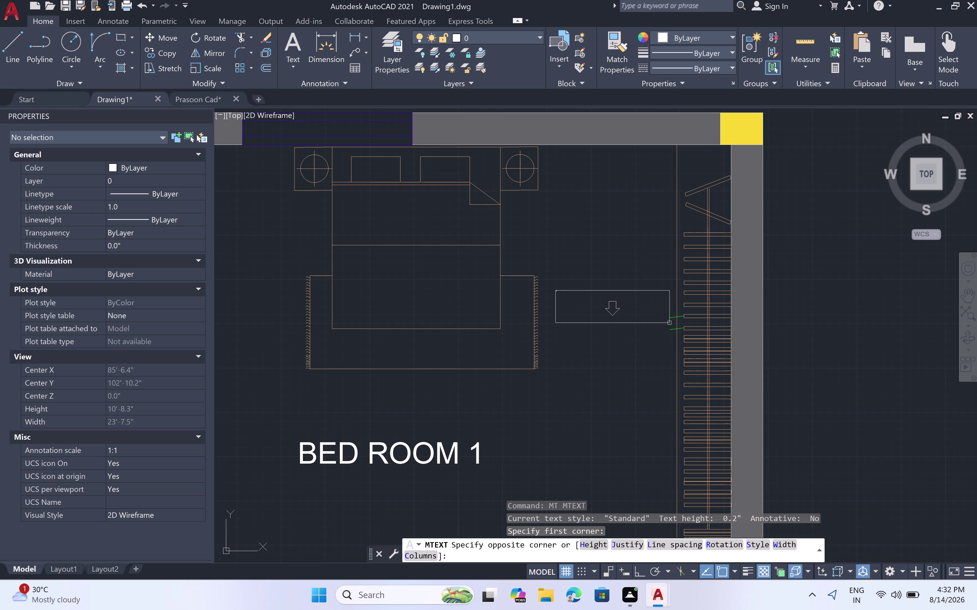
click(669, 323)
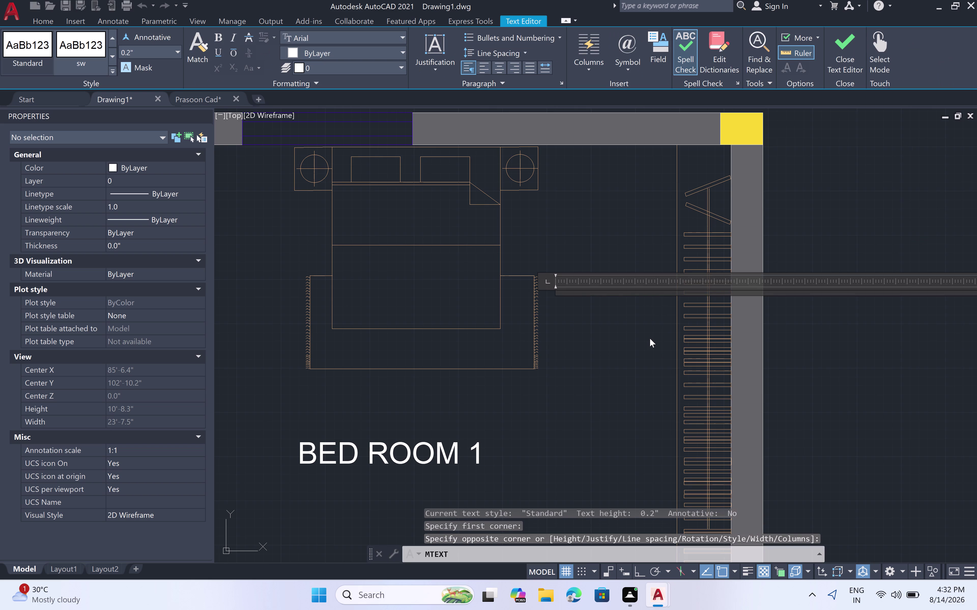
text(WA)
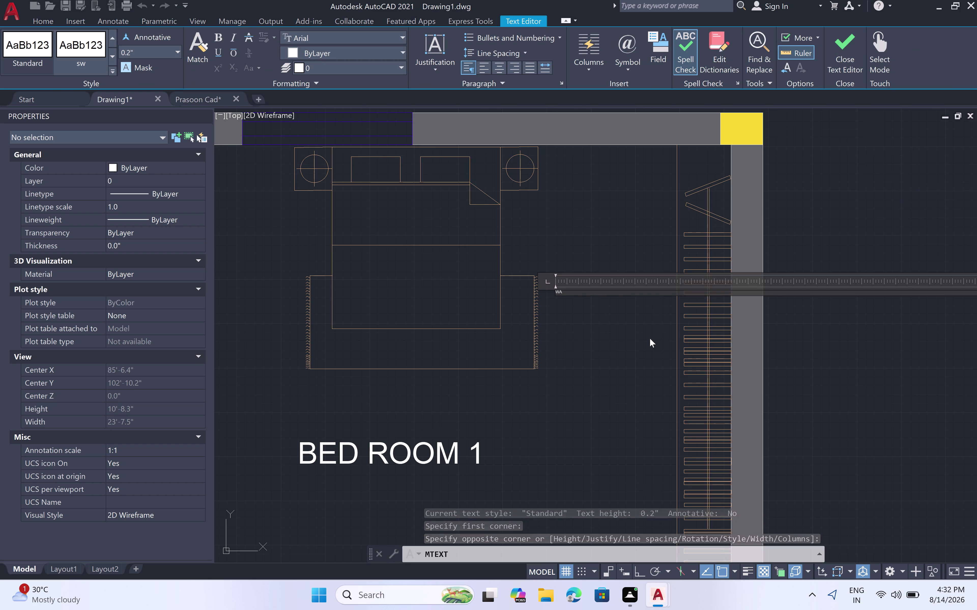
text(R)
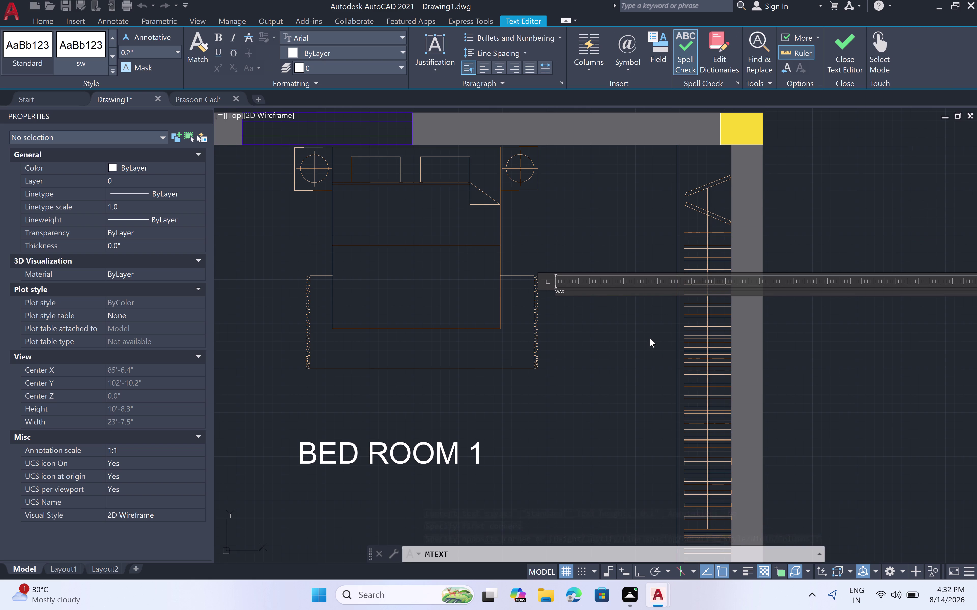
text(DR)
key(o)
text(BE)
key(space)
key(BackSpace)
key(space)
key(BackSpace)
click(596, 334)
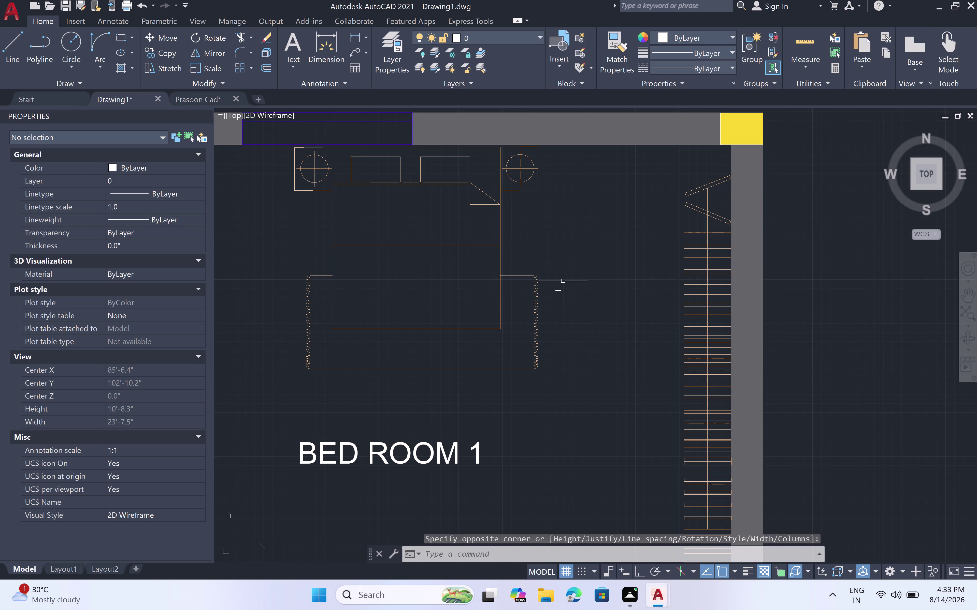
Change the WARDROBE label's text height to 6" in Properties and clear the selection.
click(558, 289)
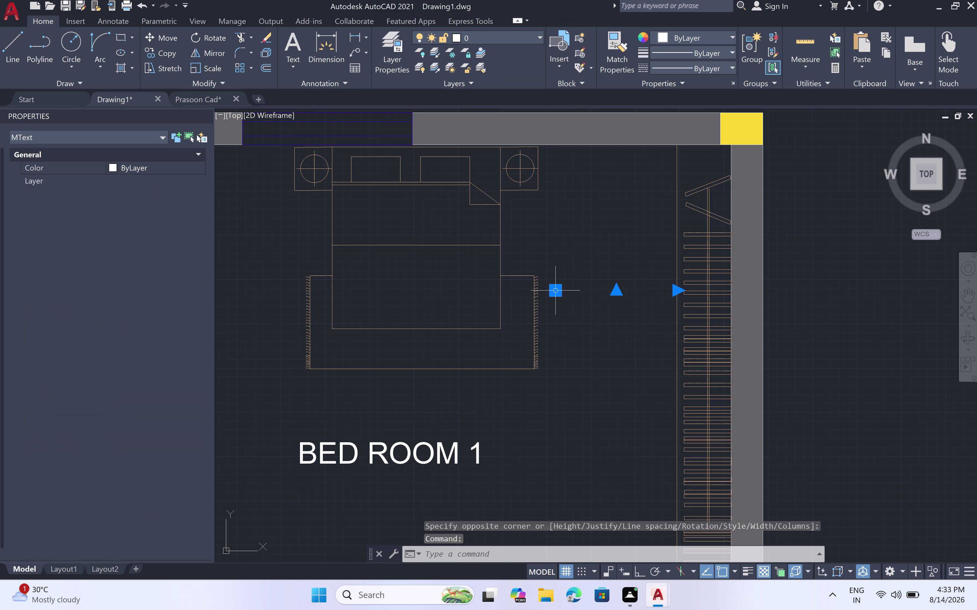
click(152, 377)
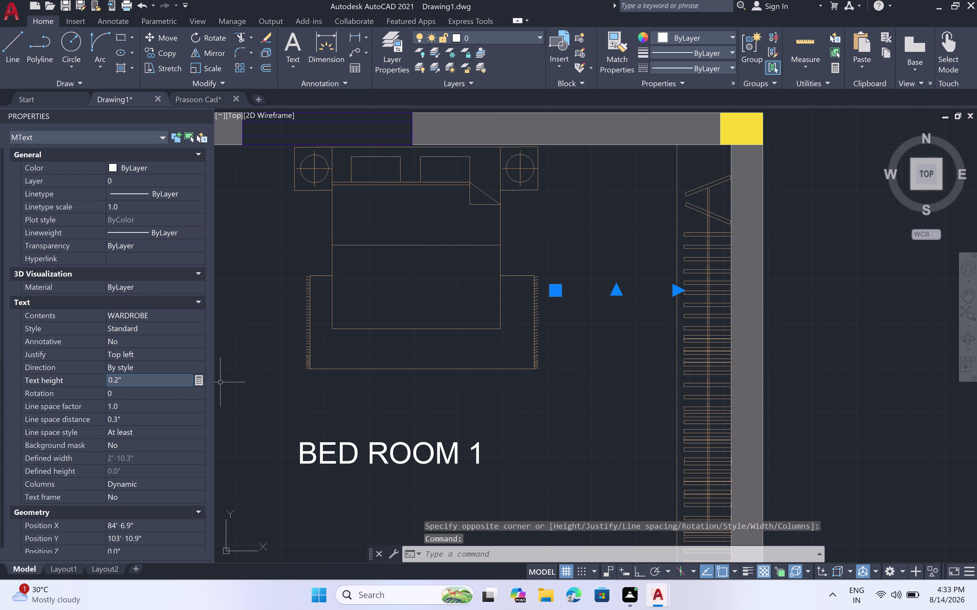
key(BackSpace)
key(BackSpace)
key(BackSpace)
key(BackSpace)
click(129, 379)
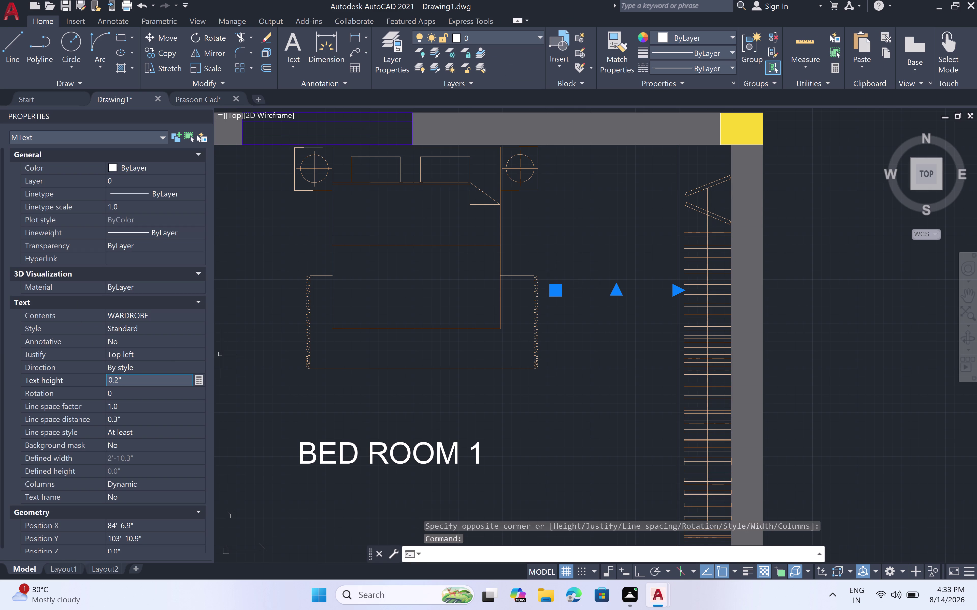
key(BackSpace)
key(BackSpace)
key(BackSpace)
key(6)
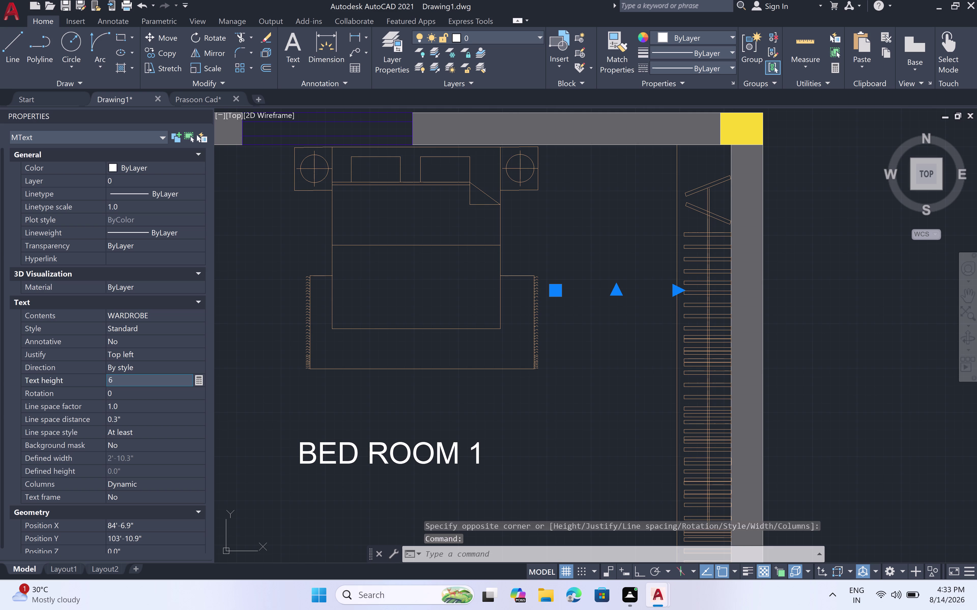
key(shift+quotedbl)
key(space)
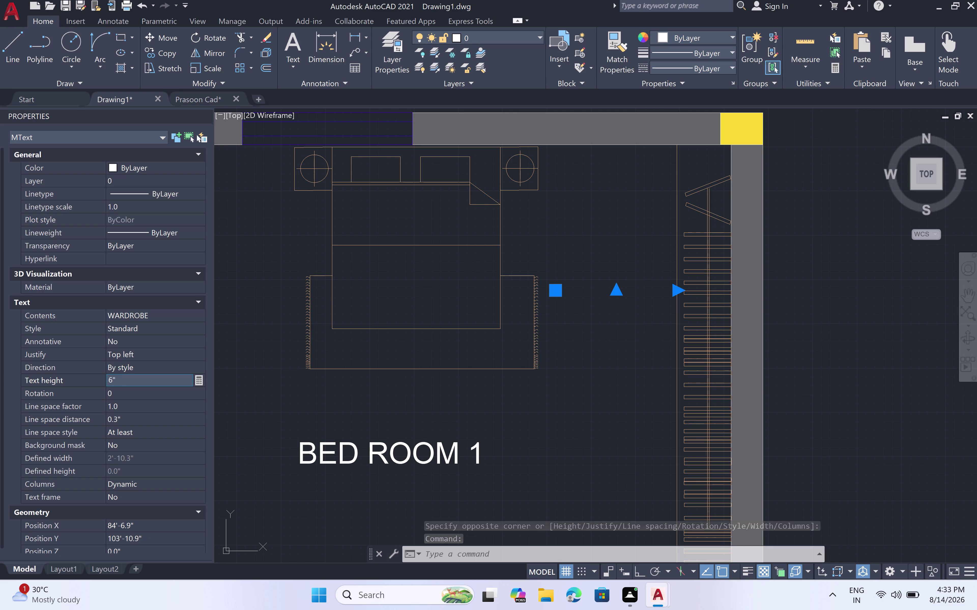
click(499, 401)
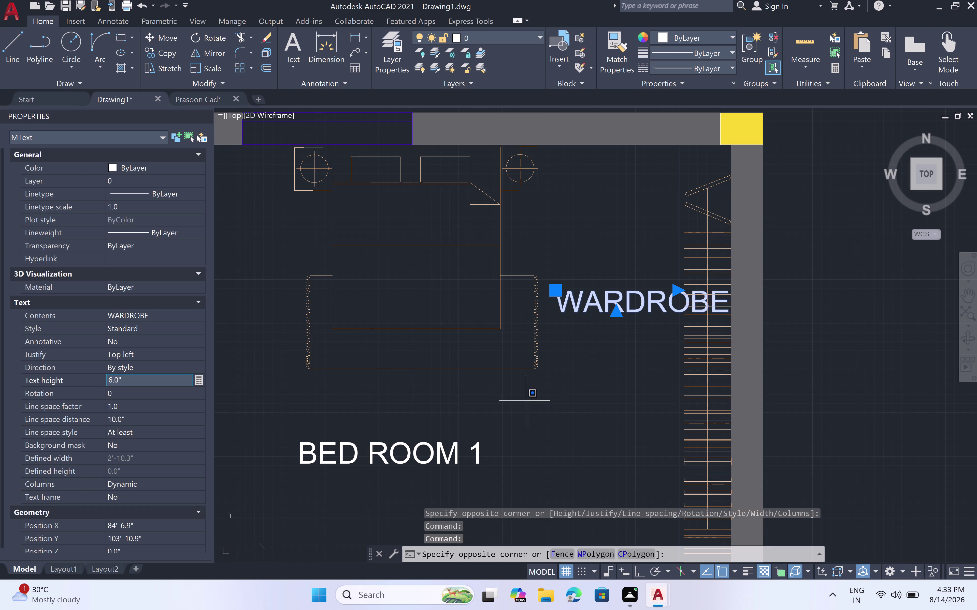
key(Escape)
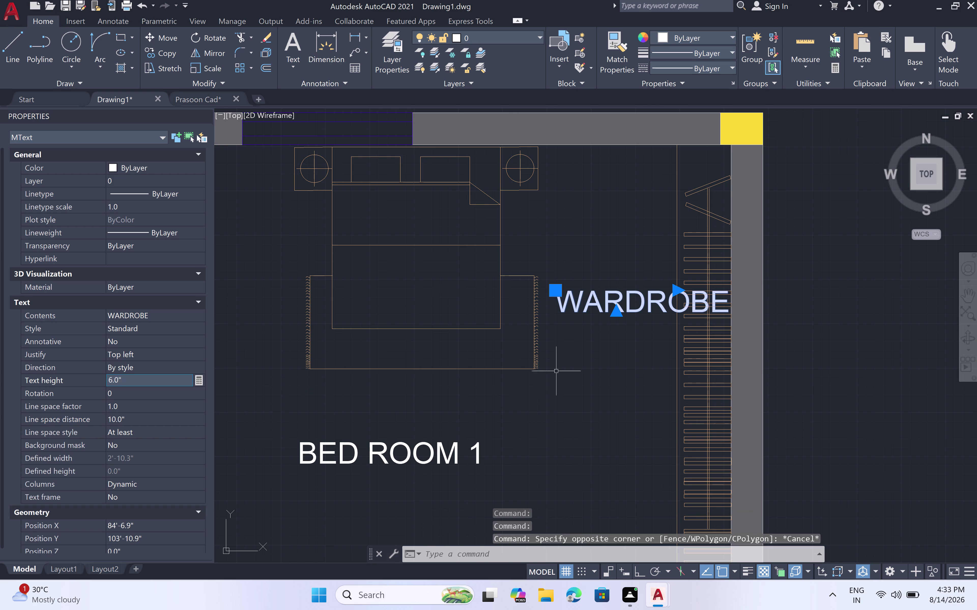
key(Escape)
click(649, 297)
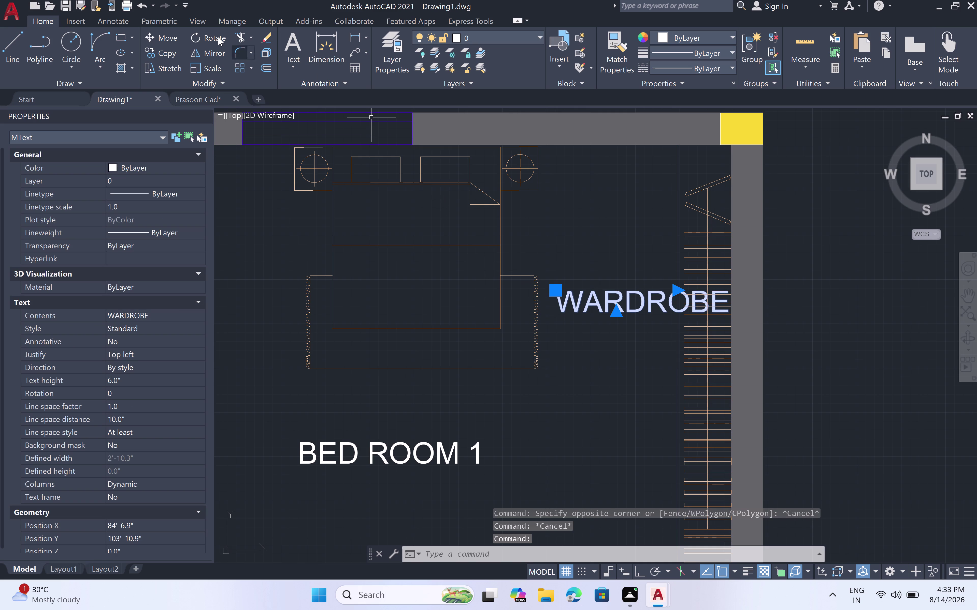
Rotate the WARDROBE label 90° about its left end so it reads vertically.
double_click(216, 36)
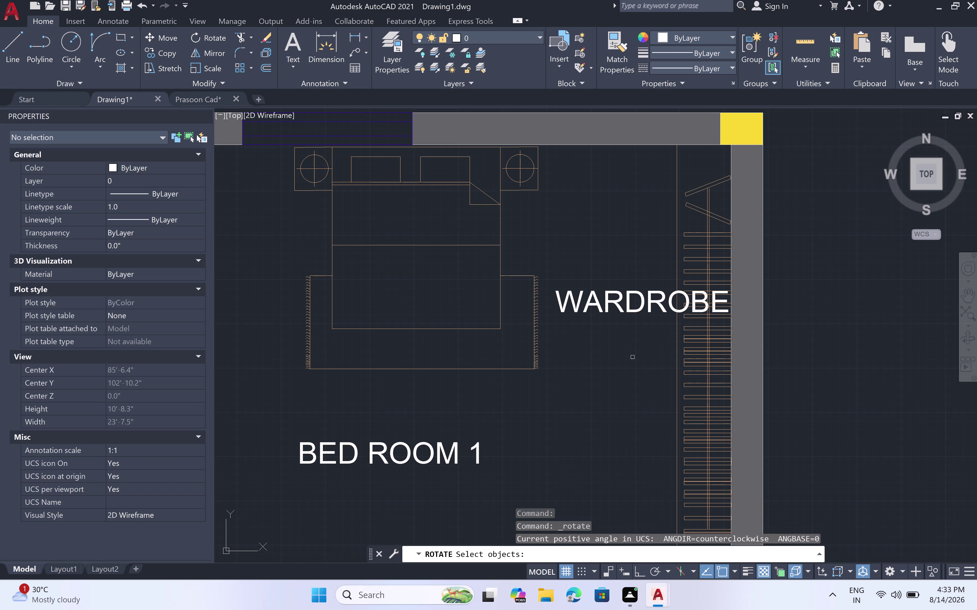
click(611, 305)
double_click(592, 296)
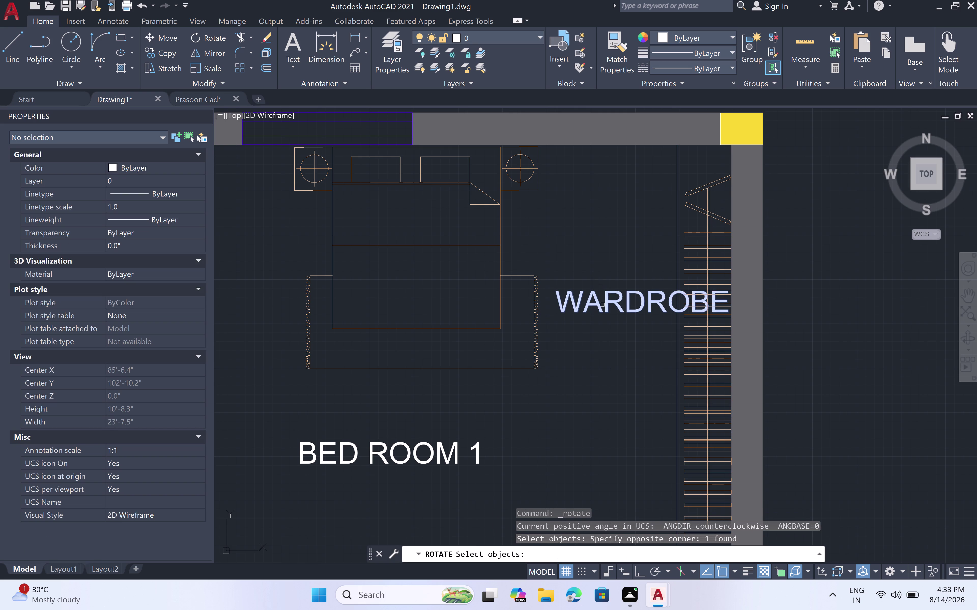
key(space)
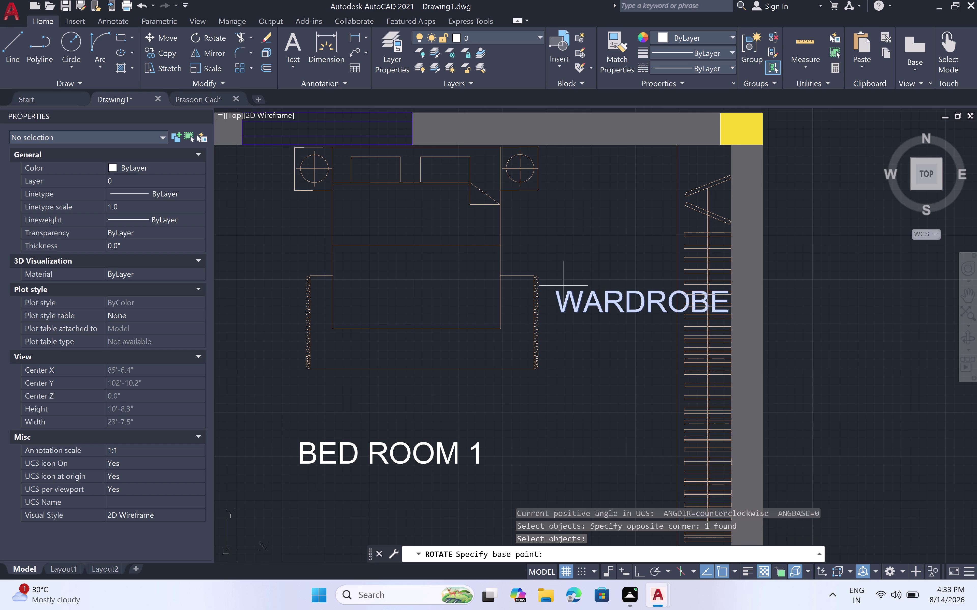
click(556, 289)
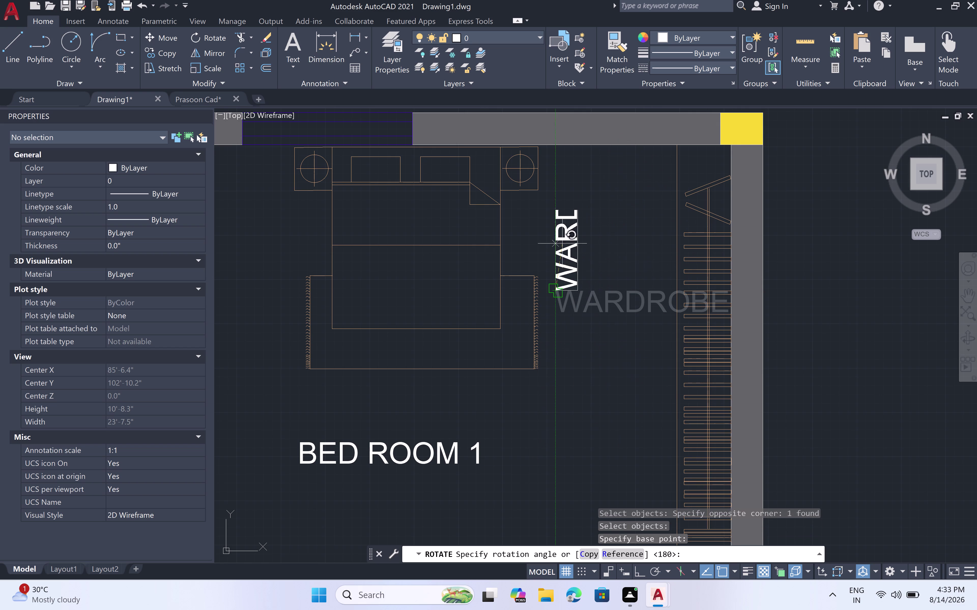
click(554, 241)
Remove the accidental 'M' and line break from the label, keep changes, and reselect it.
double_click(569, 254)
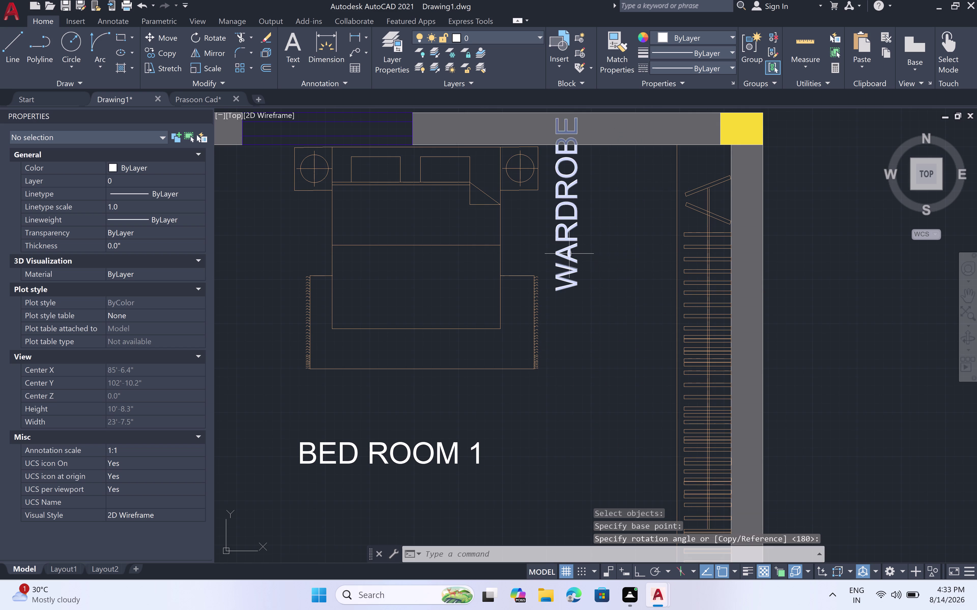
text(M)
key(space)
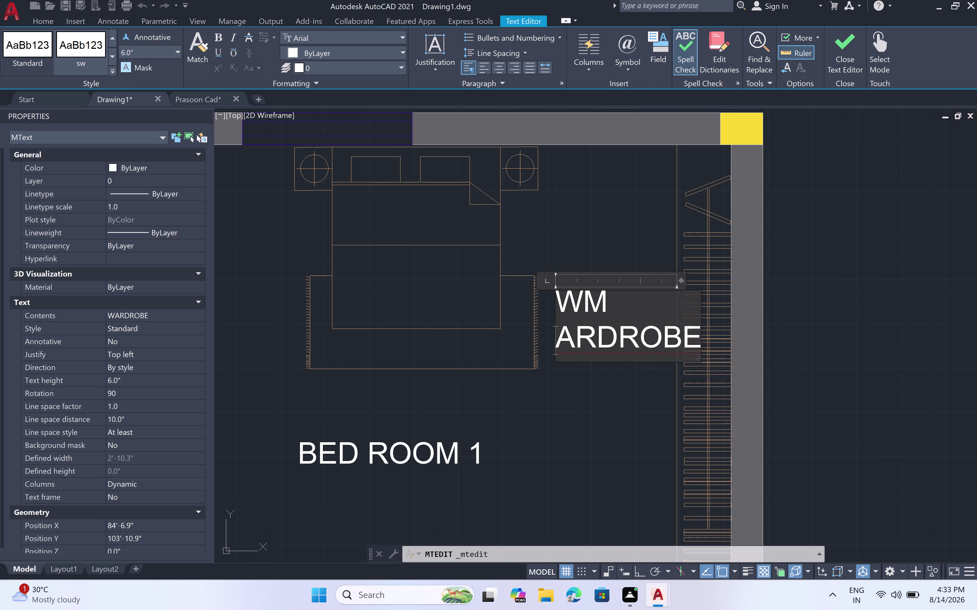
key(BackSpace)
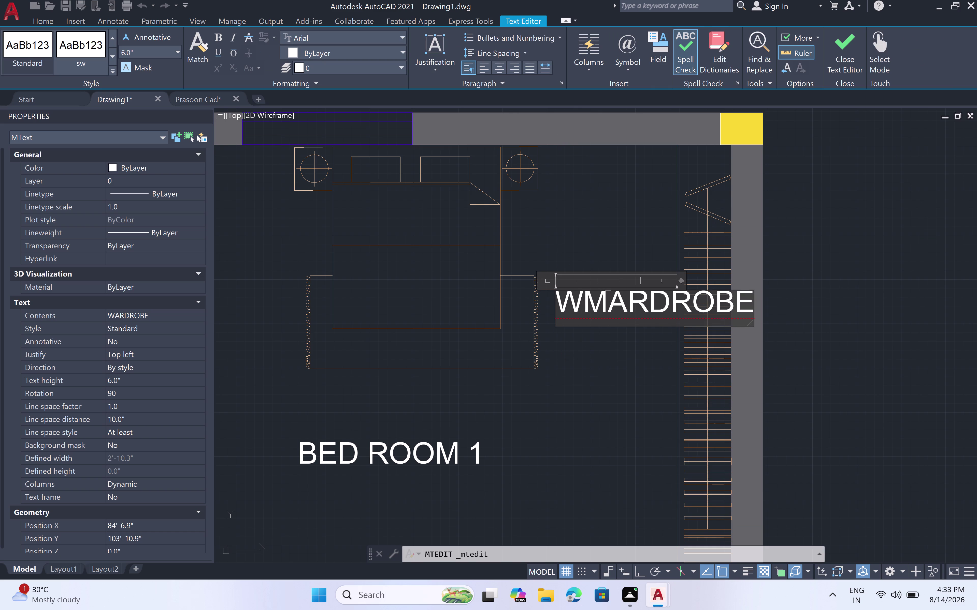
key(BackSpace)
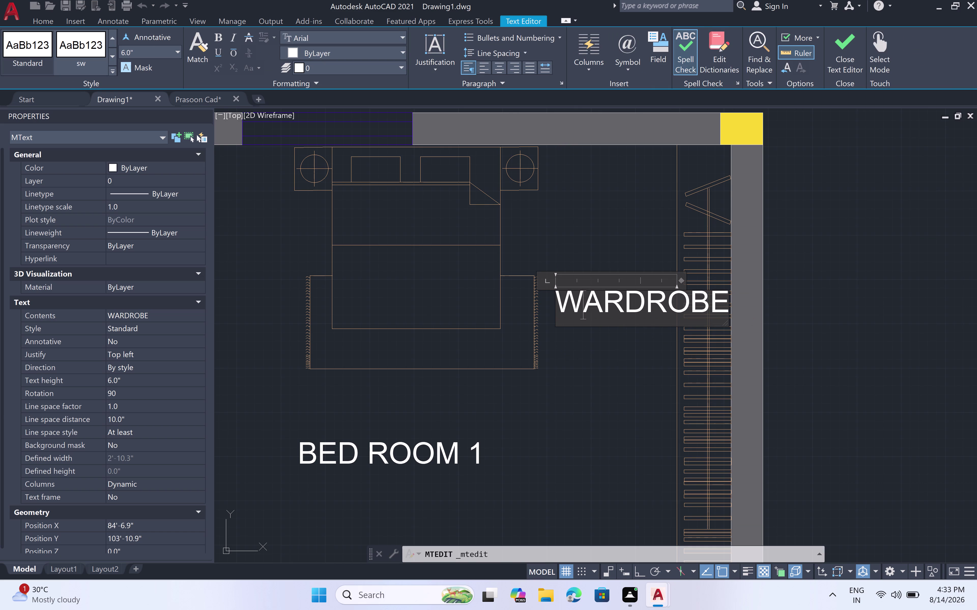
key(Escape)
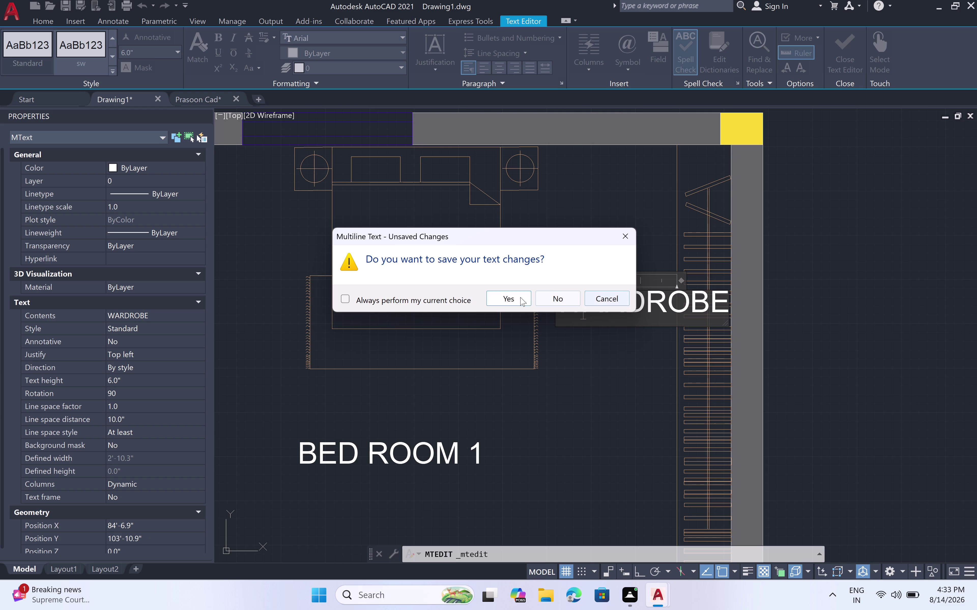
click(519, 296)
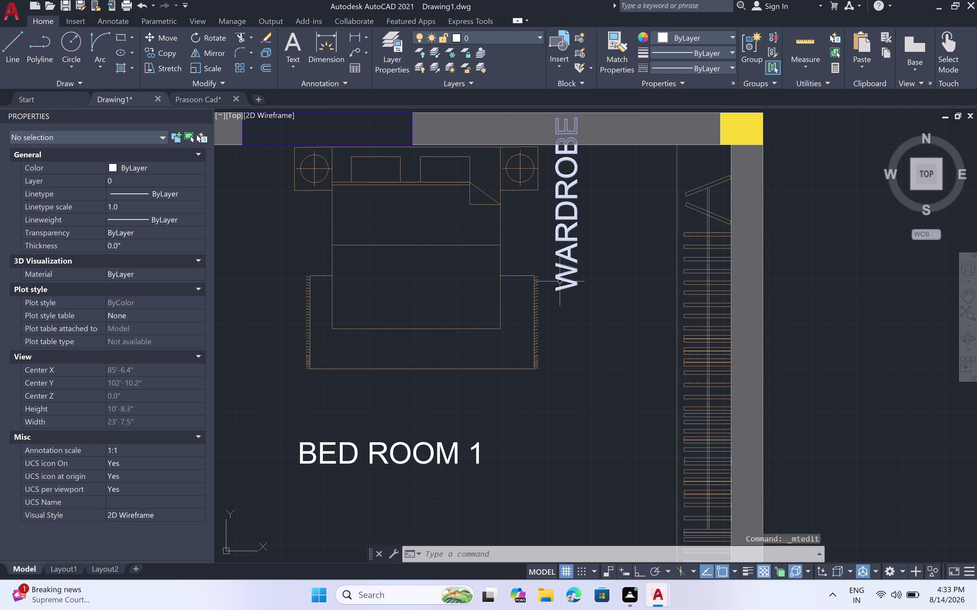
click(567, 287)
Move the vertical WARDROBE label down beside the bedroom's wardrobe unit.
key(m)
key(space)
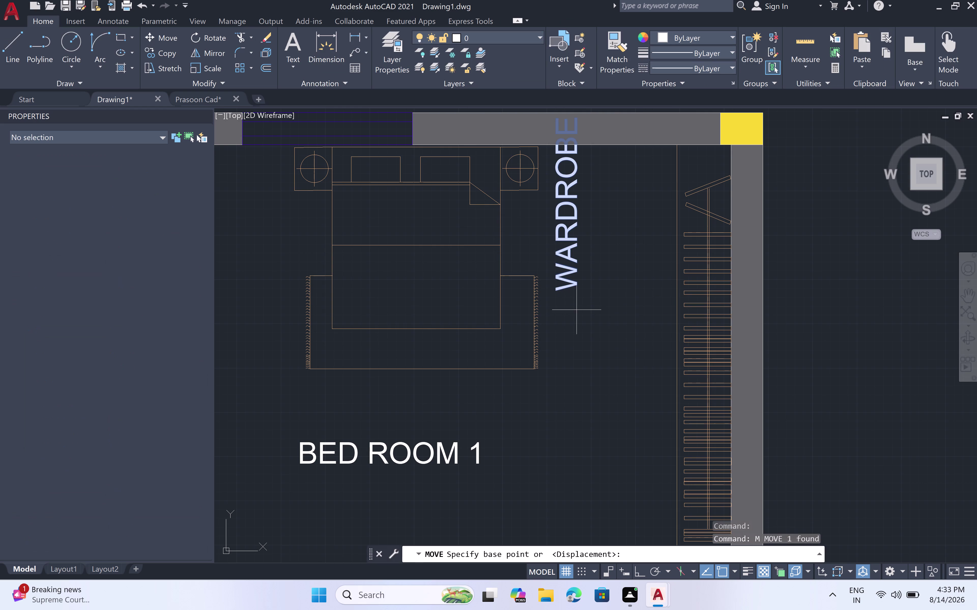
click(556, 289)
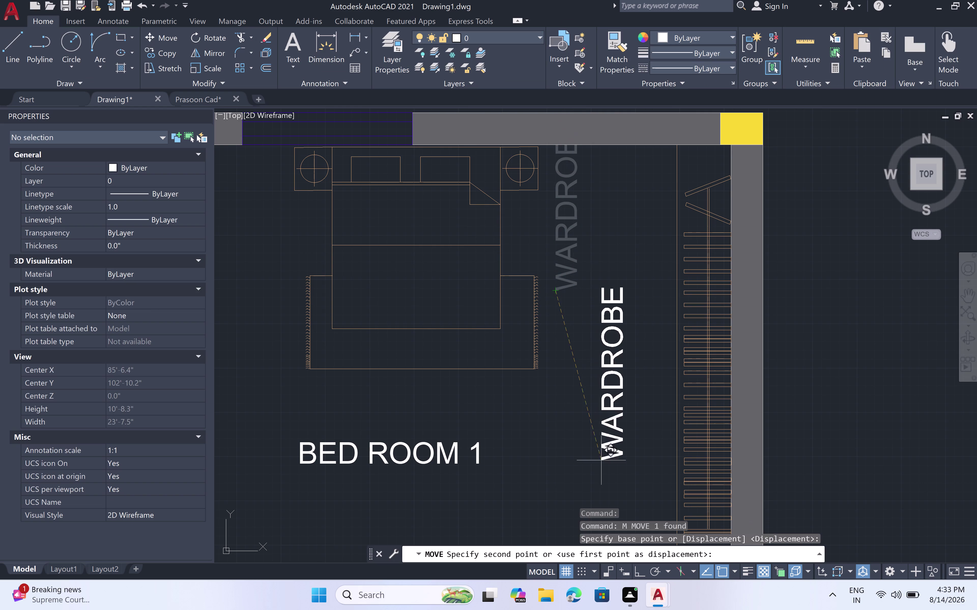
scroll(down, 3)
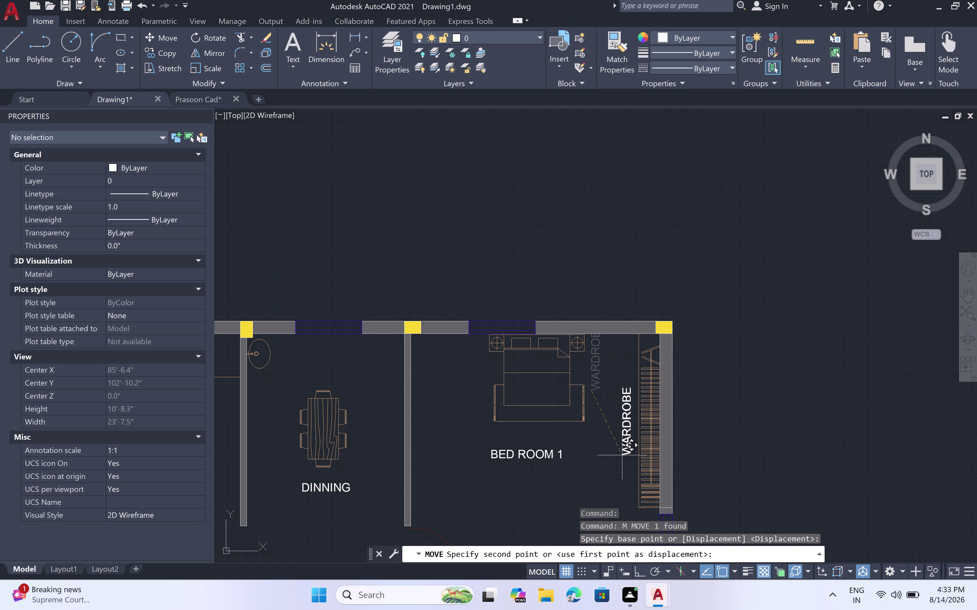
click(625, 461)
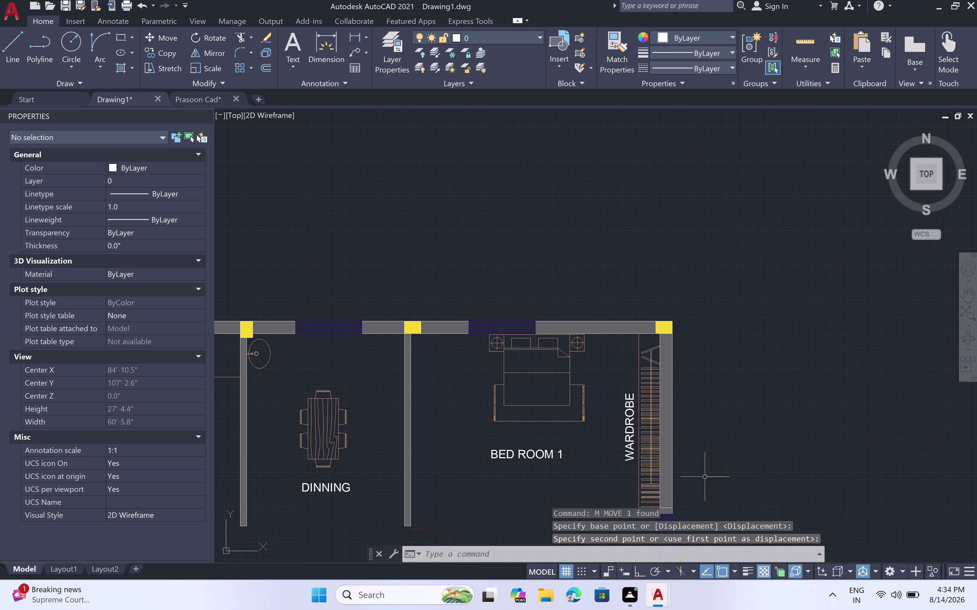
scroll(down, 3)
middle_drag(765, 447, 742, 300)
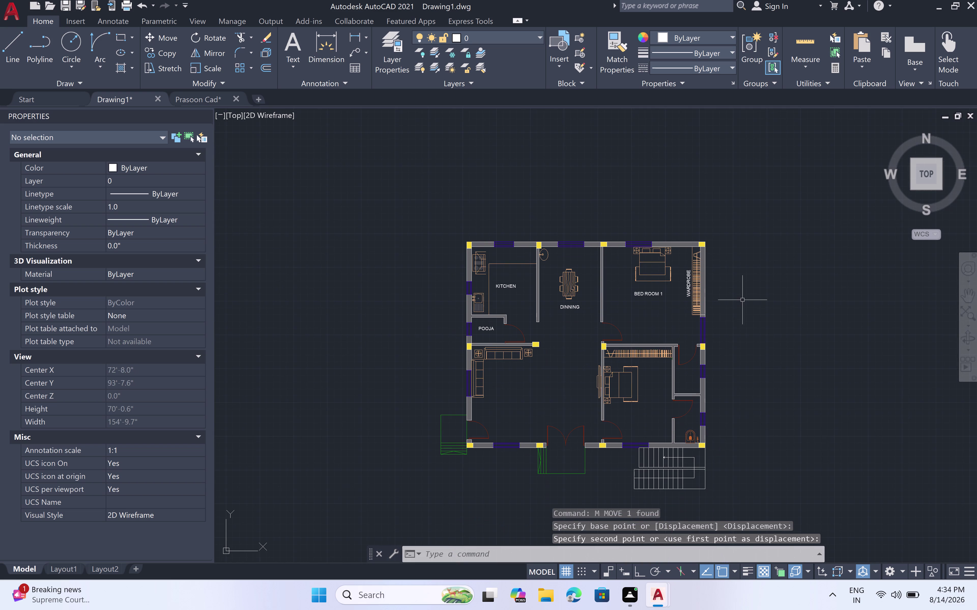
scroll(up, 3)
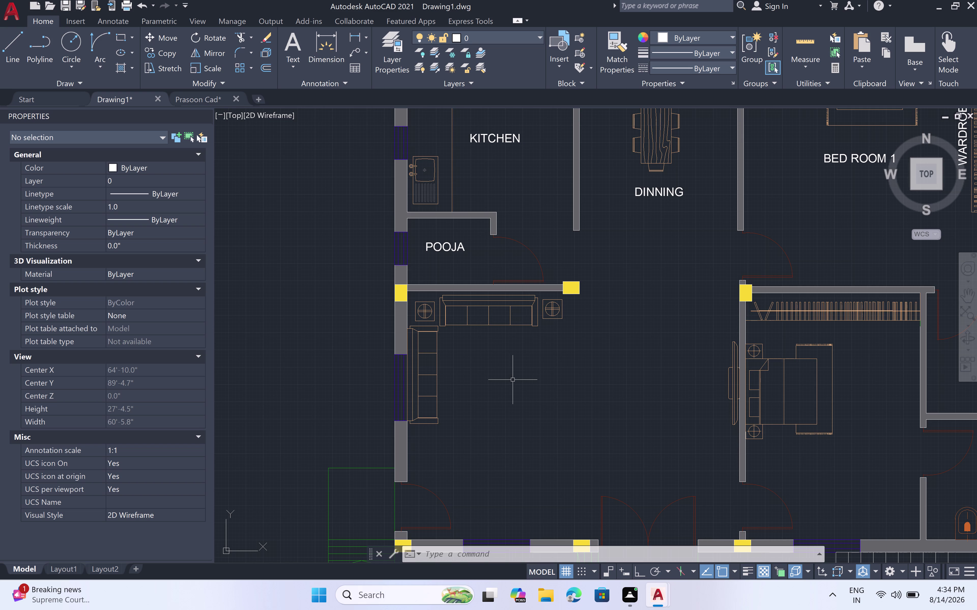
scroll(down, 3)
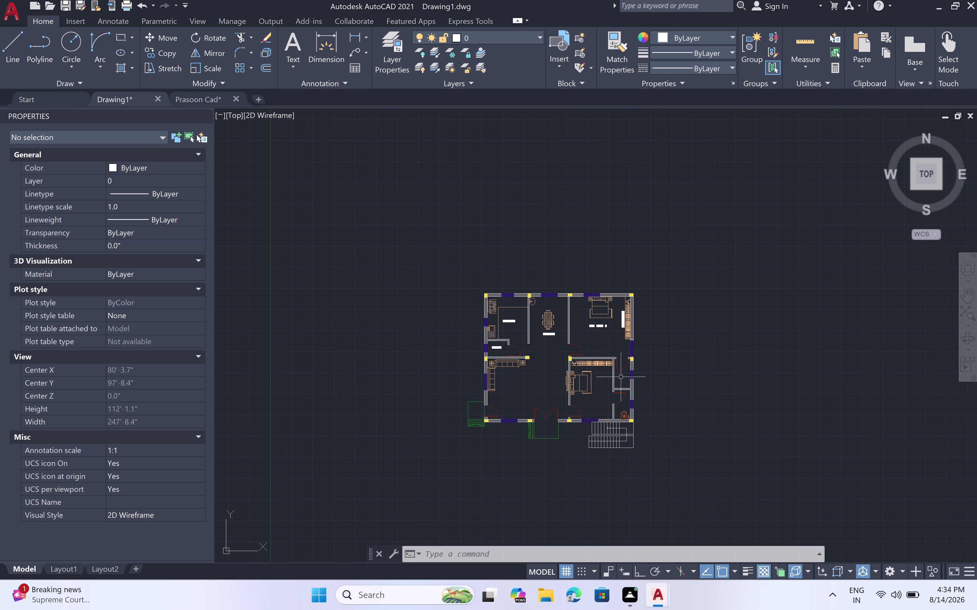
scroll(up, 3)
Draw an MText box inside the toilet and enter 6" as the text height.
scroll(up, 3)
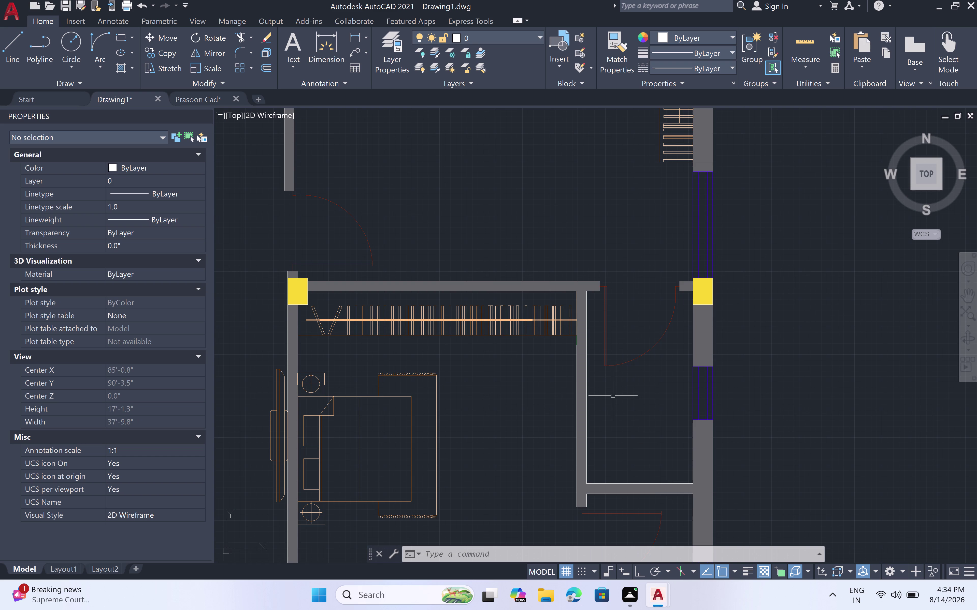
text(MT)
key(space)
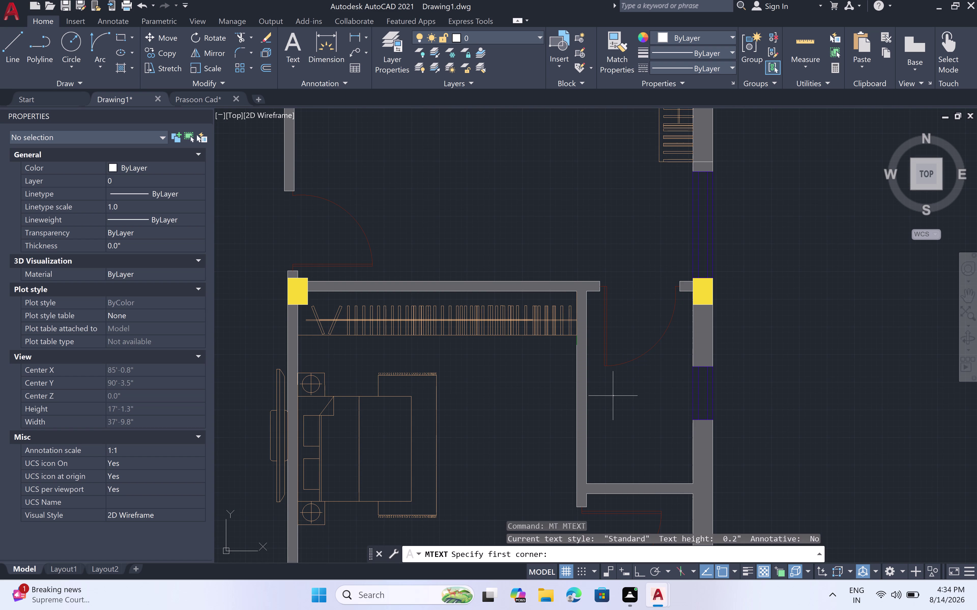
click(603, 388)
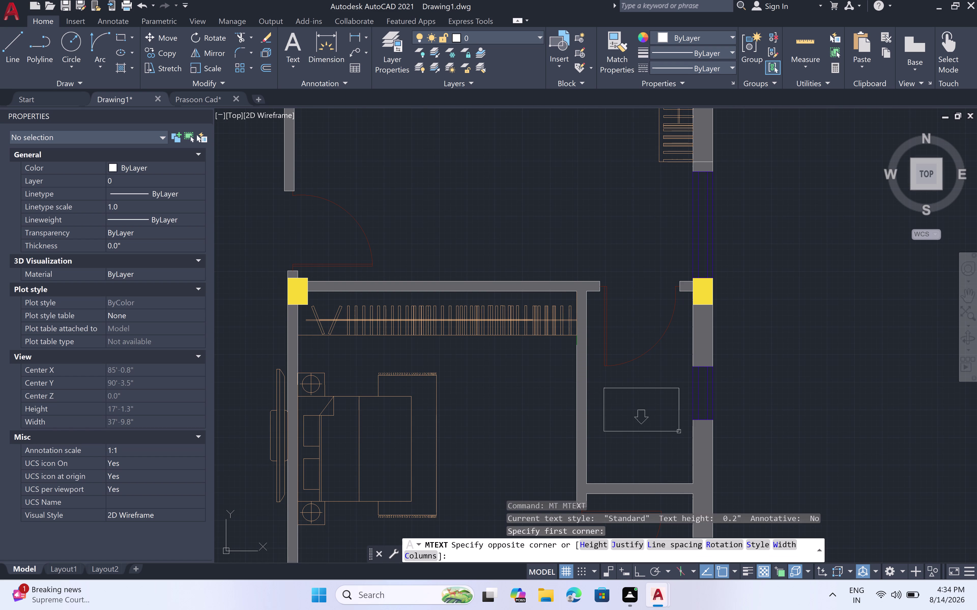
click(679, 411)
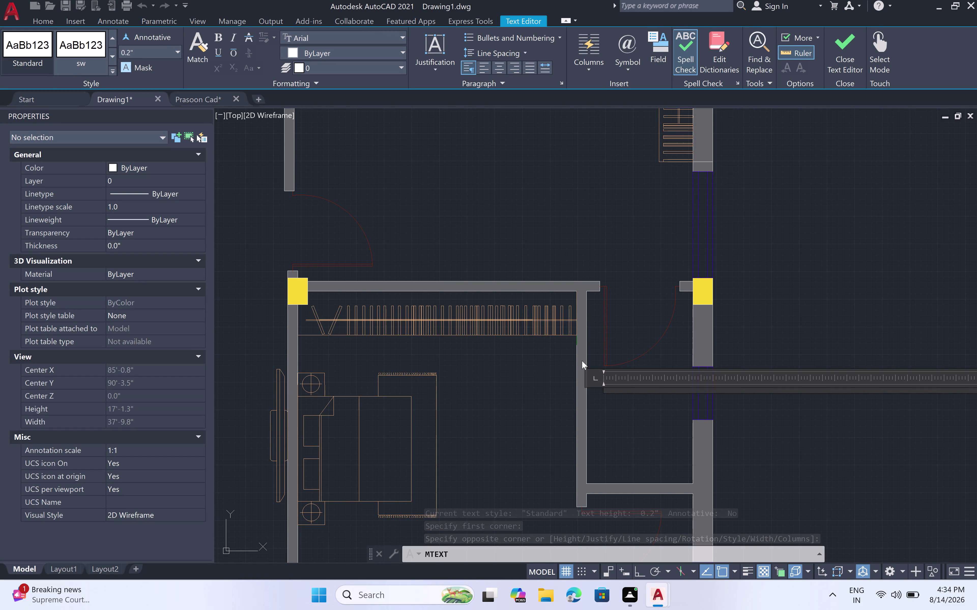
click(133, 51)
key(BackSpace)
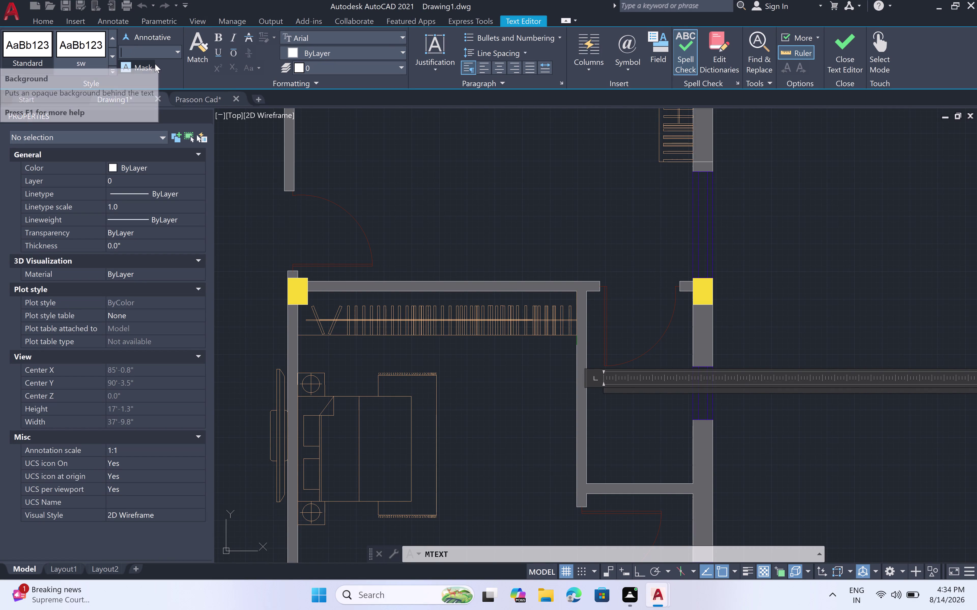
key(6)
key(shift+quotedbl)
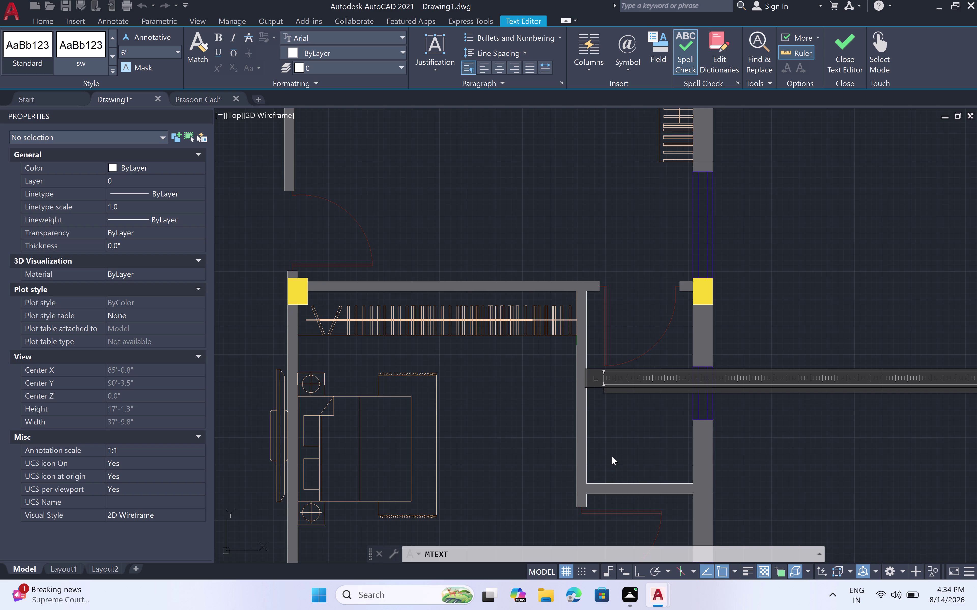
Type 'TOILET 01' into the text box, correcting typos, and finish the label.
key(t)
key(o)
key(i)
key(l)
key(r)
key(BackSpace)
text(ET)
key(BackSpace)
key(BackSpace)
key(BackSpace)
key(BackSpace)
key(BackSpace)
key(BackSpace)
key(space)
click(614, 390)
key(t)
text(OIL)
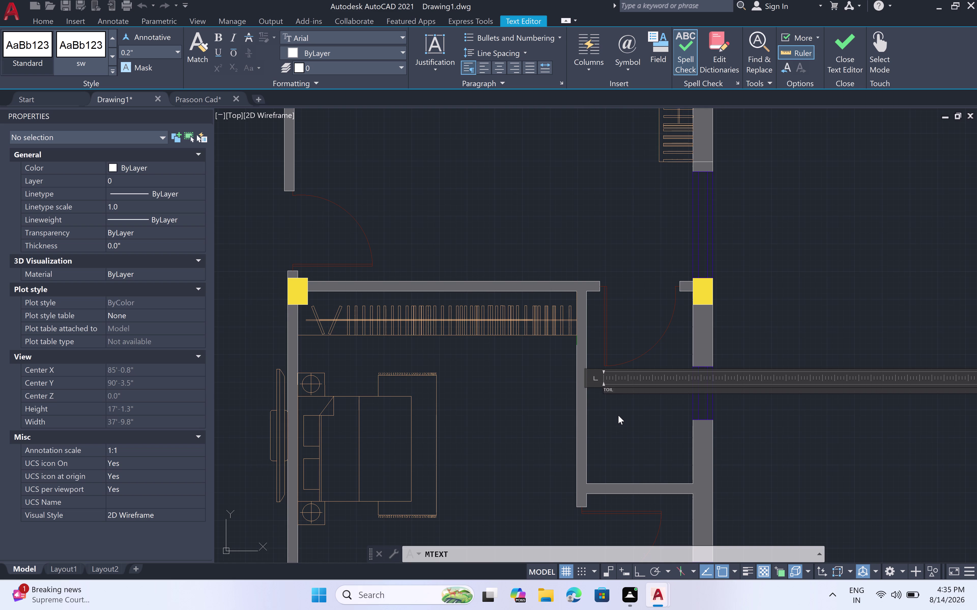
text(ET)
key(space)
text(01)
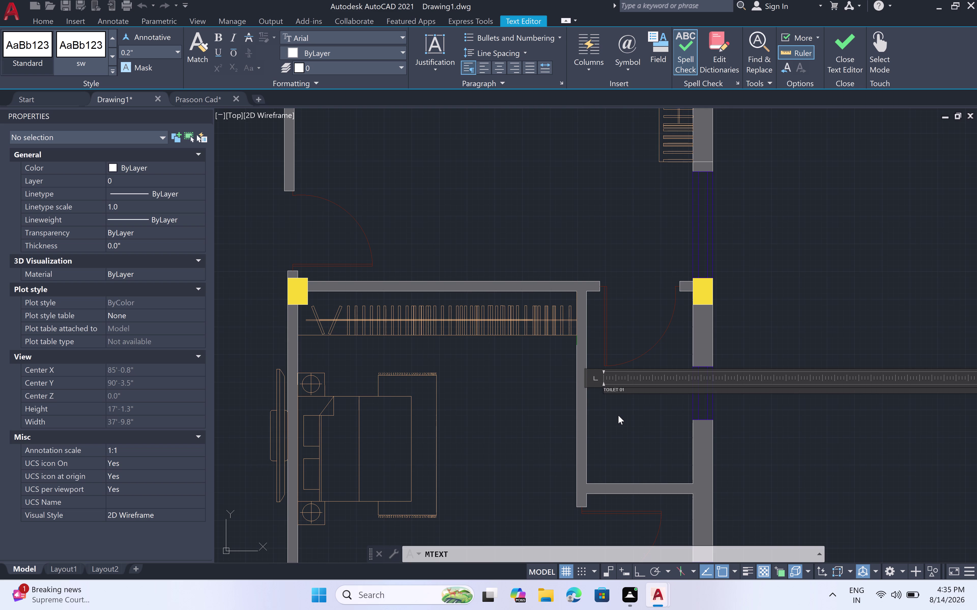
click(619, 415)
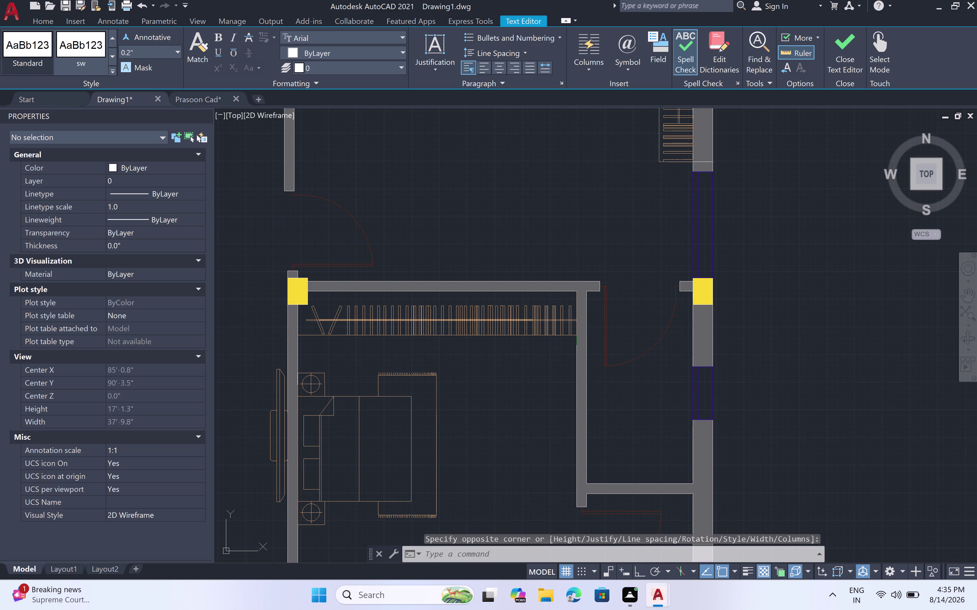
click(607, 389)
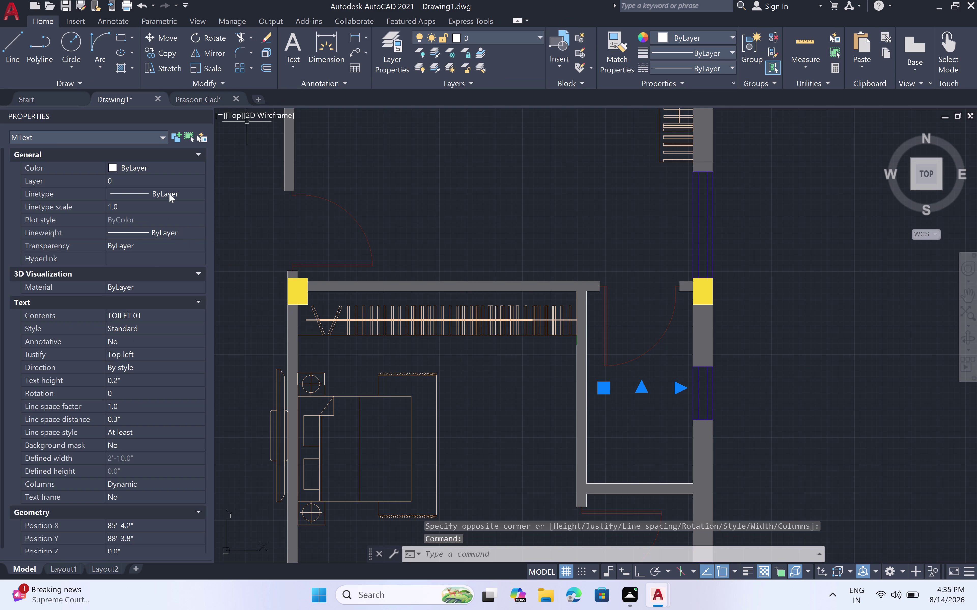
click(127, 382)
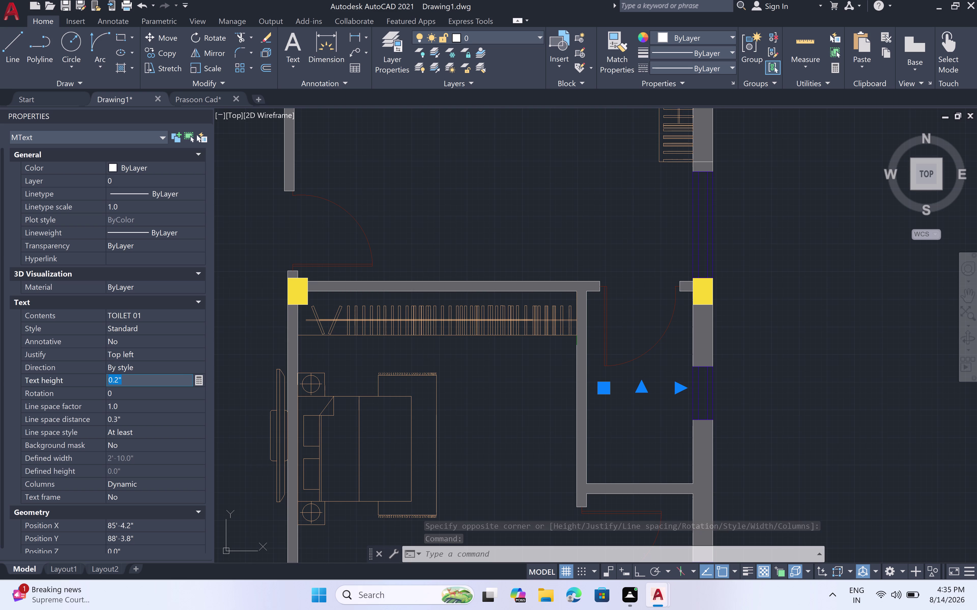
key(BackSpace)
key(BackSpace)
key(BackSpace)
key(6)
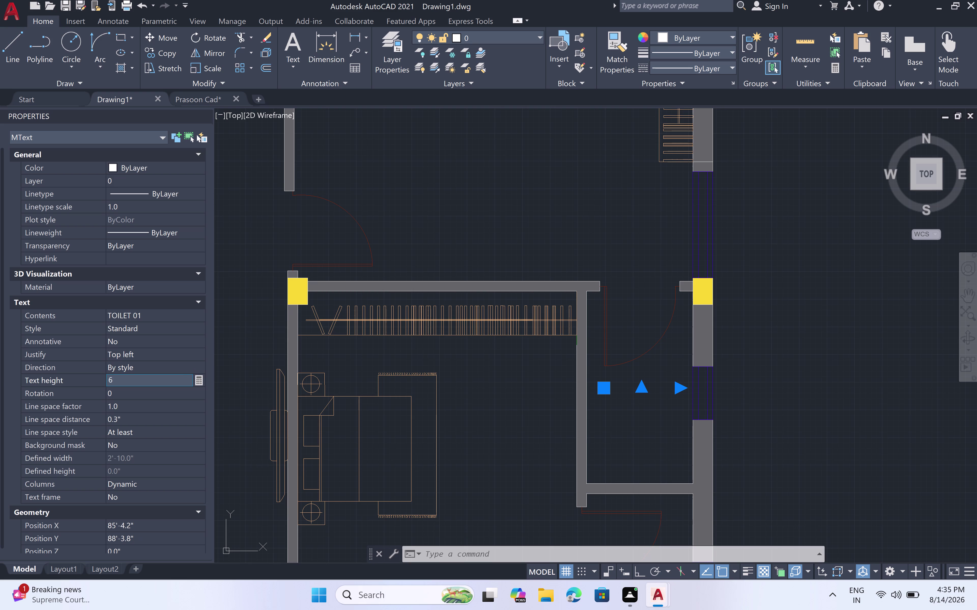
key(shift+quotedbl)
key(space)
click(612, 443)
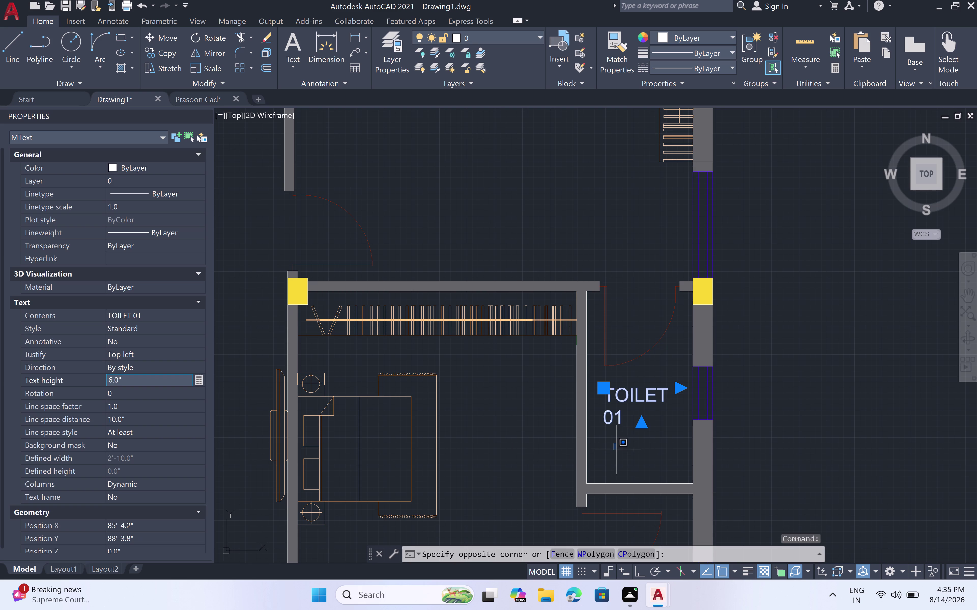
click(602, 445)
click(604, 389)
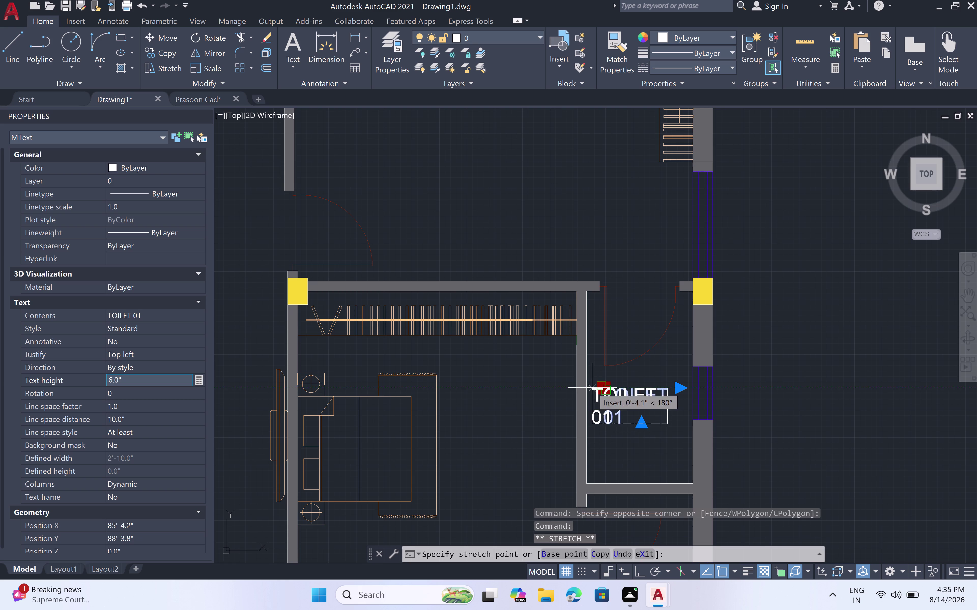
click(600, 388)
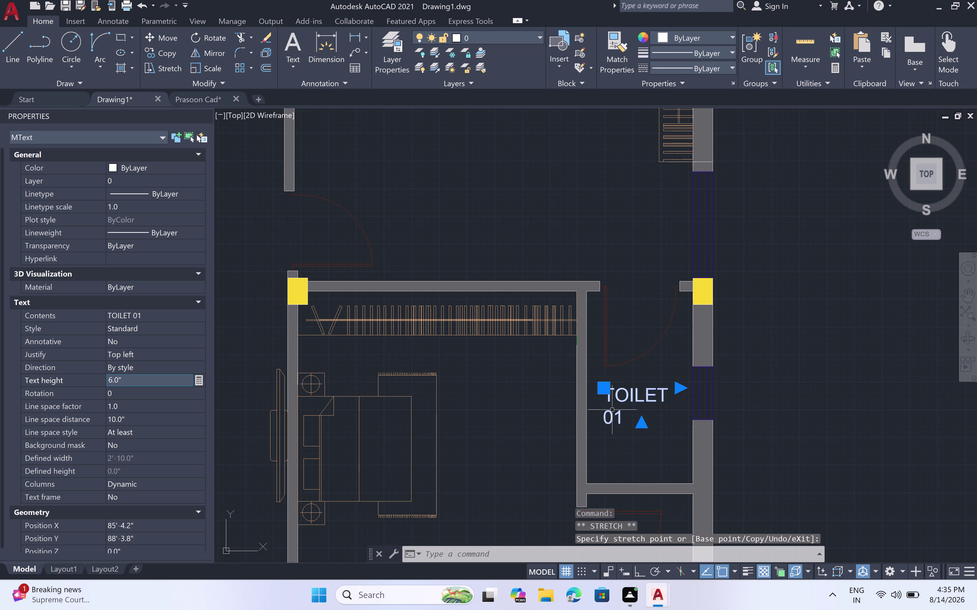
key(Escape)
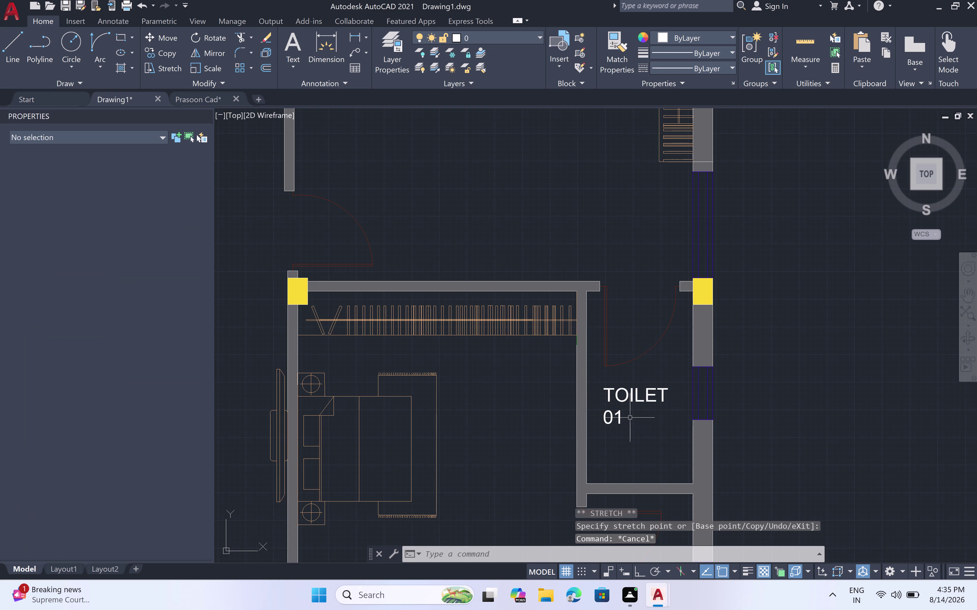
double_click(619, 416)
click(618, 415)
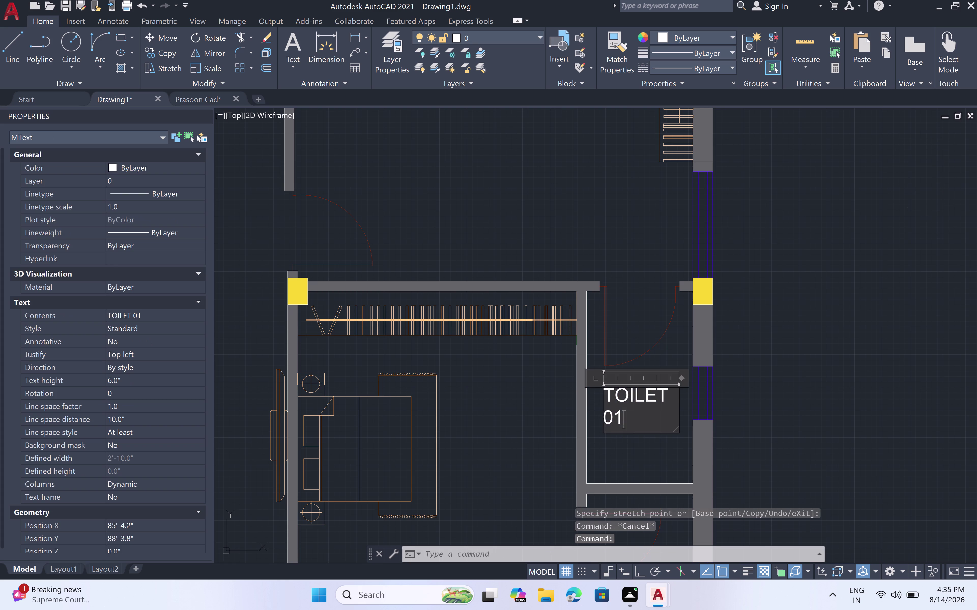
click(681, 383)
click(681, 376)
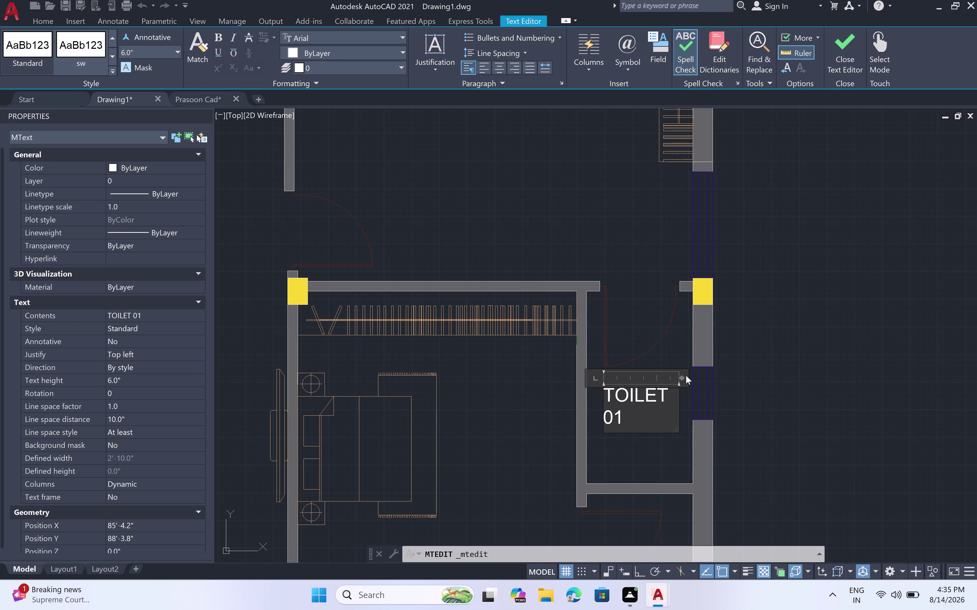
click(677, 383)
drag(679, 383, 686, 383)
key(BackSpace)
key(BackSpace)
key(0)
key(1)
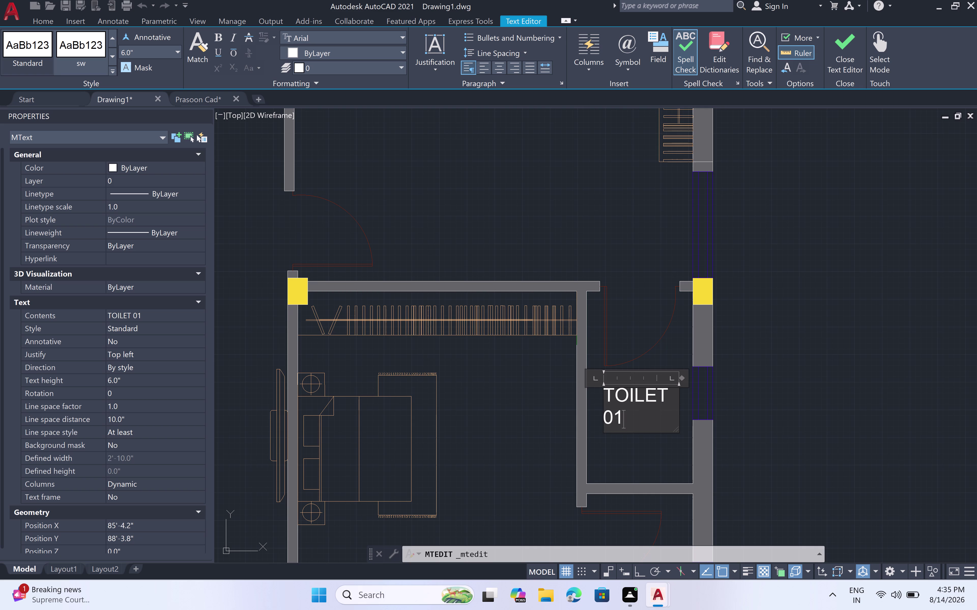
click(602, 381)
click(588, 382)
click(577, 381)
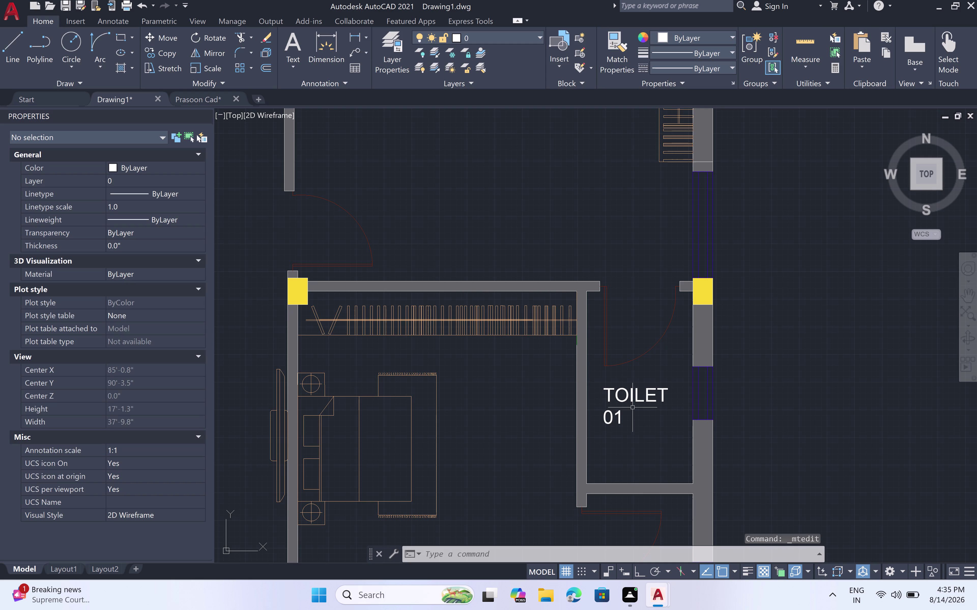
Window-select and delete the old two-line toilet label.
click(669, 383)
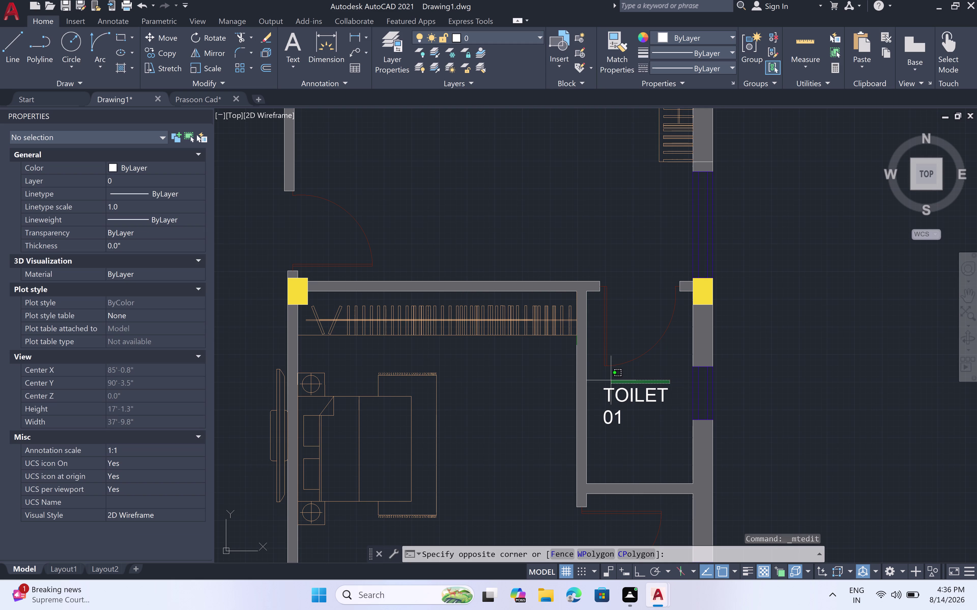
click(594, 433)
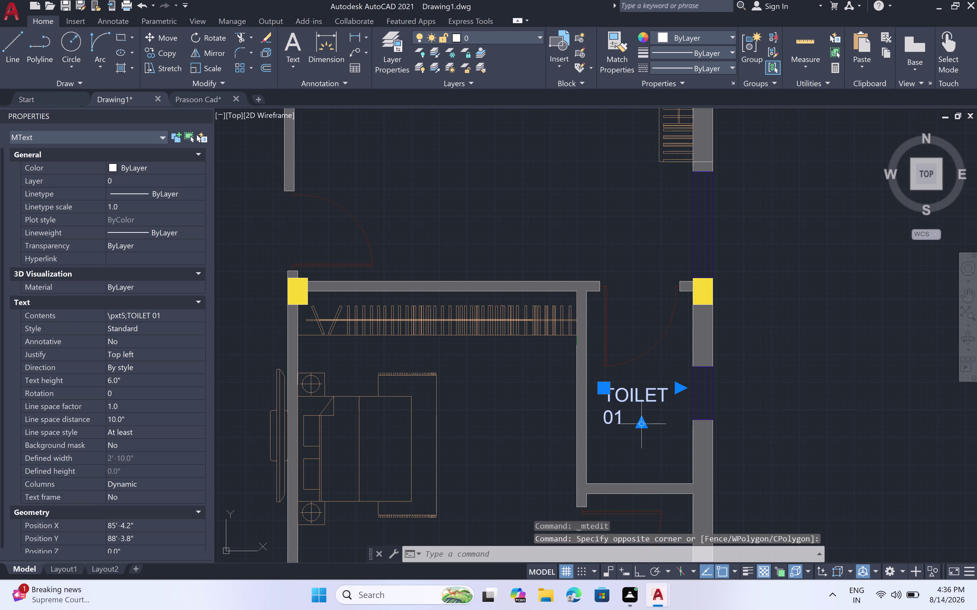
key(Delete)
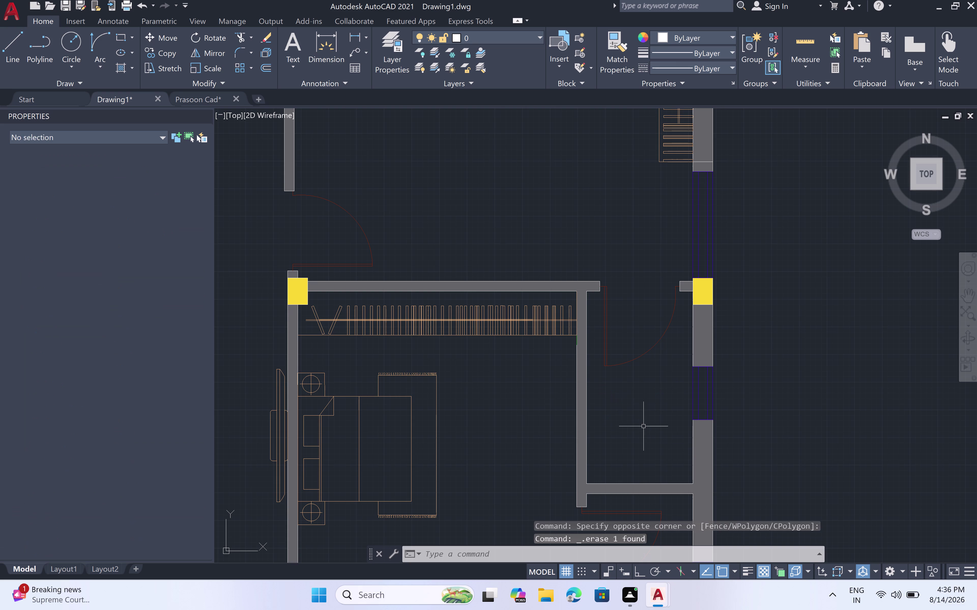
Create a new single-line 'TOILET 01' MText label inside the toilet room.
text(M)
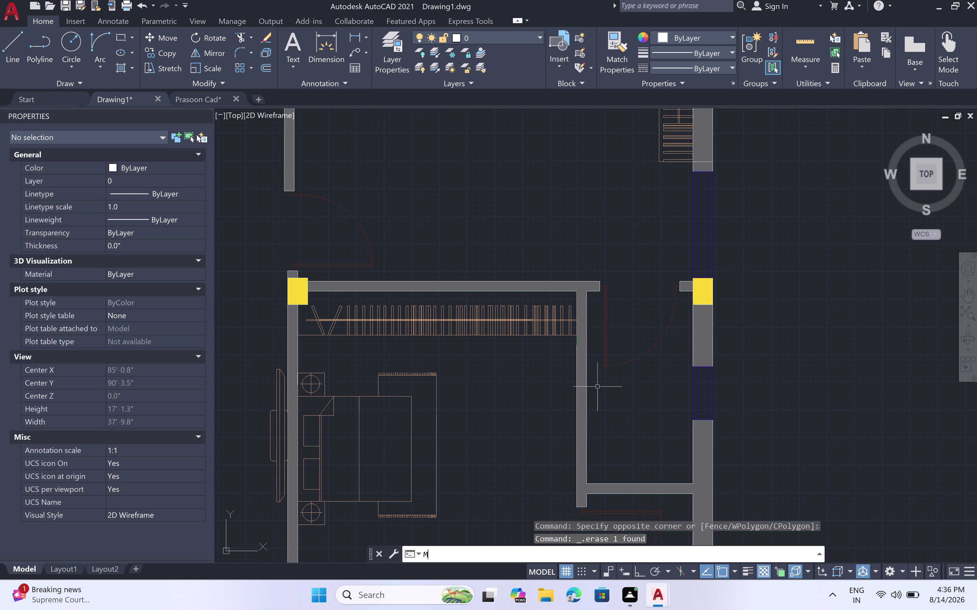
text(T)
key(space)
double_click(594, 380)
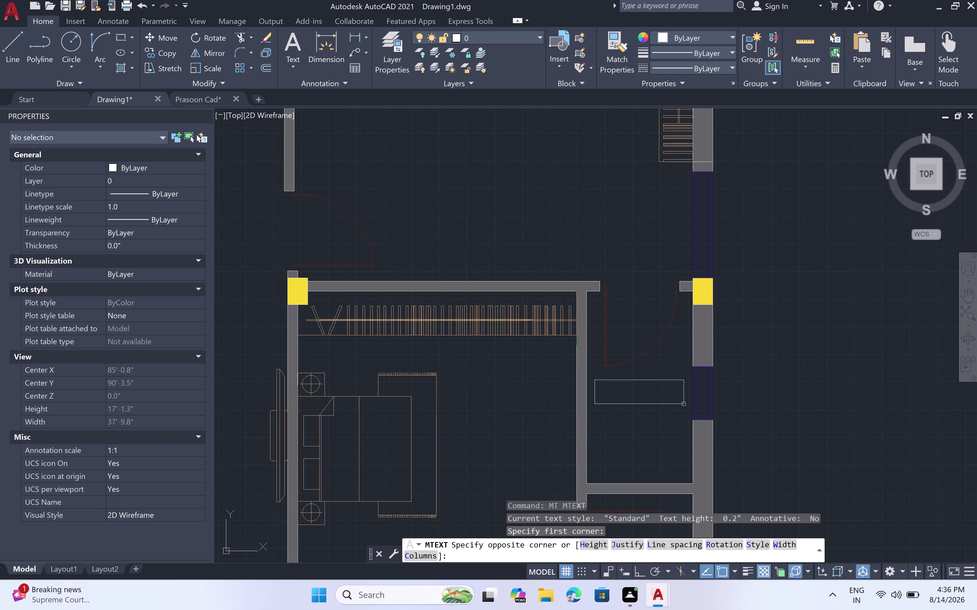
click(685, 404)
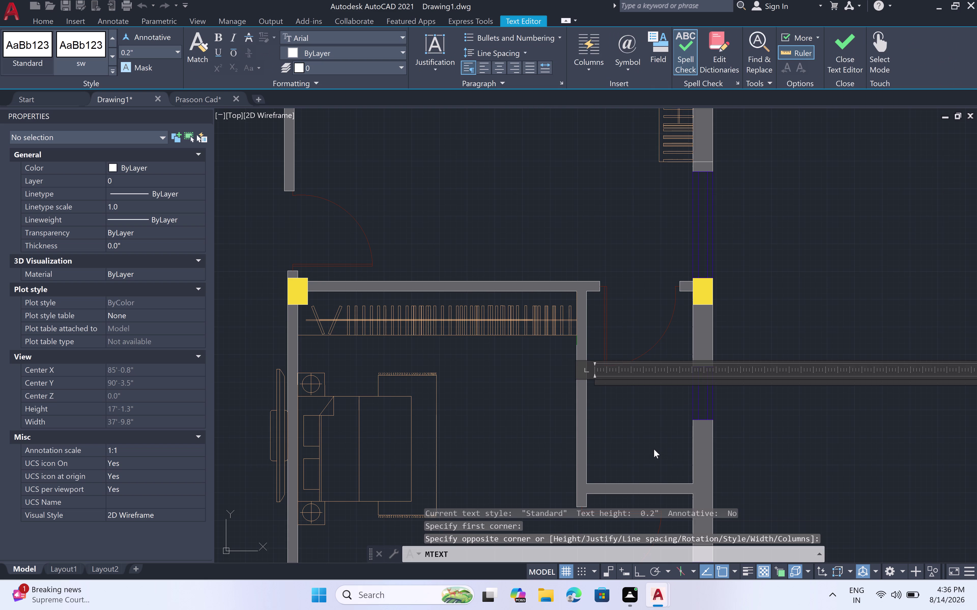
text(TO)
key(i)
key(l)
key(e)
key(t)
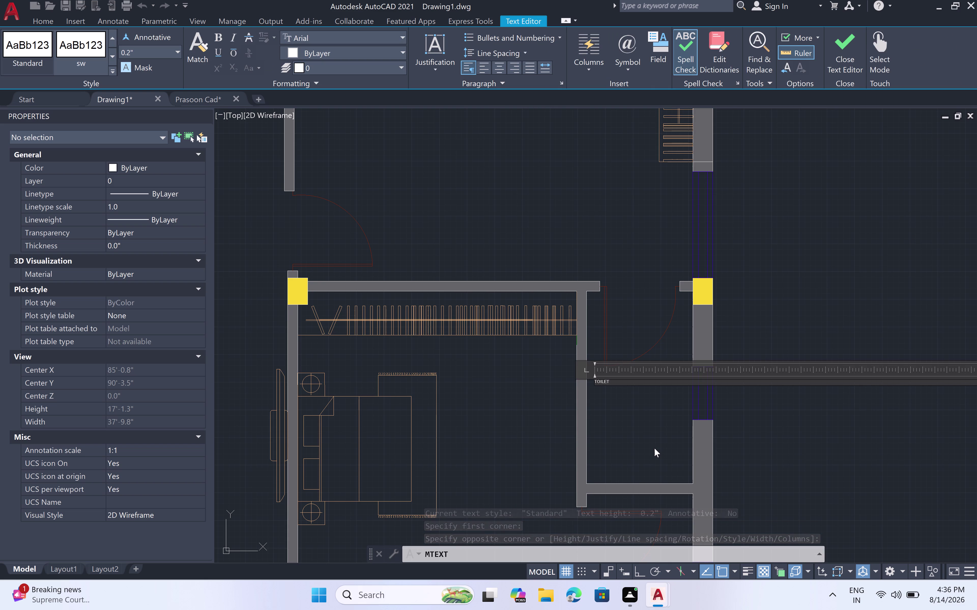
key(space)
key(0)
key(1)
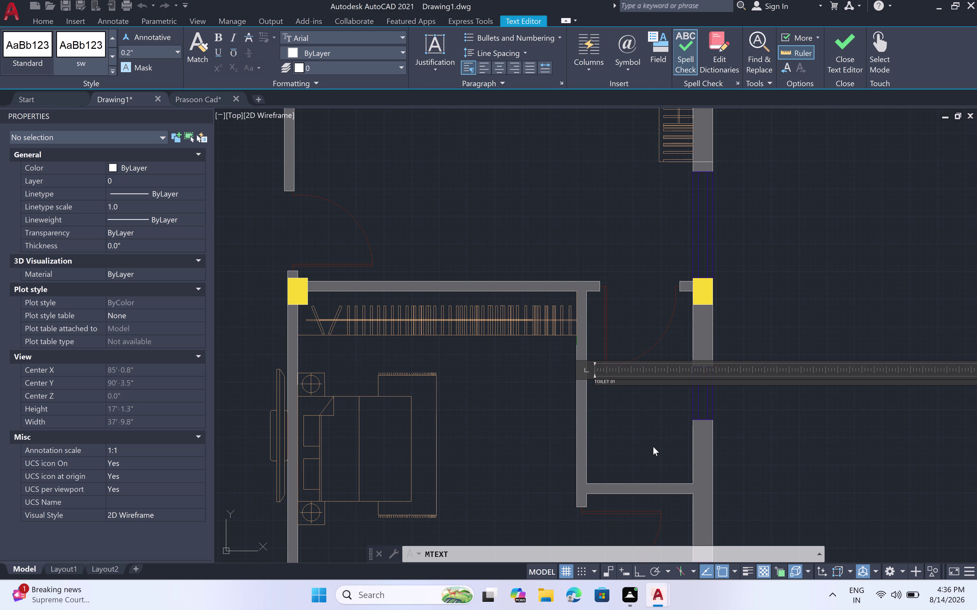
click(652, 446)
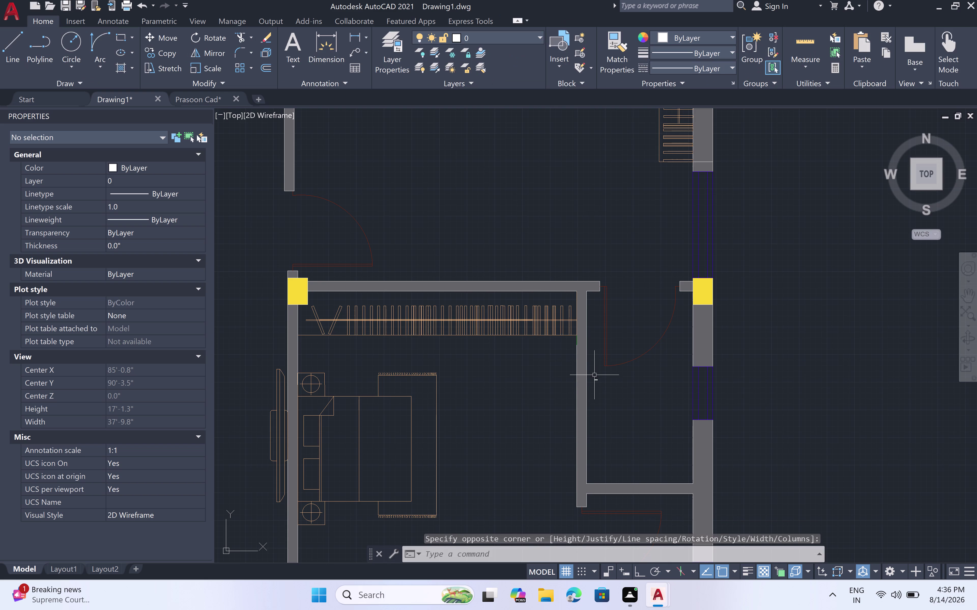
Reopen the TOILET 01 MText in the editor, adjust its text, and exit editing.
double_click(595, 378)
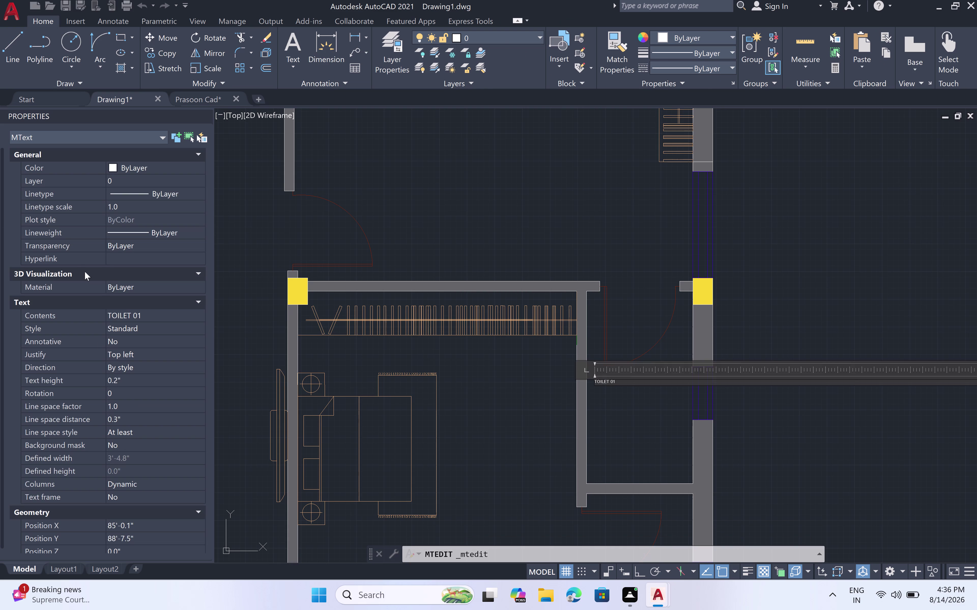
click(123, 377)
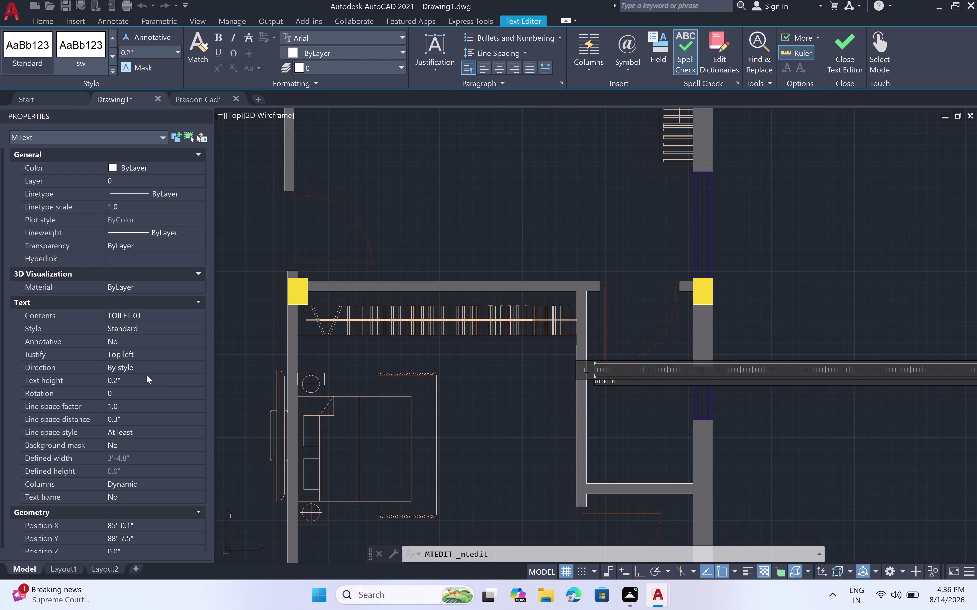
click(142, 373)
drag(140, 374, 138, 375)
click(126, 376)
click(124, 376)
key(Escape)
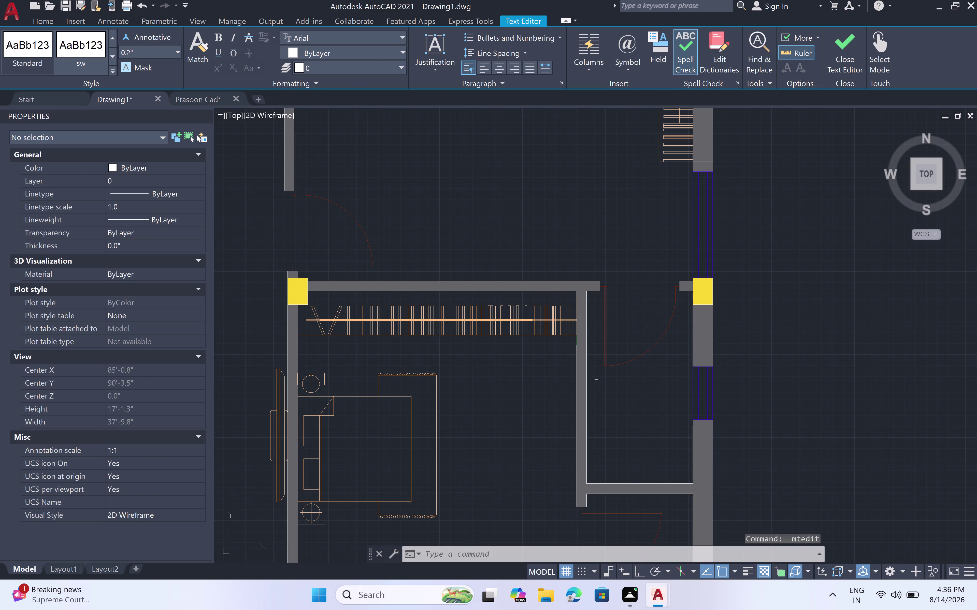
Set the TOILET 01 label's text height to 6" in Properties, then deselect it.
click(593, 380)
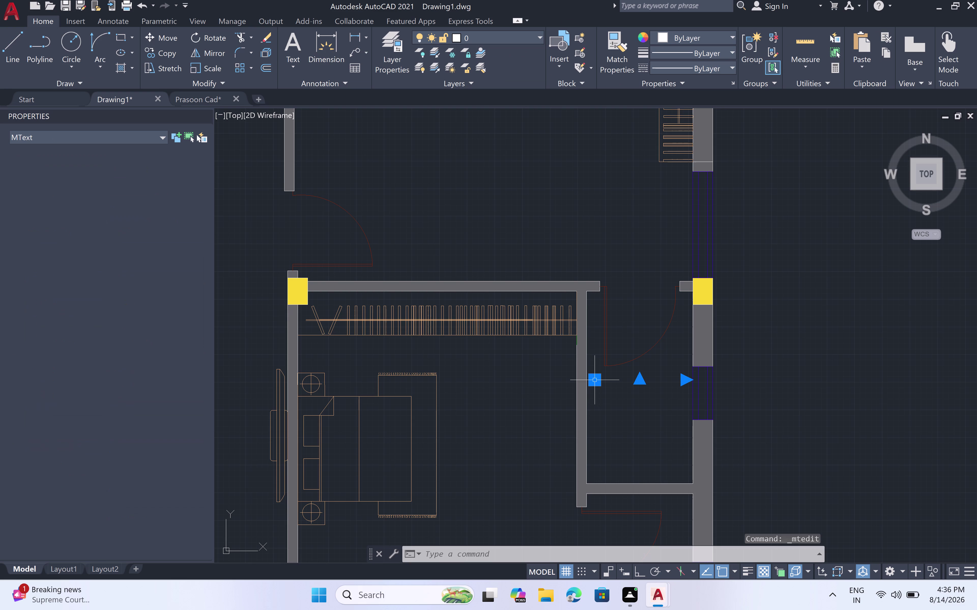
click(126, 382)
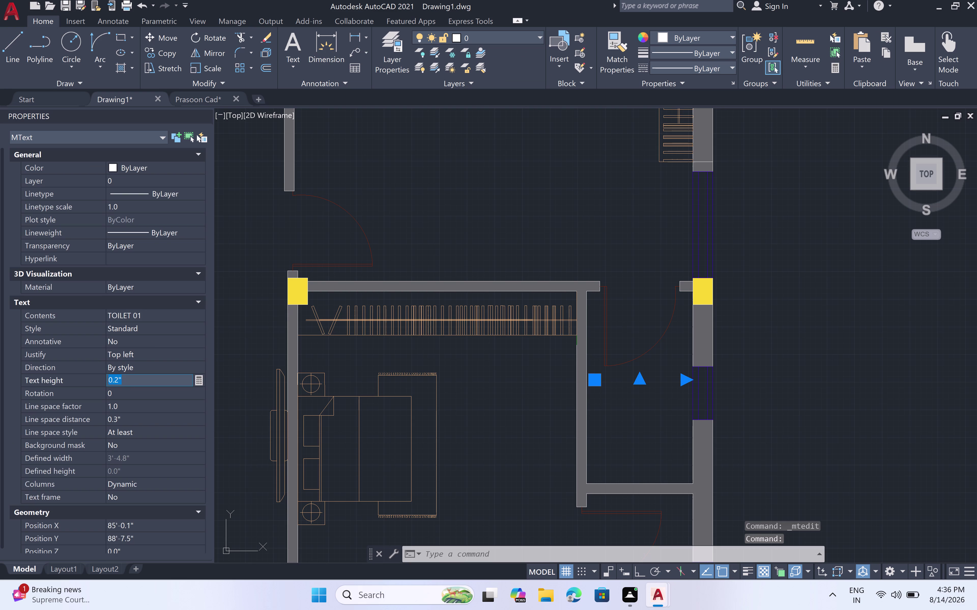
key(BackSpace)
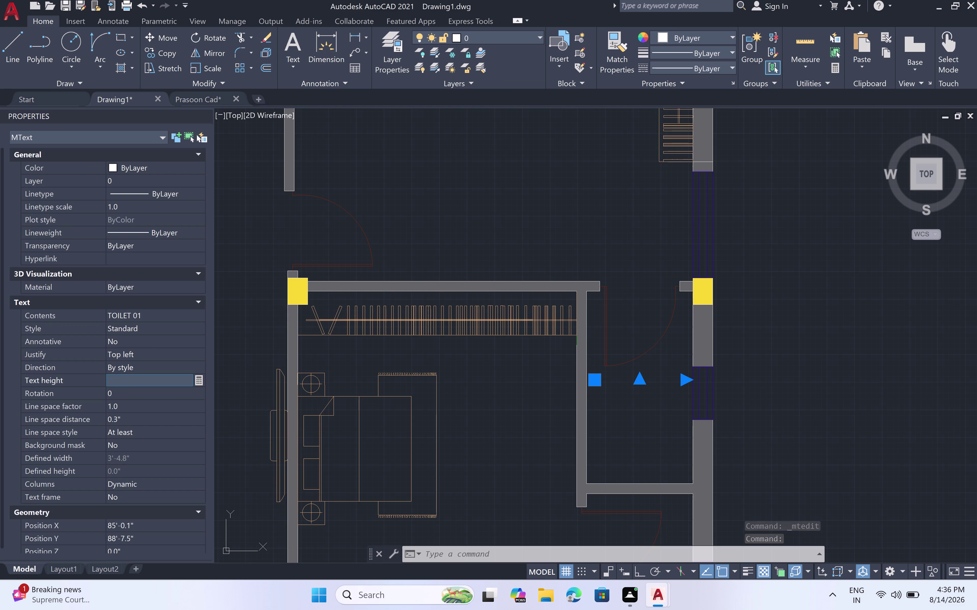
key(6)
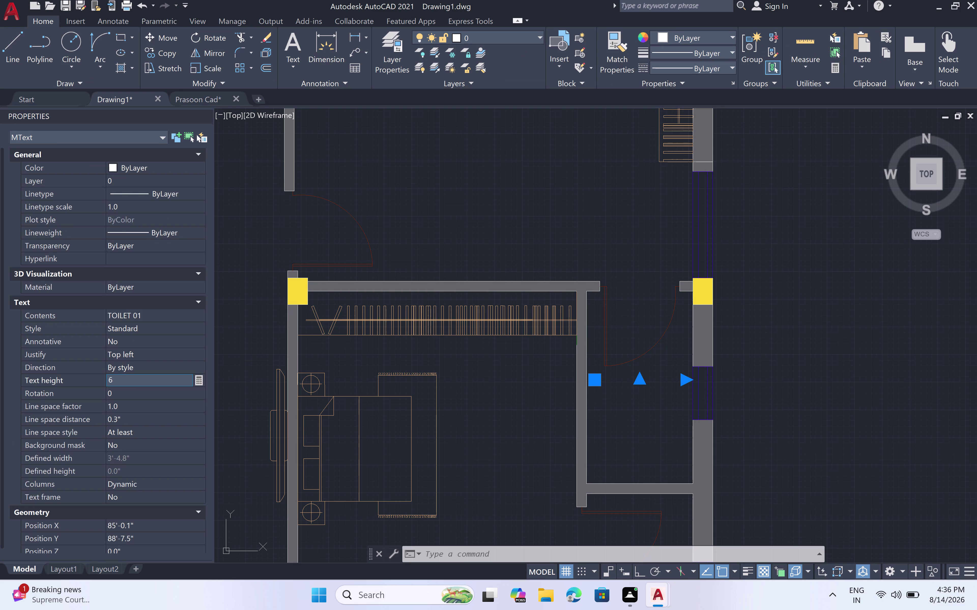
text(")
key(space)
click(614, 464)
scroll(down, 3)
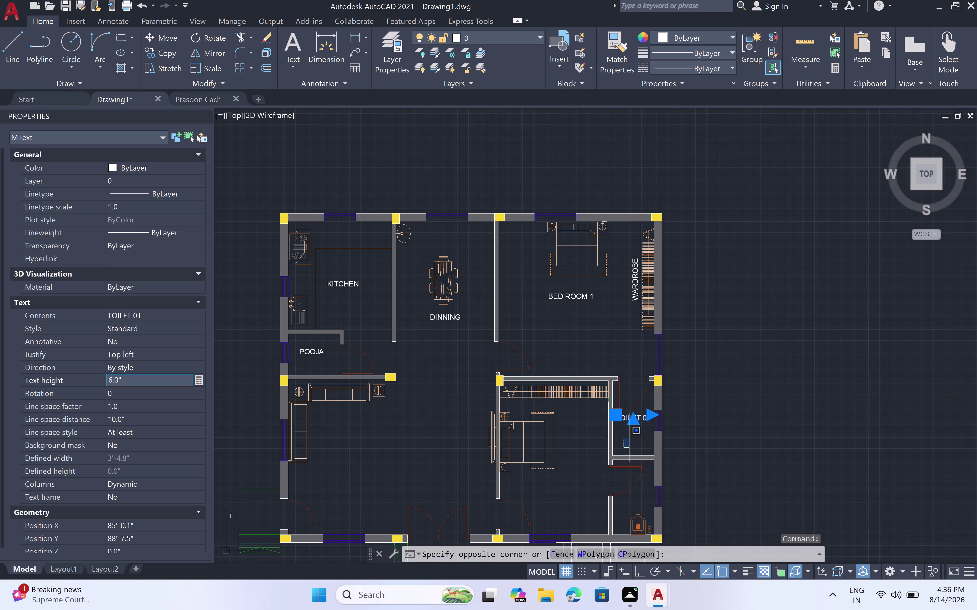
key(Escape)
key(Escape)
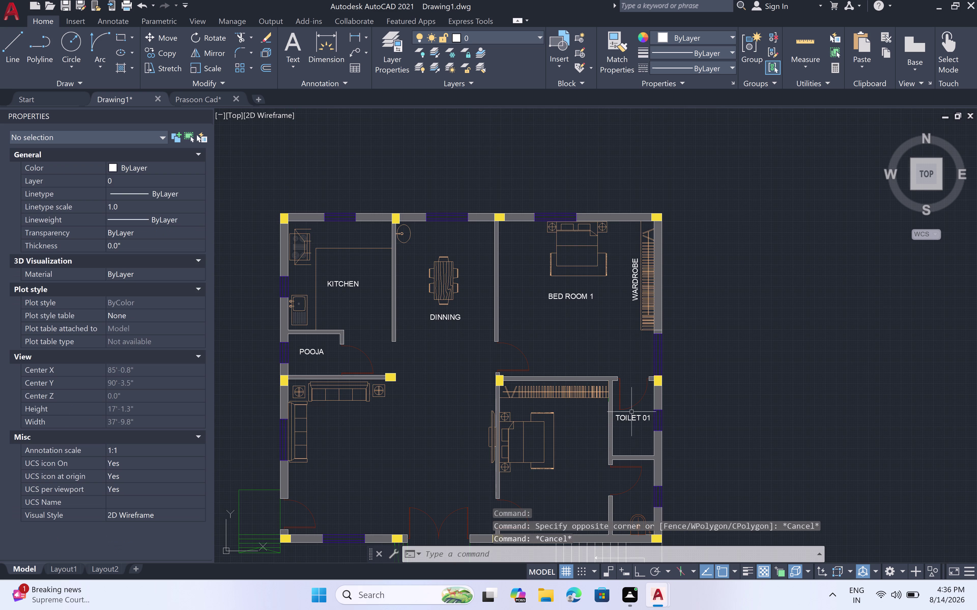
Pan and zoom the view in on the TOILET 01 label inside the toilet room.
scroll(up, 3)
scroll(down, 3)
middle_drag(638, 463, 634, 445)
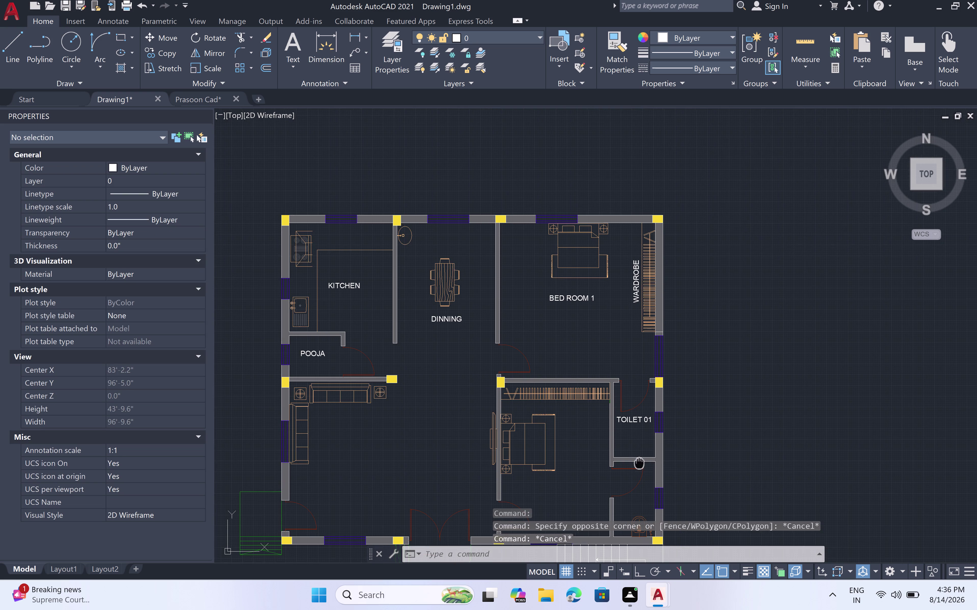
middle_drag(633, 445, 628, 423)
scroll(up, 3)
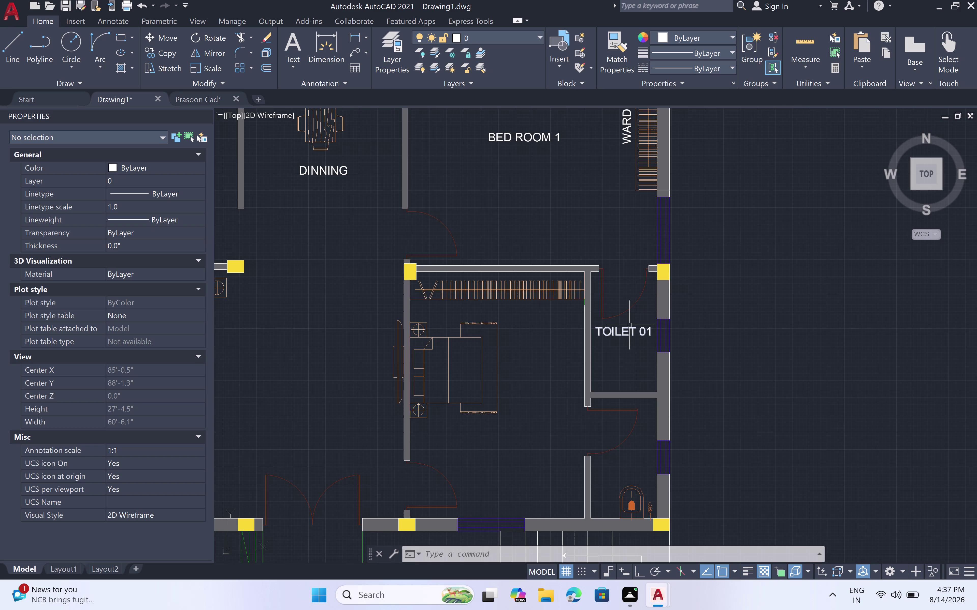
scroll(up, 3)
scroll(down, 3)
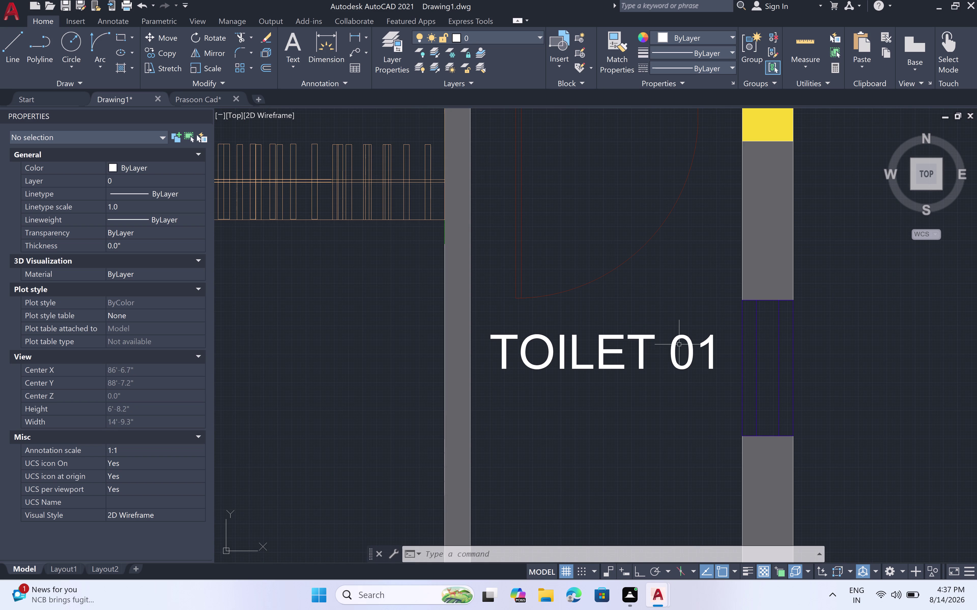
Select the TOILET 01 label and change its text height to 4" in Properties.
click(677, 342)
right_click(676, 342)
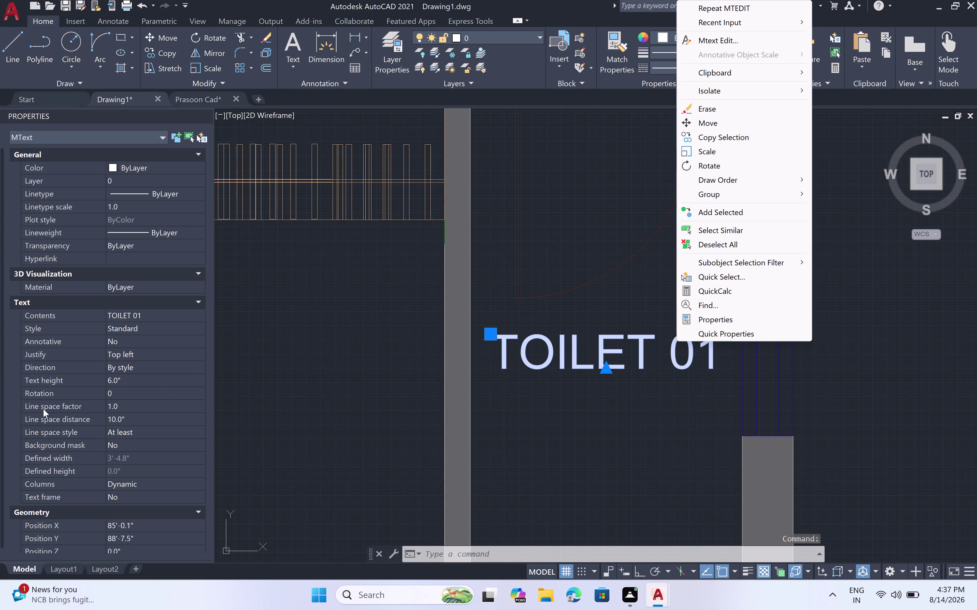
click(703, 322)
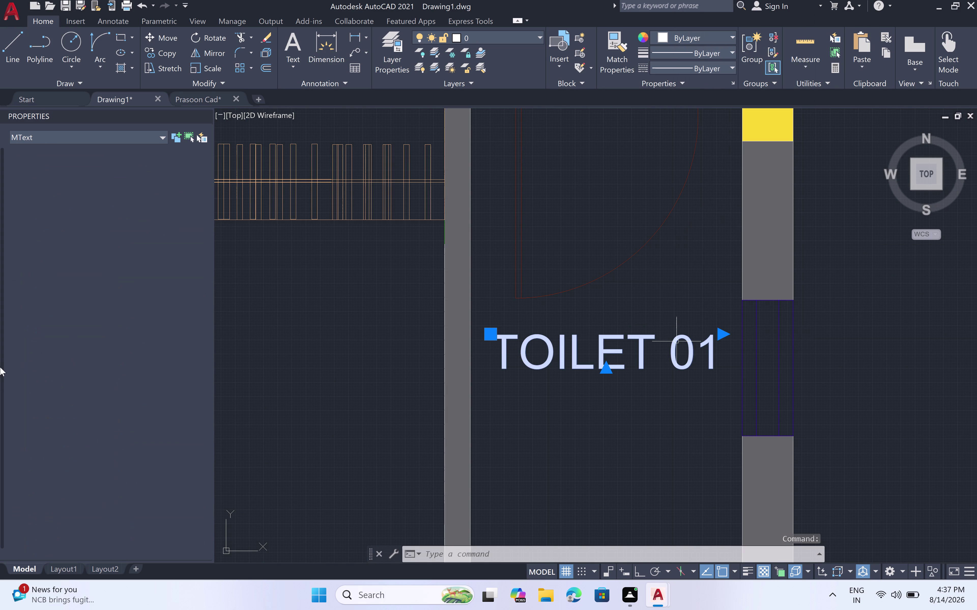
click(131, 375)
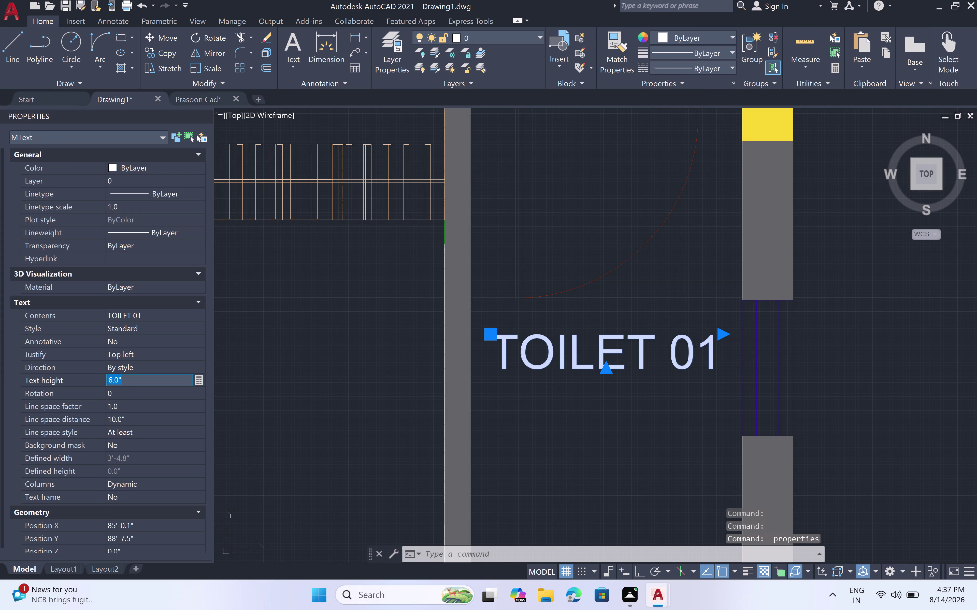
key(BackSpace)
key(4)
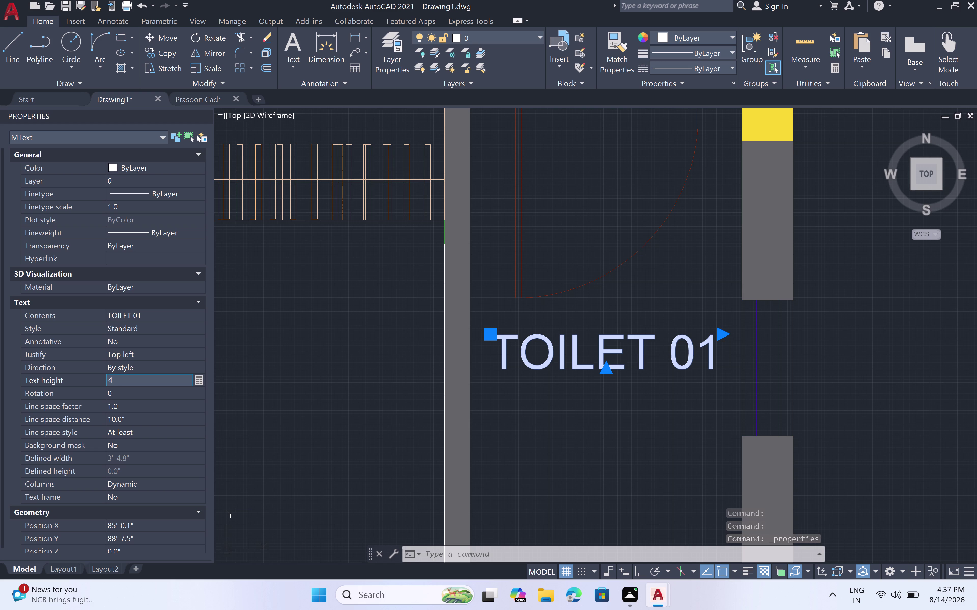
text(")
key(space)
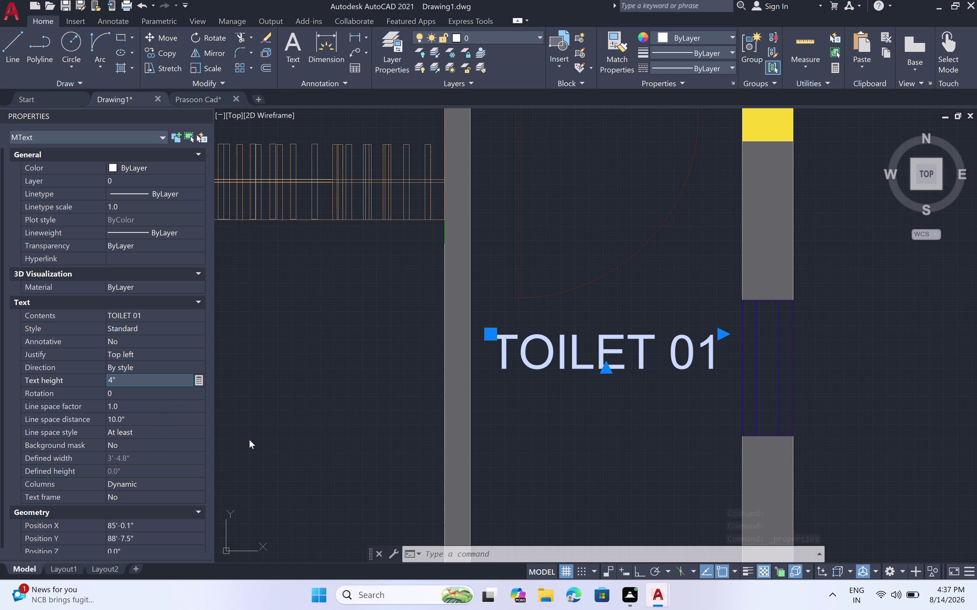
Deselect the label and pan the view over to the second toilet room.
double_click(511, 464)
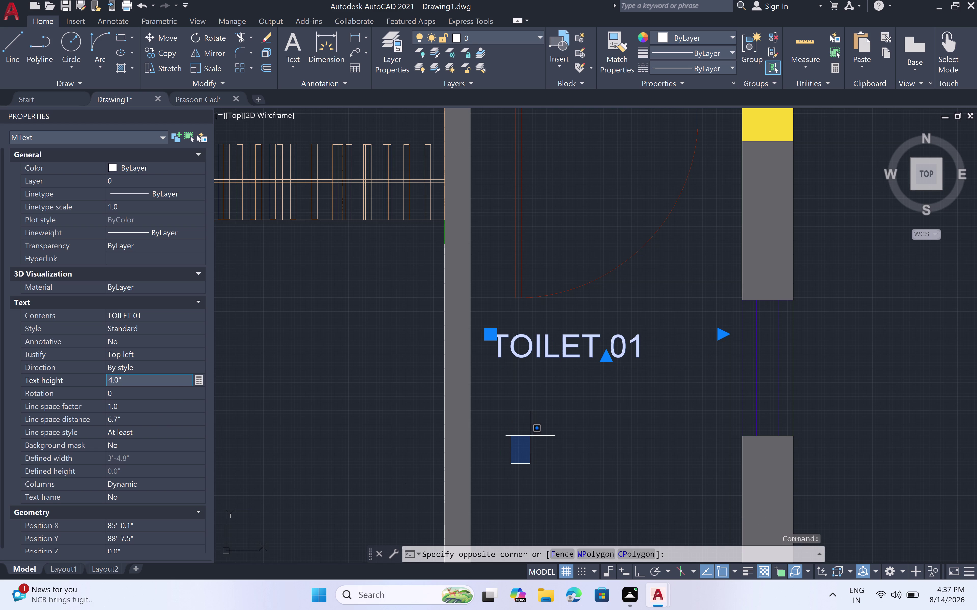
key(Escape)
key(Escape)
scroll(down, 3)
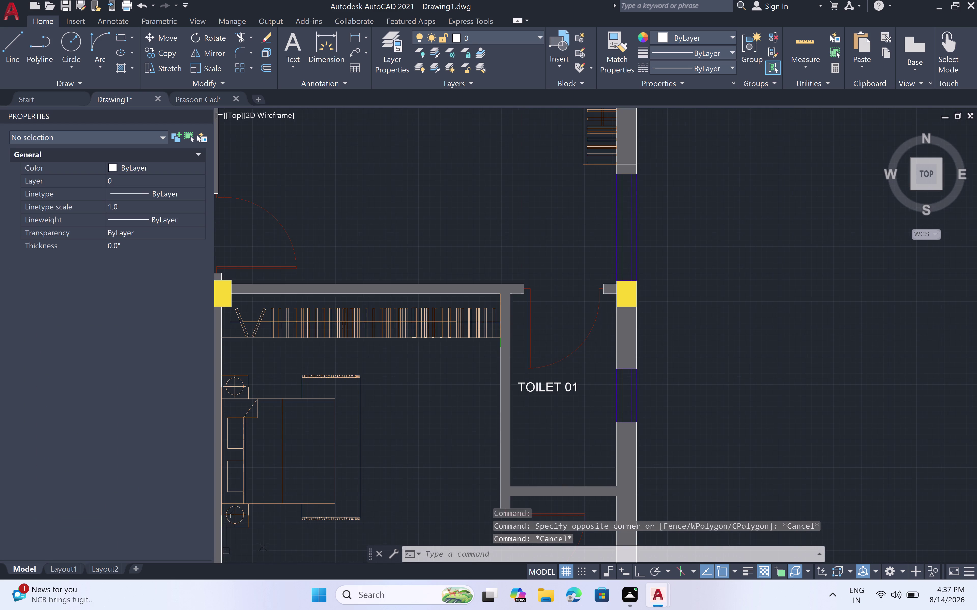
scroll(down, 3)
middle_drag(544, 438, 544, 435)
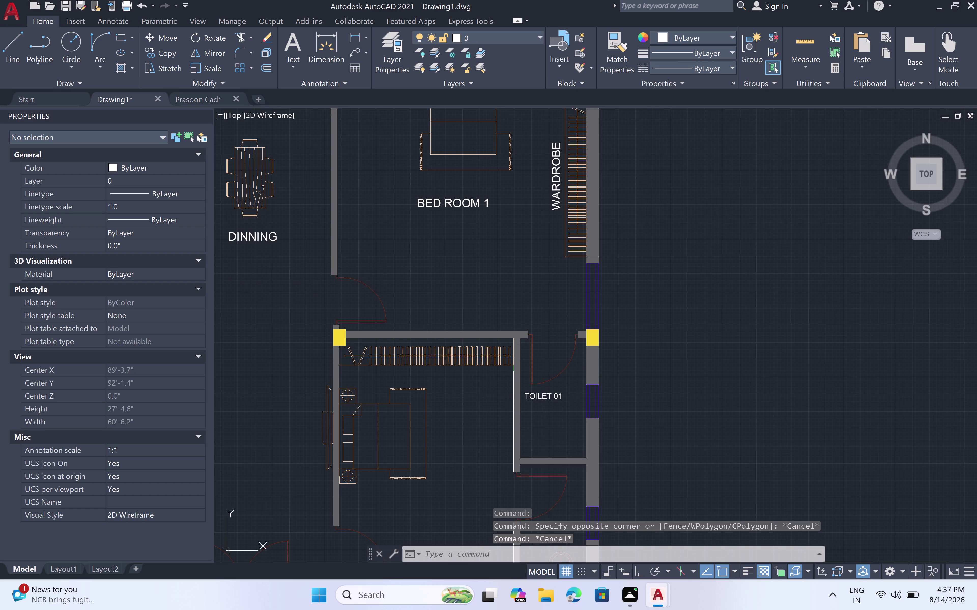
middle_drag(544, 435, 532, 308)
scroll(up, 3)
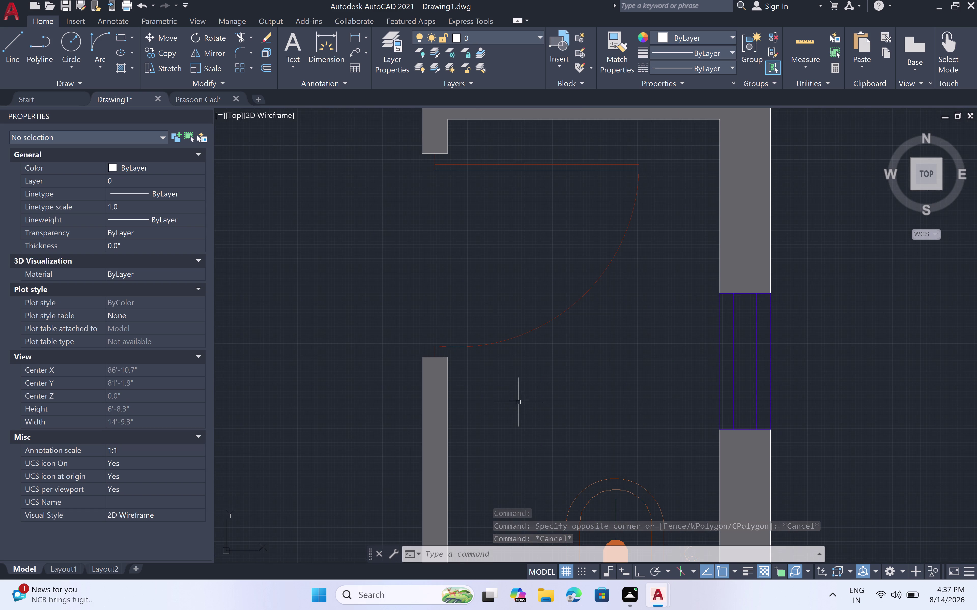
key(m)
key(t)
key(space)
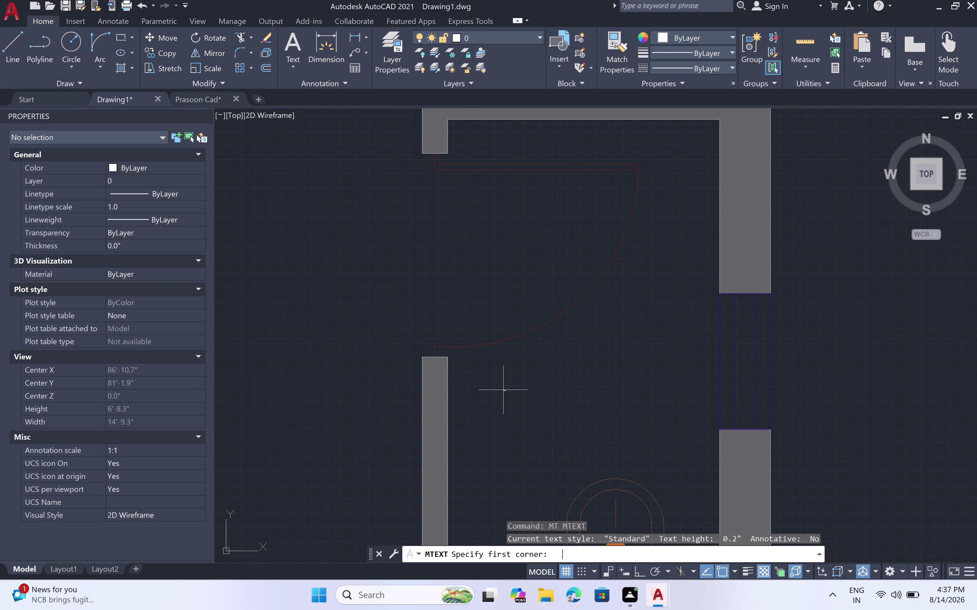
click(463, 371)
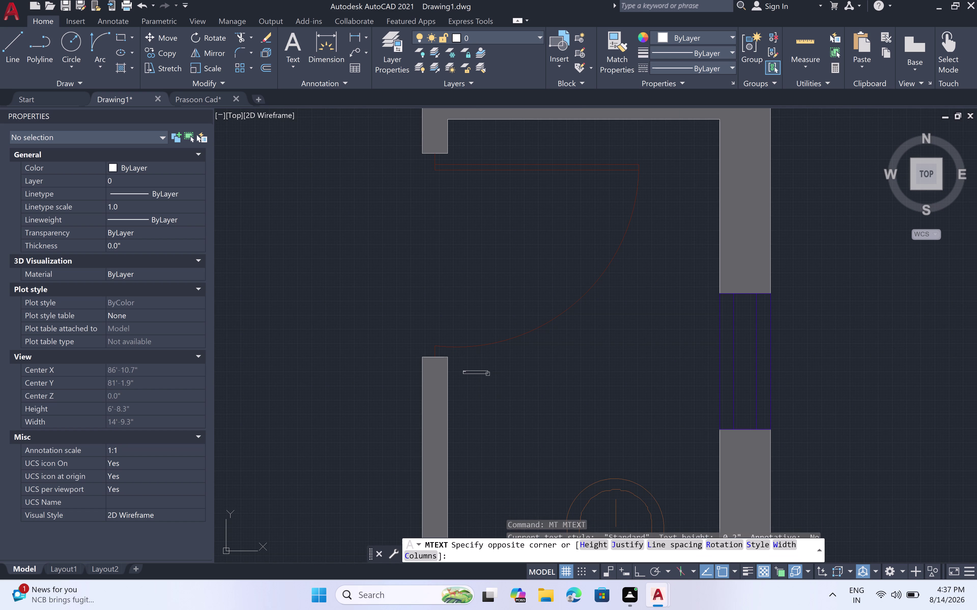
click(601, 416)
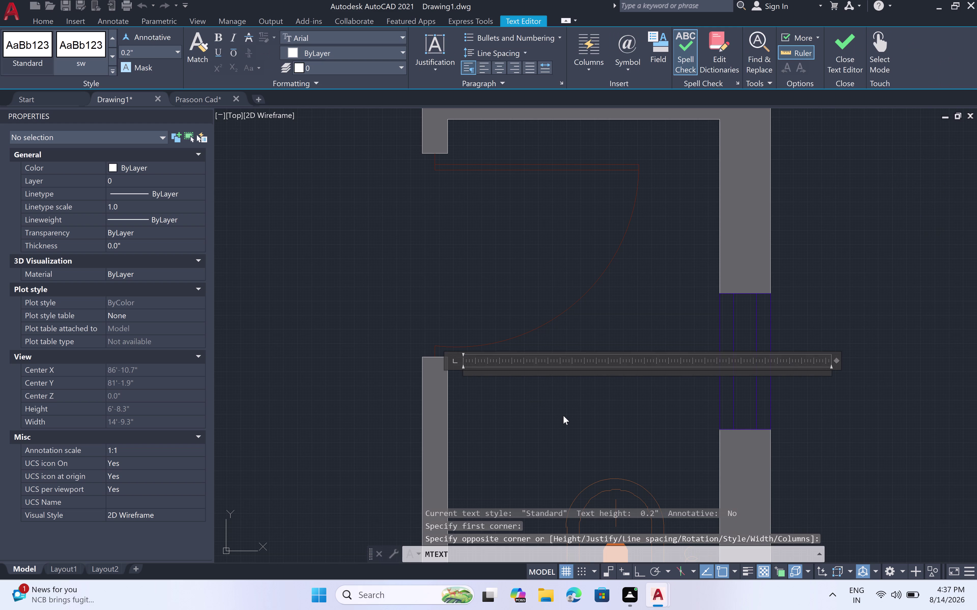
text(TOILET)
key(space)
text(02)
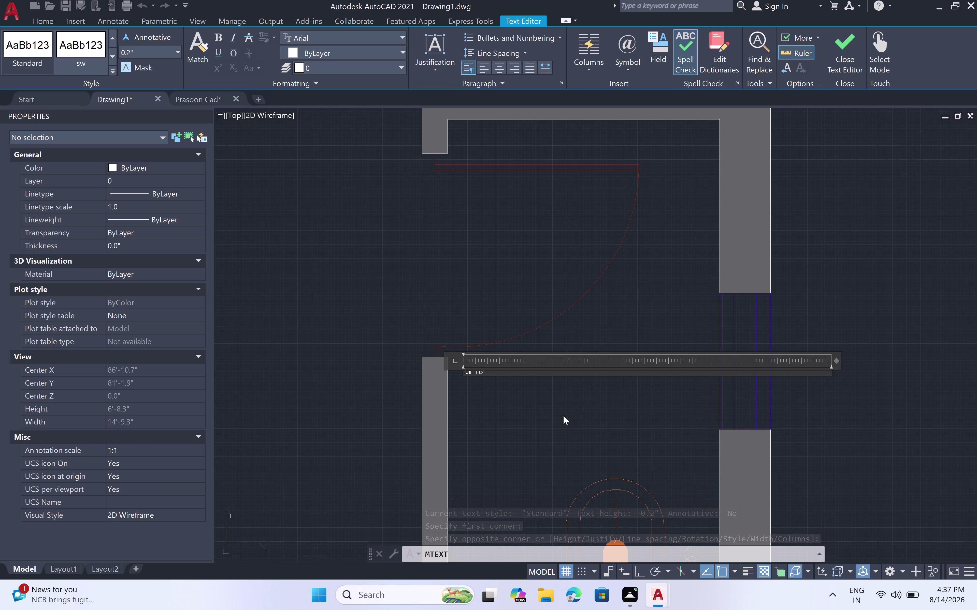
click(495, 407)
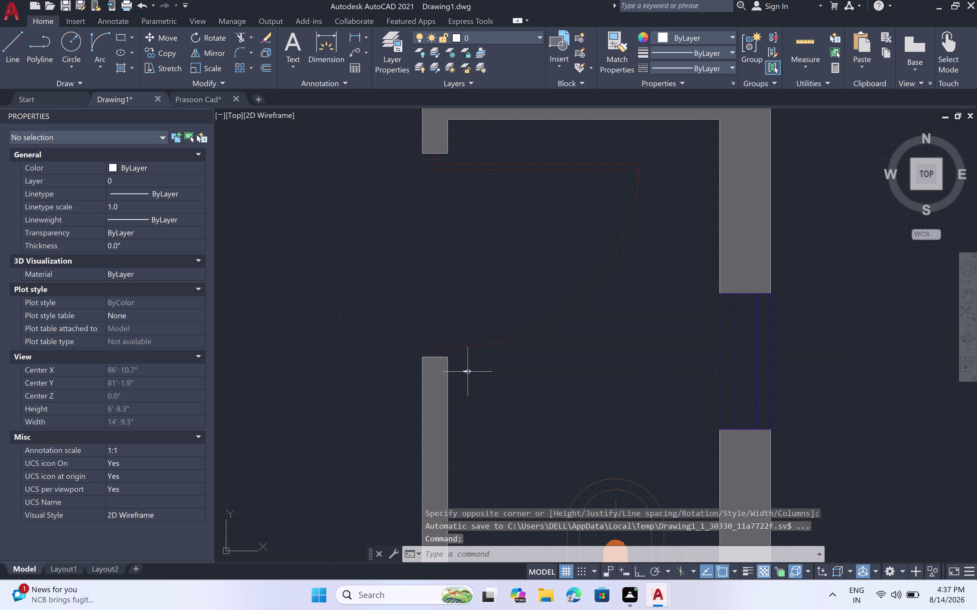
click(467, 372)
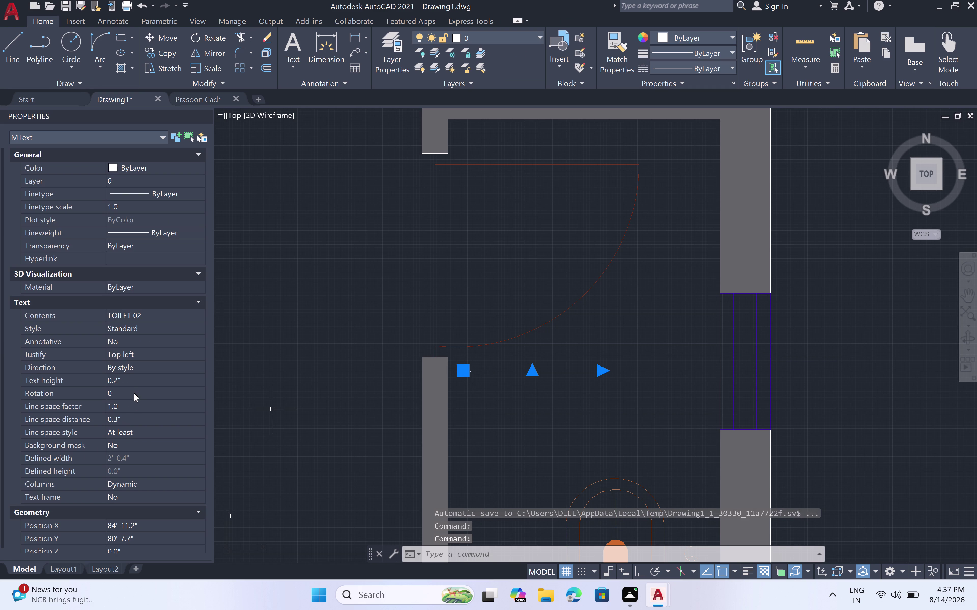
click(130, 378)
key(BackSpace)
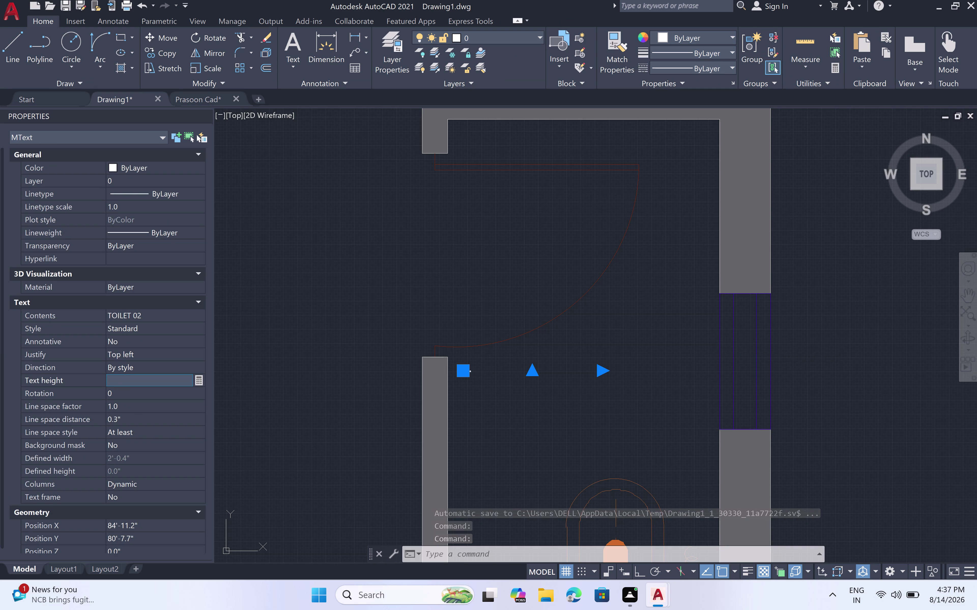
text(4")
key(space)
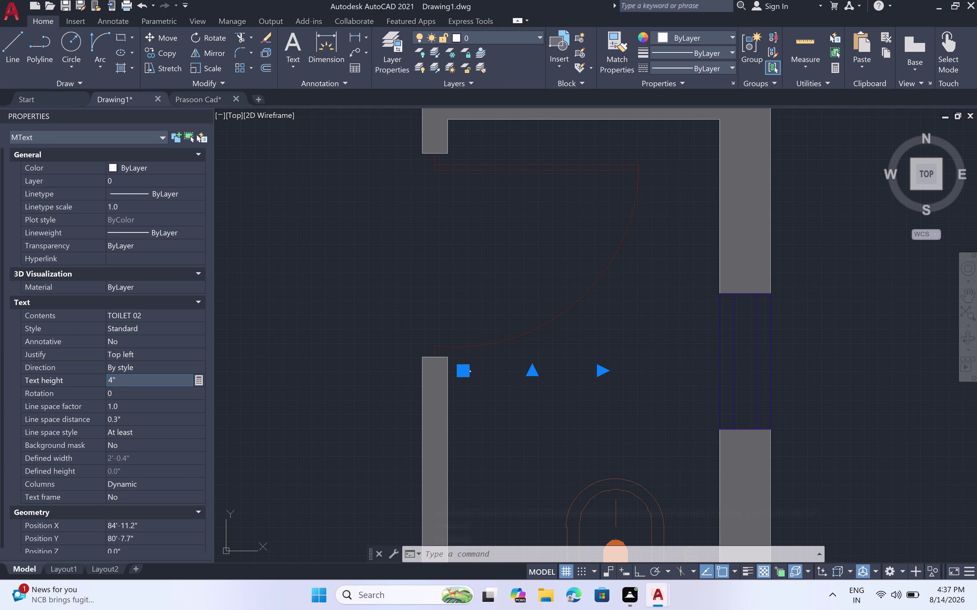
click(507, 417)
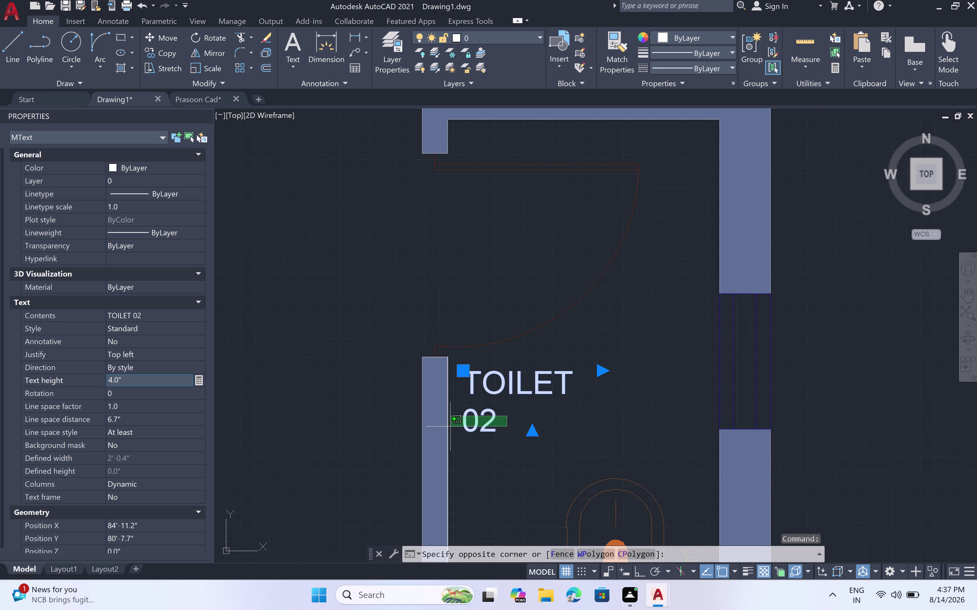
click(470, 425)
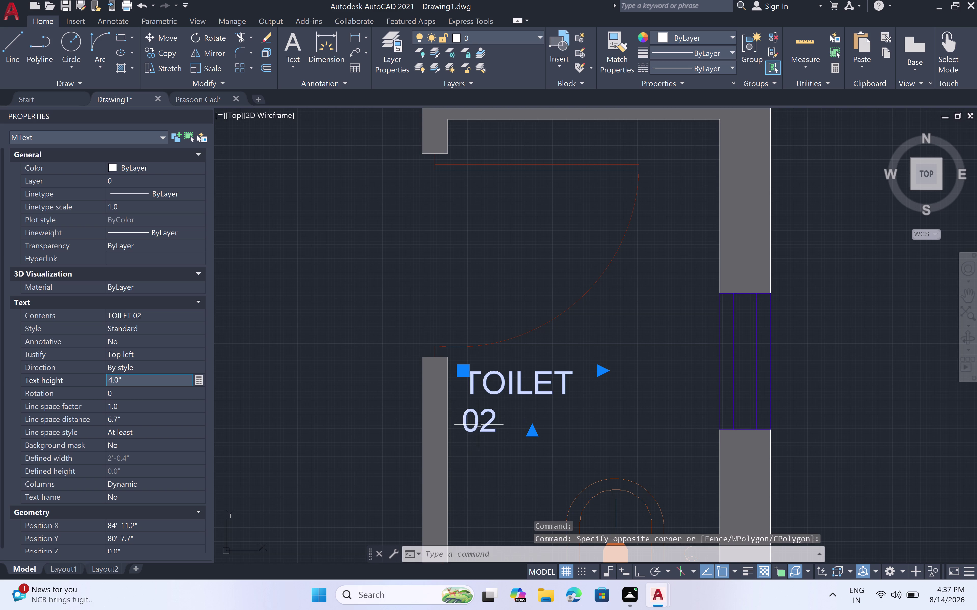
key(Delete)
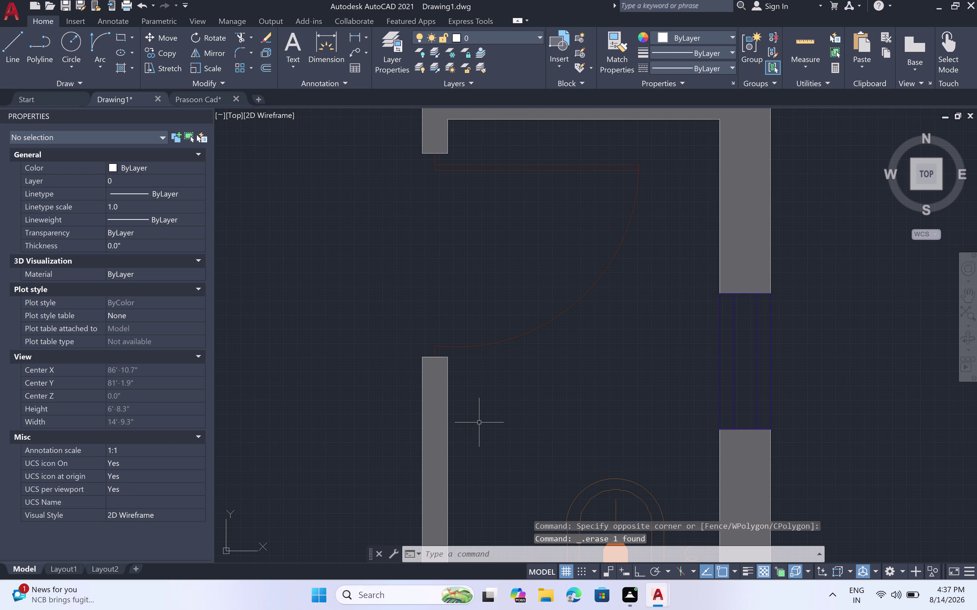
Create a wide MText box in the second toilet reading 'TOILET 02'.
key(m)
text(T)
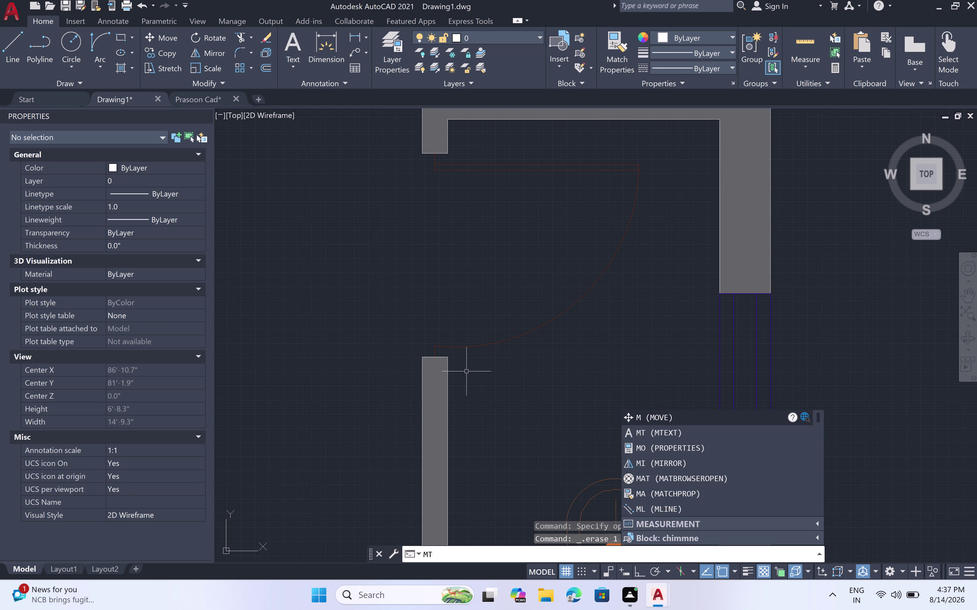
key(space)
double_click(461, 368)
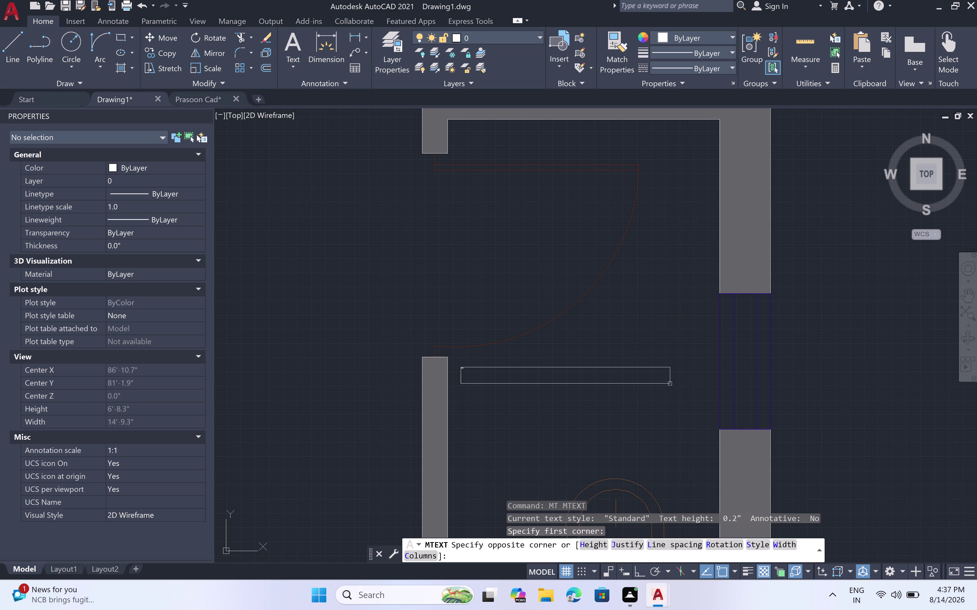
click(673, 392)
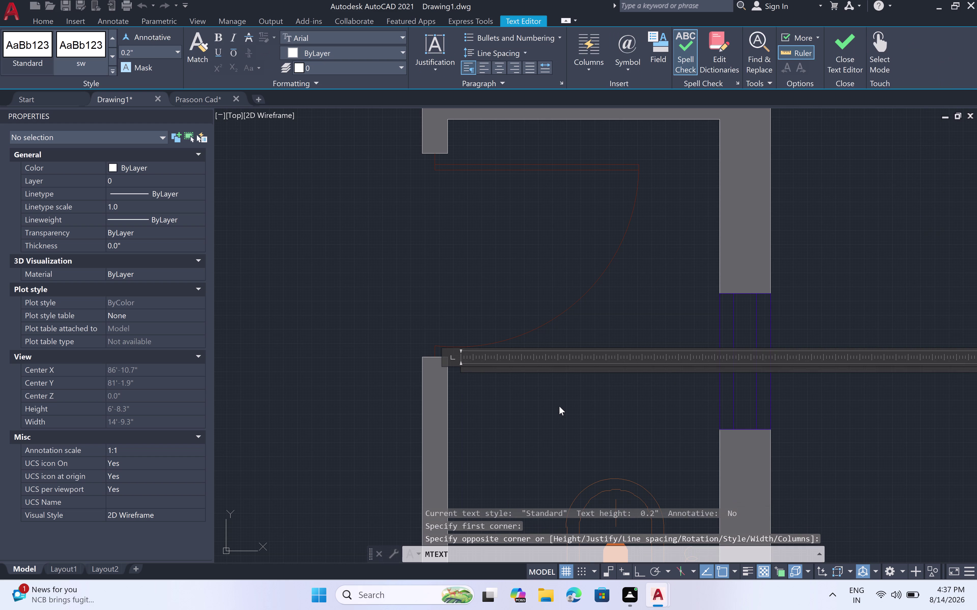
key(t)
text(O)
text(ILT)
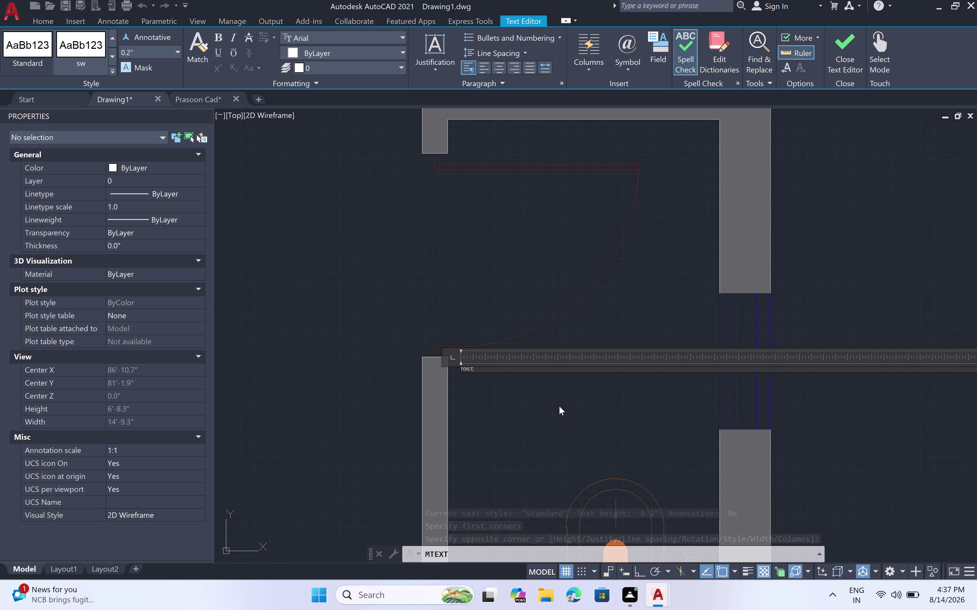
key(BackSpace)
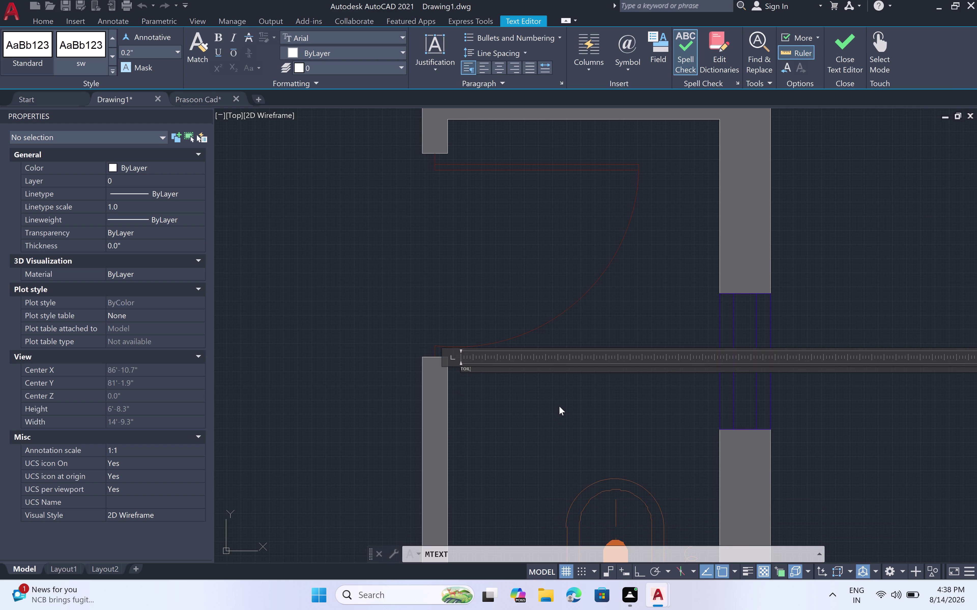
text(ET 02)
click(486, 409)
click(467, 371)
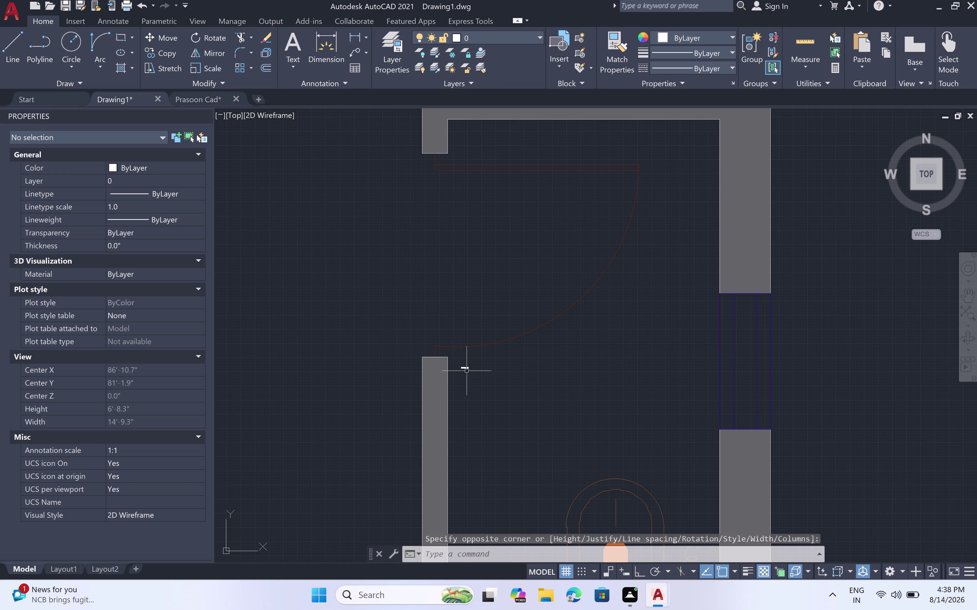
Set the TOILET 02 label's text height to 4", deselect it, and zoom out.
click(463, 367)
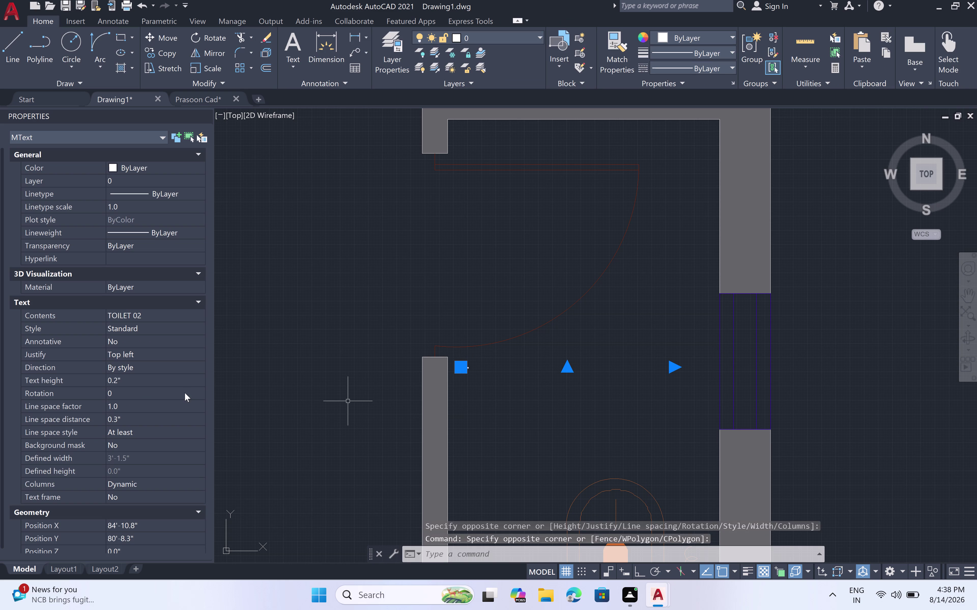
click(131, 378)
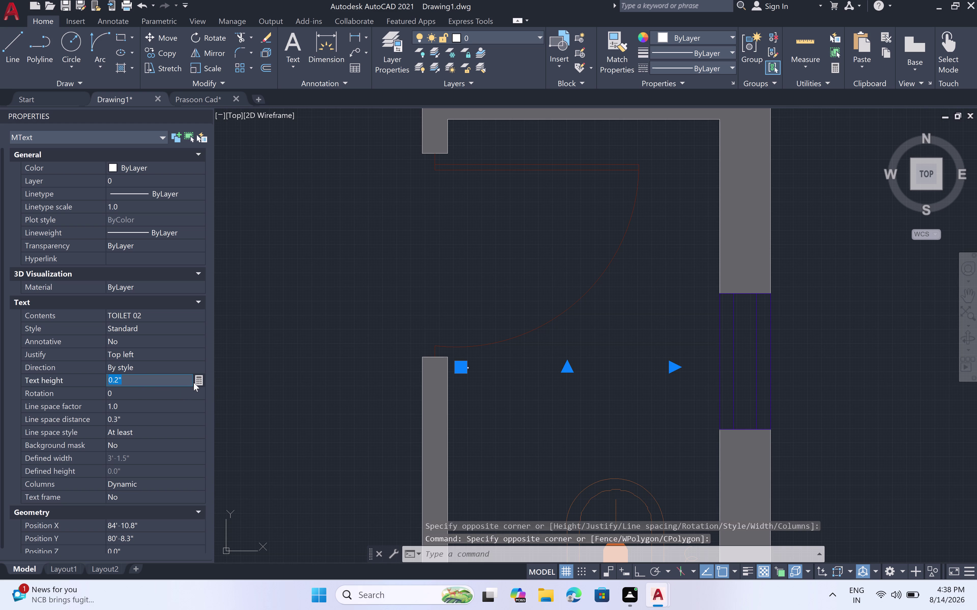
key(BackSpace)
key(4)
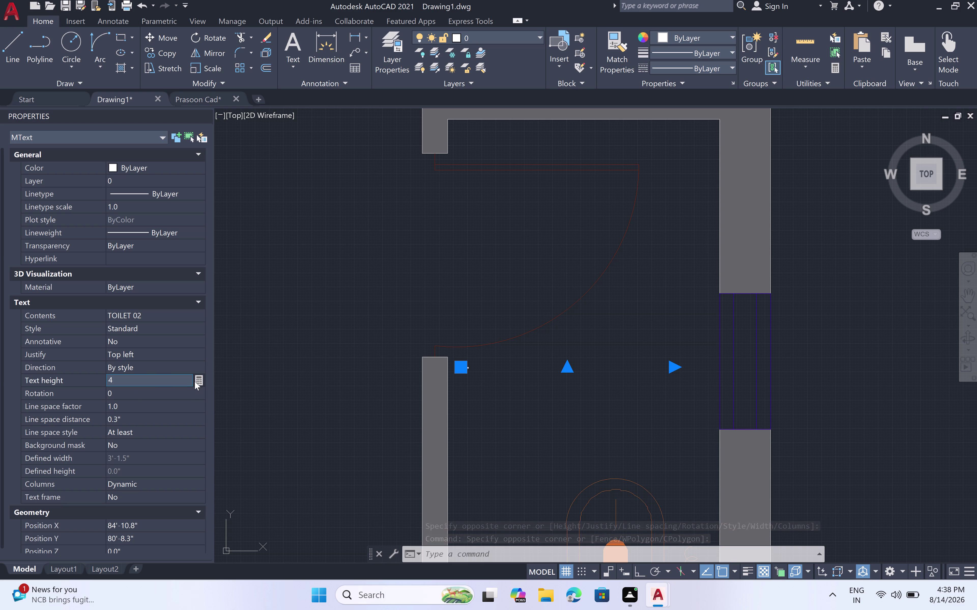
text(")
key(space)
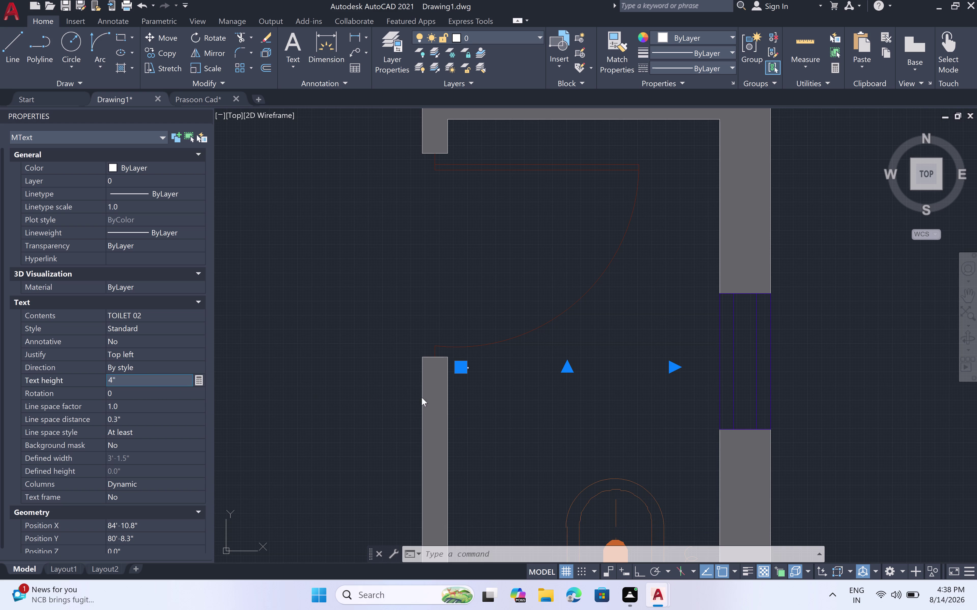
click(464, 400)
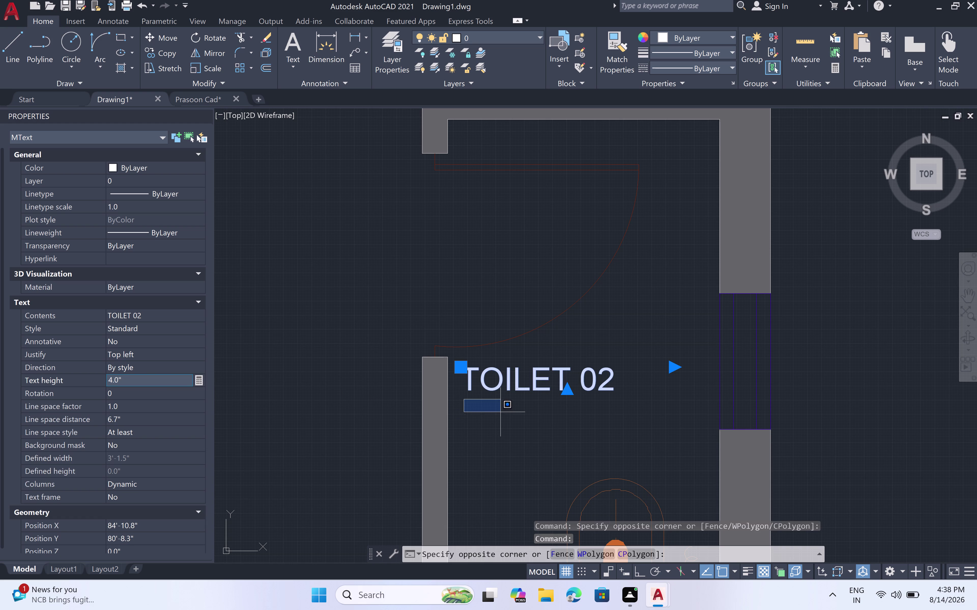
key(Escape)
key(Escape)
scroll(down, 3)
scroll(down, 3)
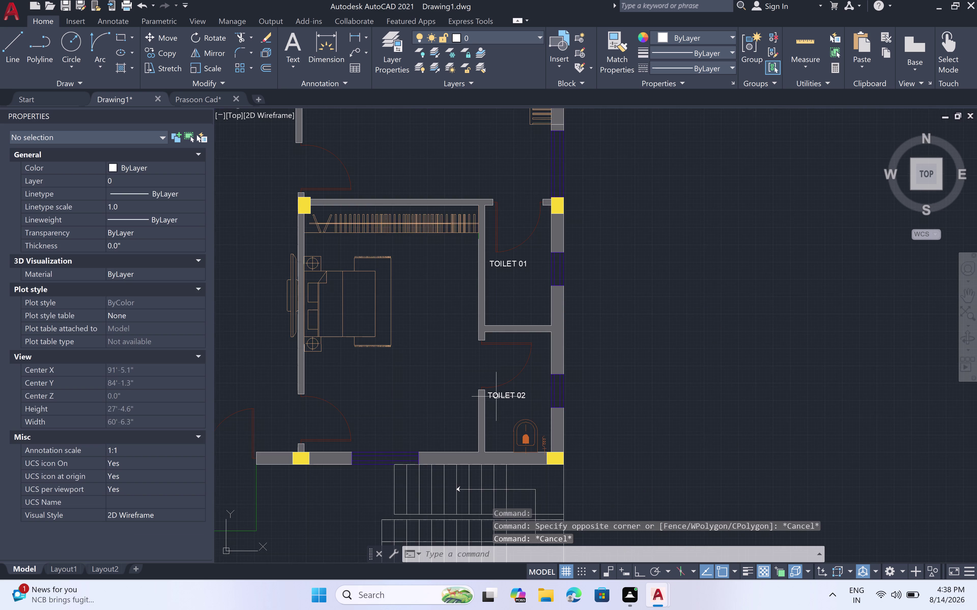
scroll(down, 3)
scroll(up, 3)
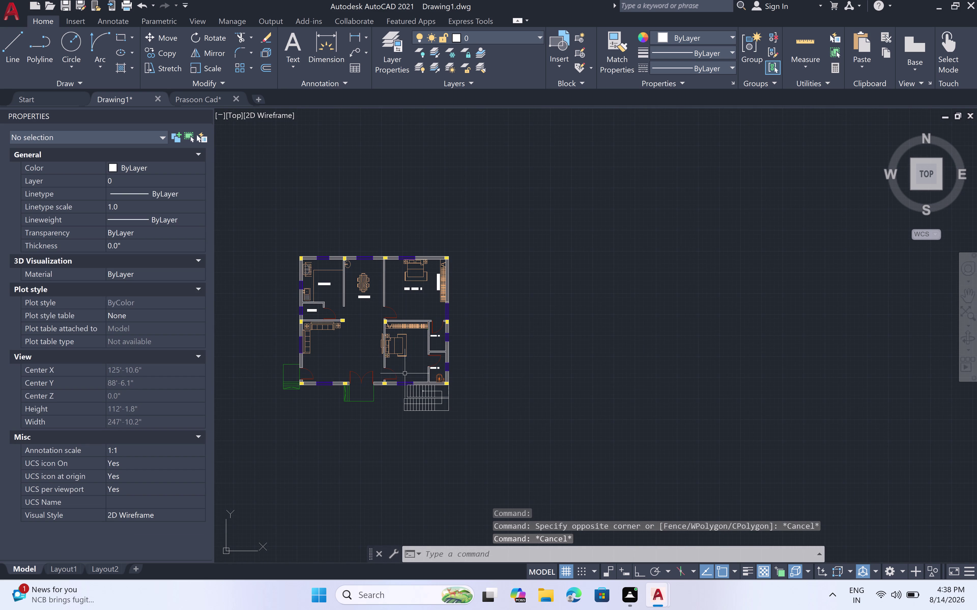
scroll(up, 3)
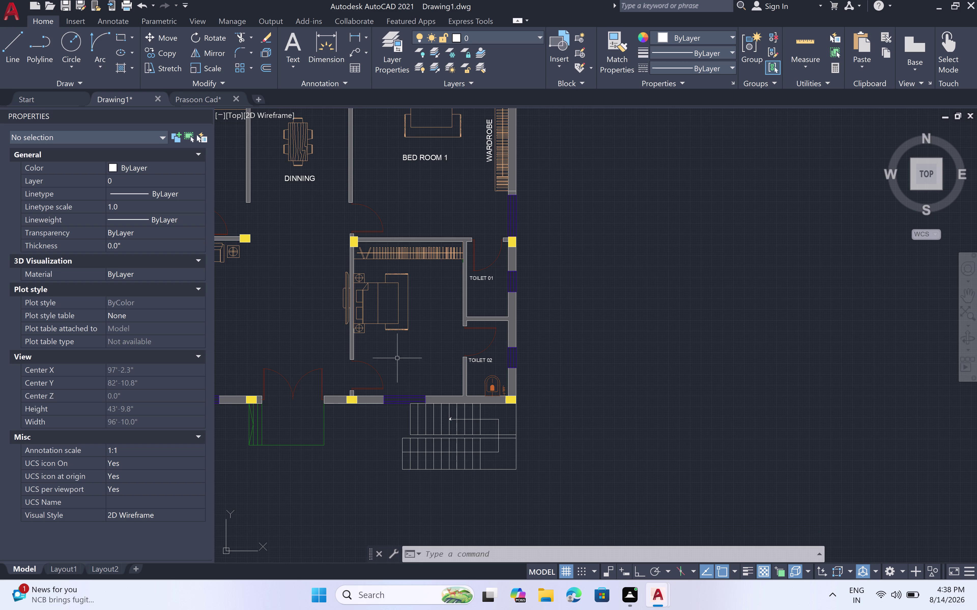
scroll(down, 3)
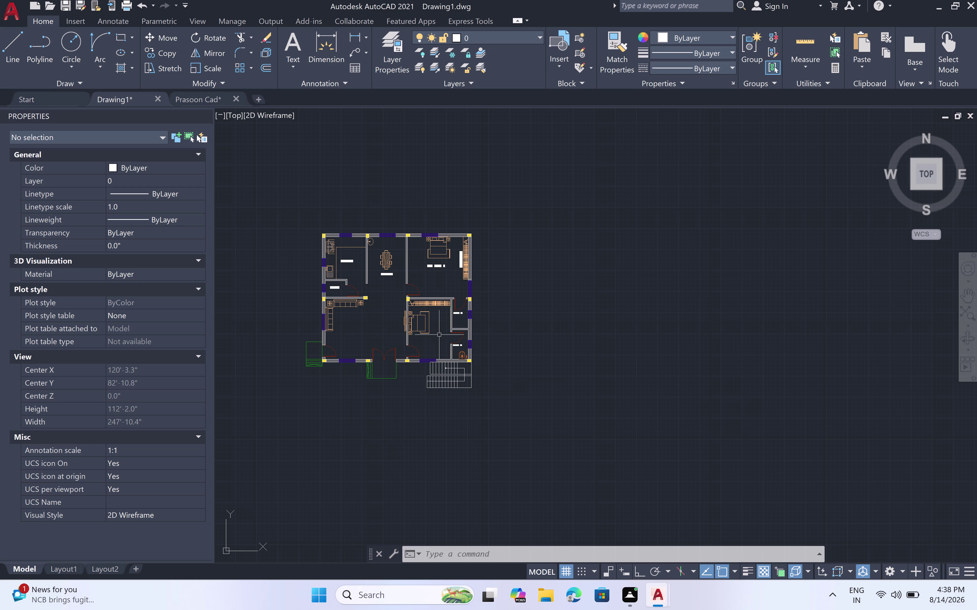
scroll(up, 3)
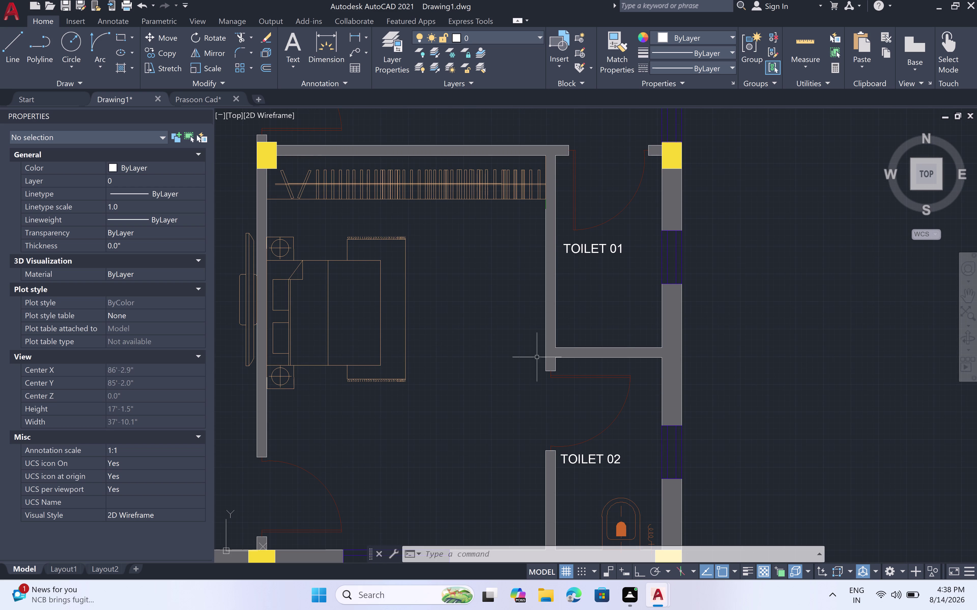
scroll(down, 3)
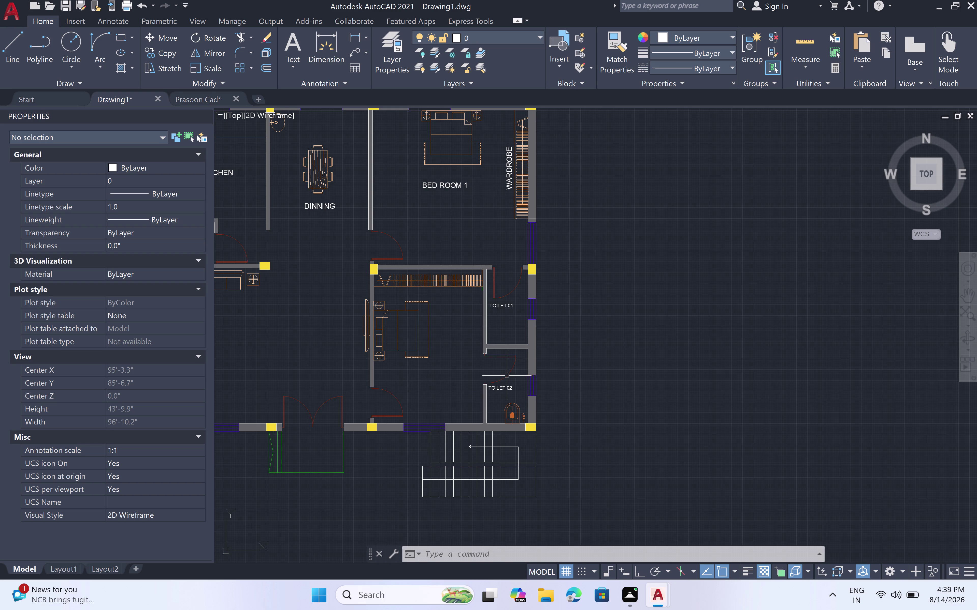
scroll(up, 3)
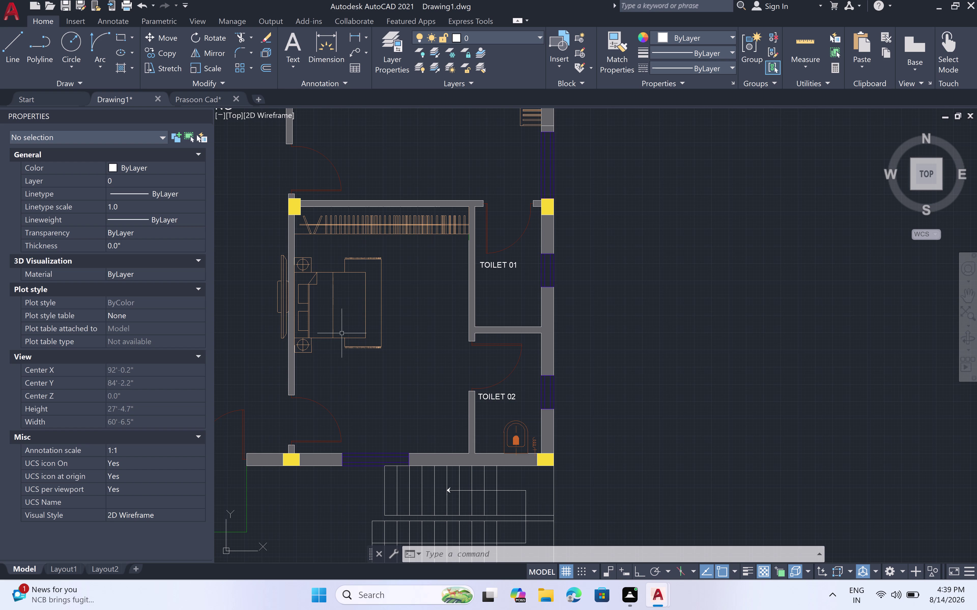
key(m)
text(T)
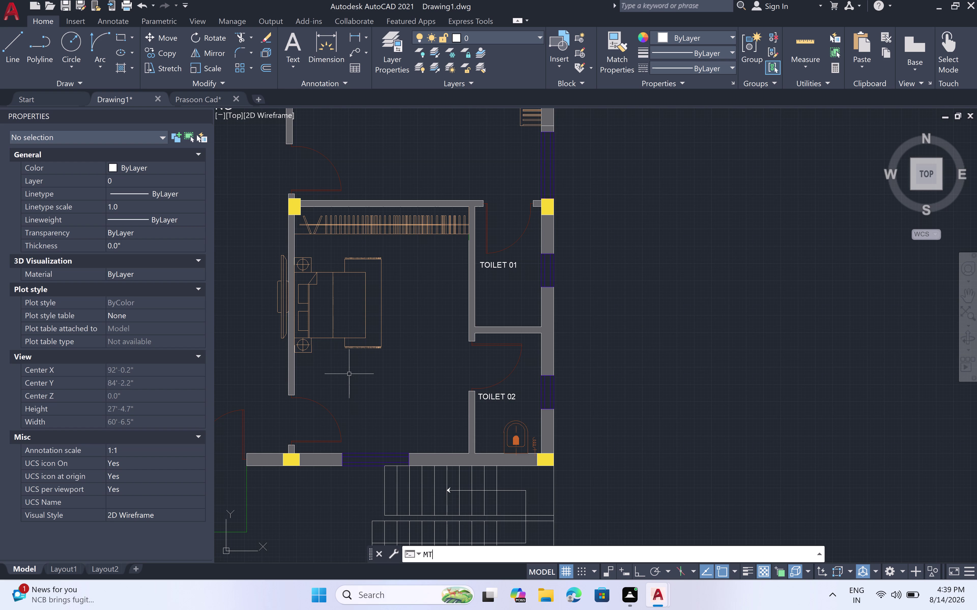
key(space)
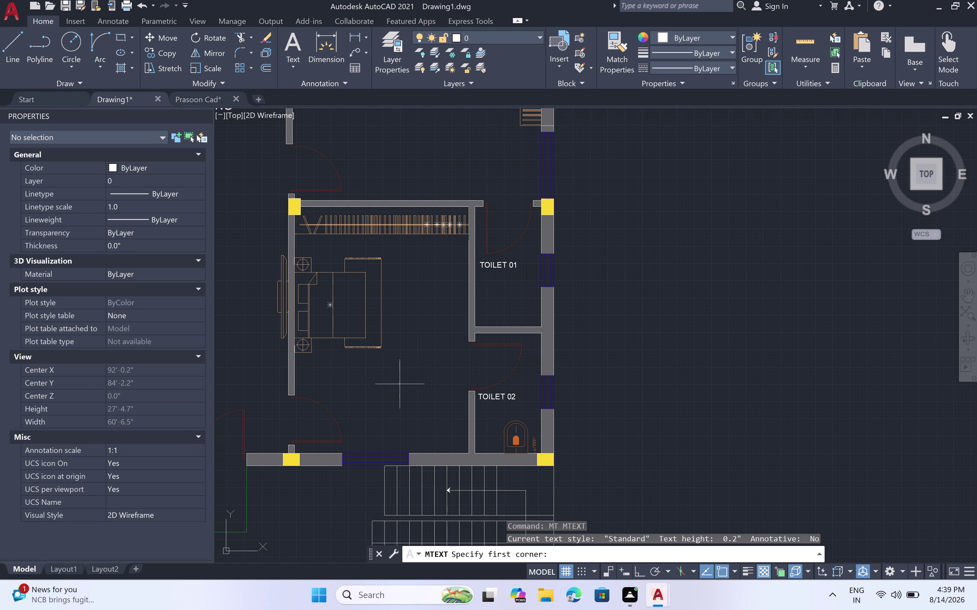
key(Escape)
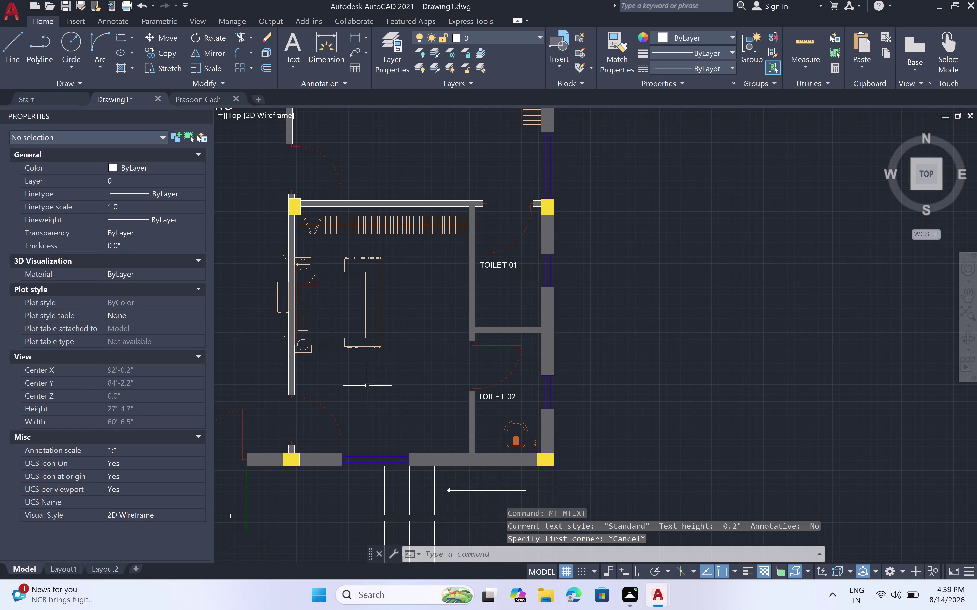
scroll(down, 3)
scroll(up, 3)
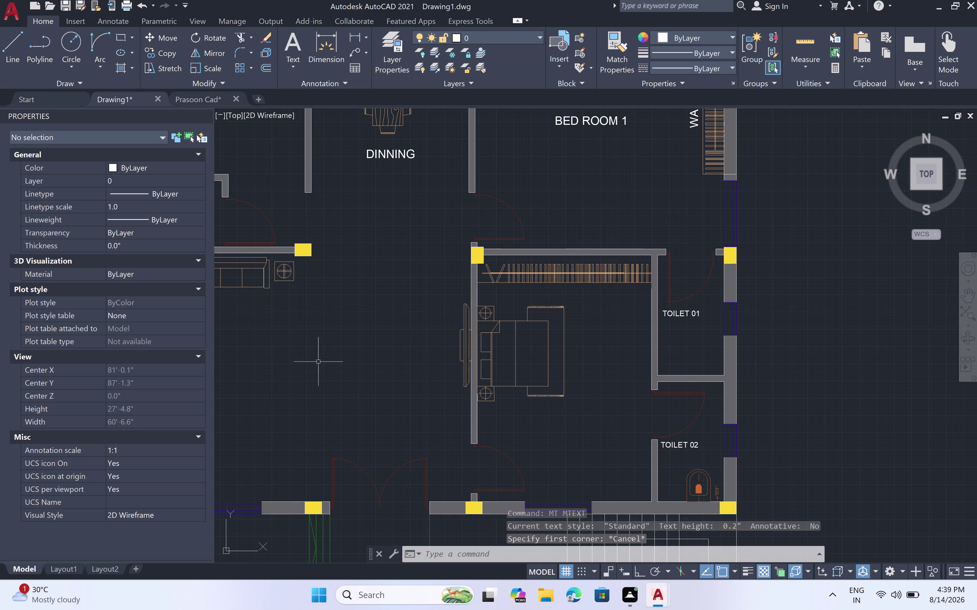
Create an MText box below the bed reading 'BED ROOM 02'.
scroll(up, 3)
key(m)
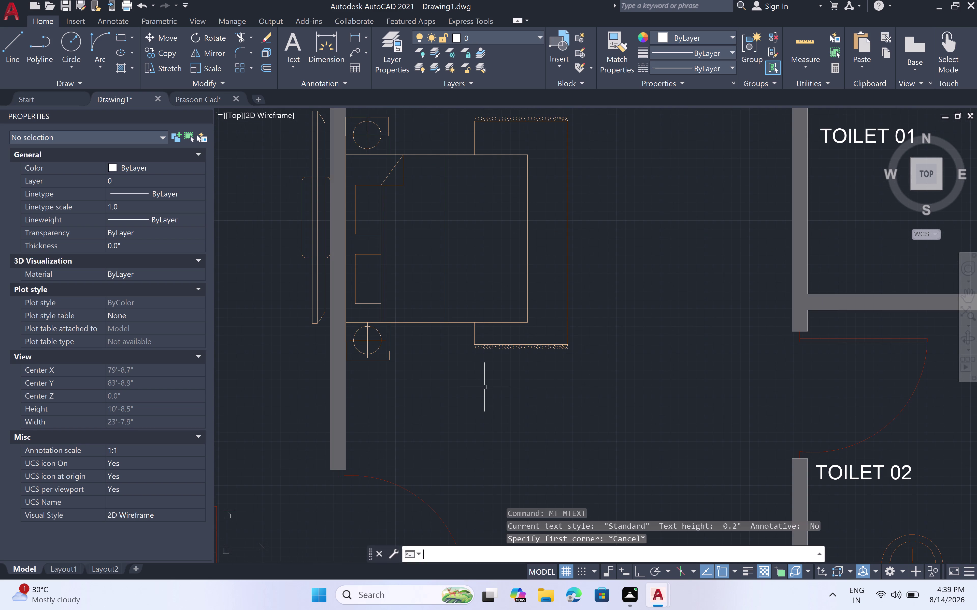
text(T)
key(space)
click(452, 395)
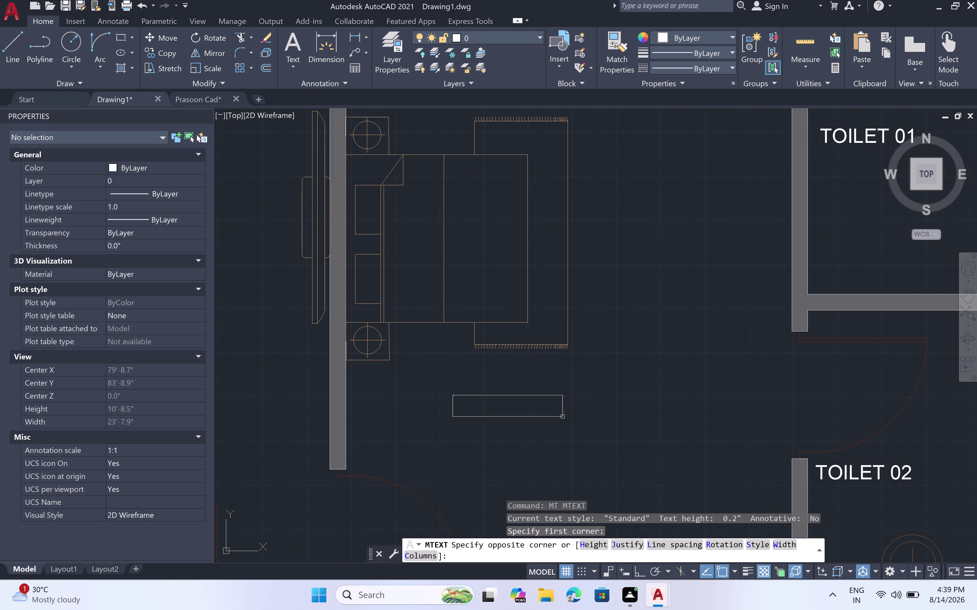
click(625, 452)
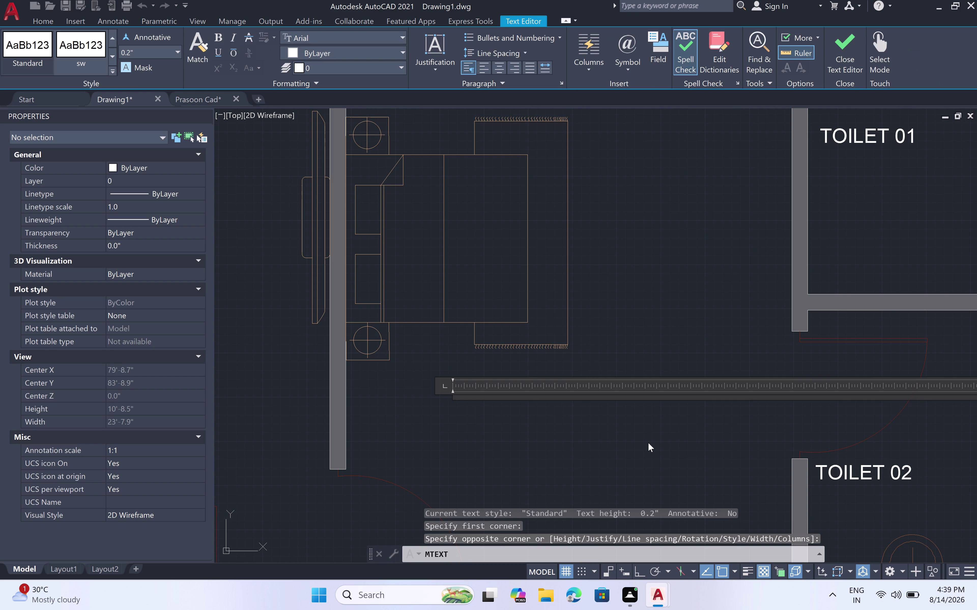
text(BED R)
text(OOM)
key(space)
text(0)
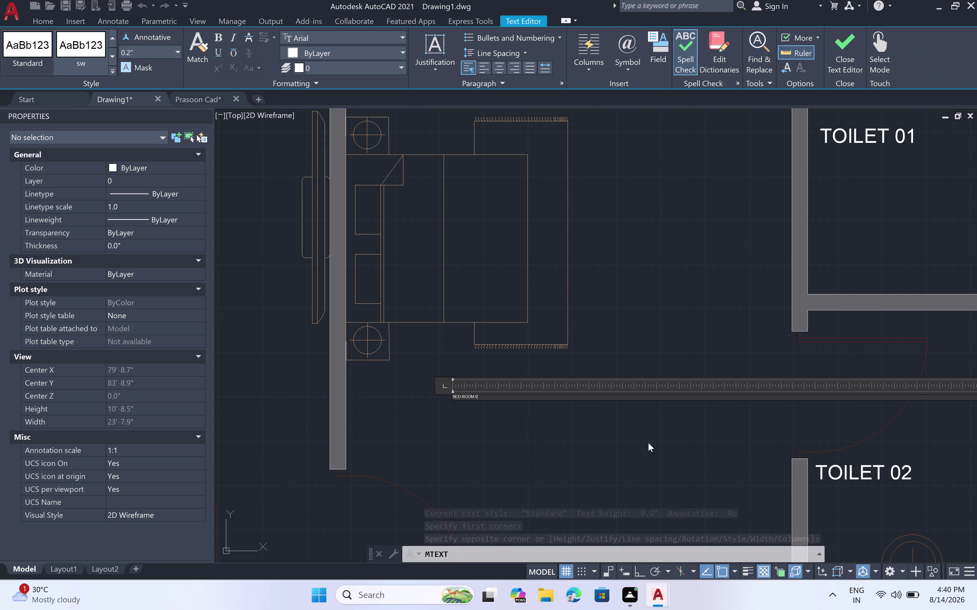
text(2)
click(477, 433)
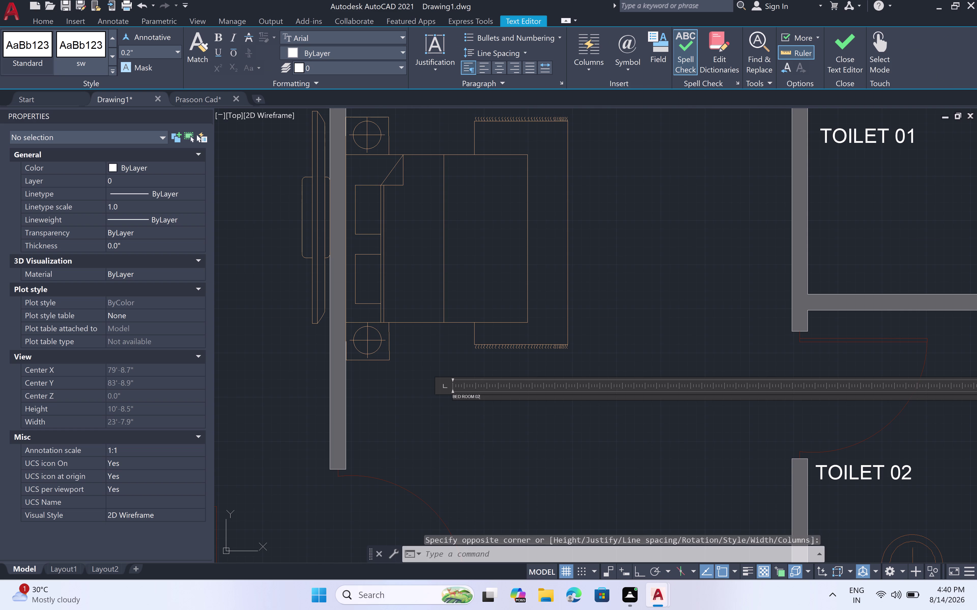
Set the BED ROOM 02 label's text height to 6" in Properties.
click(457, 395)
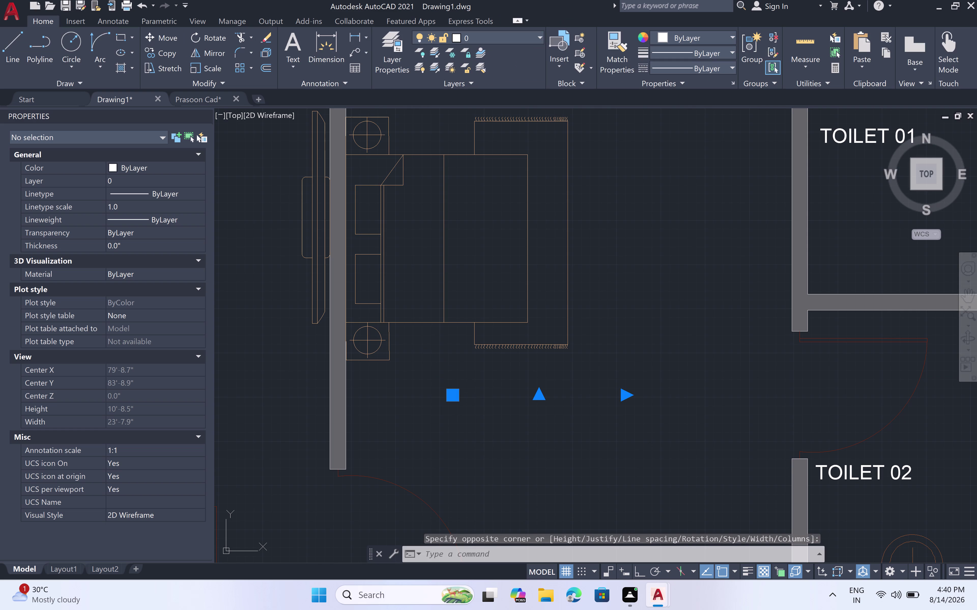
click(126, 380)
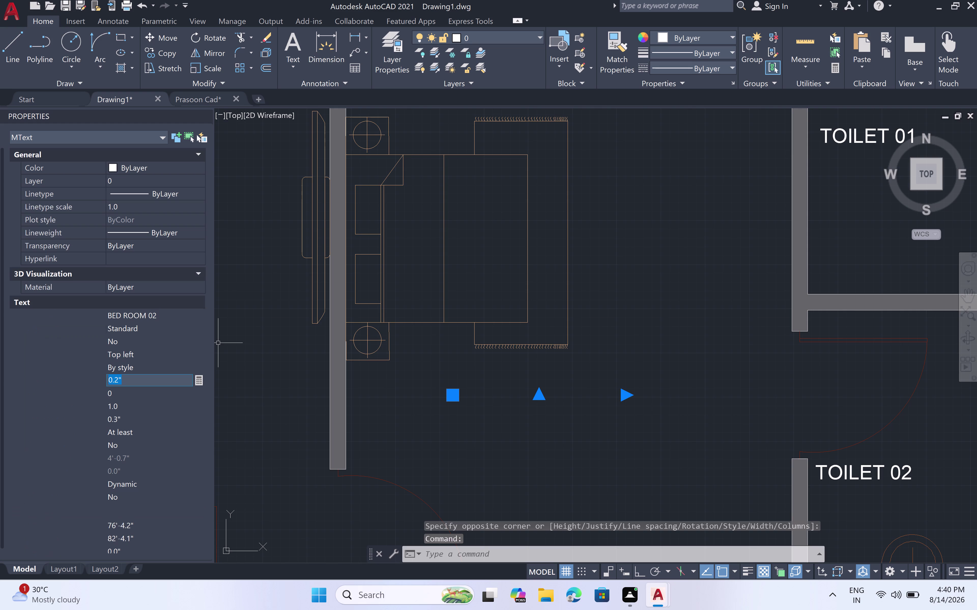
key(BackSpace)
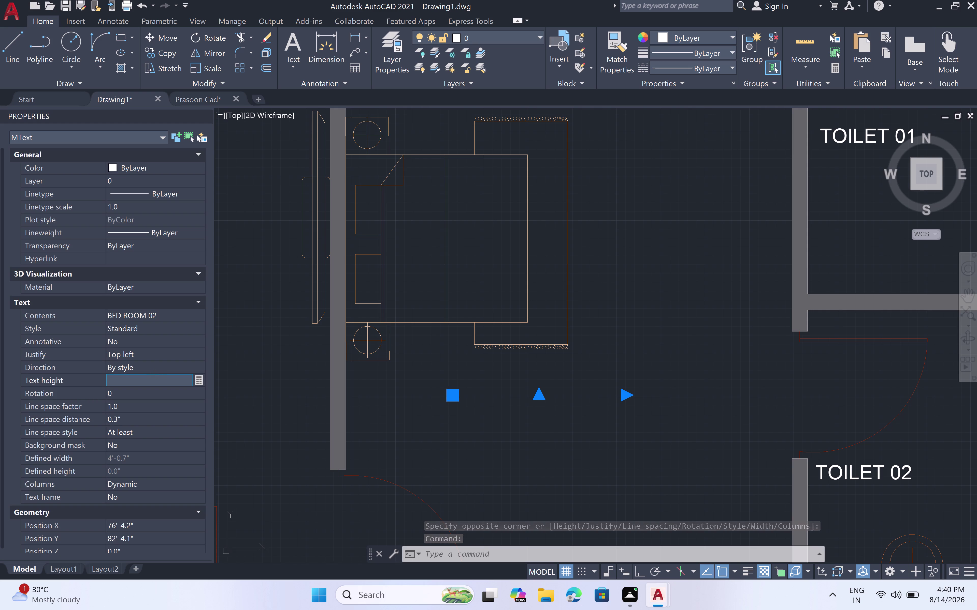
key(4)
key(BackSpace)
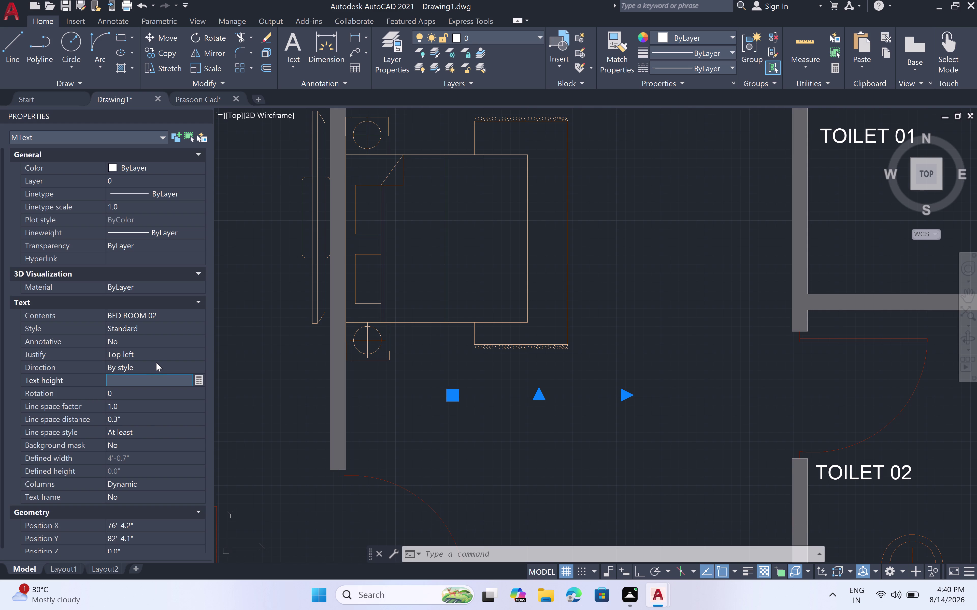
key(6)
key(shift+quotedbl)
key(space)
key(space)
click(382, 415)
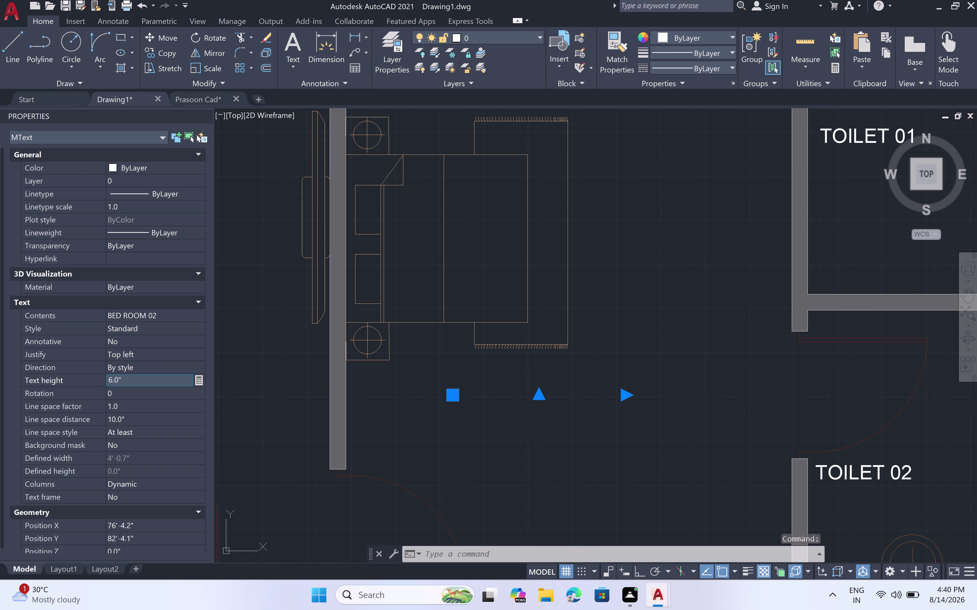
Pan to the BED ROOM 02 label and delete it.
scroll(down, 3)
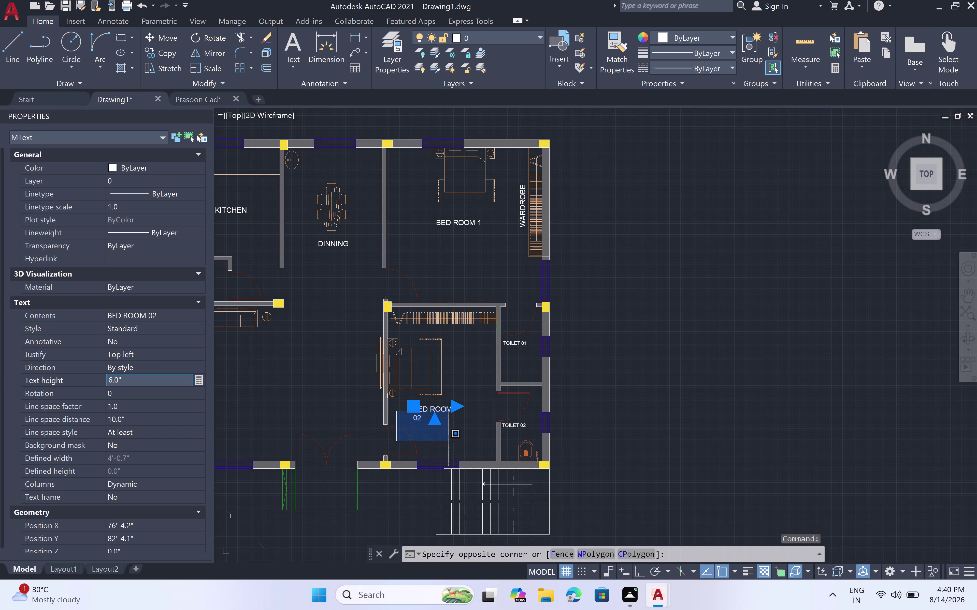
key(Escape)
middle_drag(426, 443, 288, 393)
scroll(up, 3)
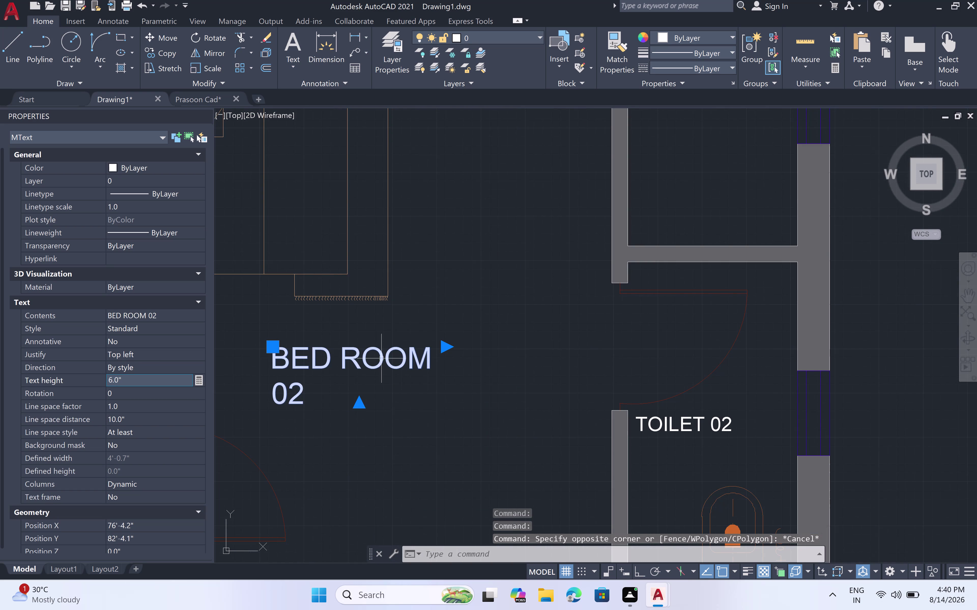
key(Escape)
click(372, 347)
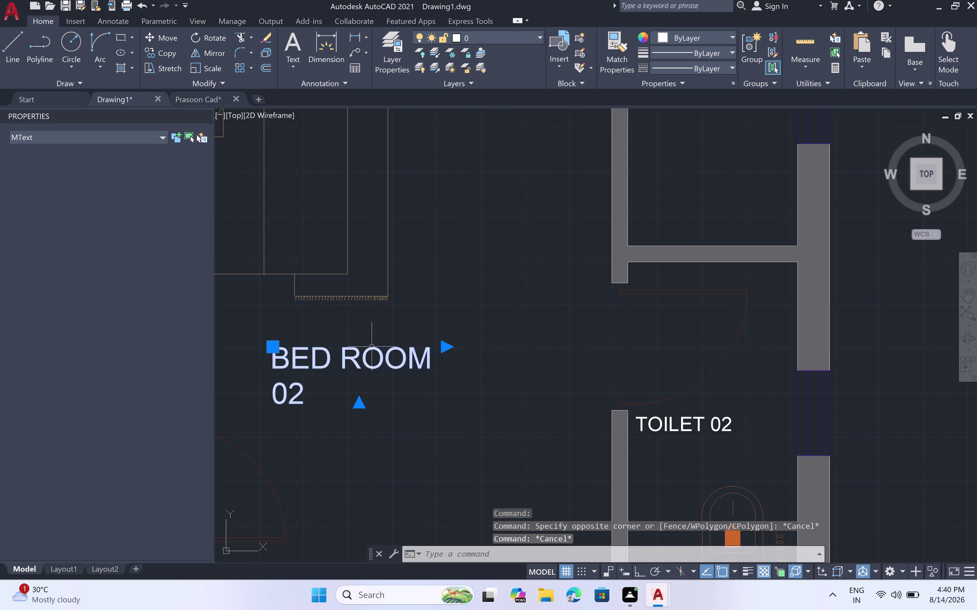
key(Delete)
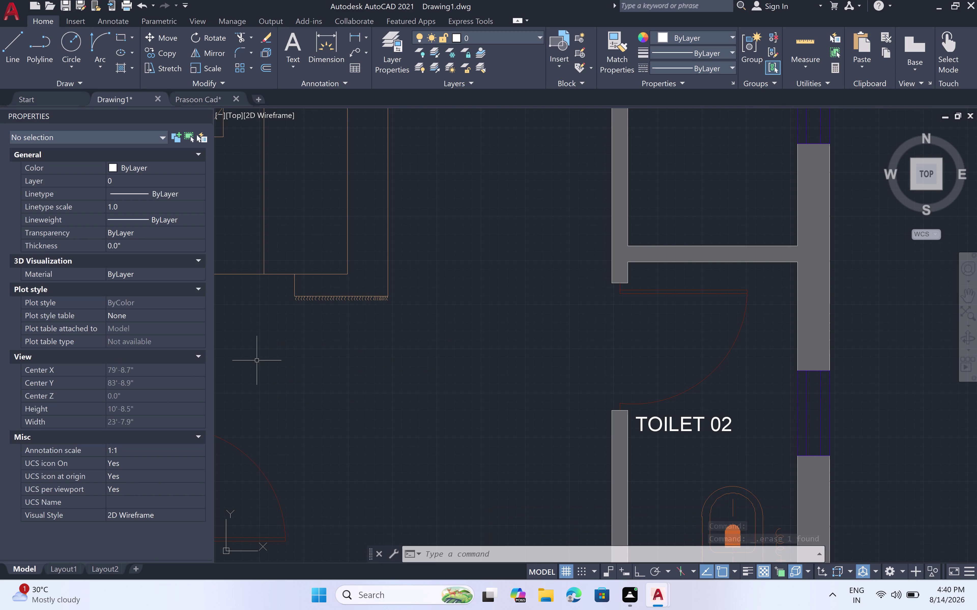
Re-create the room label as a new MText box reading 'BED ROOM 02'.
text(MT)
key(space)
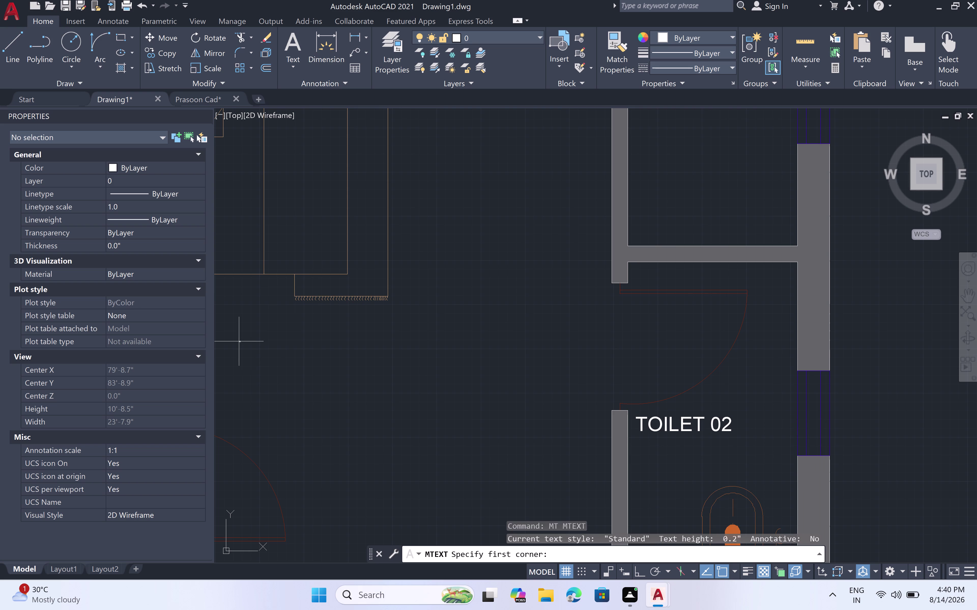
click(238, 341)
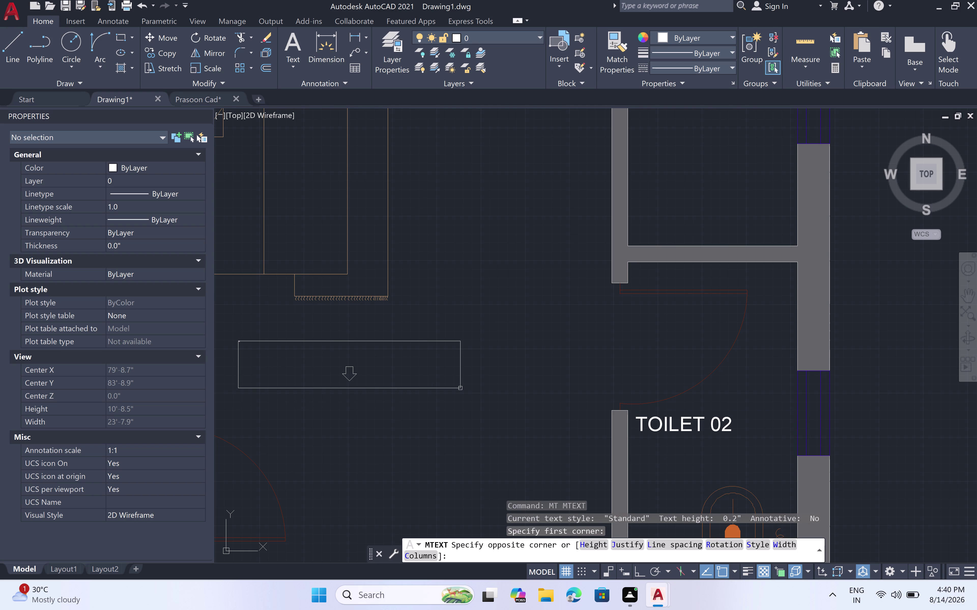
click(462, 387)
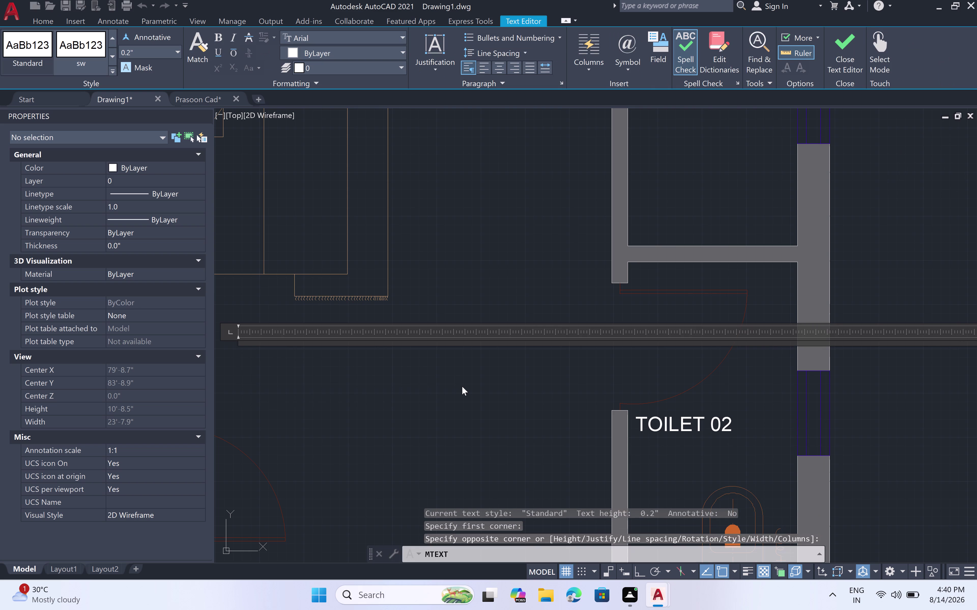
text(BE)
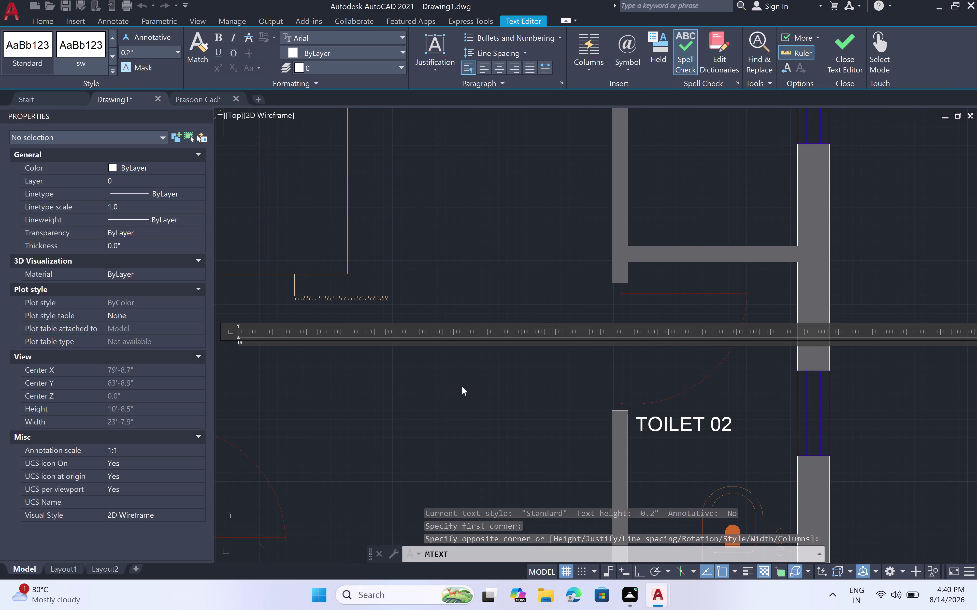
text(D R)
text(OO)
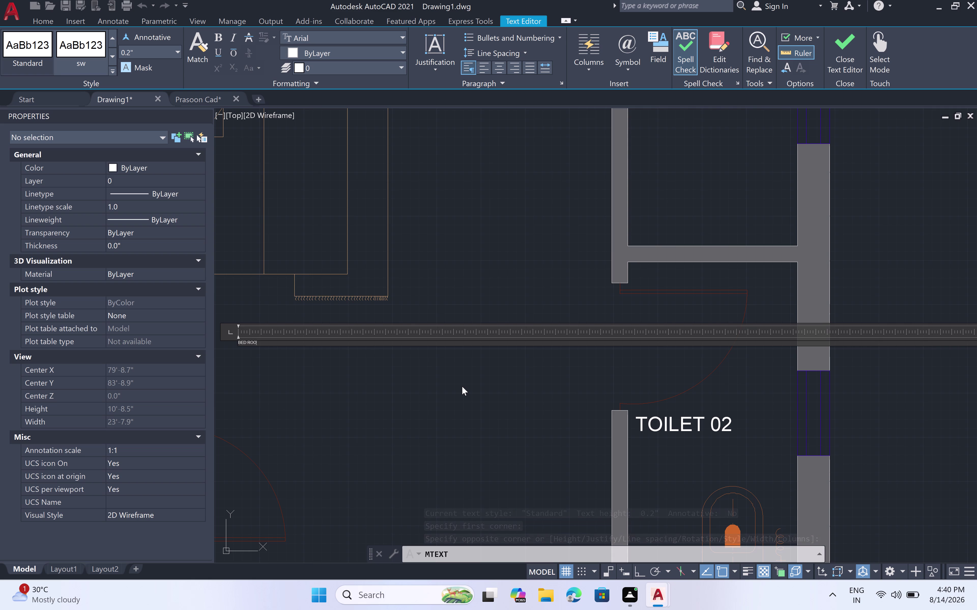
text(M)
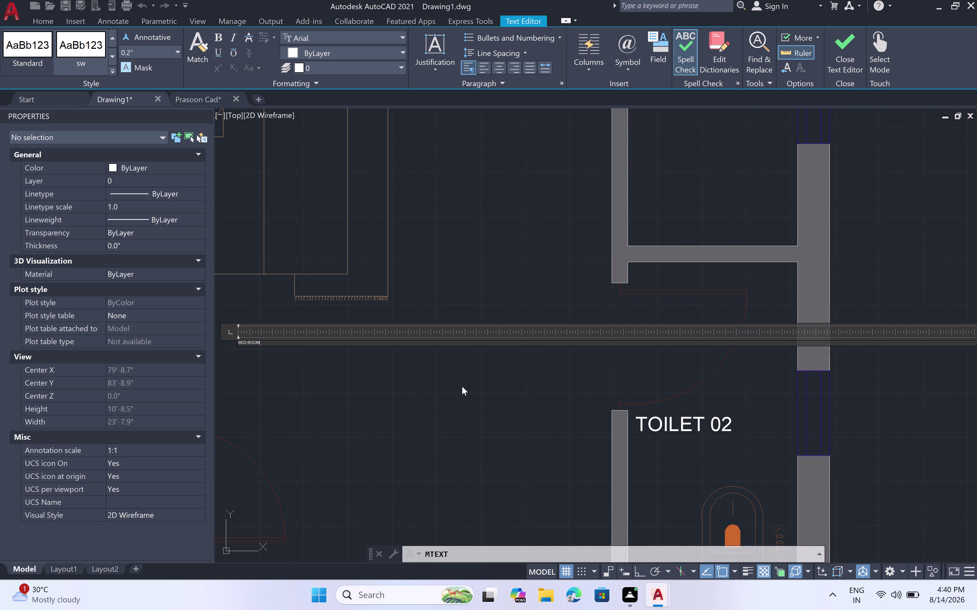
key(space)
text(0)
text(3)
key(BackSpace)
key(2)
click(285, 372)
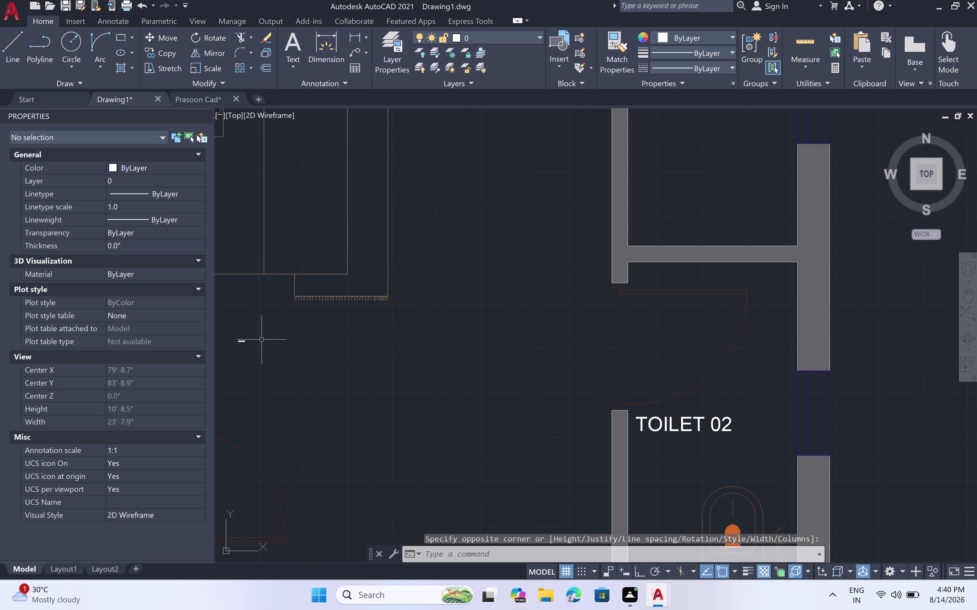
Set the new label's text height to 6", deselect it, and zoom out.
click(241, 342)
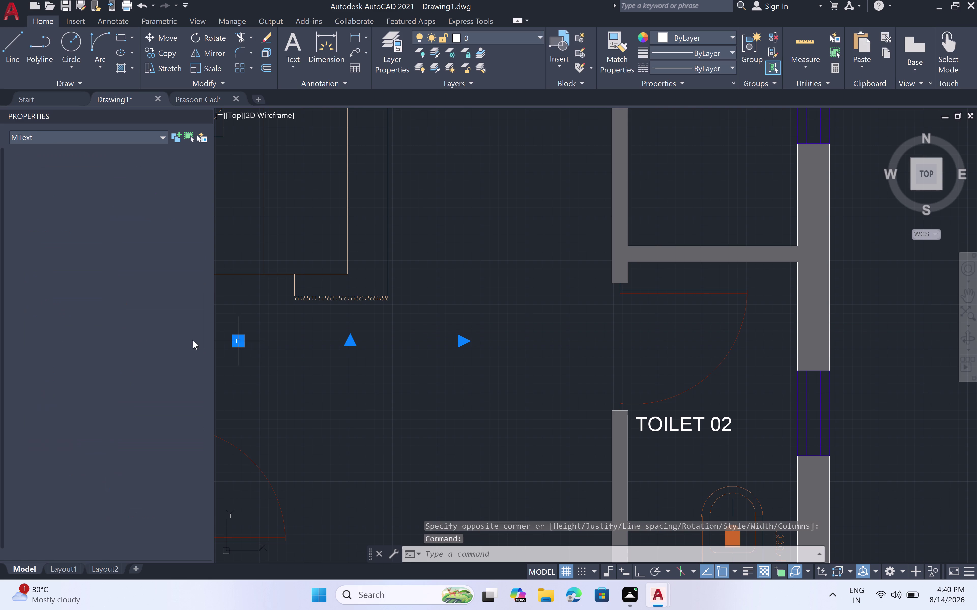
double_click(133, 379)
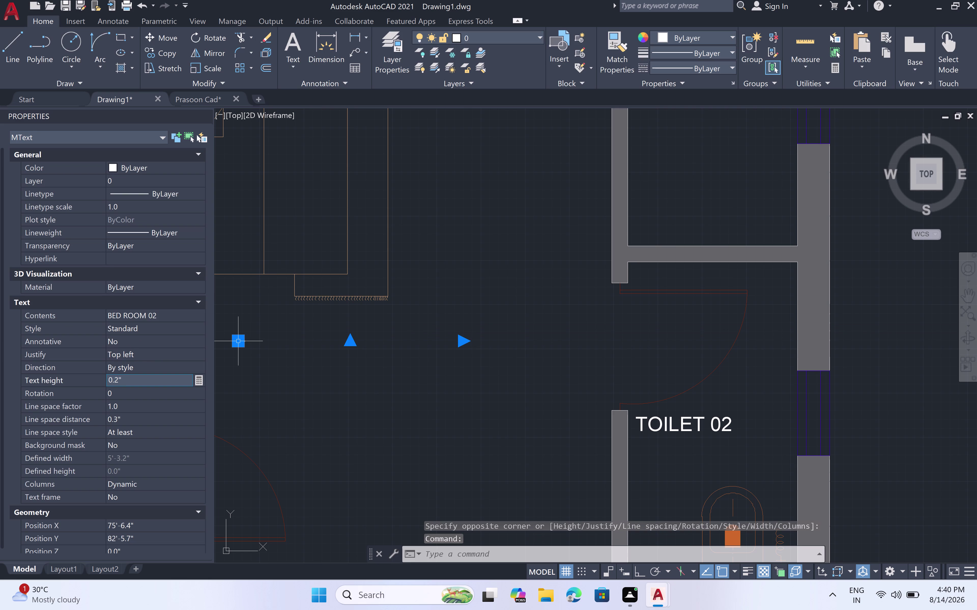
key(BackSpace)
key(BackSpace)
key(BackSpace)
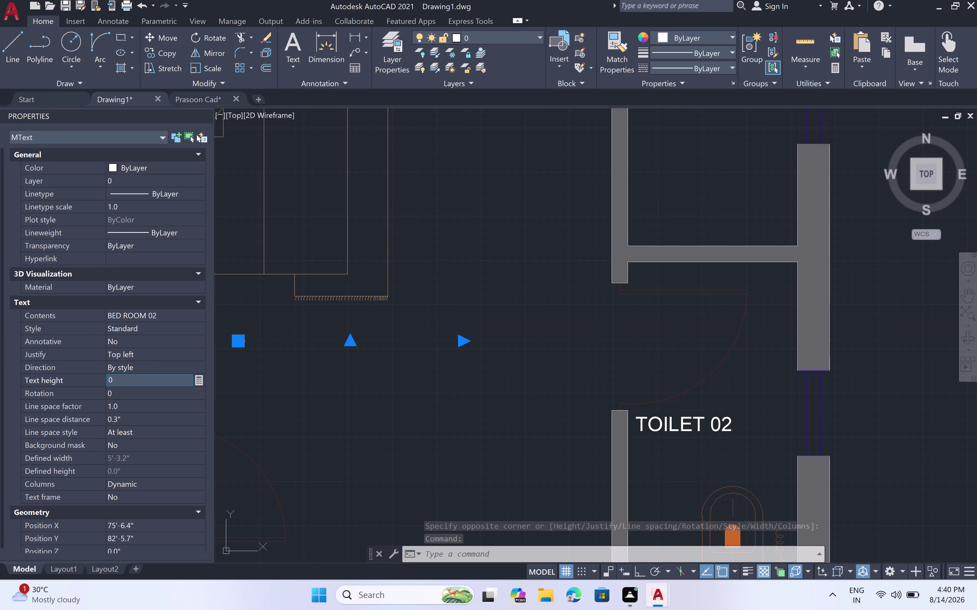
key(BackSpace)
text(6)
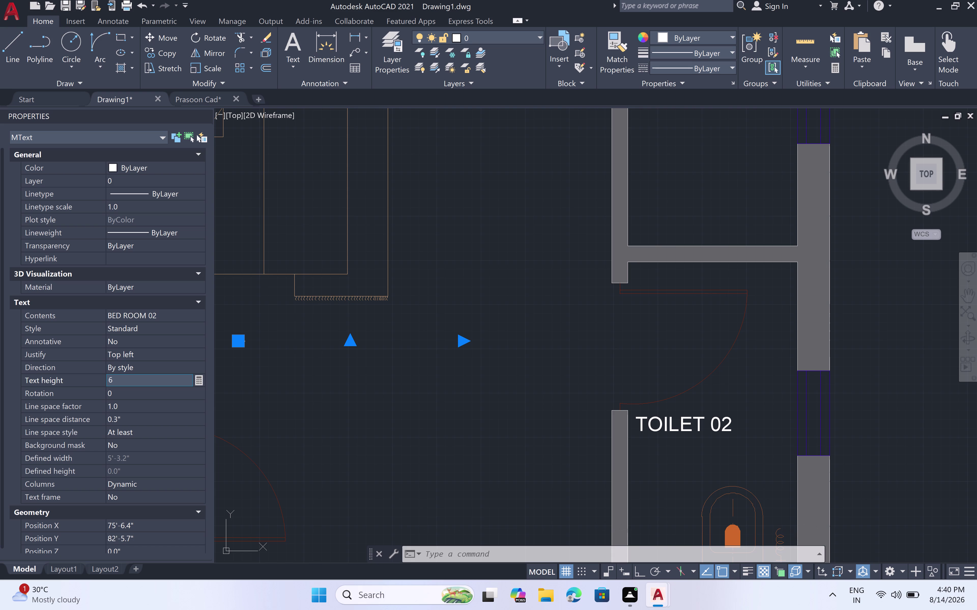
text(")
key(space)
click(254, 384)
scroll(down, 3)
key(Escape)
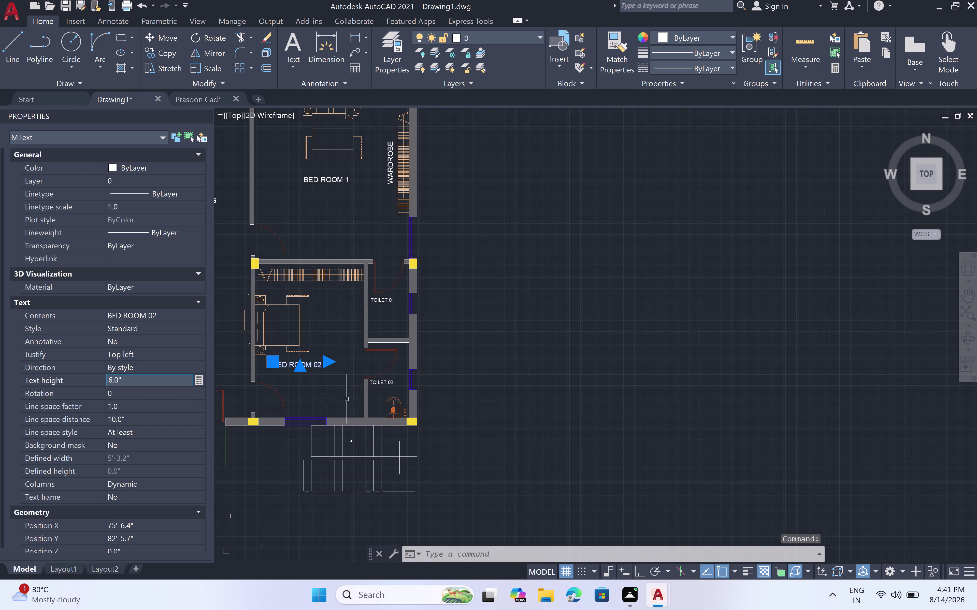
key(Escape)
scroll(down, 3)
scroll(down, 3)
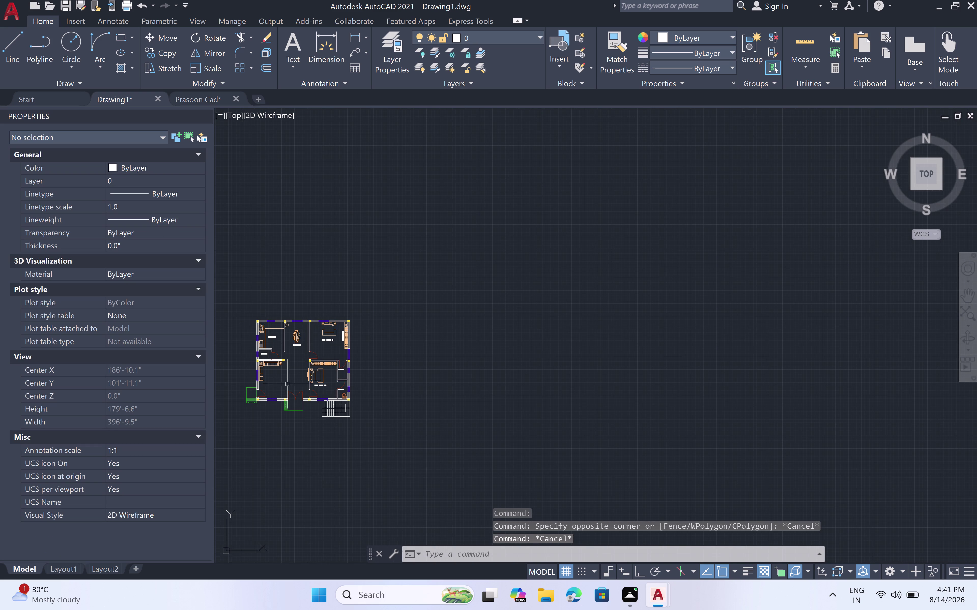
Close the Properties palette.
scroll(up, 3)
scroll(down, 3)
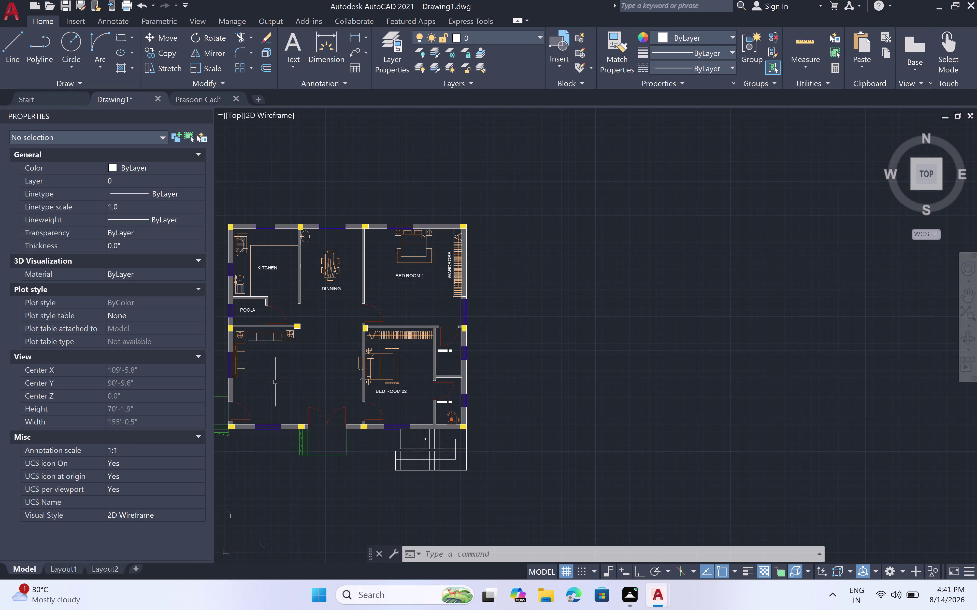
click(206, 115)
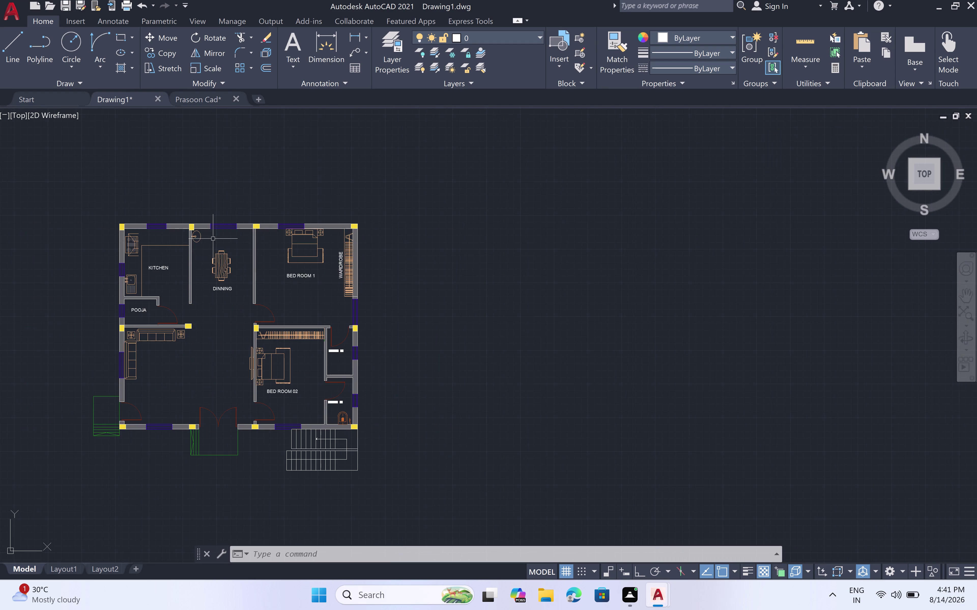
Pan and zoom to the empty living area beside POOJA and BED ROOM 02.
scroll(down, 3)
middle_drag(218, 288, 443, 277)
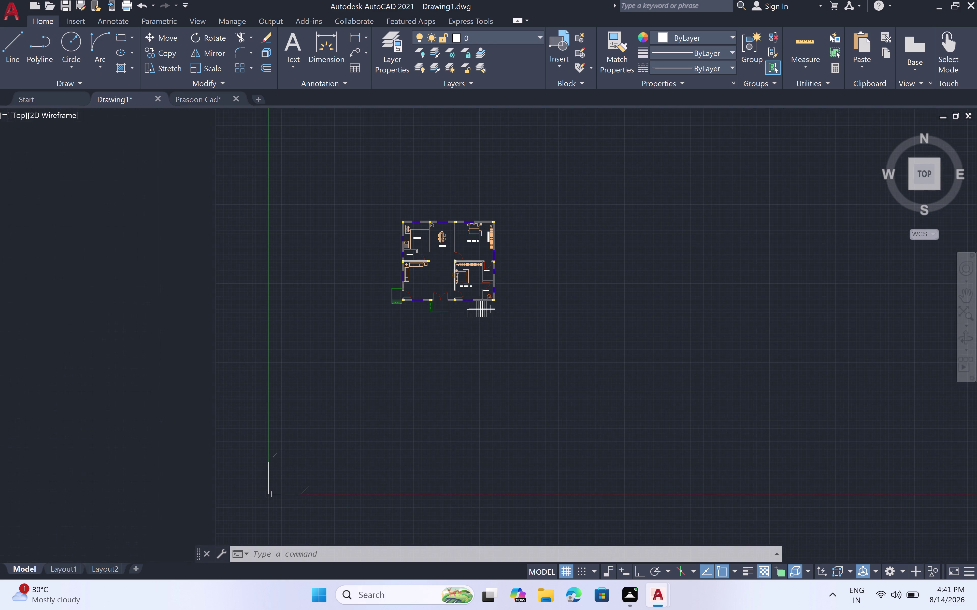
scroll(up, 3)
scroll(up, 3)
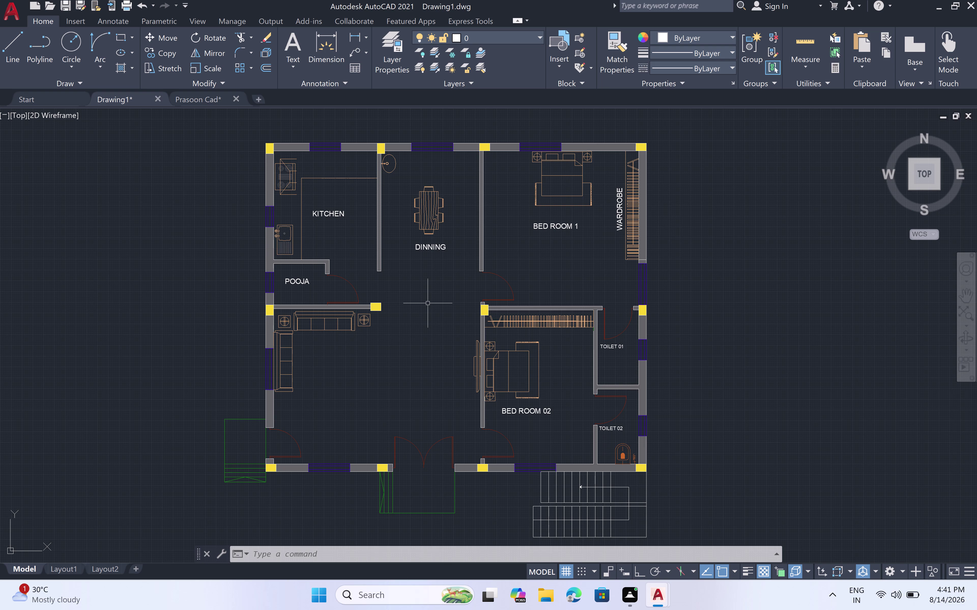
scroll(down, 3)
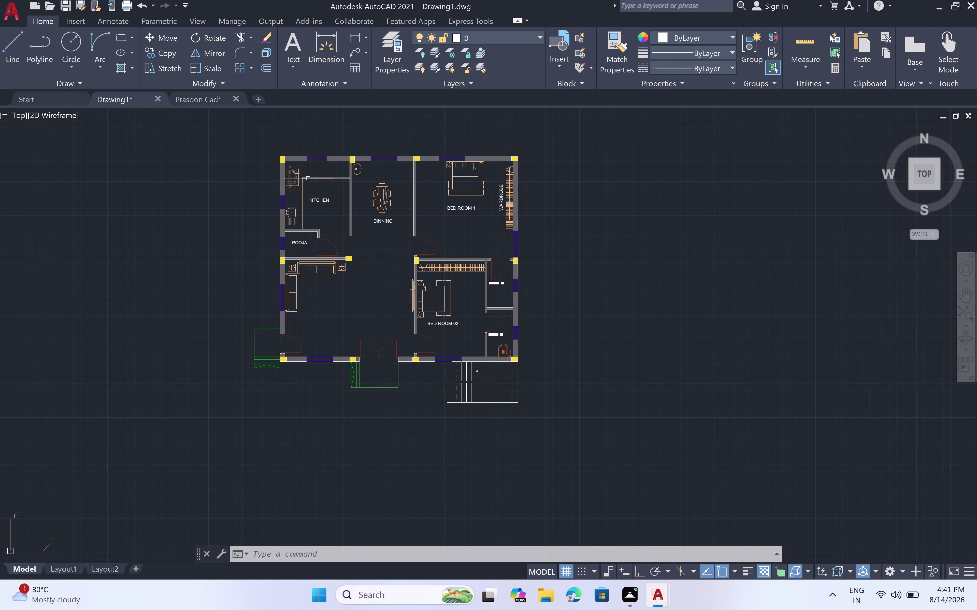
scroll(up, 3)
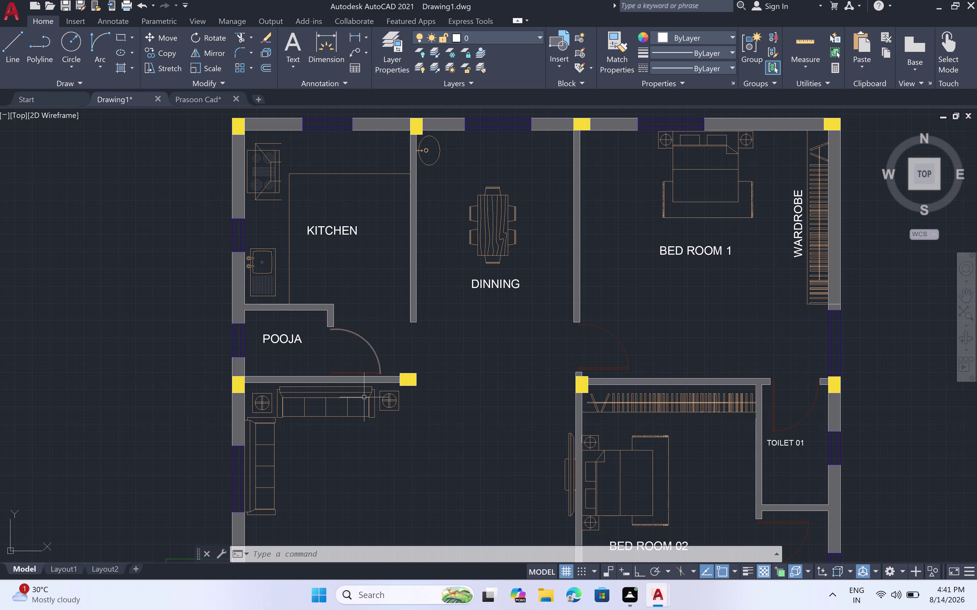
scroll(down, 3)
middle_drag(368, 424, 479, 303)
middle_click(480, 302)
scroll(up, 3)
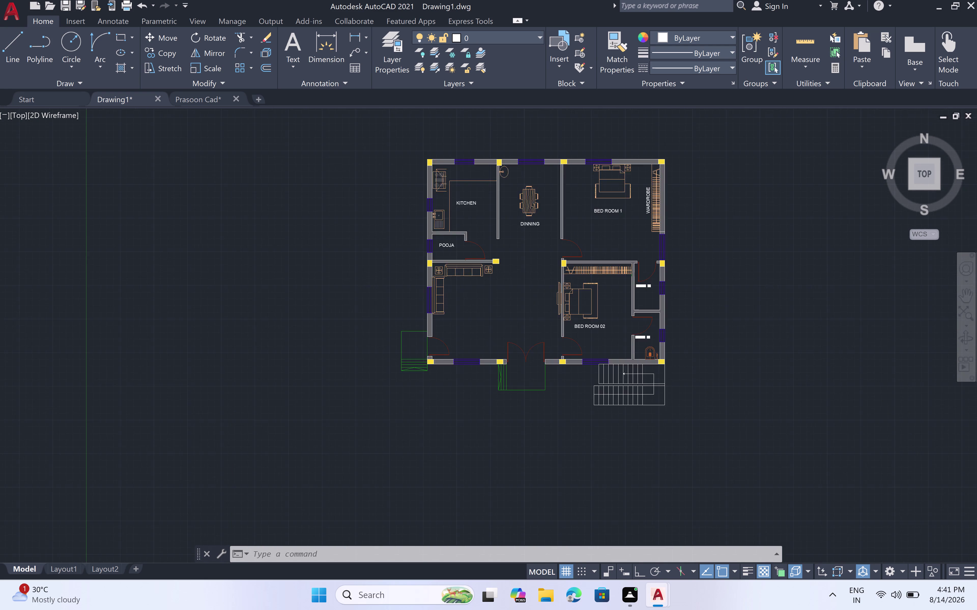
scroll(up, 3)
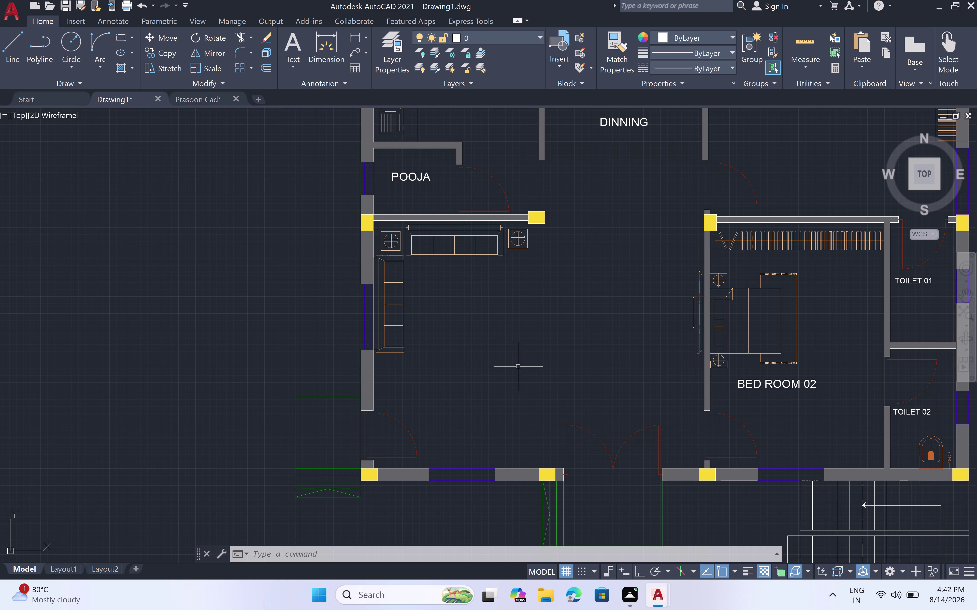
Create a multiline text box in the living room reading LIVING.
key(m)
key(t)
key(space)
click(460, 316)
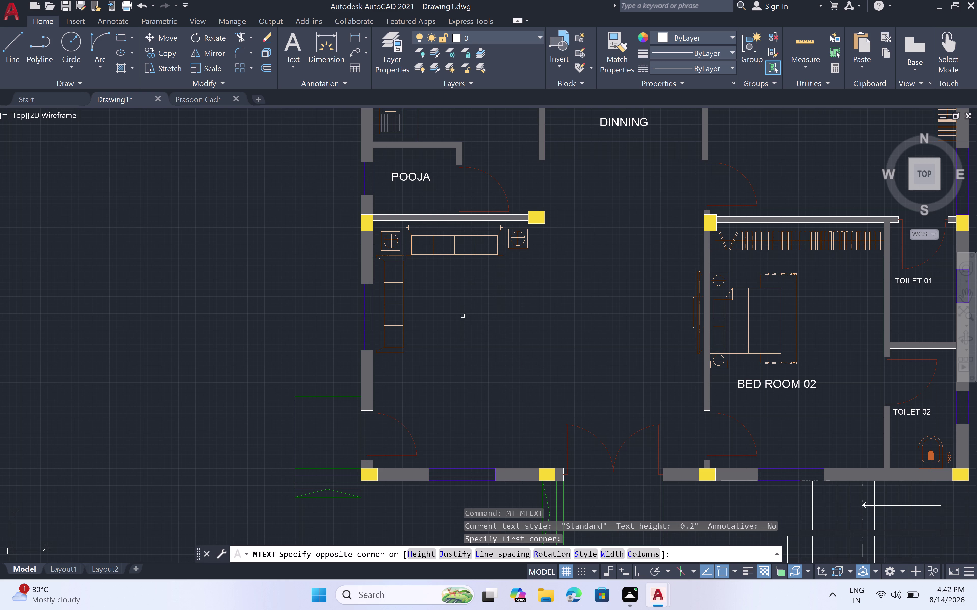
click(599, 351)
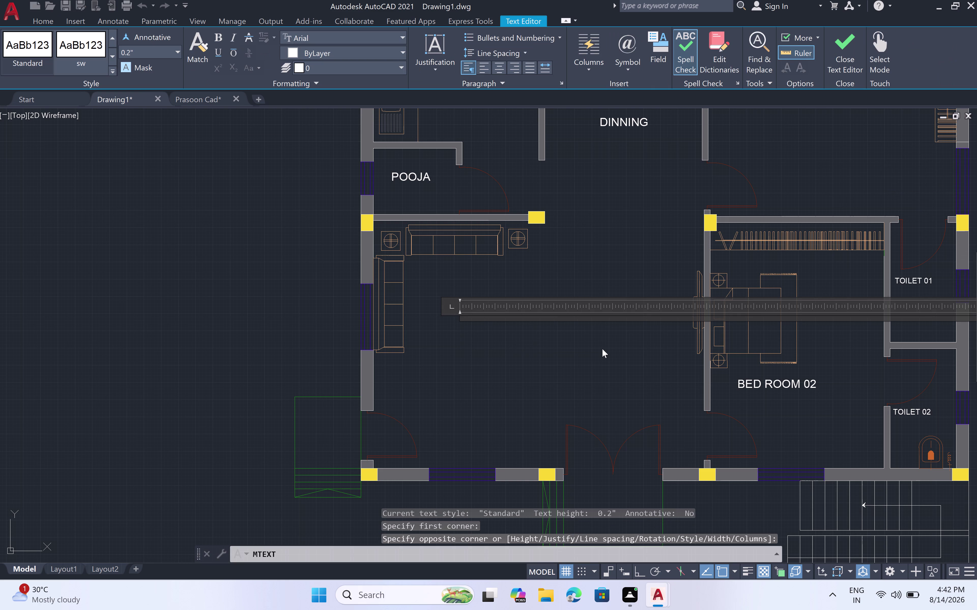
text(LIVIN)
key(g)
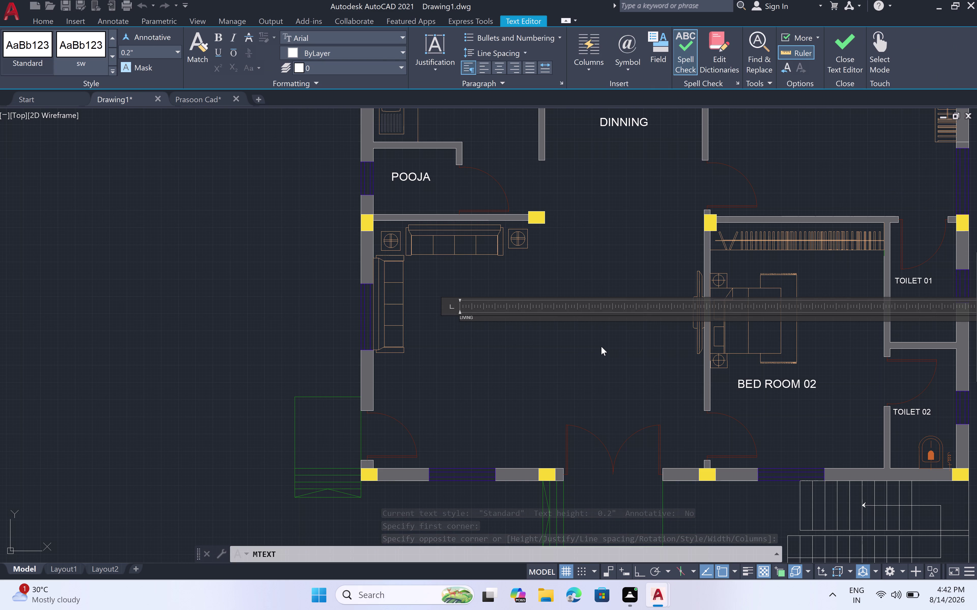
click(500, 336)
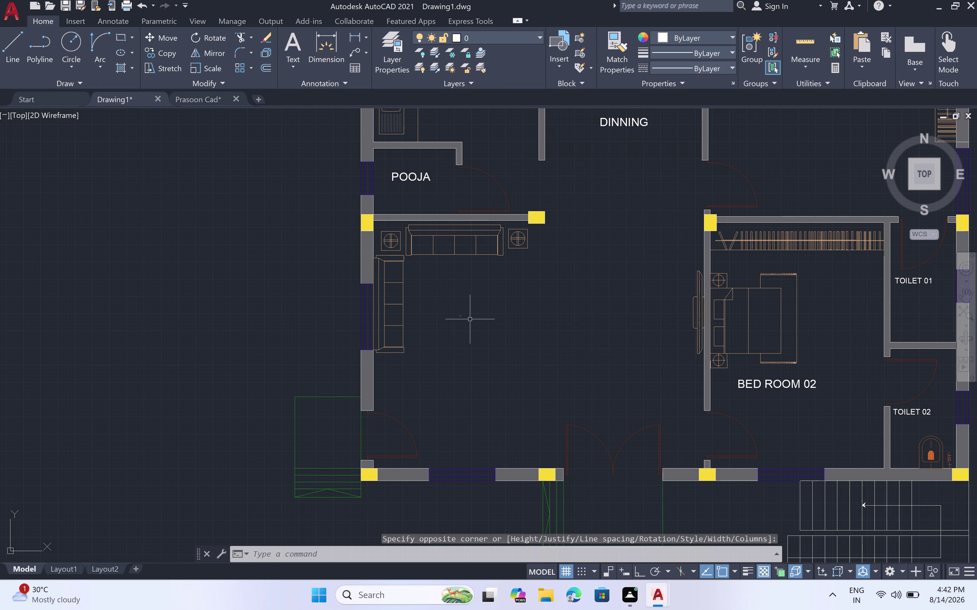
Set the LIVING text height to 6" in Properties.
click(460, 316)
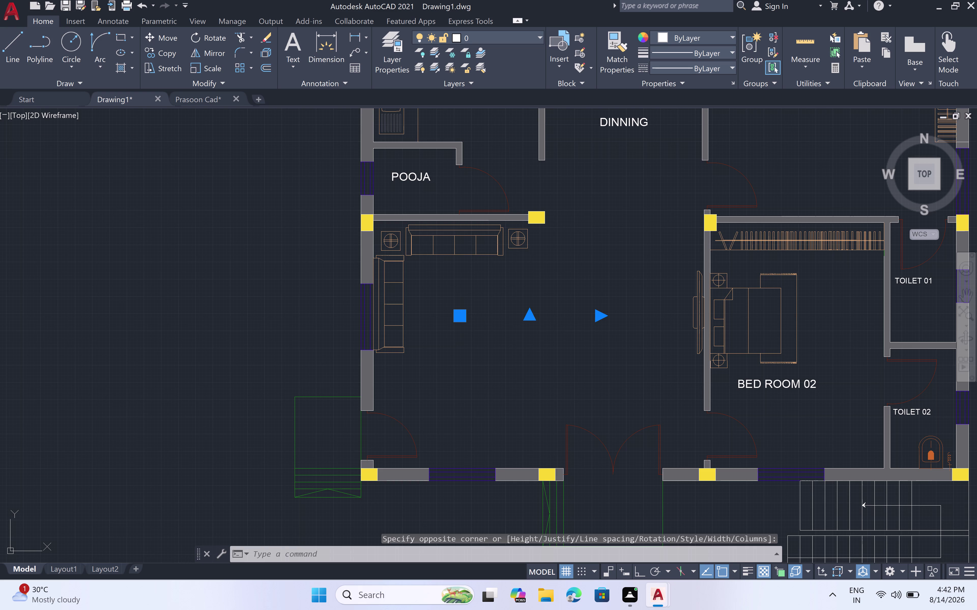
right_click(460, 315)
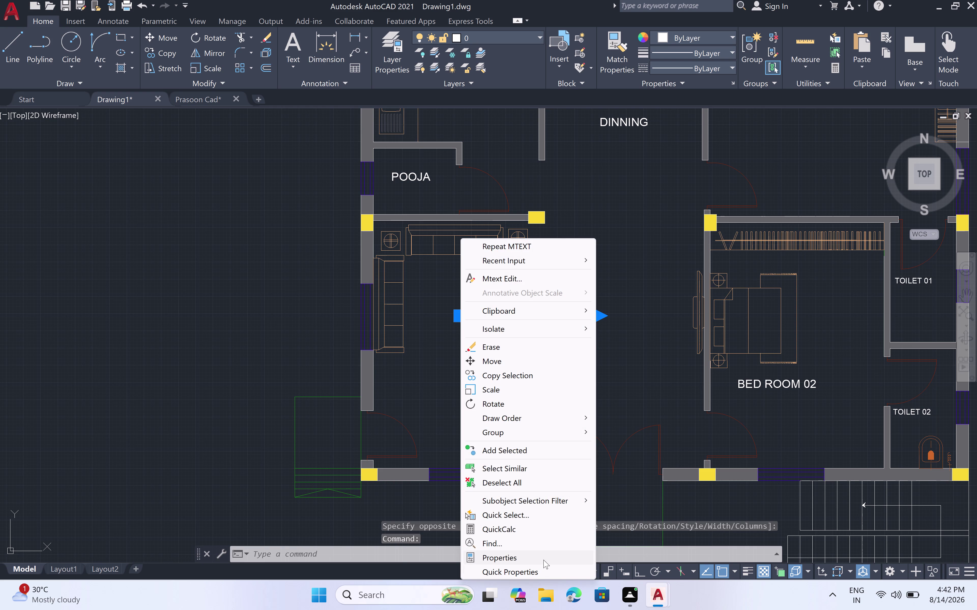
click(543, 560)
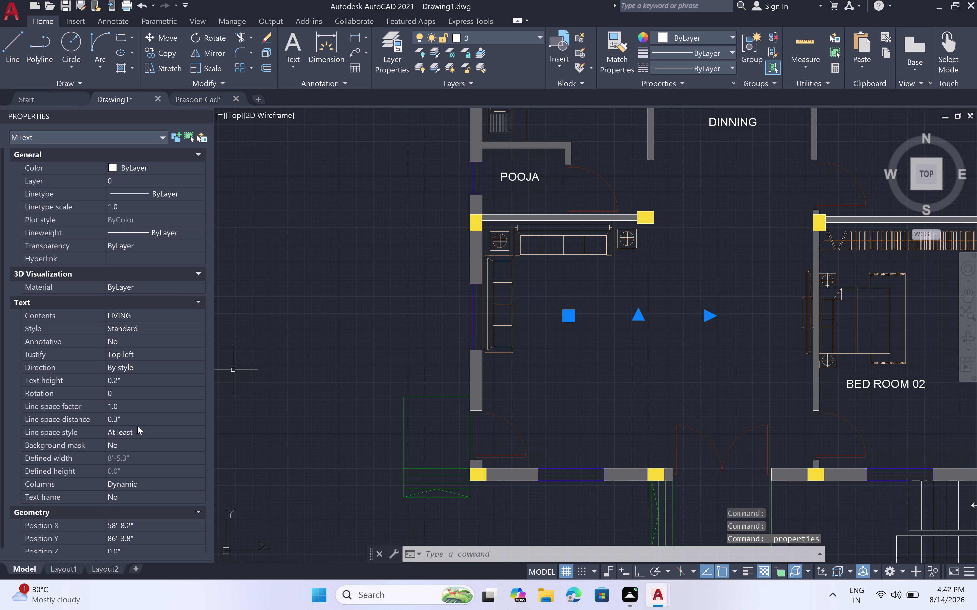
click(128, 375)
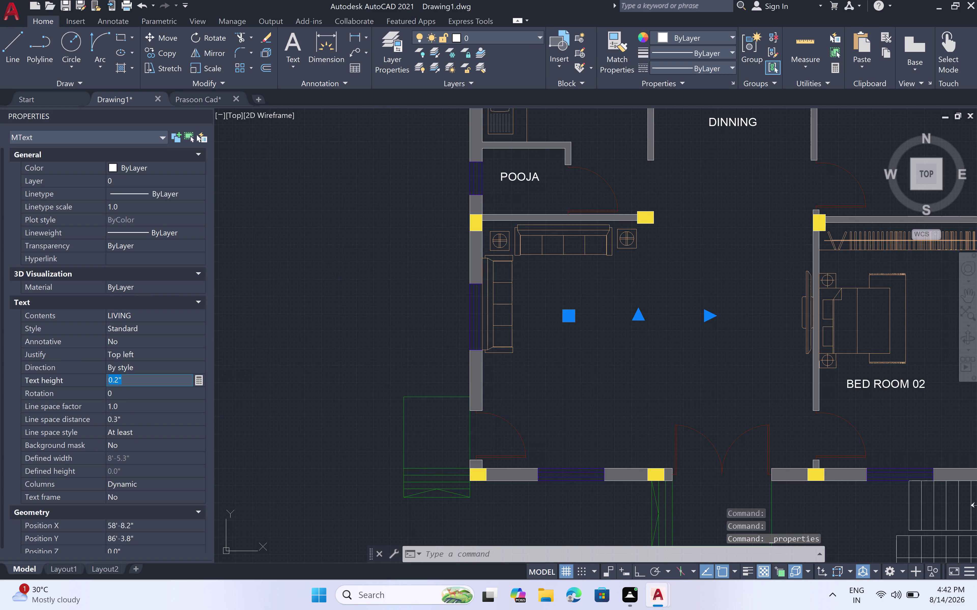
key(BackSpace)
key(4)
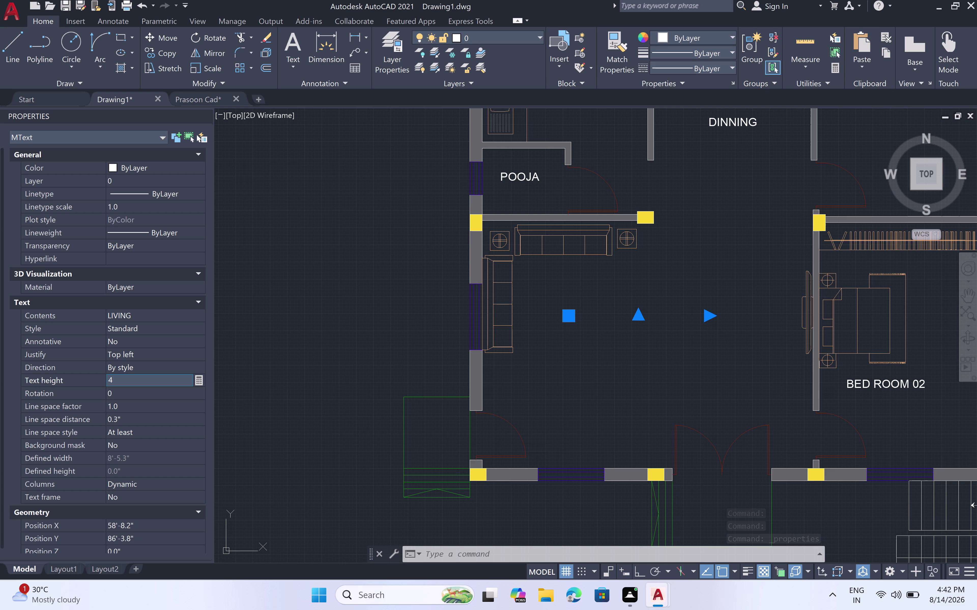
key(BackSpace)
key(6)
key(shift+quotedbl)
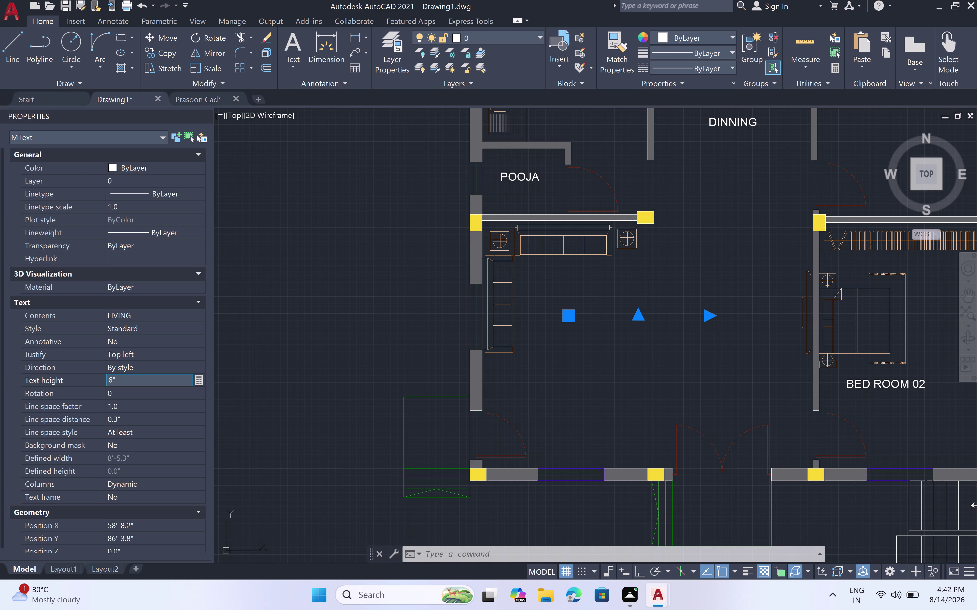
key(space)
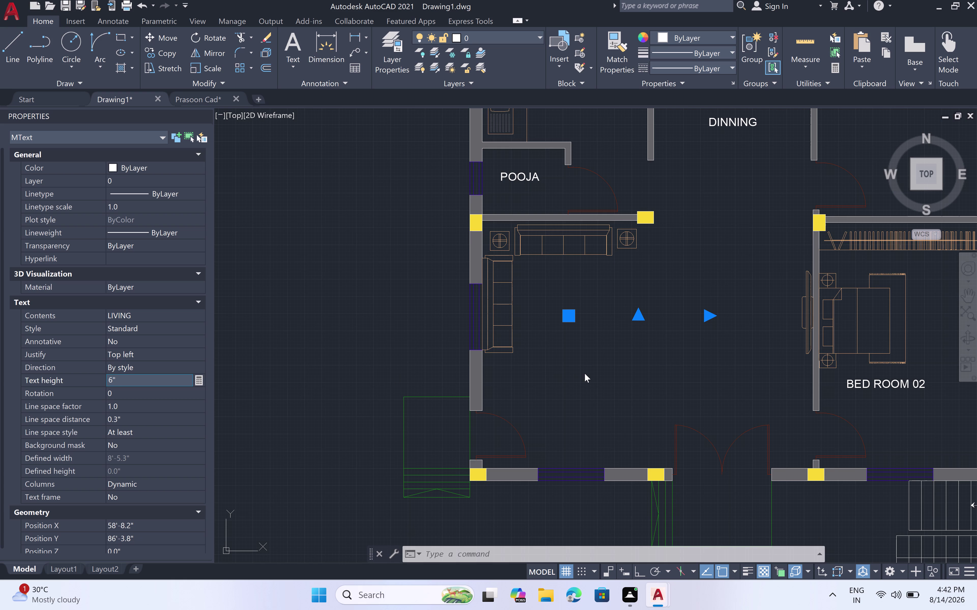
click(584, 373)
key(Escape)
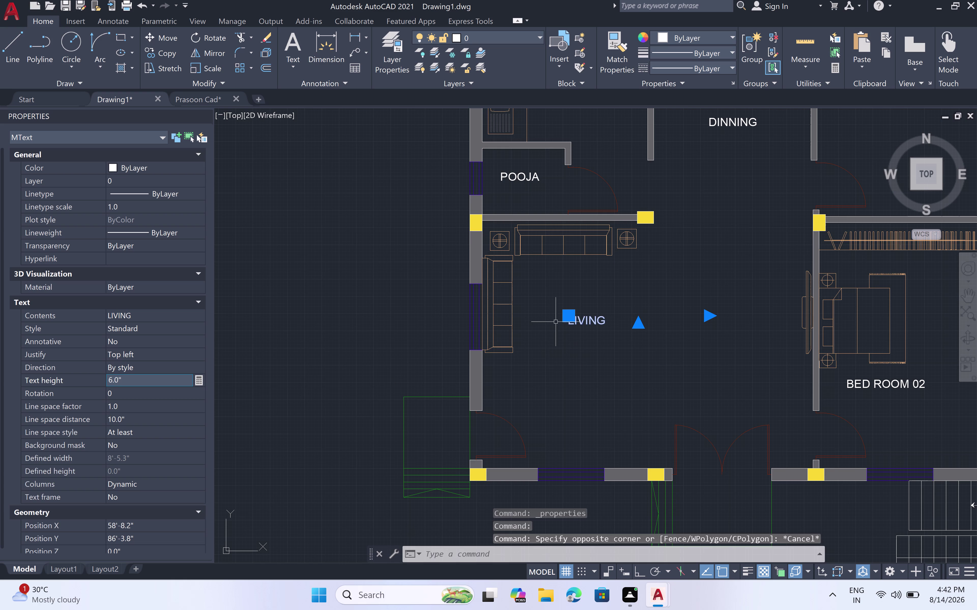
key(Escape)
Move the LIVING label to the centre of the living room.
click(589, 319)
key(m)
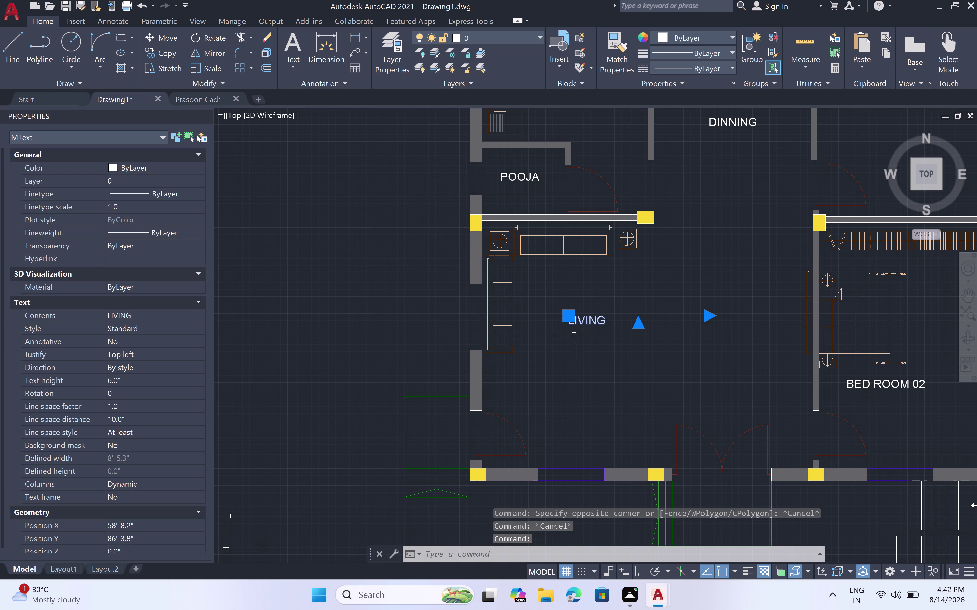
key(space)
double_click(572, 321)
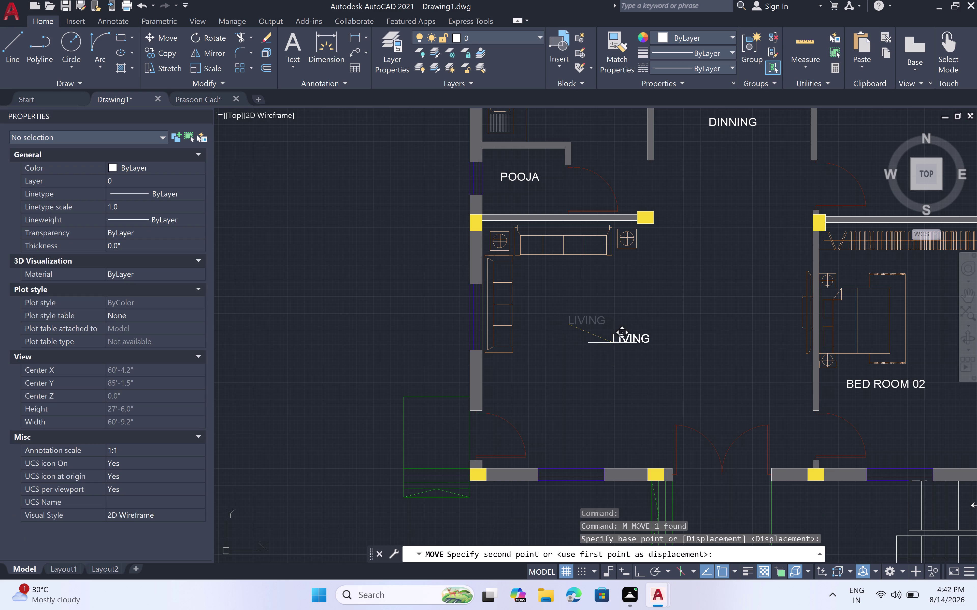
double_click(619, 323)
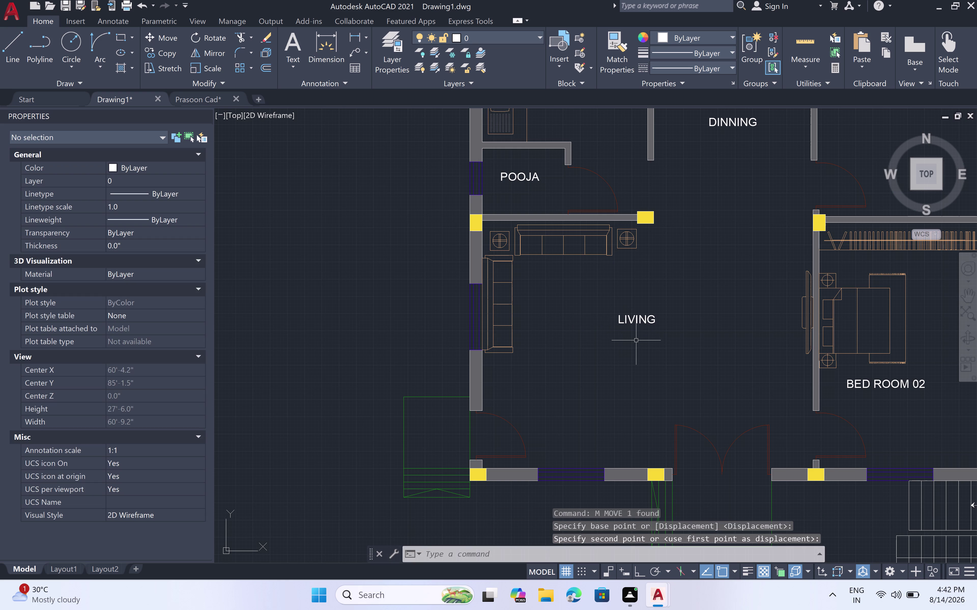
key(Escape)
Zoom out and pan until the whole labelled floor plan is centred on screen.
scroll(down, 3)
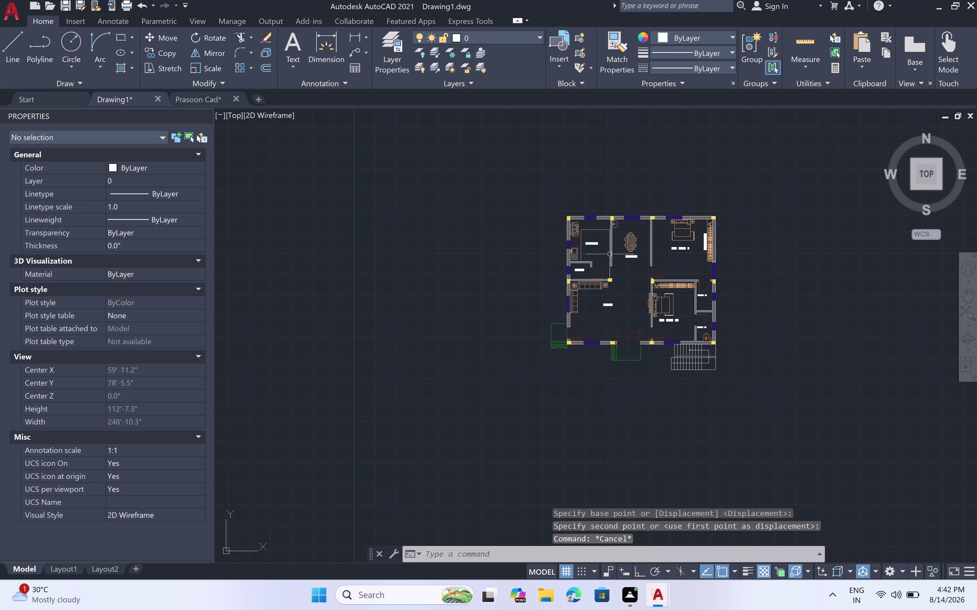
scroll(up, 3)
scroll(down, 3)
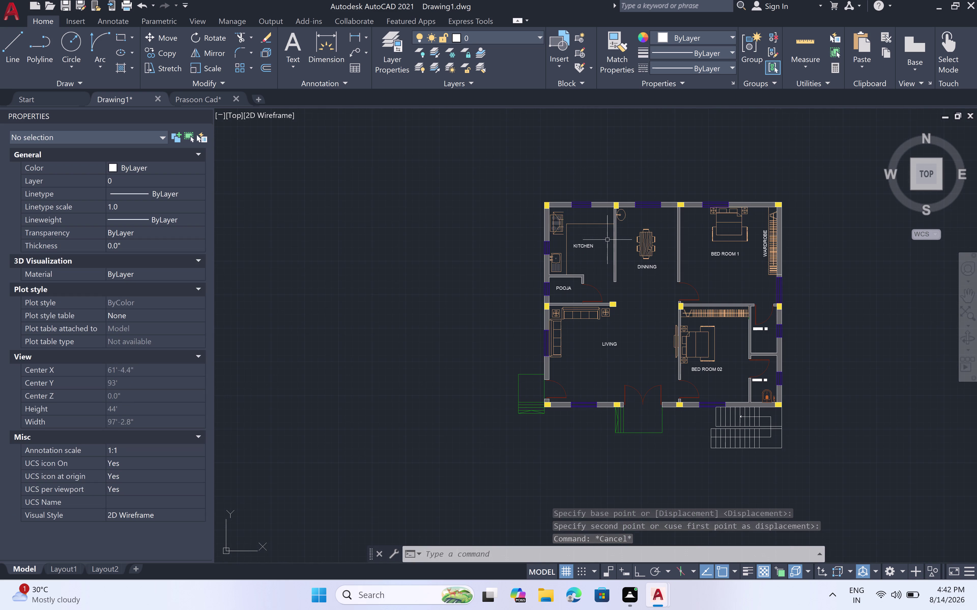
middle_drag(656, 278, 571, 285)
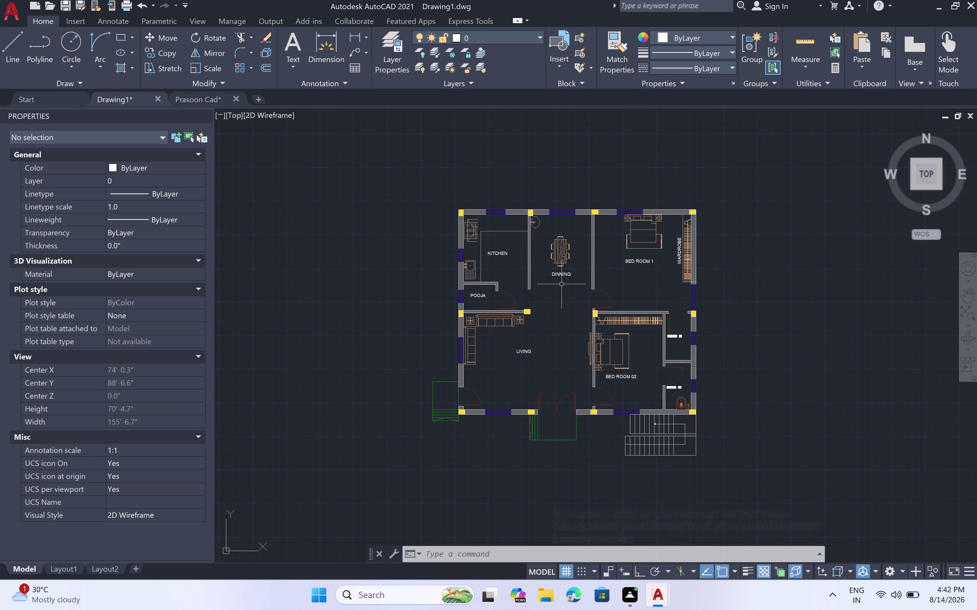
scroll(up, 3)
scroll(down, 3)
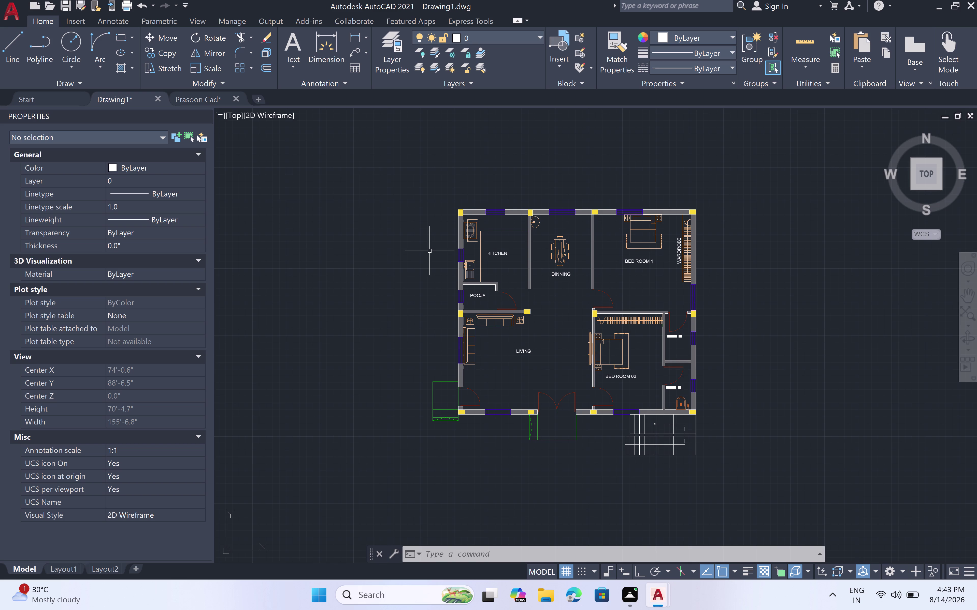
Start a boundary line with Ortho on, drawing the 4' offset segment.
key(l)
key(space)
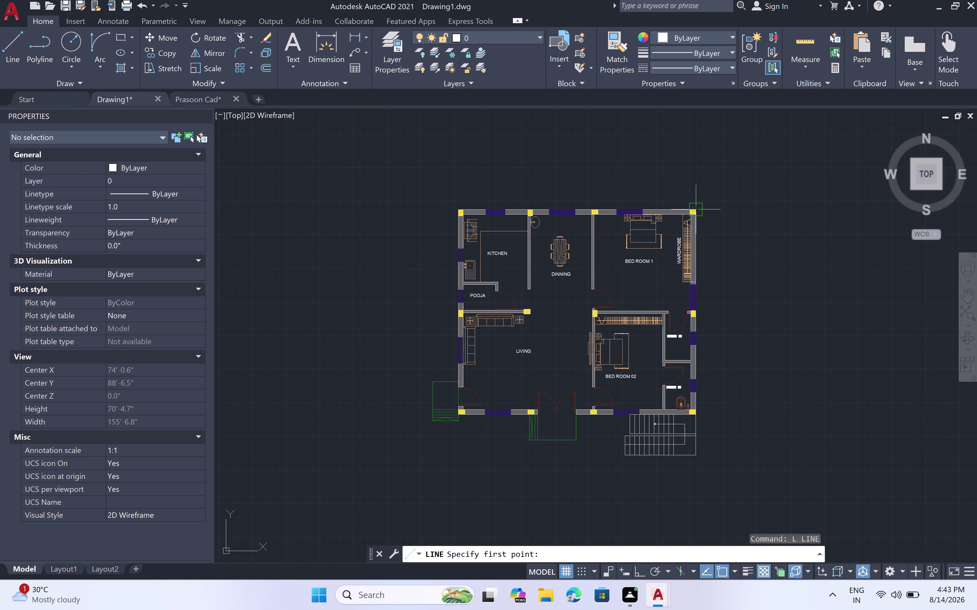
key(4)
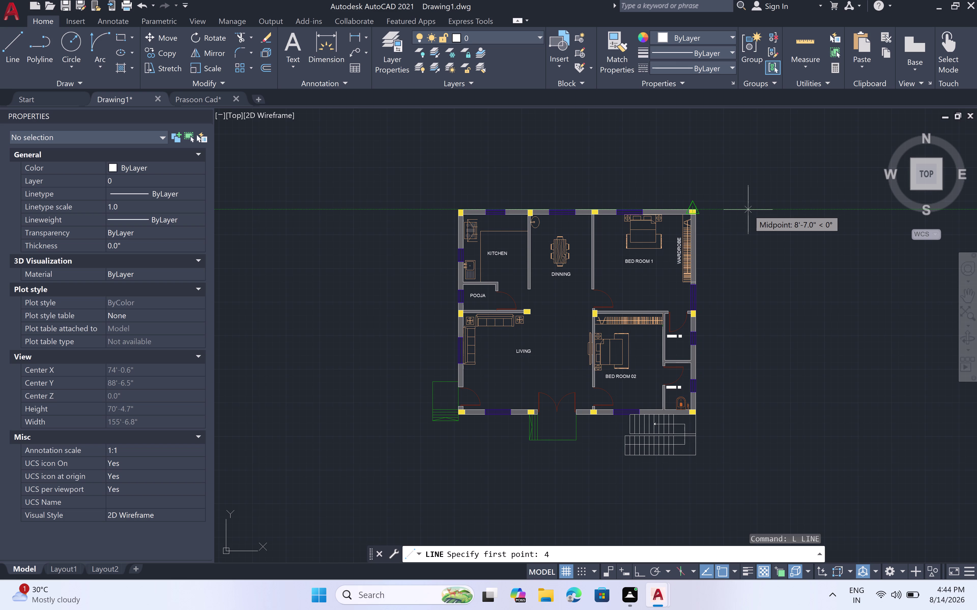
text(')
key(space)
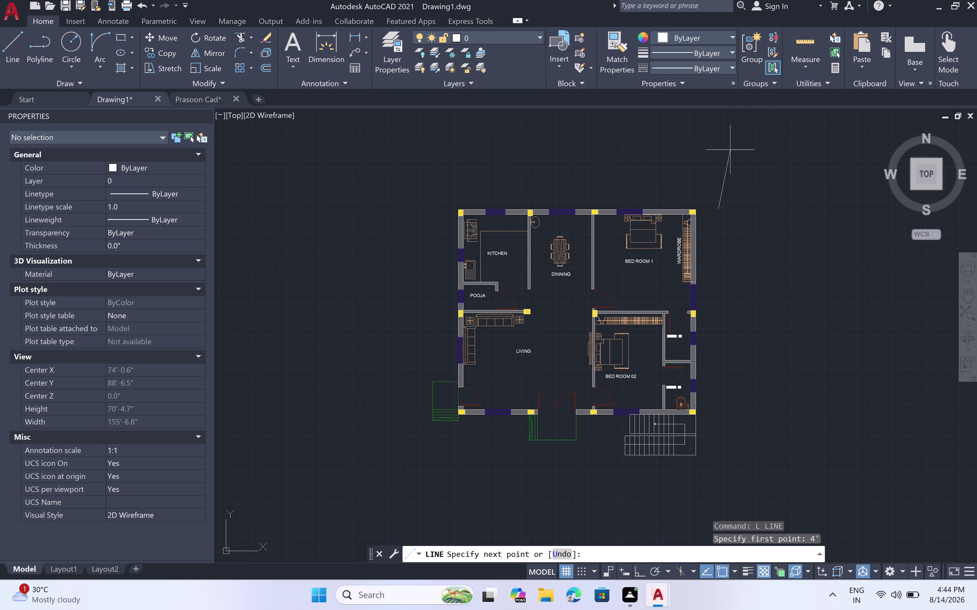
key(F8)
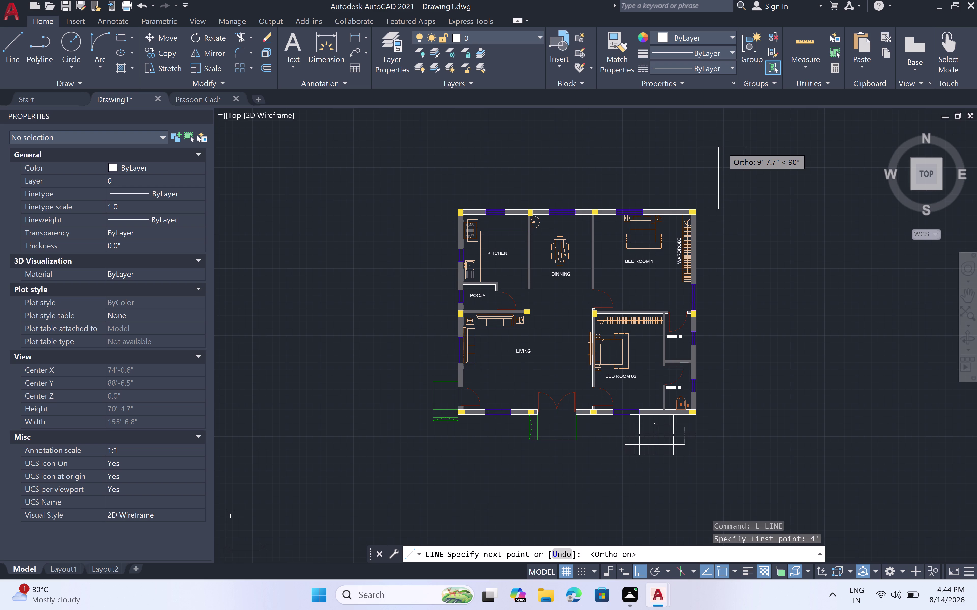
key(4)
text(')
key(space)
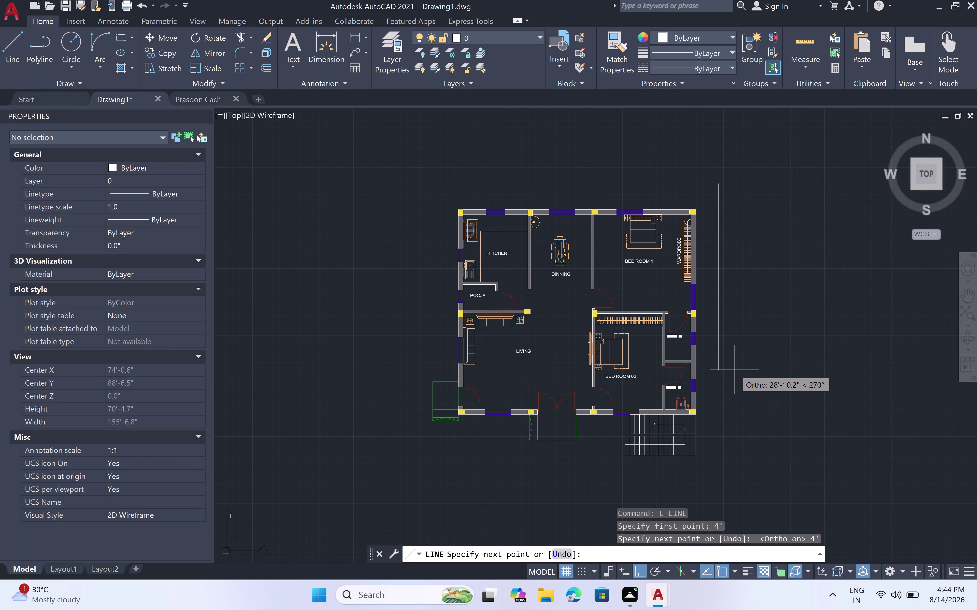
Draw the 47'5" boundary line down the plan's right side.
key(4)
key(7)
key(apostrophe)
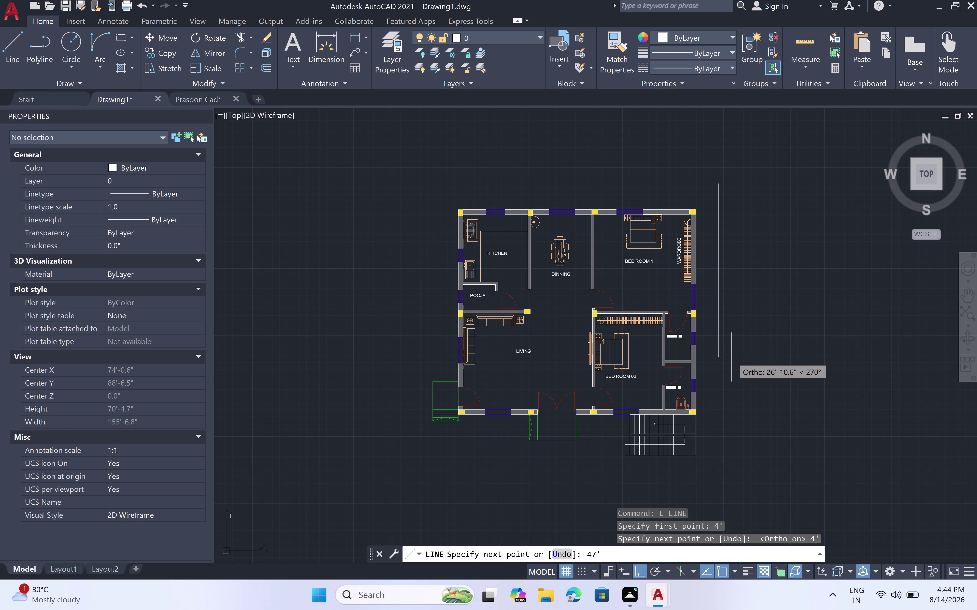
key(5)
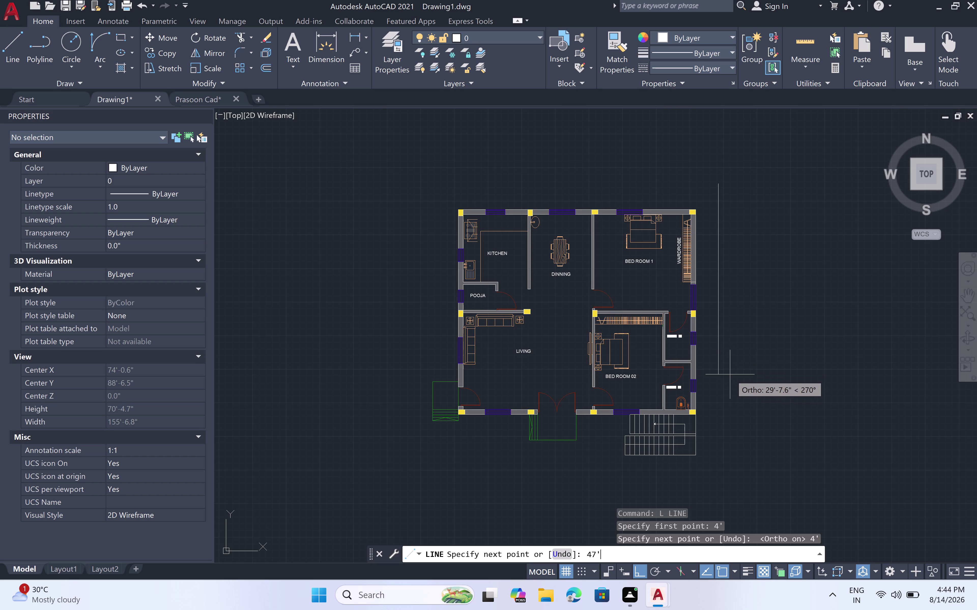
key(shift+quotedbl)
key(space)
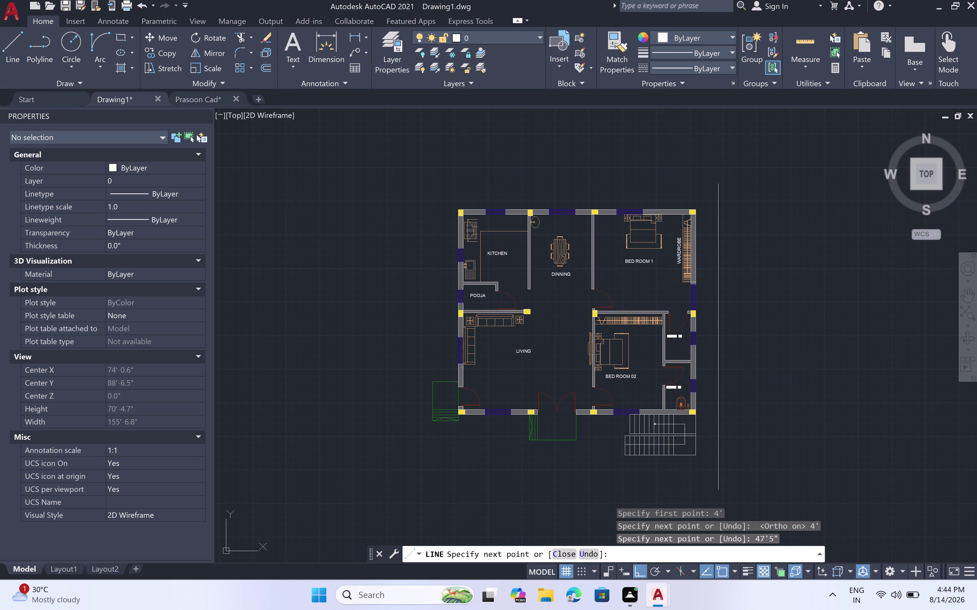
Draw the 45' bottom boundary line beneath the plan and end the command.
scroll(down, 3)
middle_drag(737, 391, 717, 277)
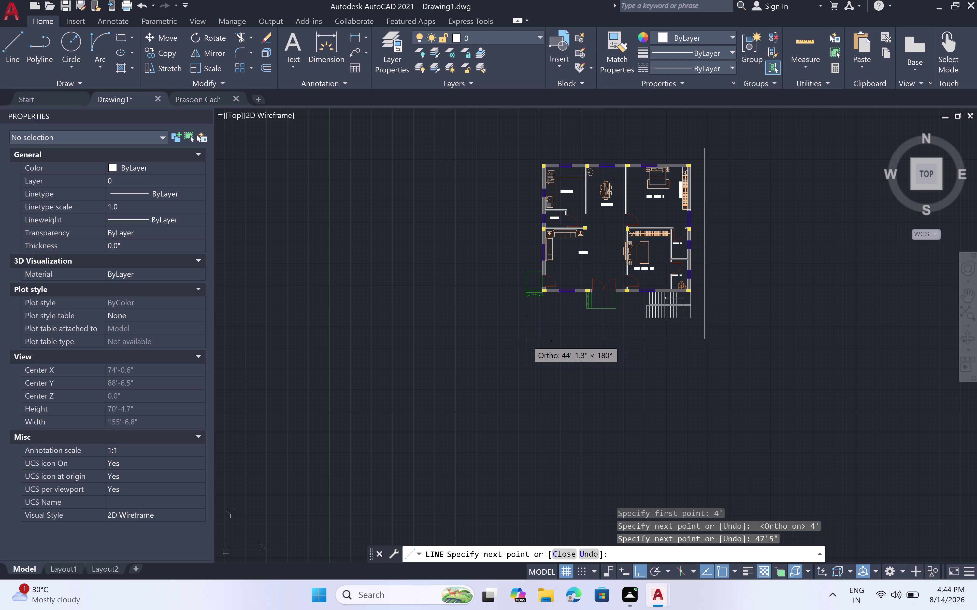
key(4)
key(5)
key(apostrophe)
key(space)
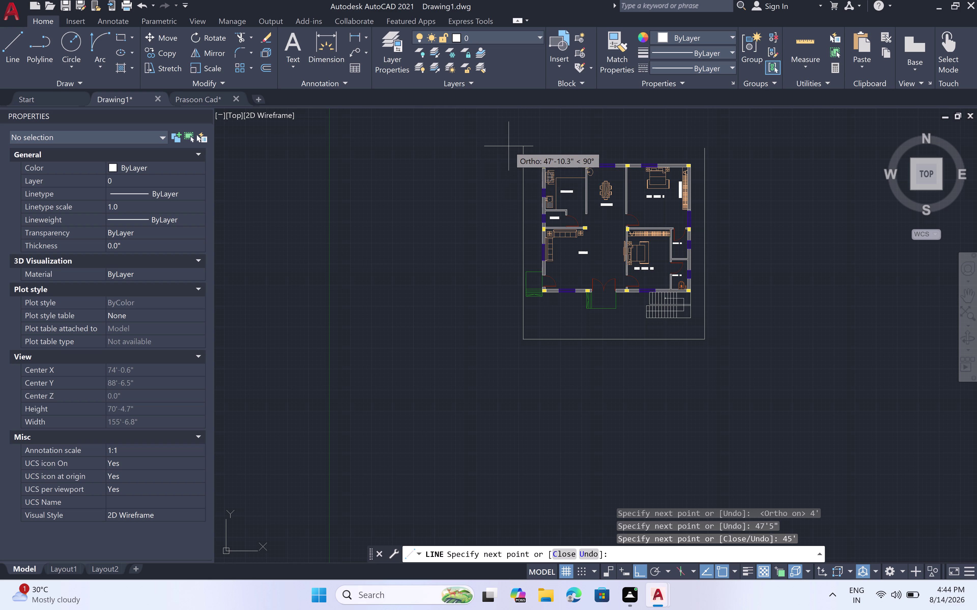
scroll(up, 3)
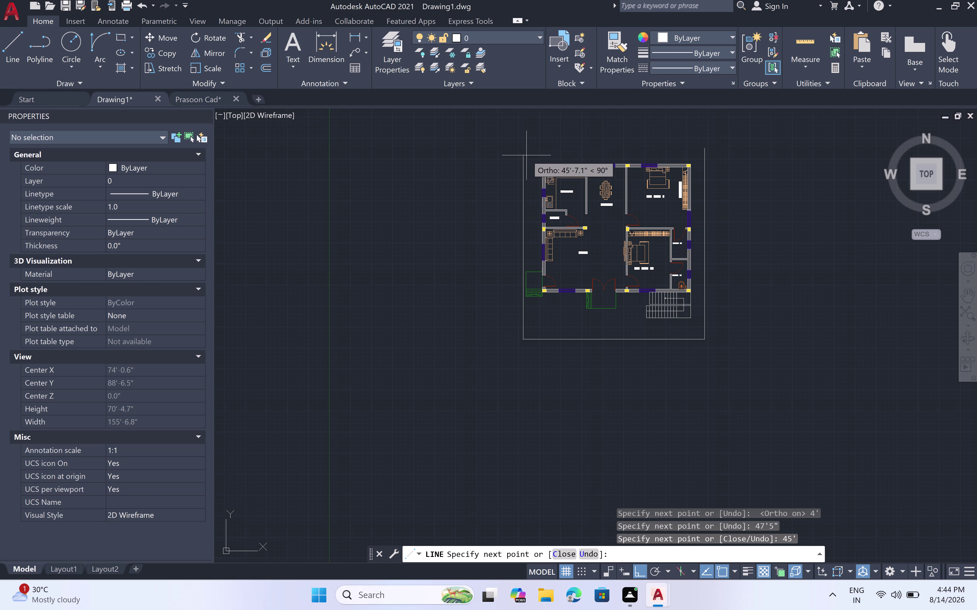
scroll(up, 3)
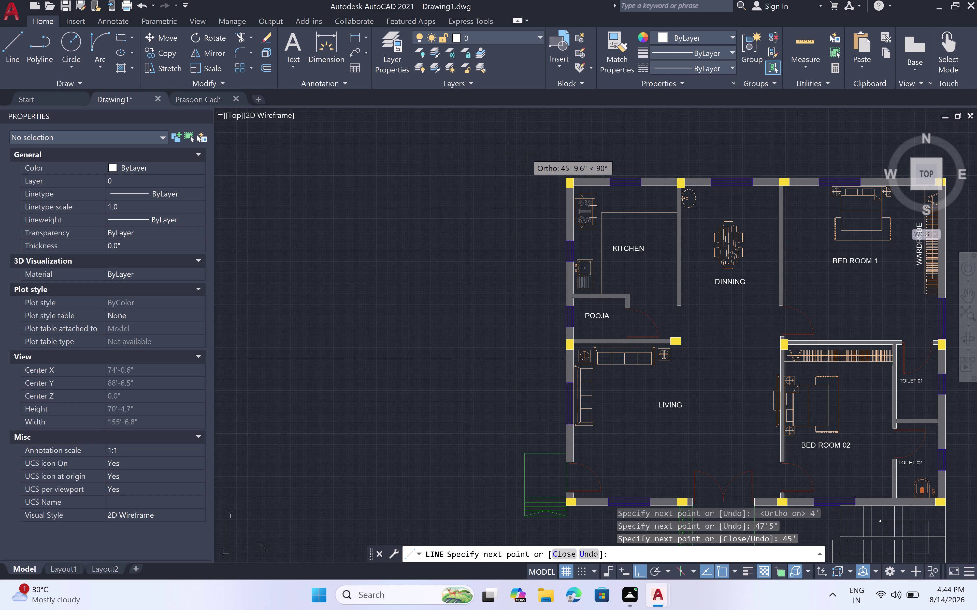
scroll(down, 3)
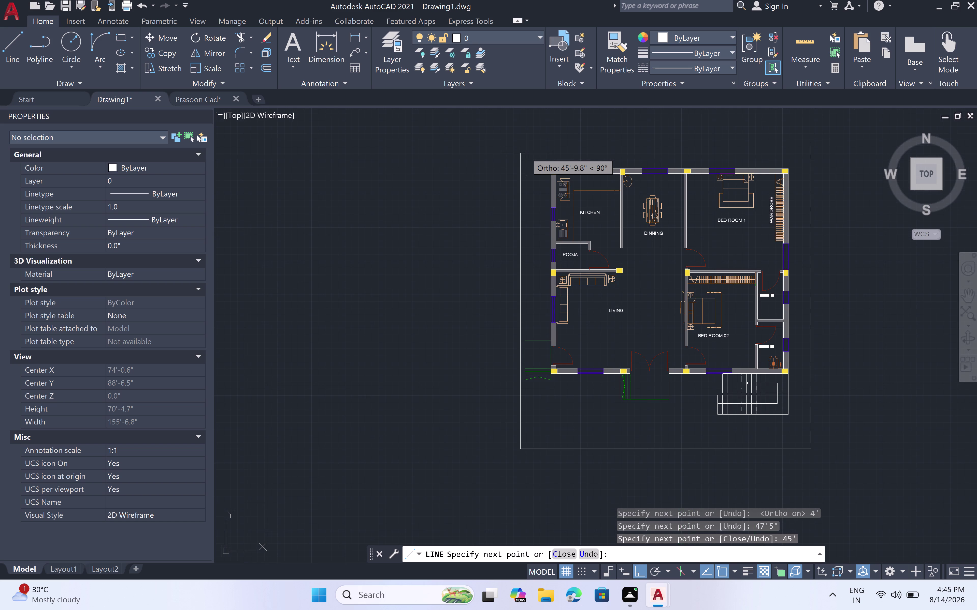
key(Escape)
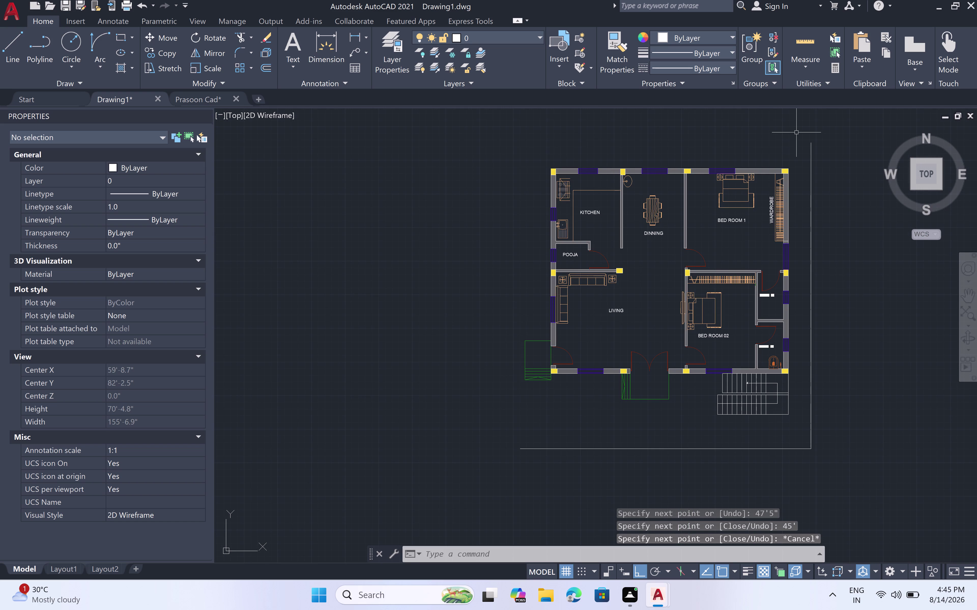
Draw the 43' top boundary line from the top-right corner.
key(l)
key(space)
triple_click(810, 141)
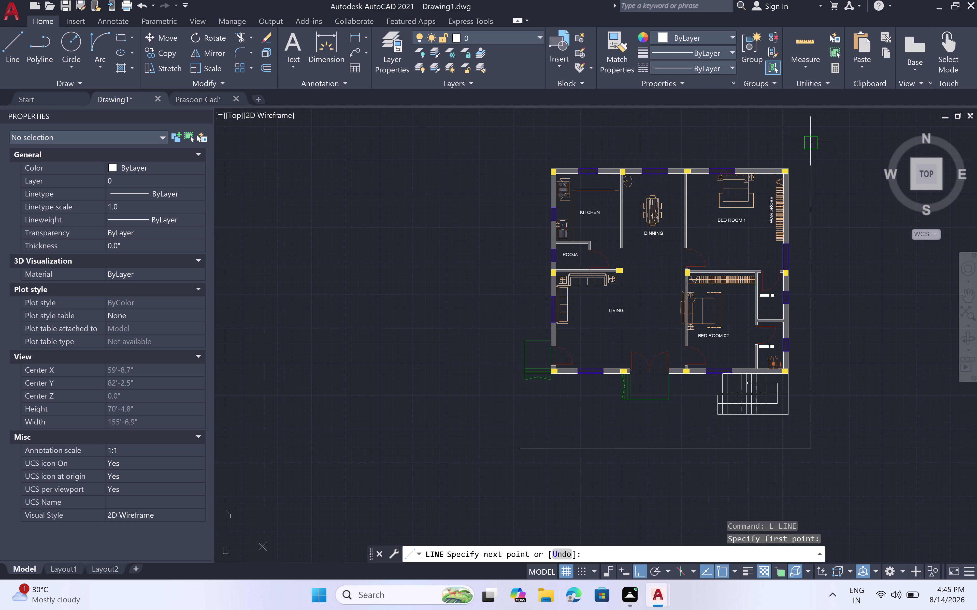
text(43)
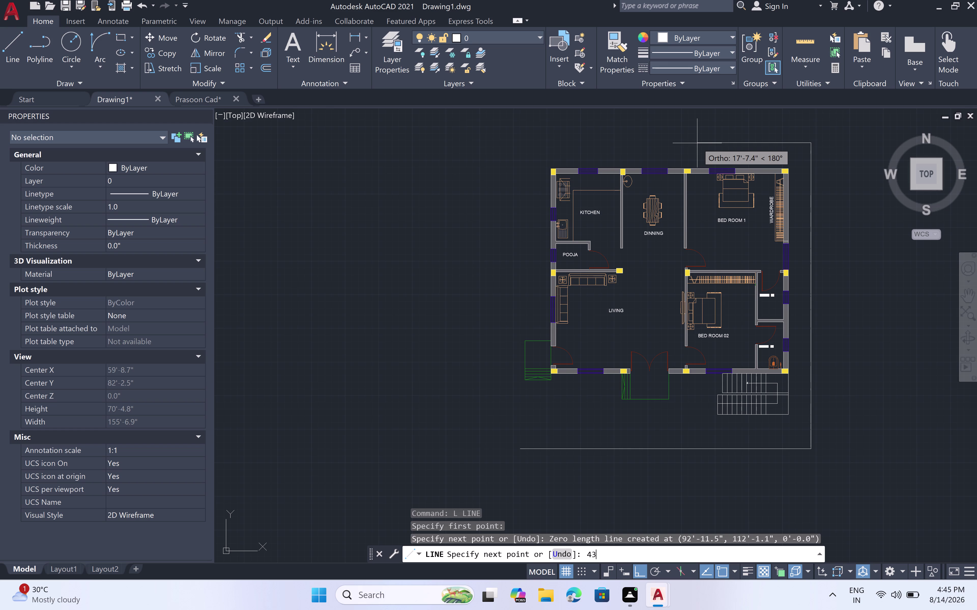
key(apostrophe)
key(space)
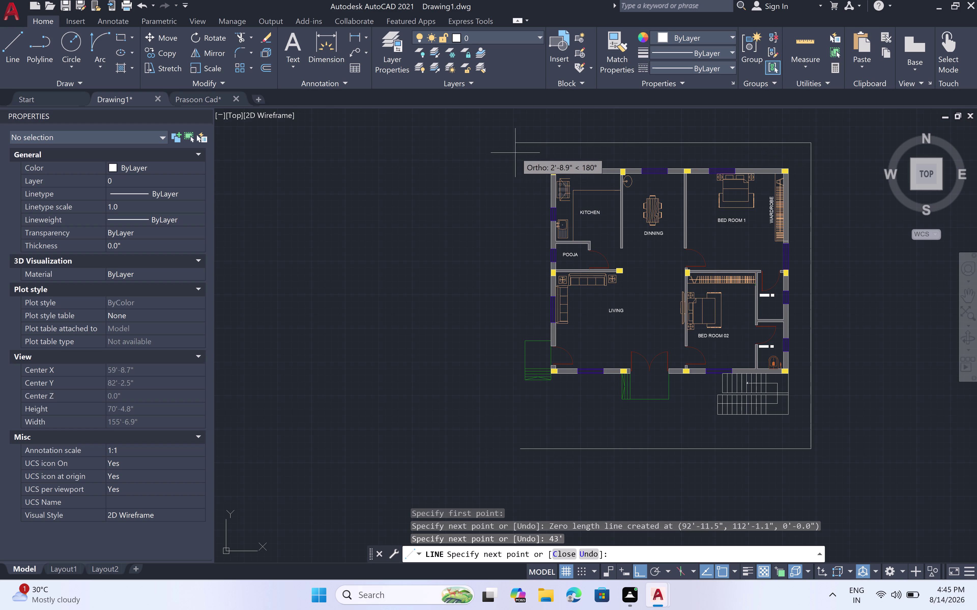
key(Escape)
With Ortho off, draw the slanted left edge down to the bottom-left corner.
text(L)
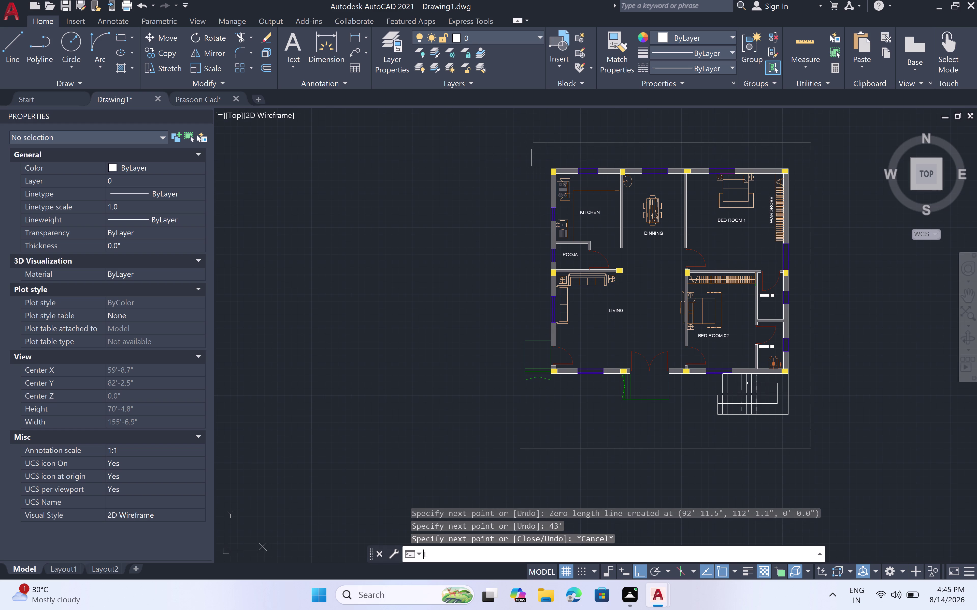
key(space)
double_click(531, 140)
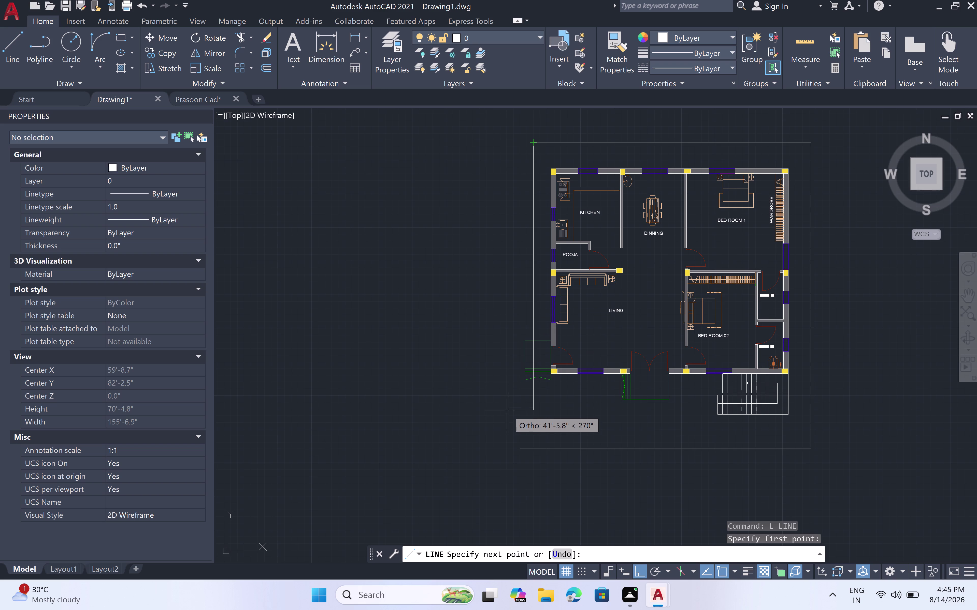
key(F8)
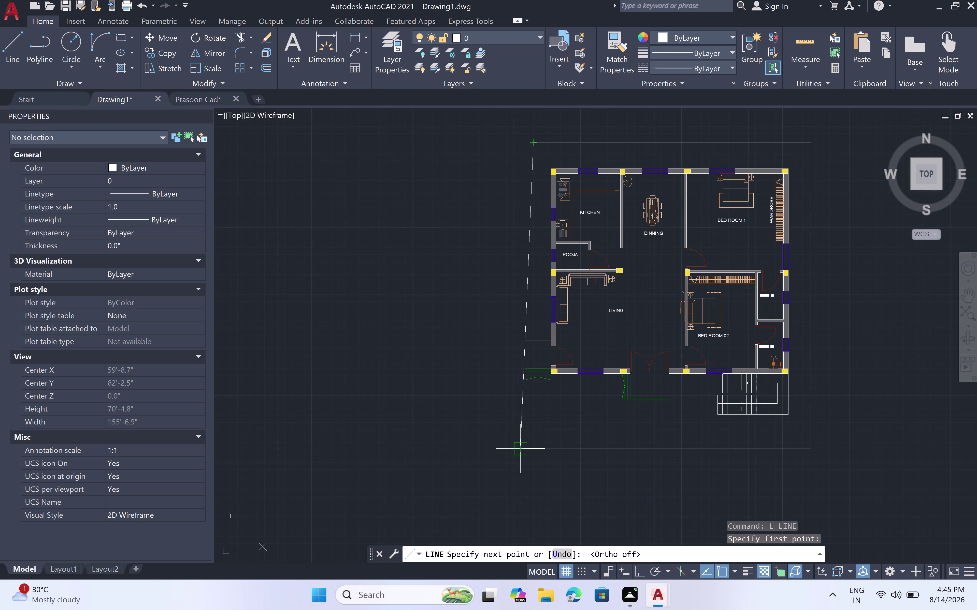
click(514, 448)
key(Escape)
scroll(up, 3)
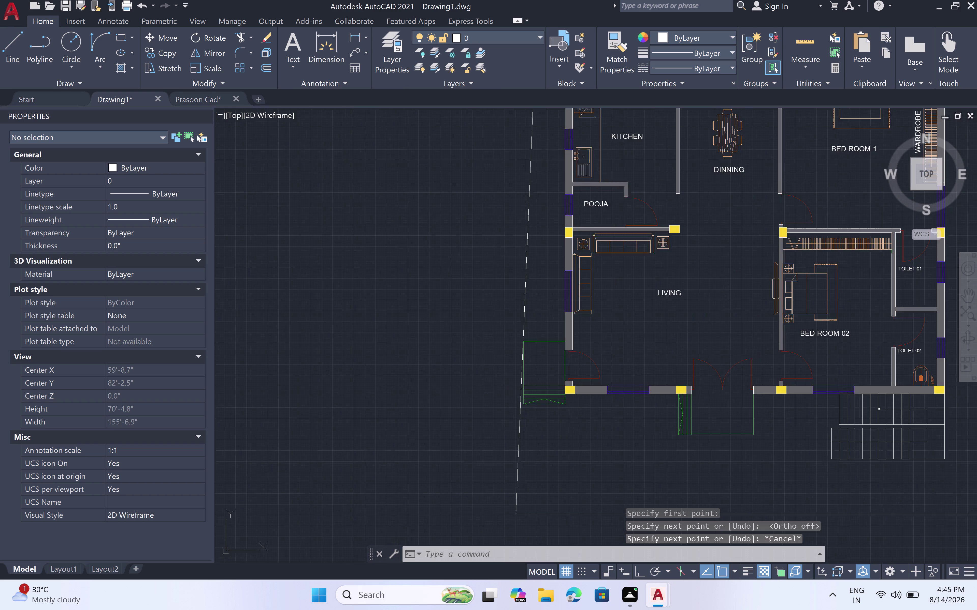
scroll(up, 3)
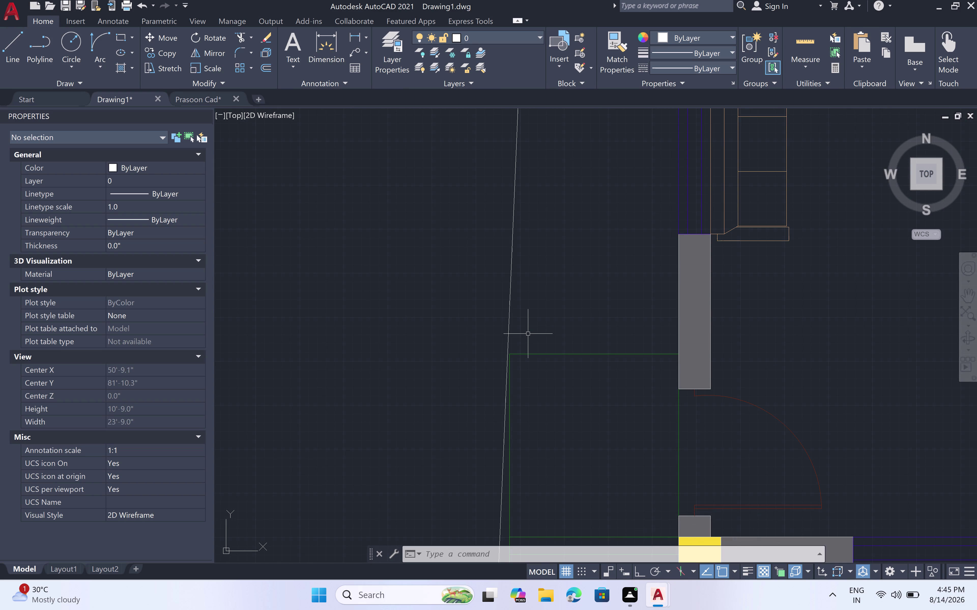
scroll(down, 3)
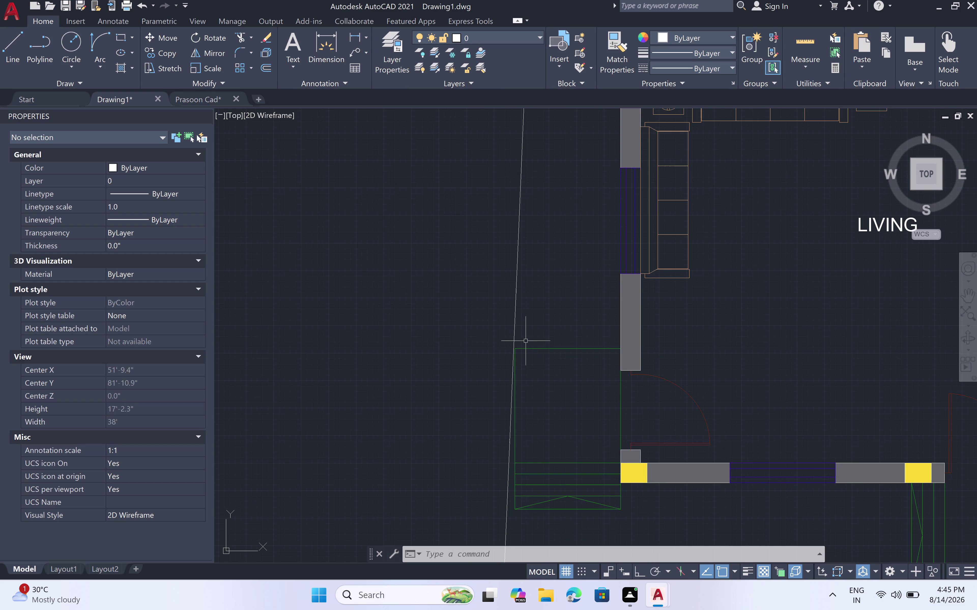
click(538, 37)
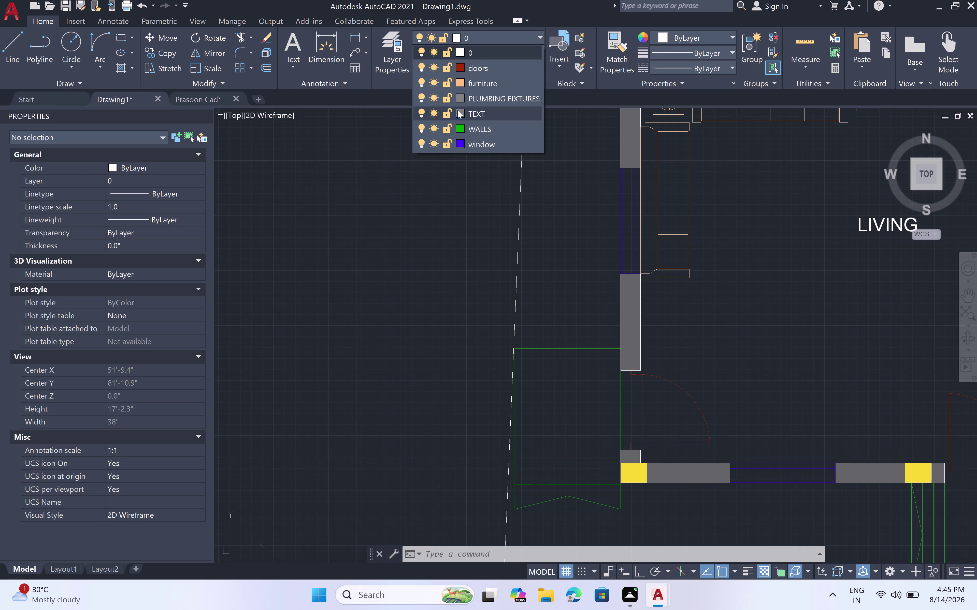
Change the TEXT layer colour to index colour 20 (orange-red).
click(458, 110)
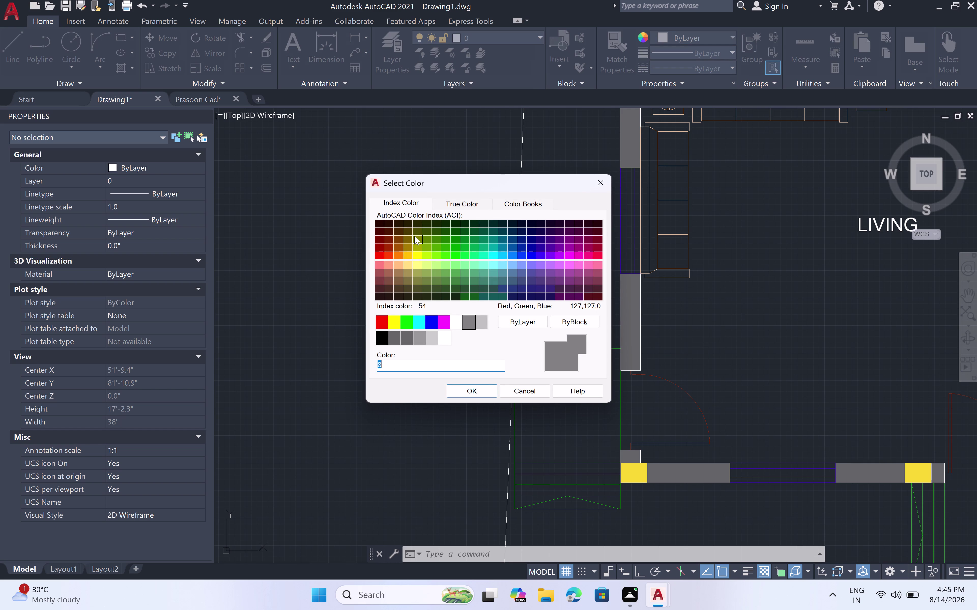
click(387, 253)
click(469, 390)
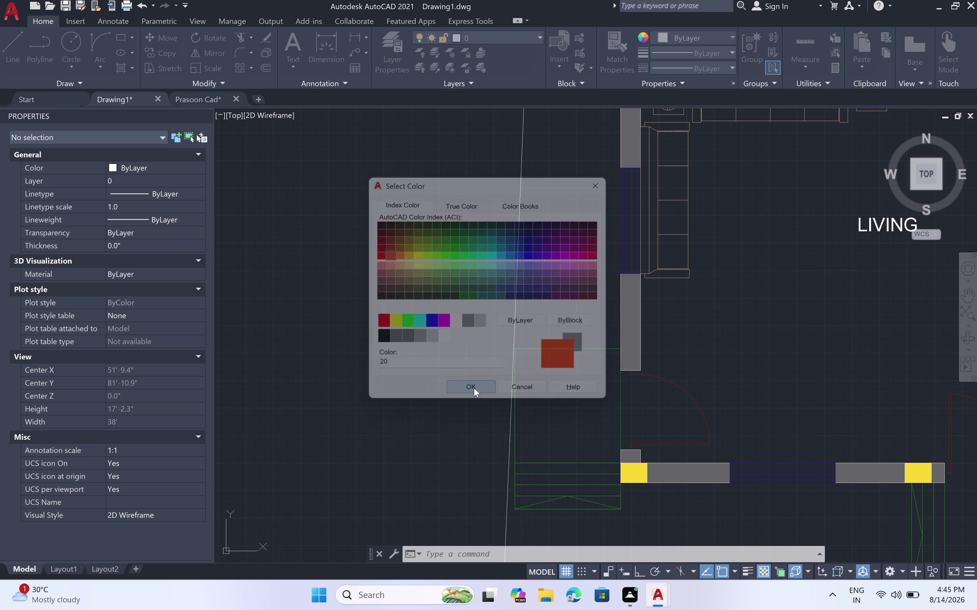
click(0, 330)
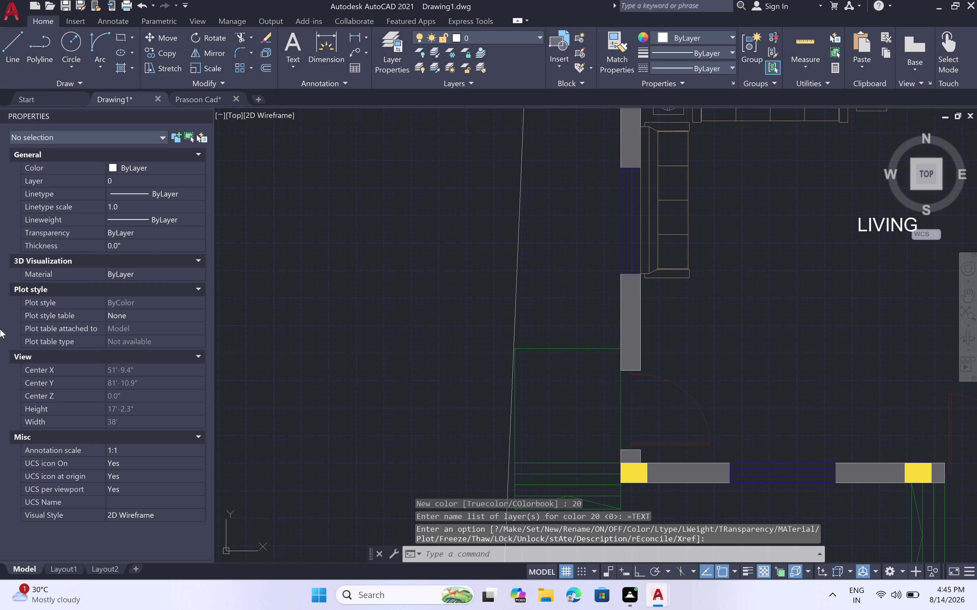
text(L)
key(space)
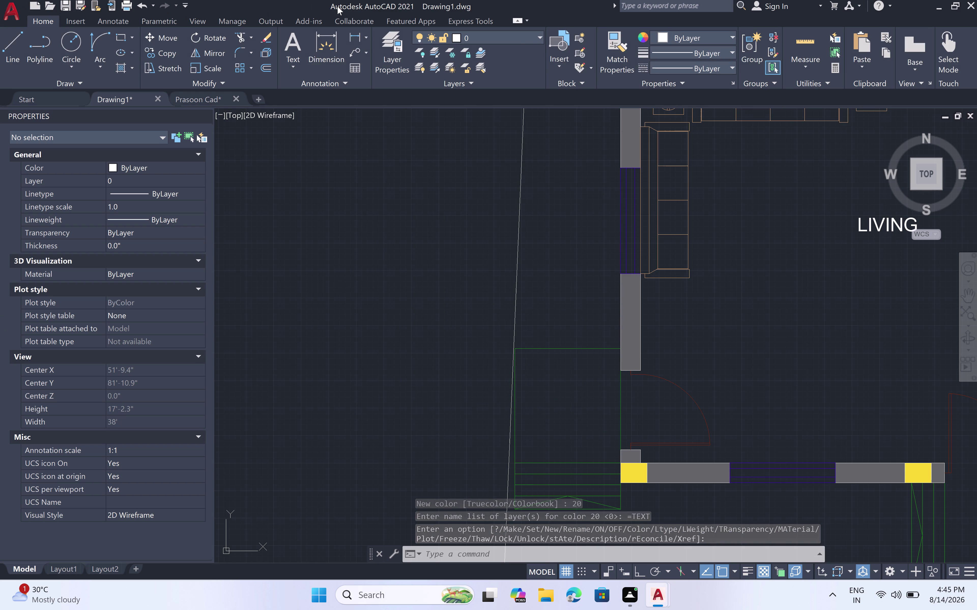
click(538, 35)
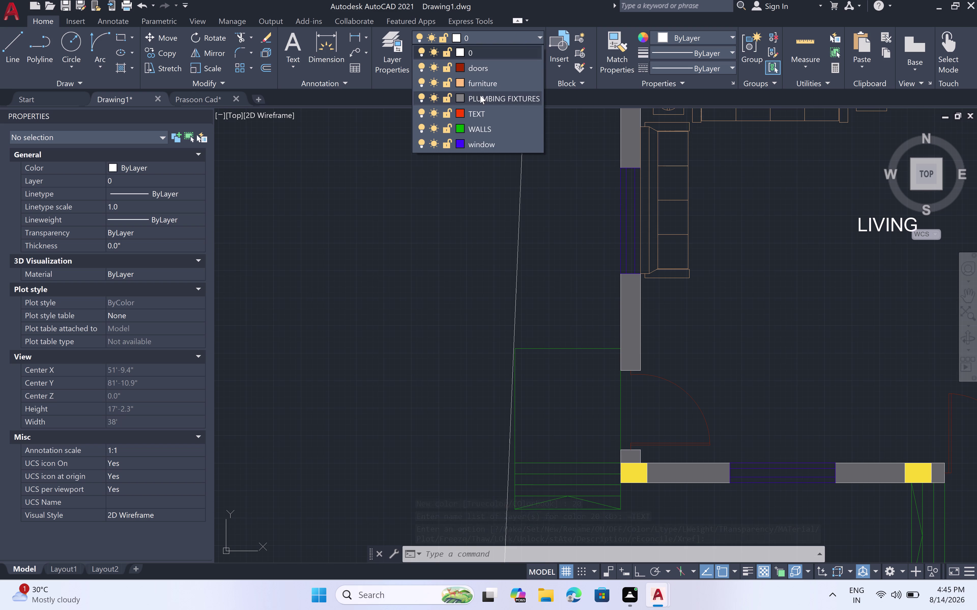
click(461, 112)
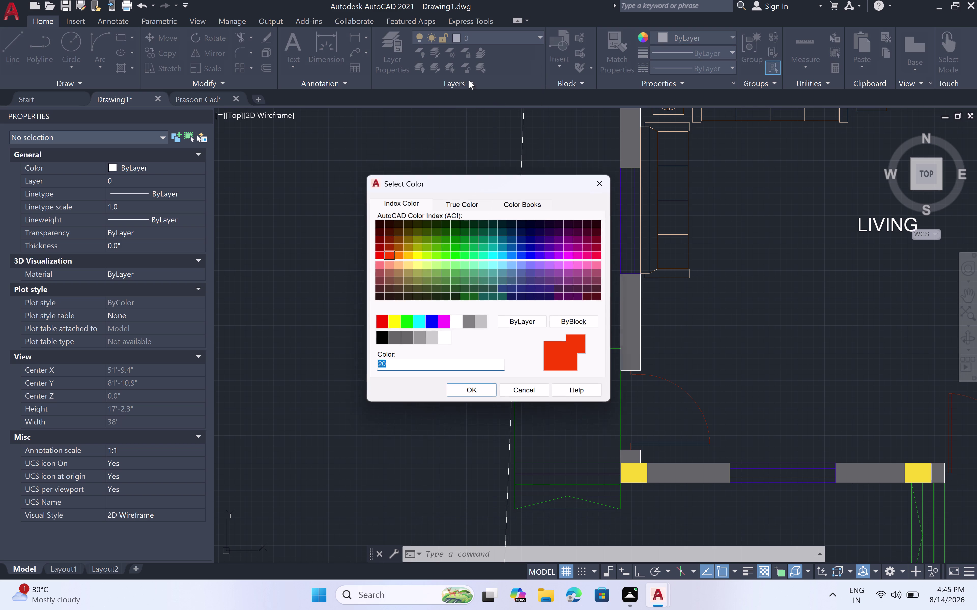
click(607, 177)
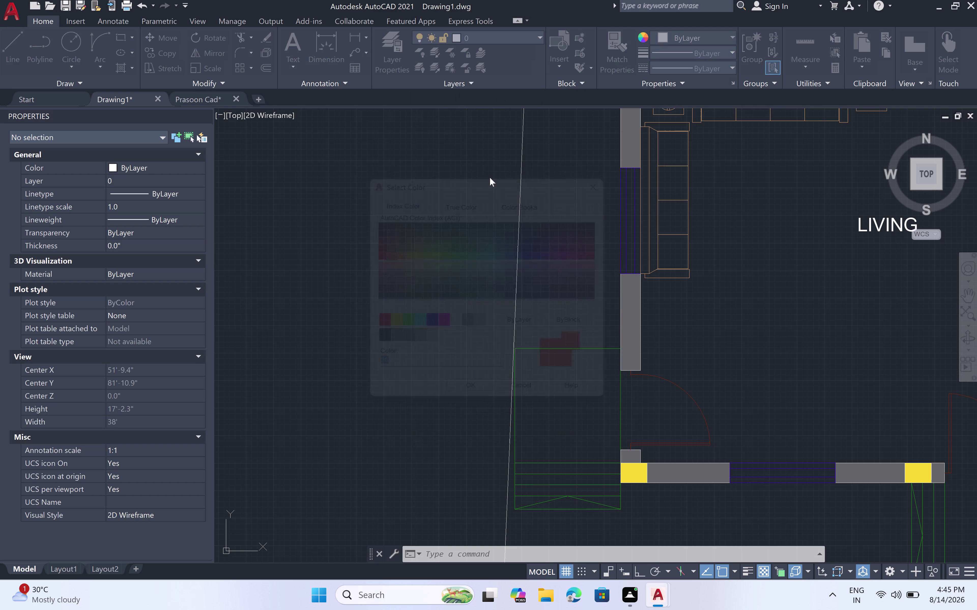
Open the Layer Properties Manager with LA.
key(l)
key(a)
key(space)
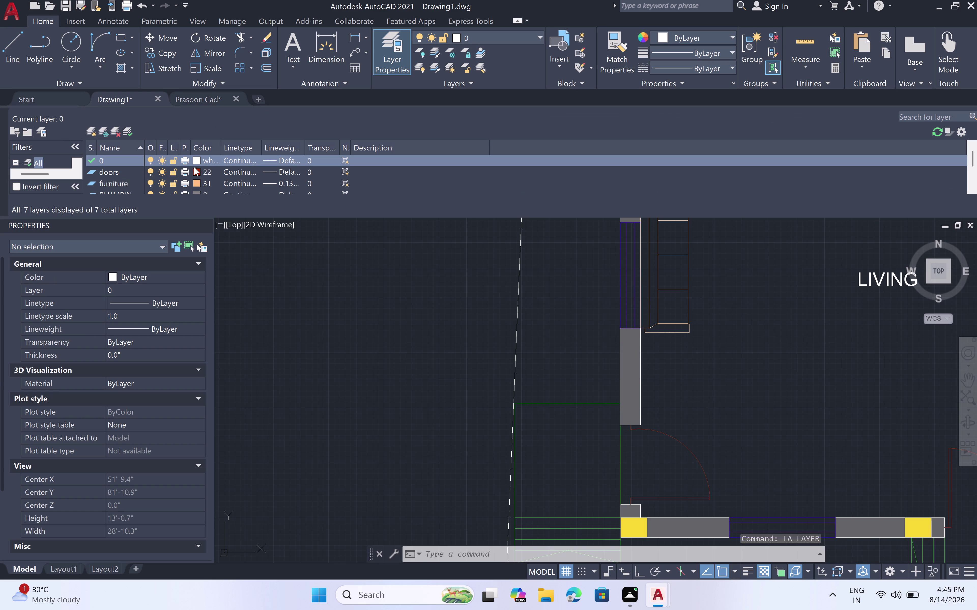
scroll(down, 3)
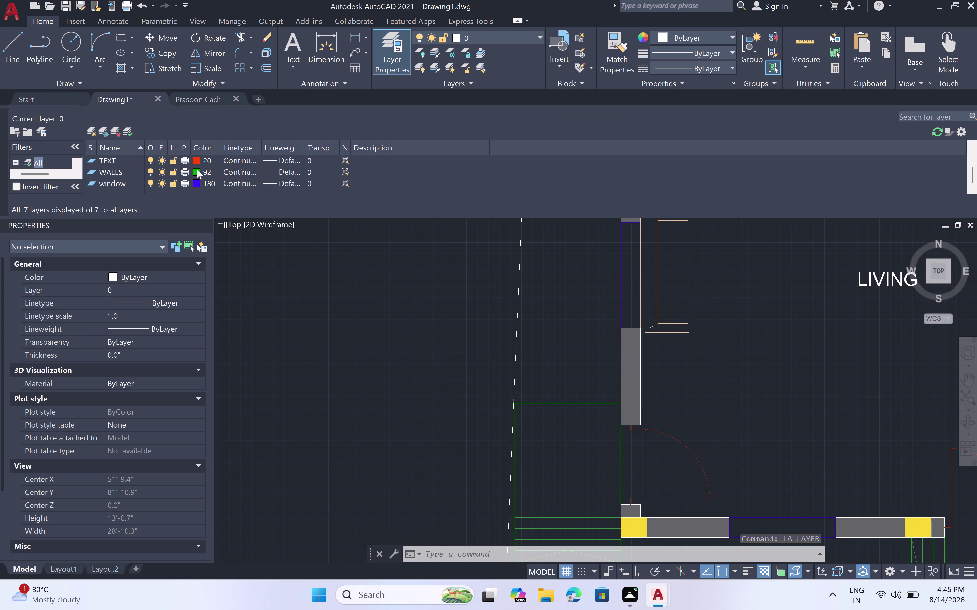
click(197, 160)
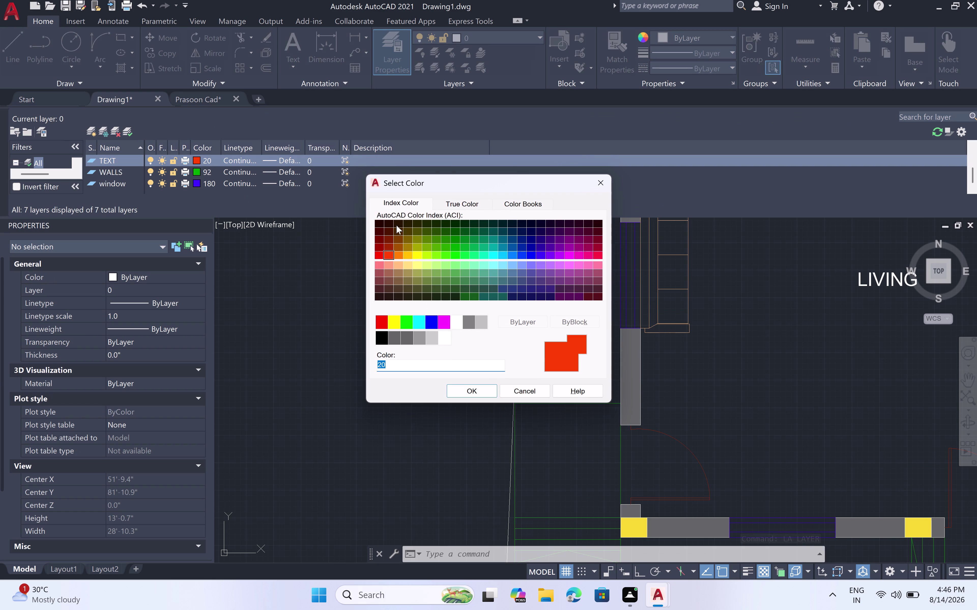
click(270, 157)
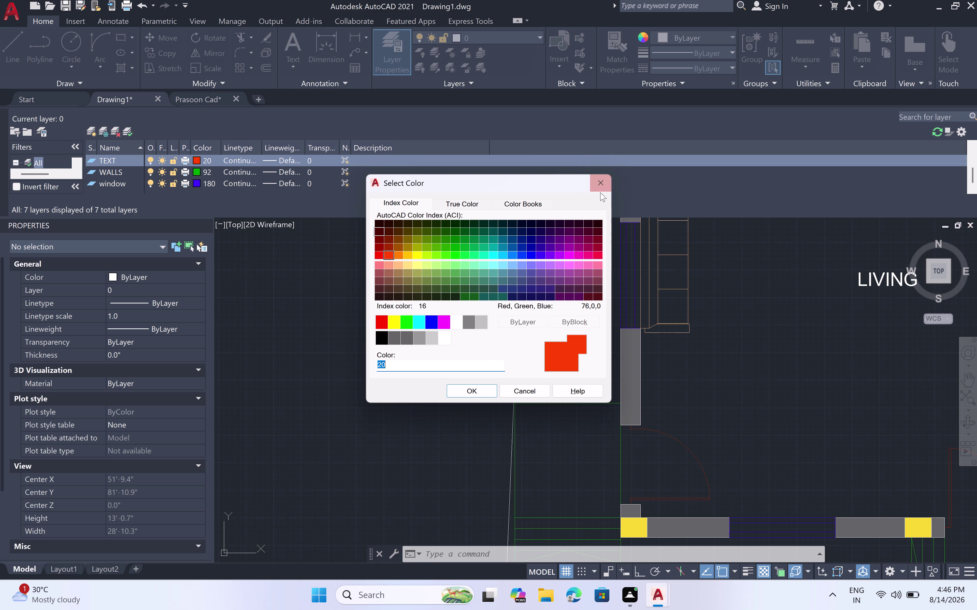
click(603, 179)
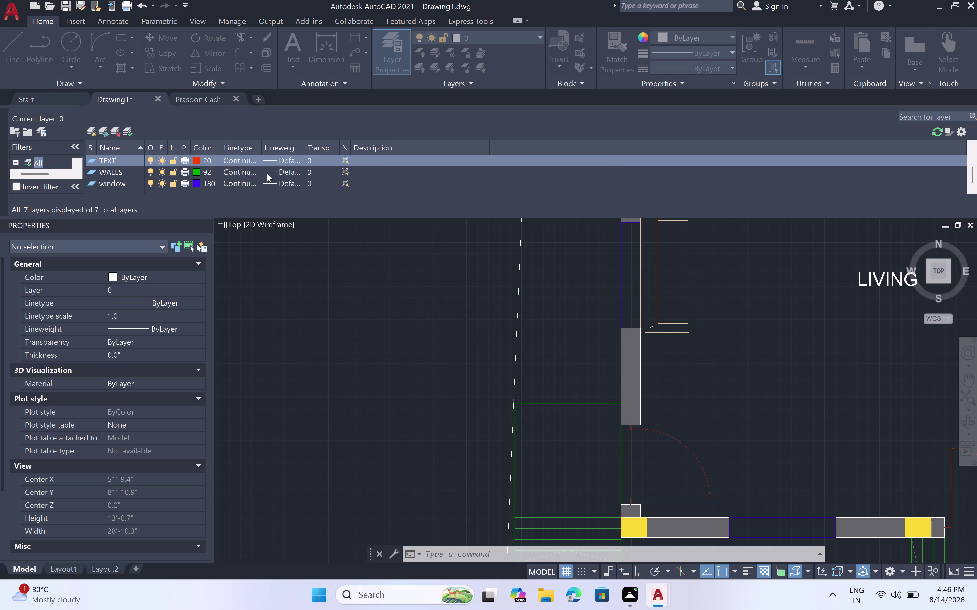
click(266, 170)
scroll(down, 3)
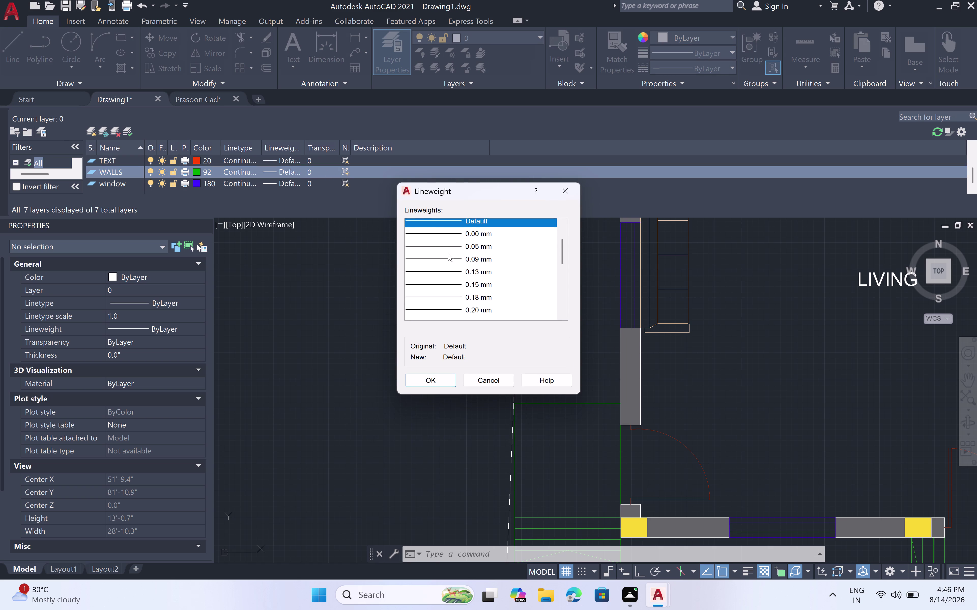
scroll(down, 3)
scroll(up, 3)
scroll(down, 3)
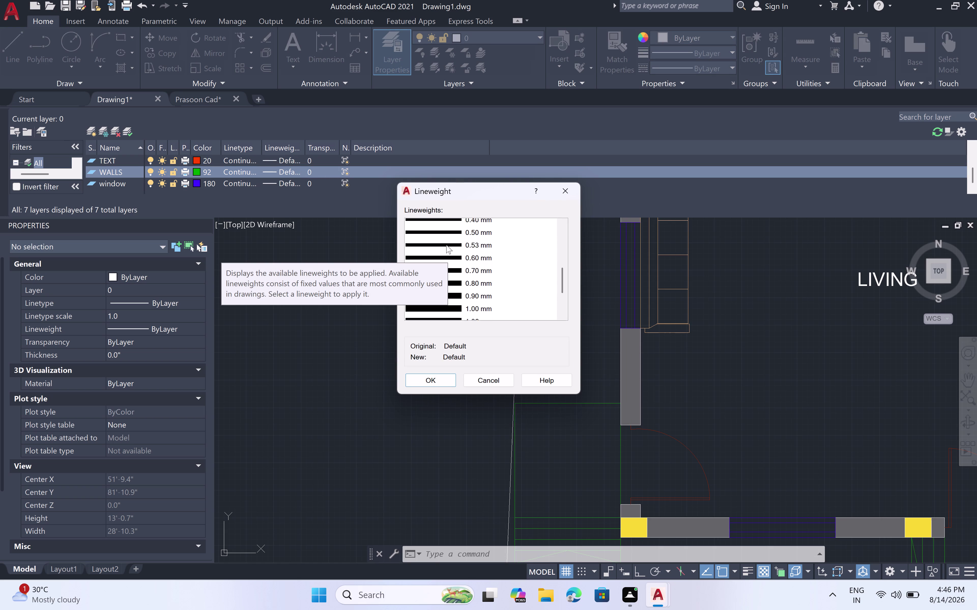
scroll(up, 3)
double_click(237, 171)
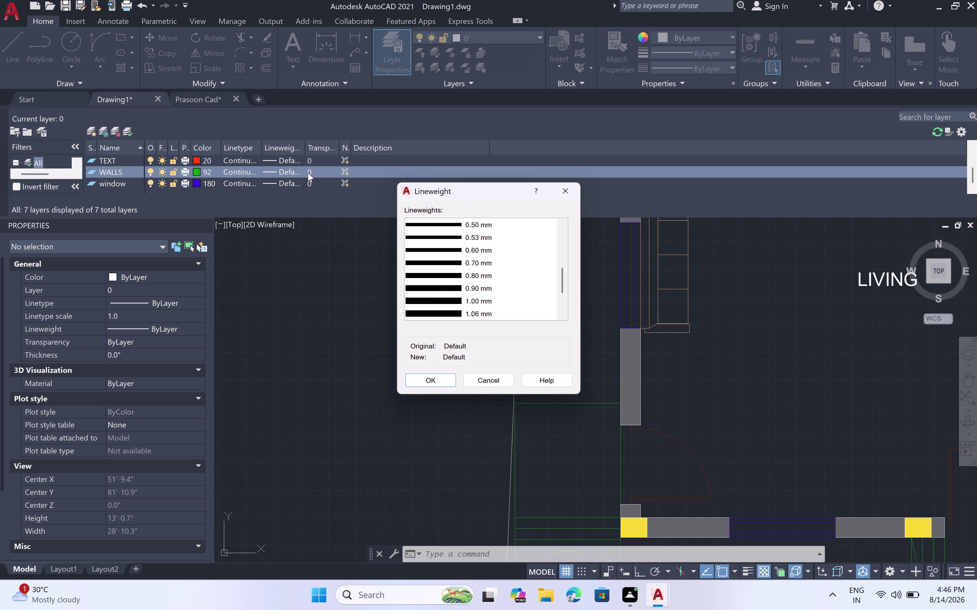
click(565, 189)
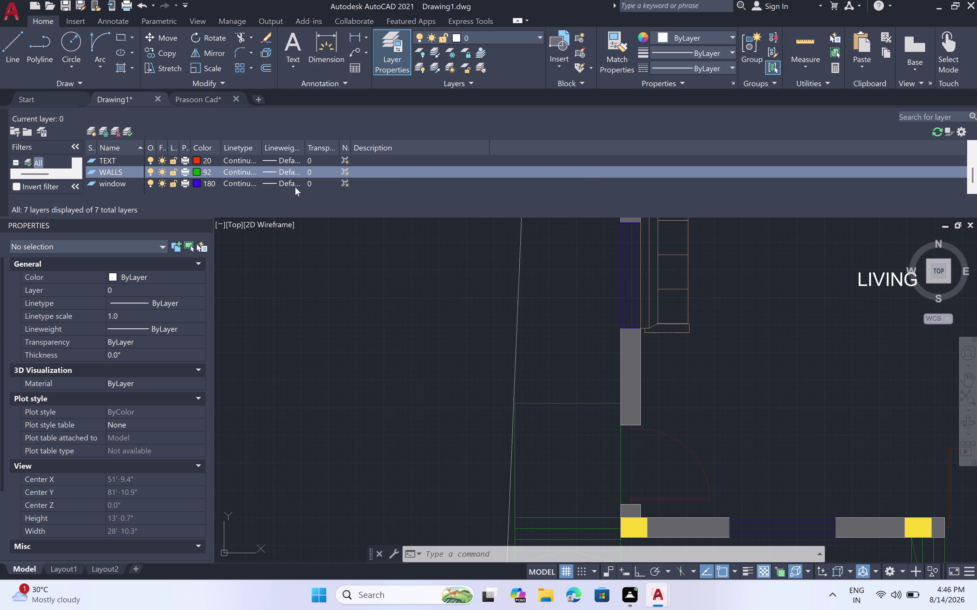
click(232, 167)
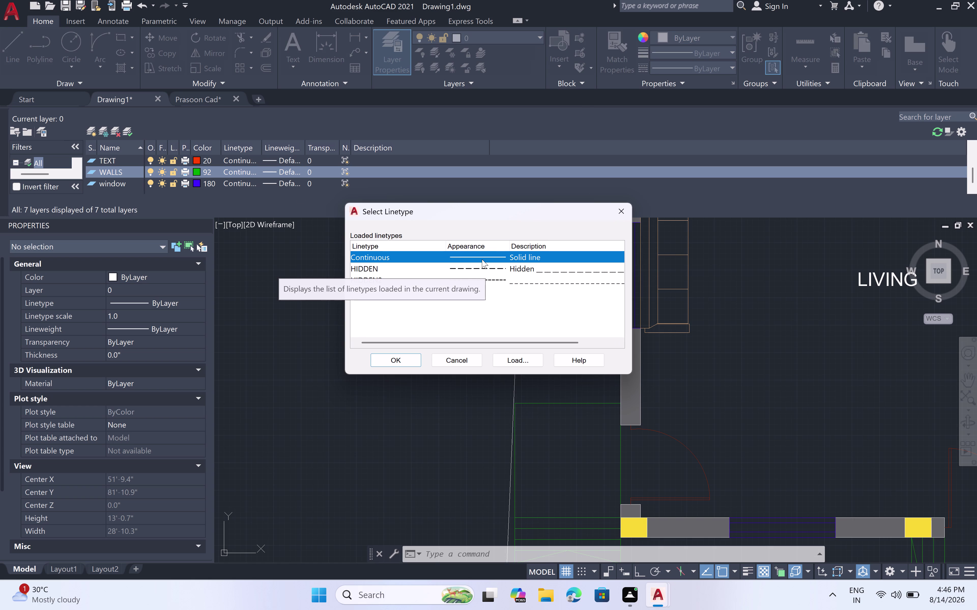
Load the ACAD_ISO03W100 dash space linetype and assign it to WALLS.
click(522, 361)
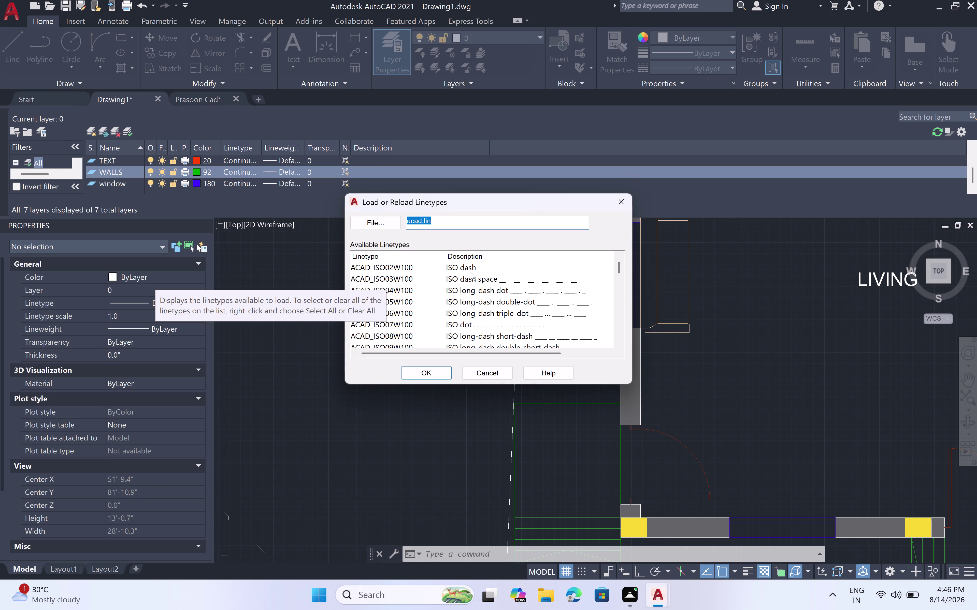
click(458, 264)
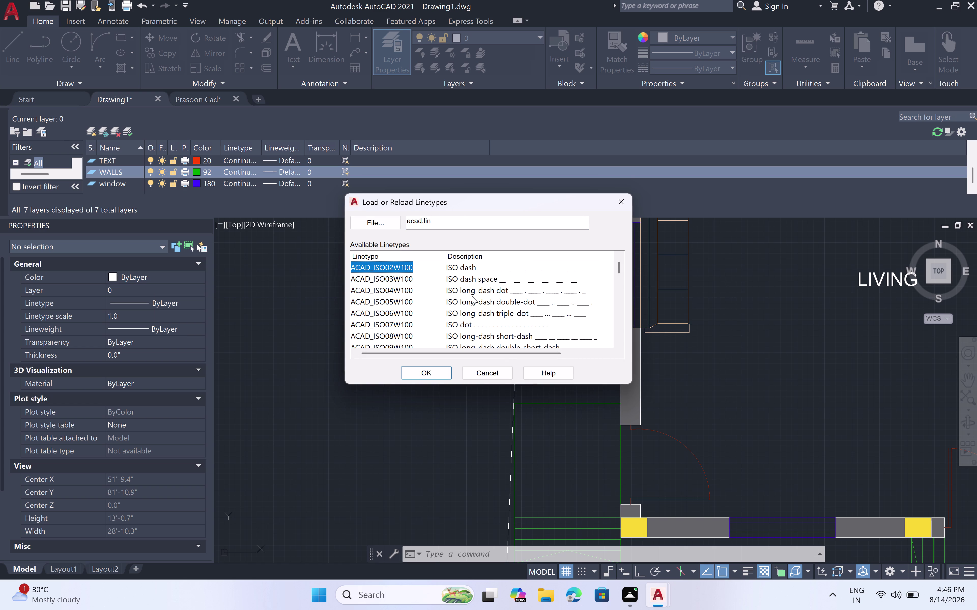
click(469, 278)
click(422, 370)
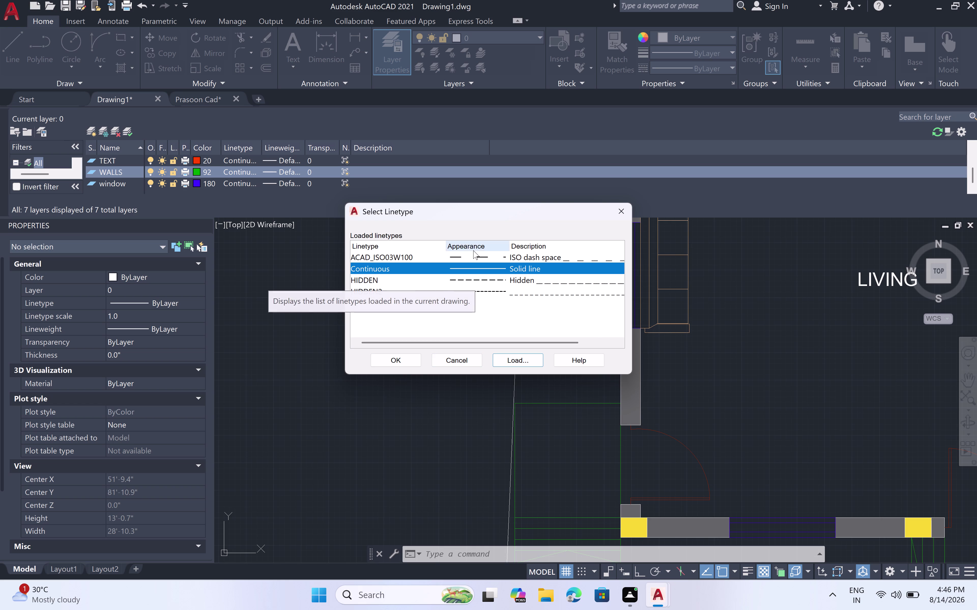
click(482, 259)
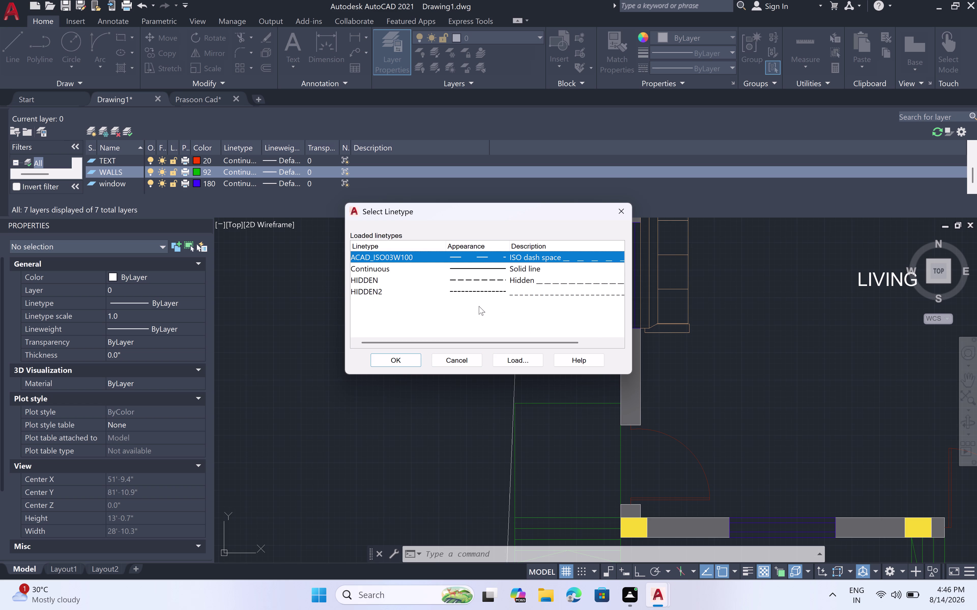
click(412, 359)
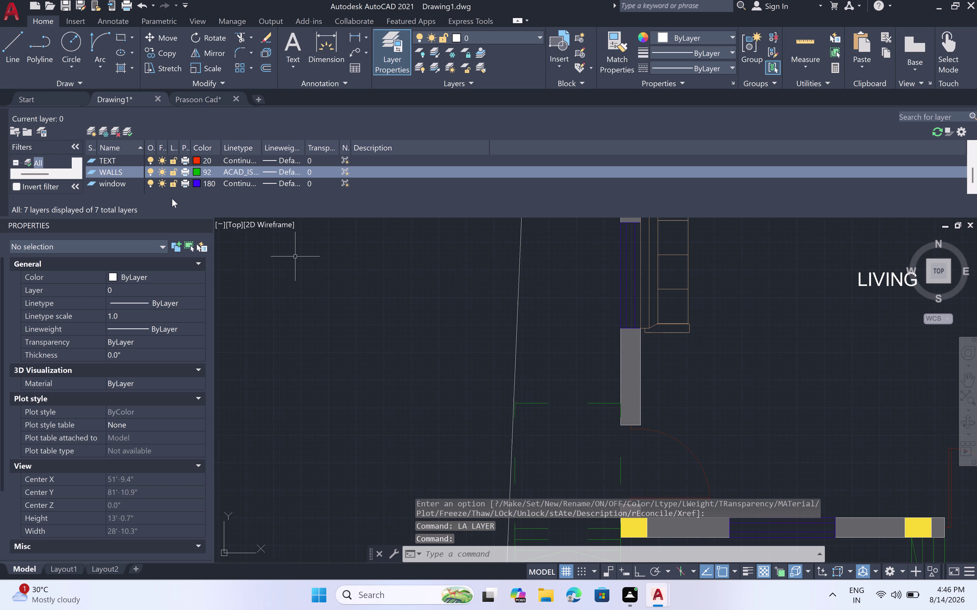
scroll(down, 3)
scroll(up, 3)
scroll(up, 3)
scroll(down, 3)
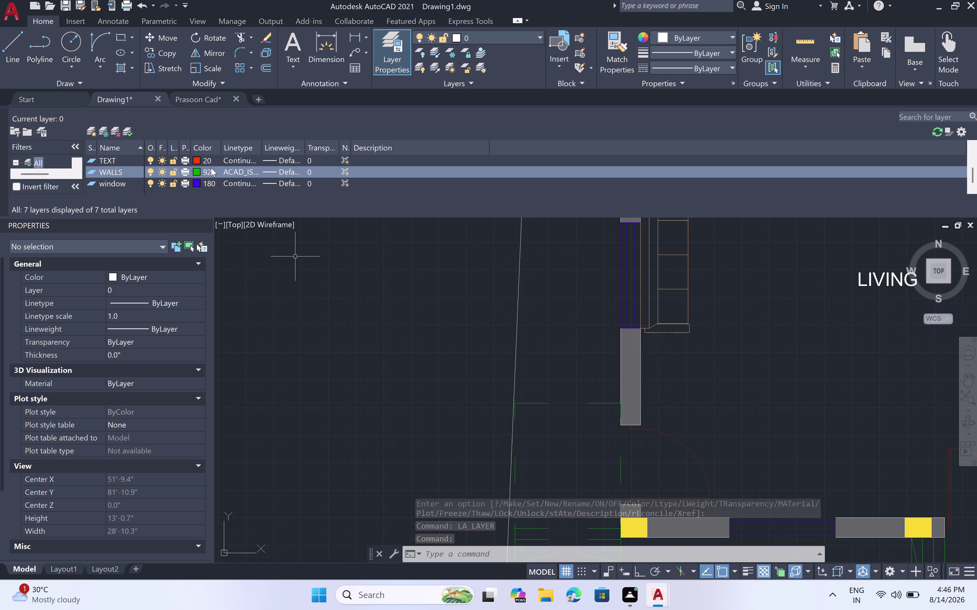
scroll(down, 3)
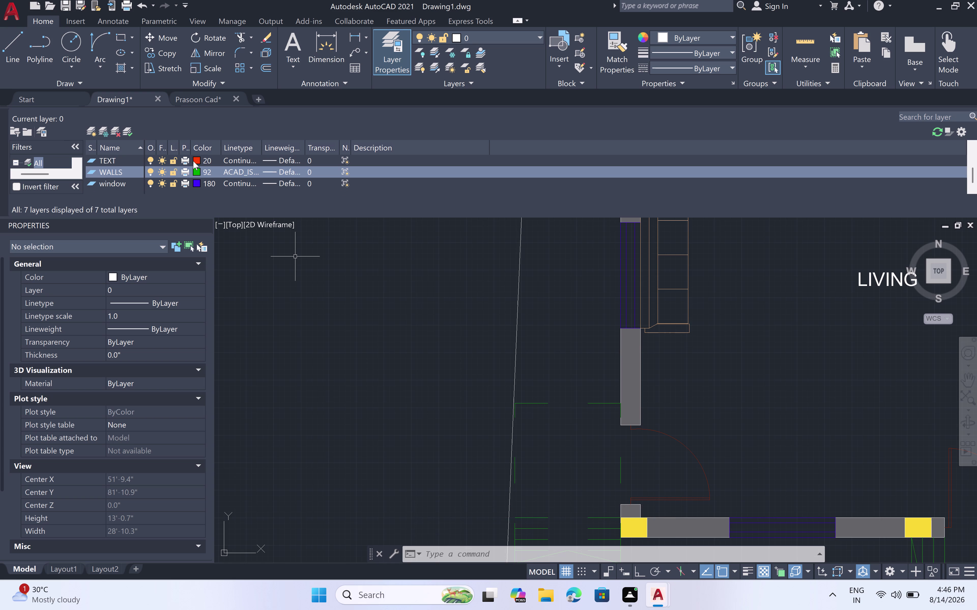
Give the TEXT layer the ISO dash space linetype and make TEXT current.
click(240, 159)
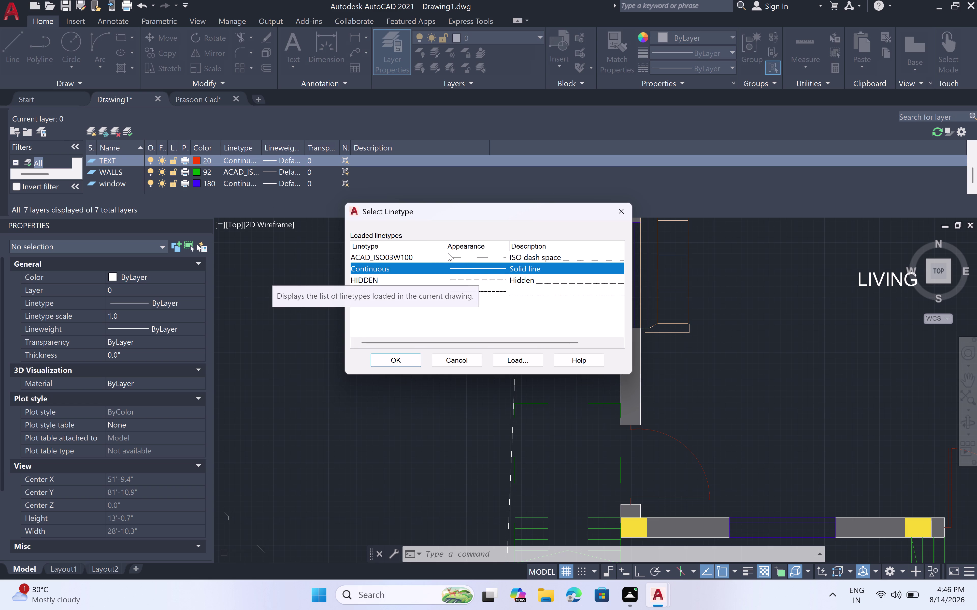
click(456, 251)
click(398, 359)
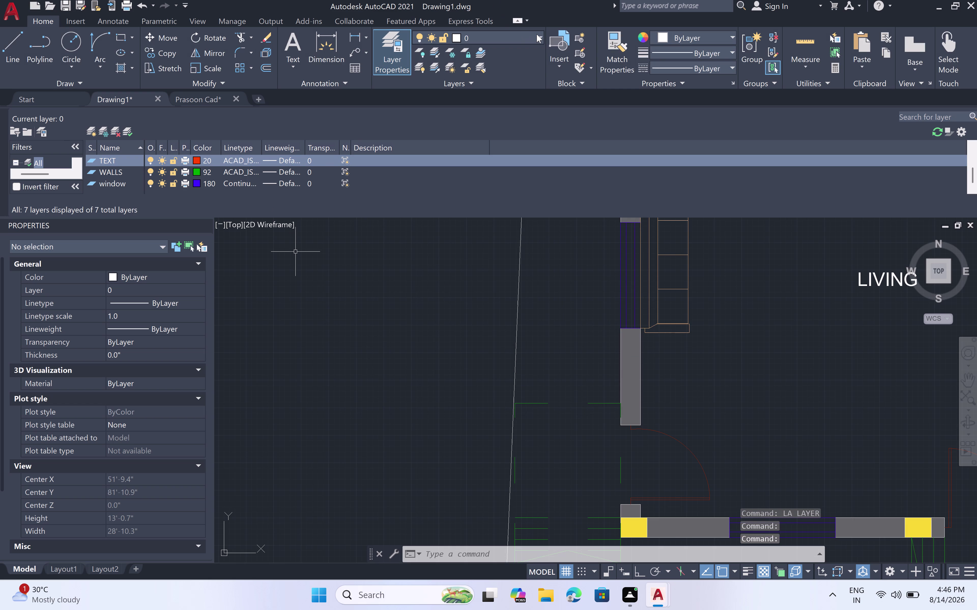
click(538, 35)
click(486, 112)
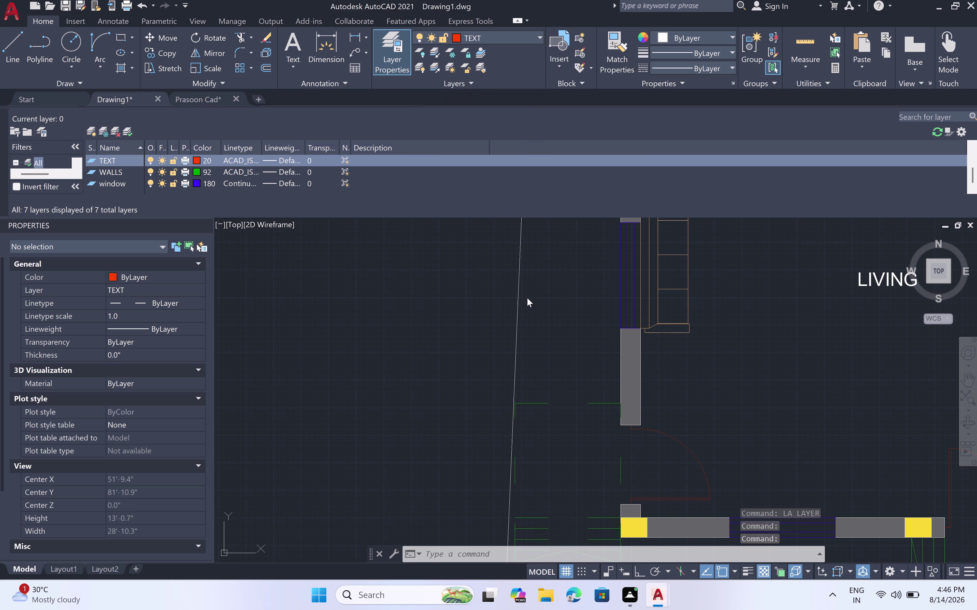
scroll(down, 3)
scroll(down, 3)
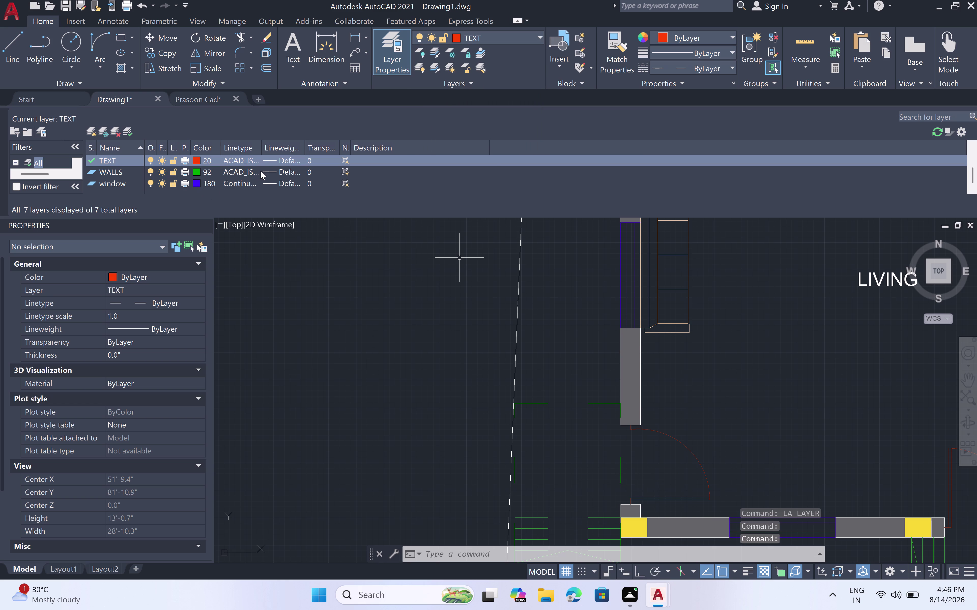
Set the WALLS layer linetype back to solid Continuous.
click(243, 170)
click(475, 267)
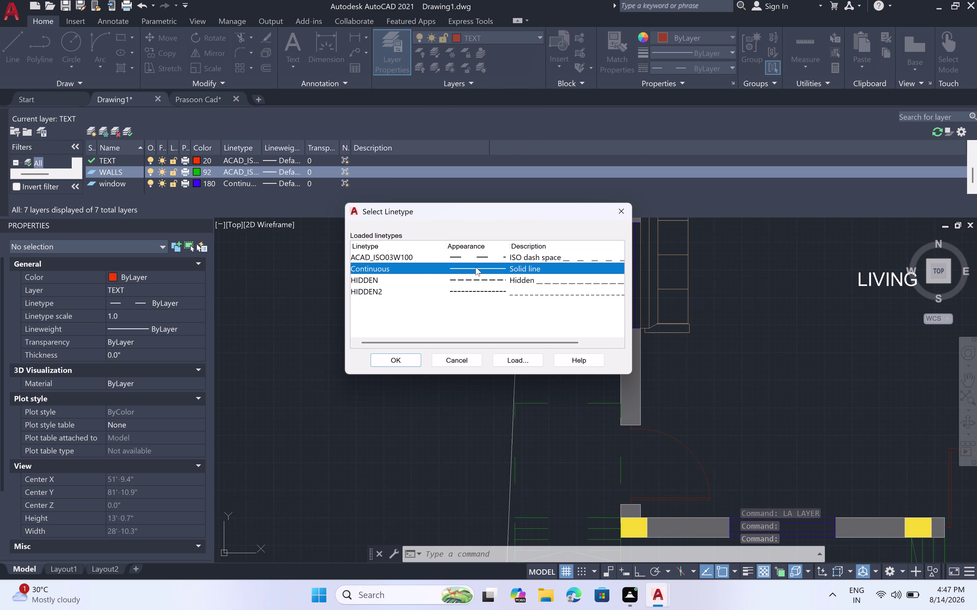
click(406, 362)
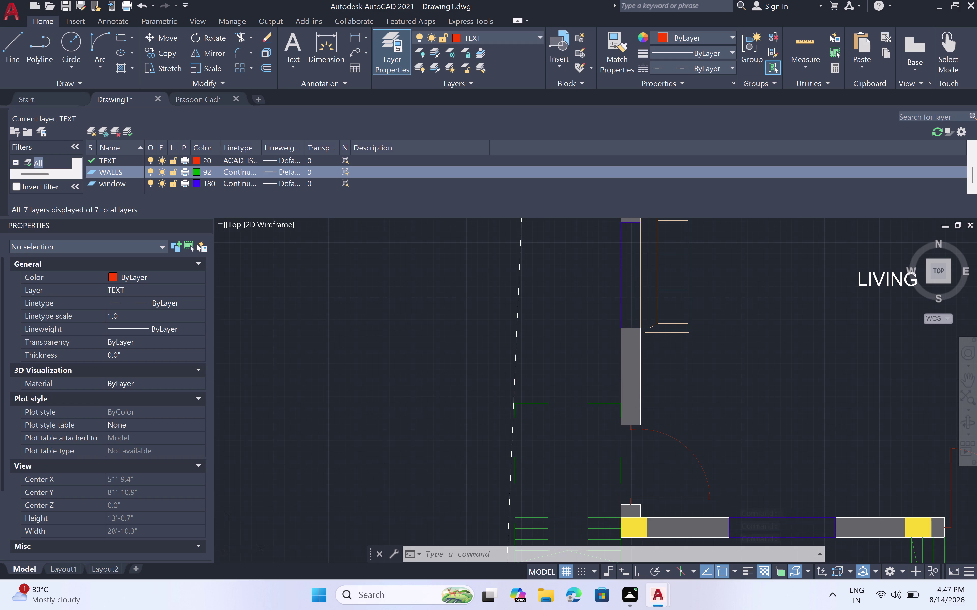
scroll(down, 3)
scroll(up, 3)
scroll(up, 3)
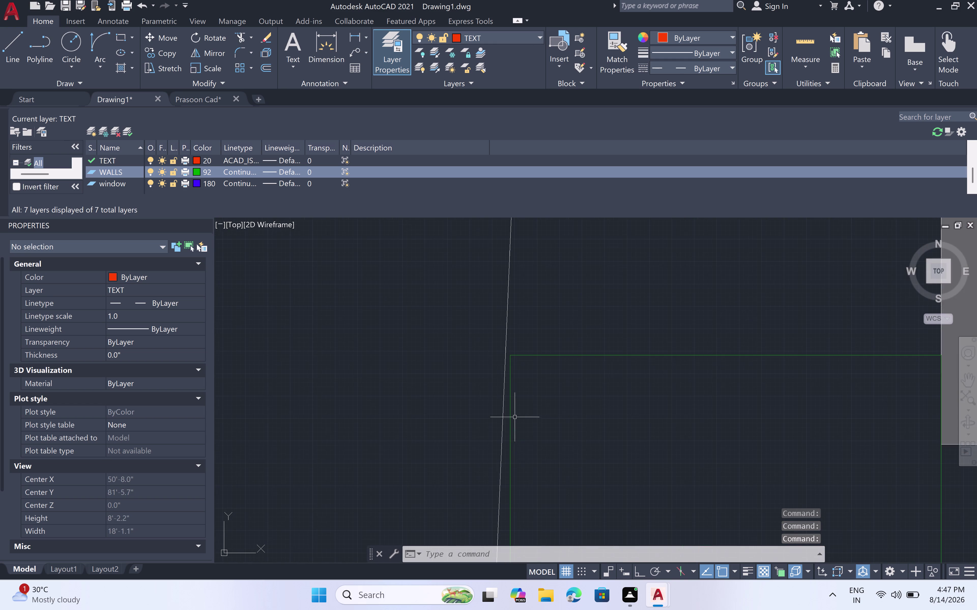
click(508, 356)
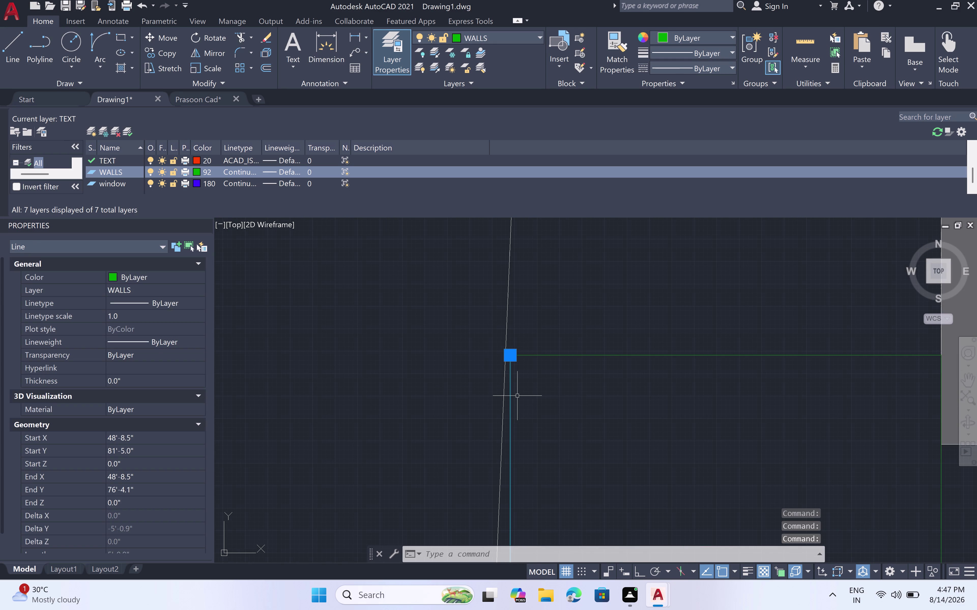
Undo the line command and the wall line's move to TEXT, restoring it to WALLS.
click(541, 33)
double_click(506, 117)
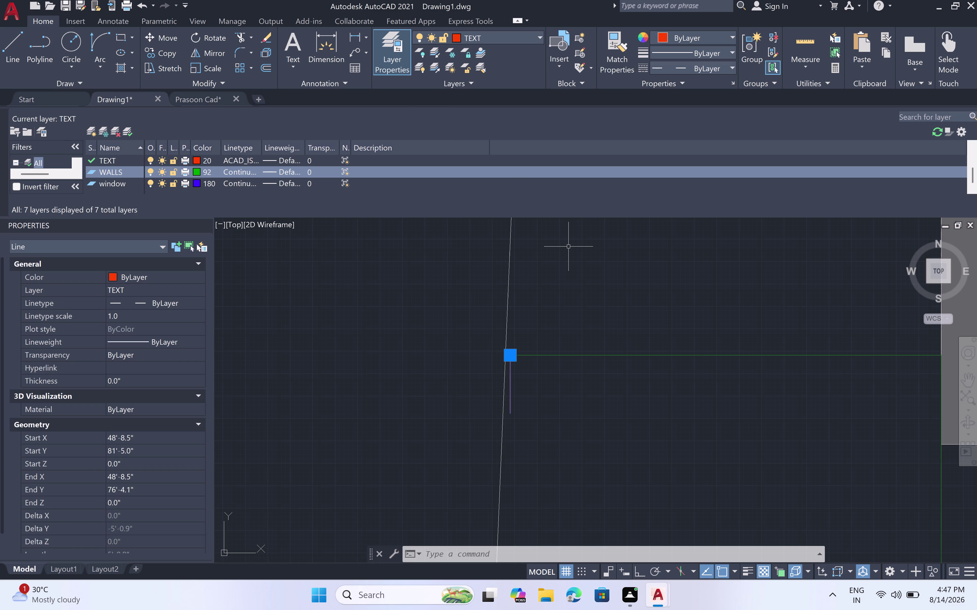
key(l)
key(space)
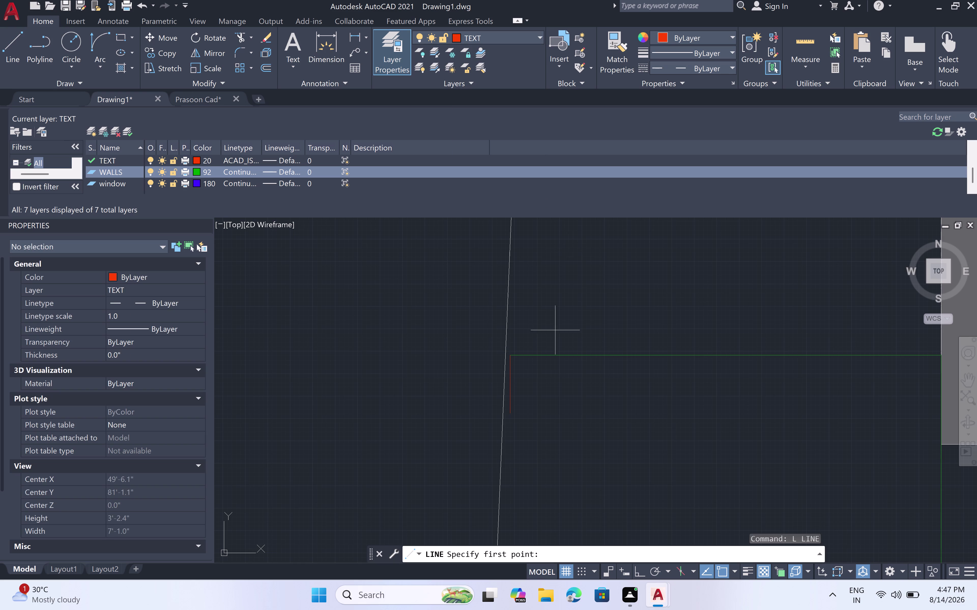
scroll(down, 3)
scroll(down, 3)
scroll(down, 3)
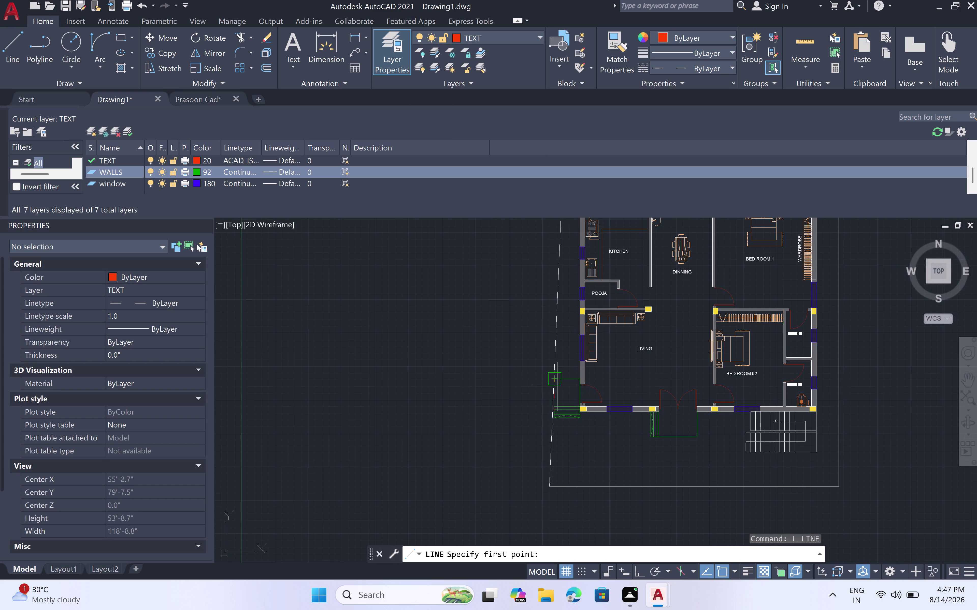
scroll(up, 3)
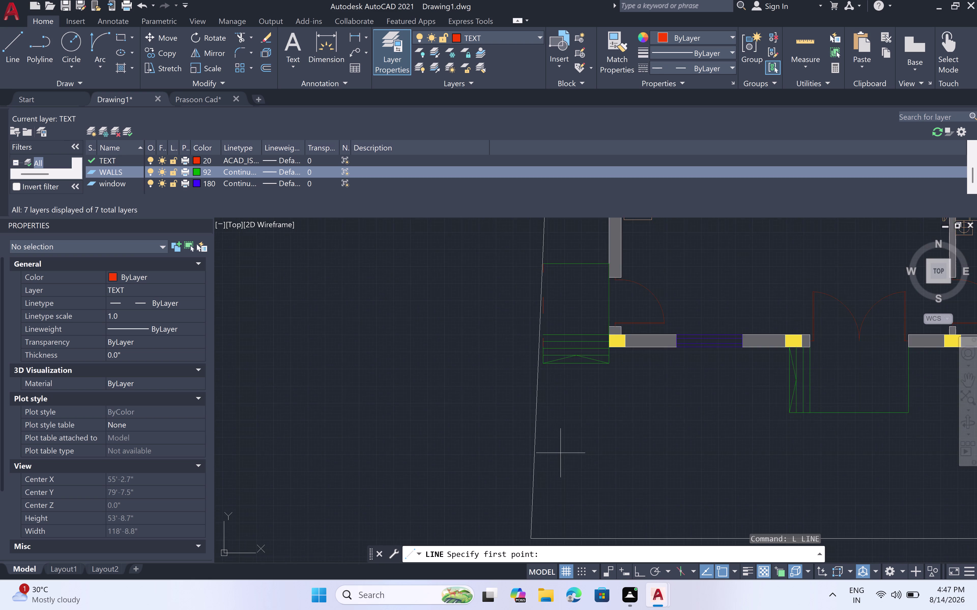
scroll(up, 3)
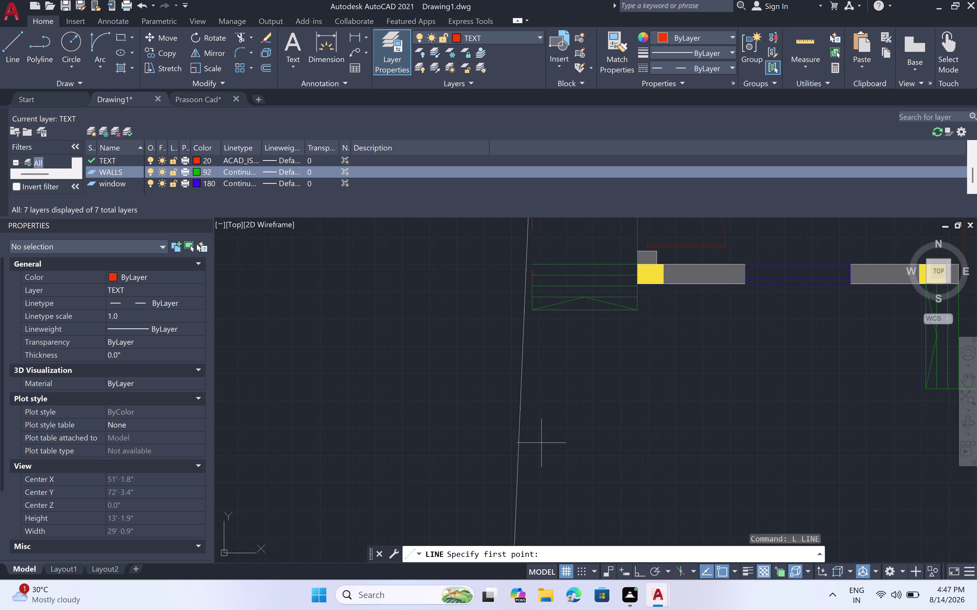
key(Escape)
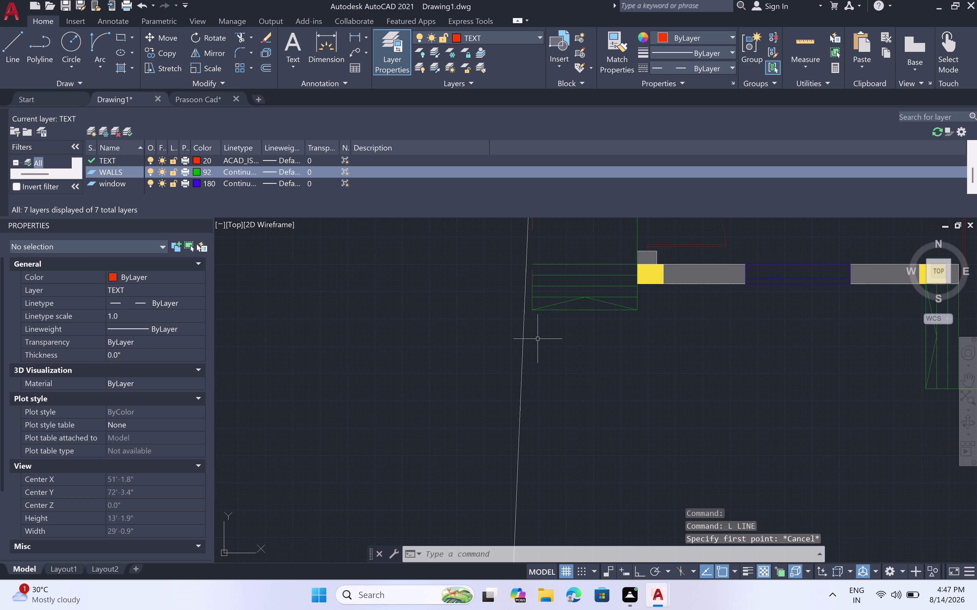
key(Escape)
key(ctrl+z)
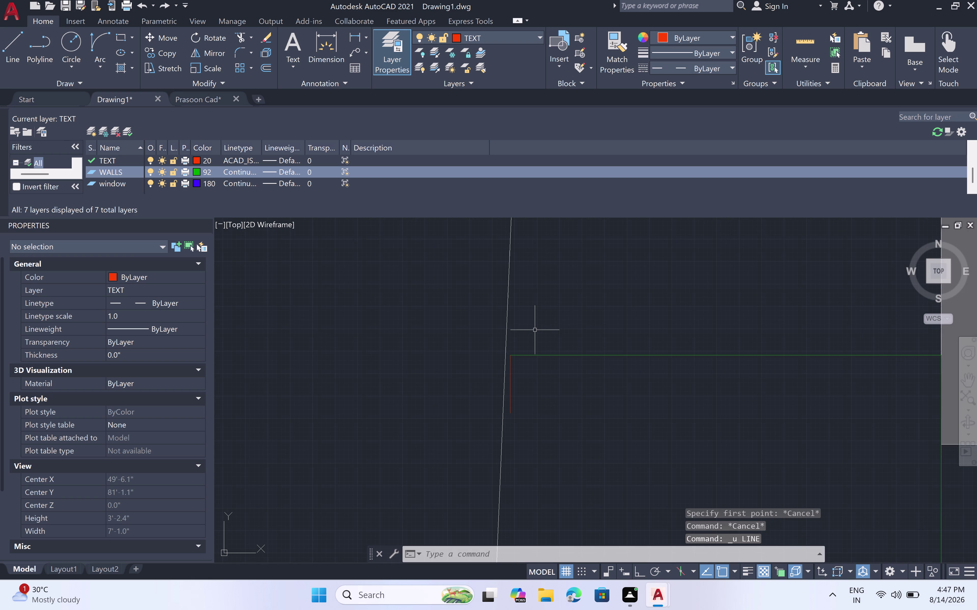
key(ctrl+z)
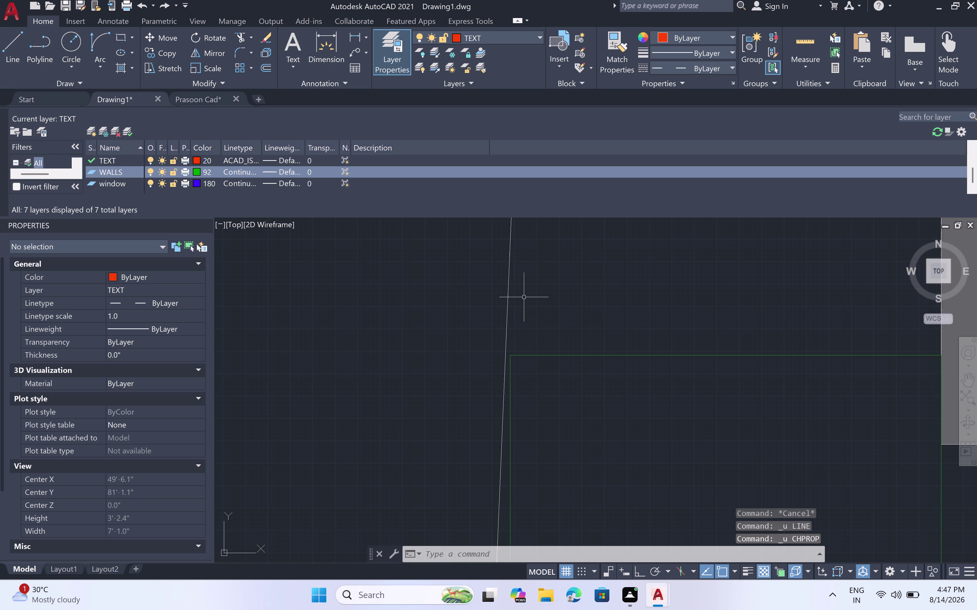
Start a new line at the corner where the green wall lines meet.
key(l)
key(space)
click(513, 353)
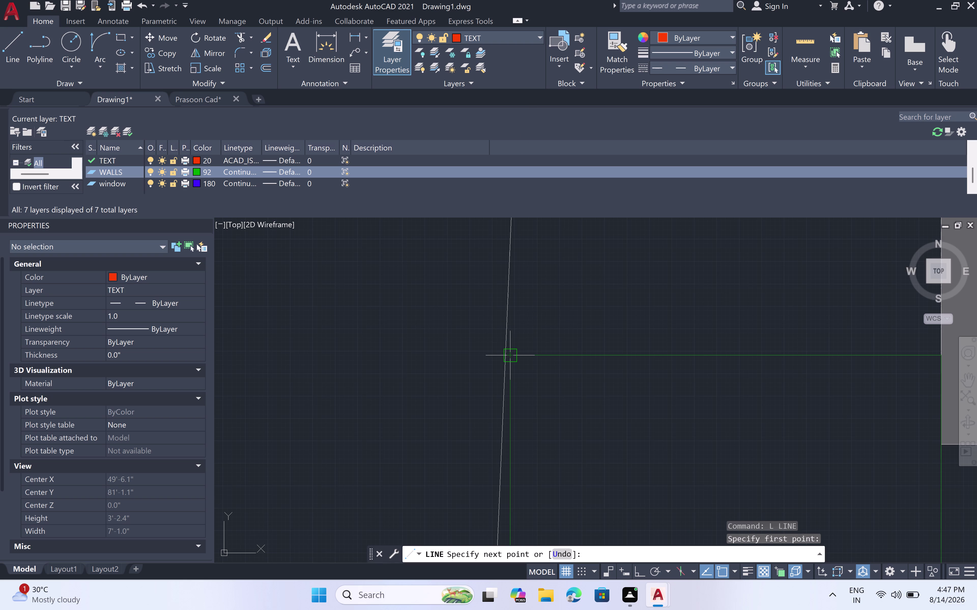
Draw a 6'9" vertical line down from the front-steps corner with Ortho on.
scroll(down, 3)
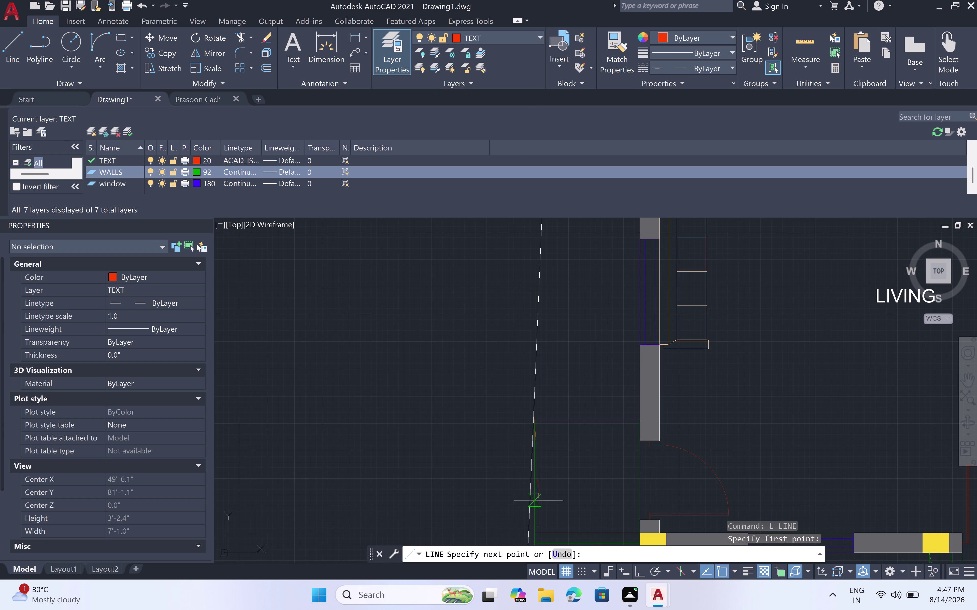
middle_drag(539, 499, 540, 335)
middle_click(541, 335)
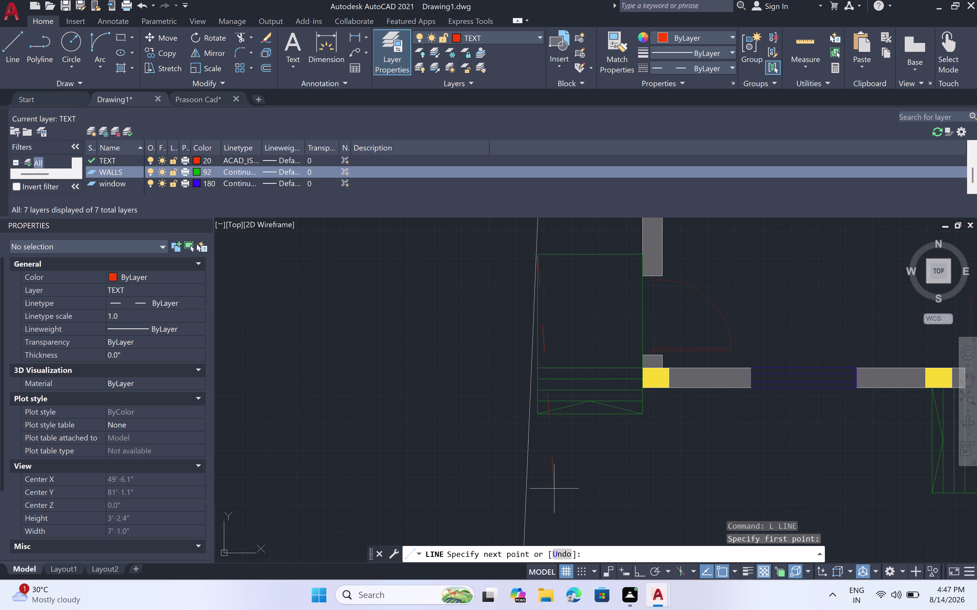
key(F8)
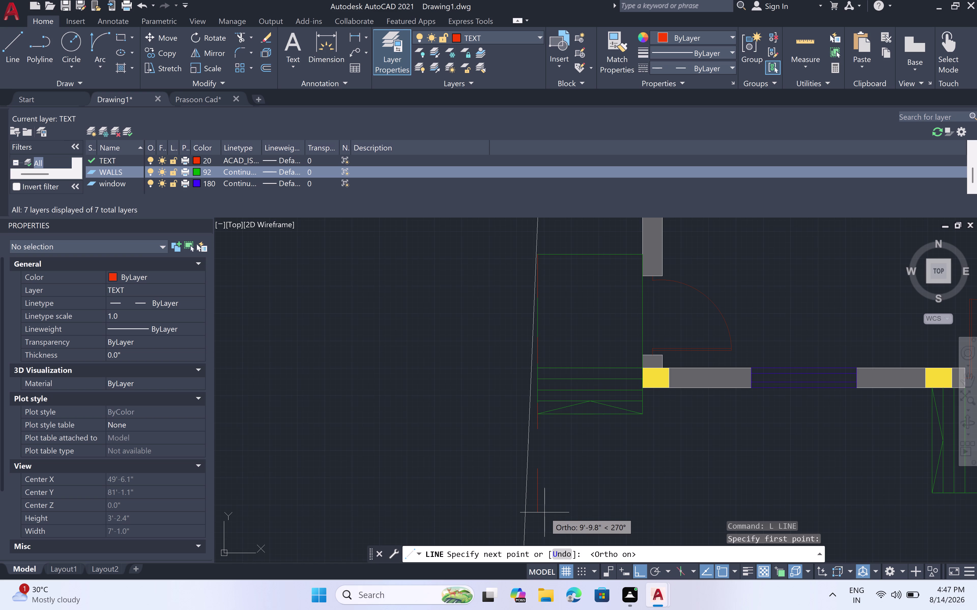
key(6)
text('9)
text(")
key(space)
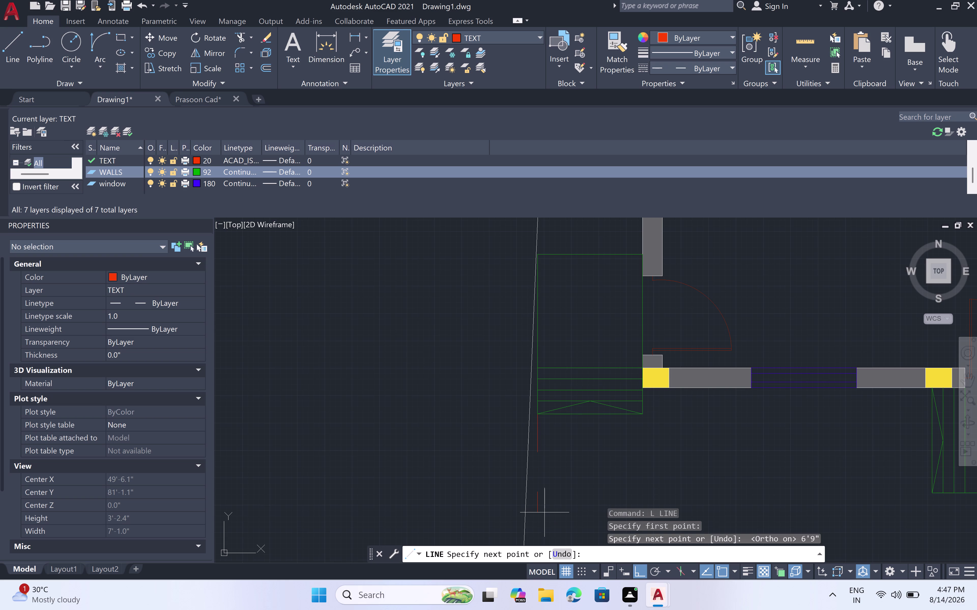
End the line command, select the new short segment to inspect it, then undo.
scroll(down, 3)
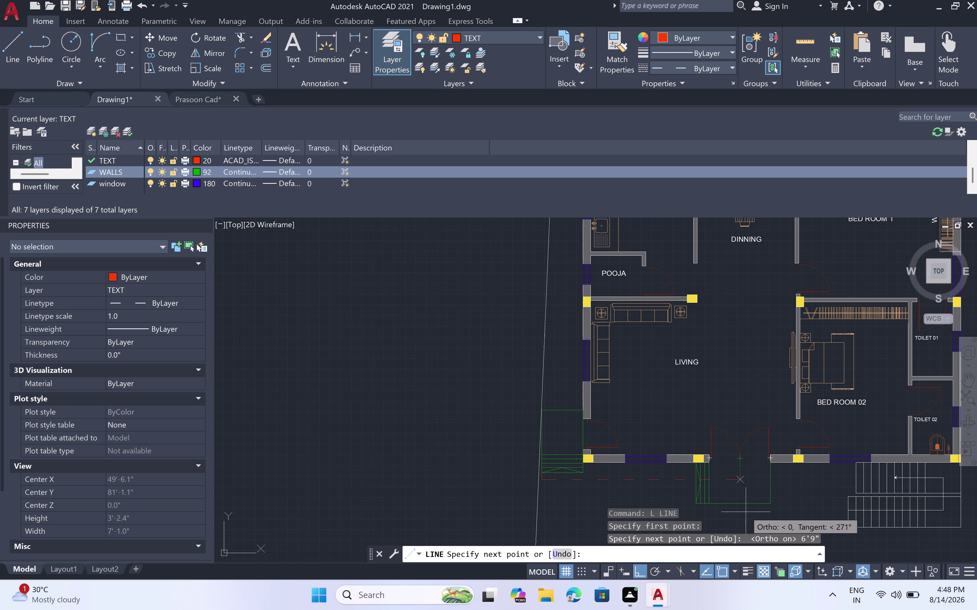
key(Escape)
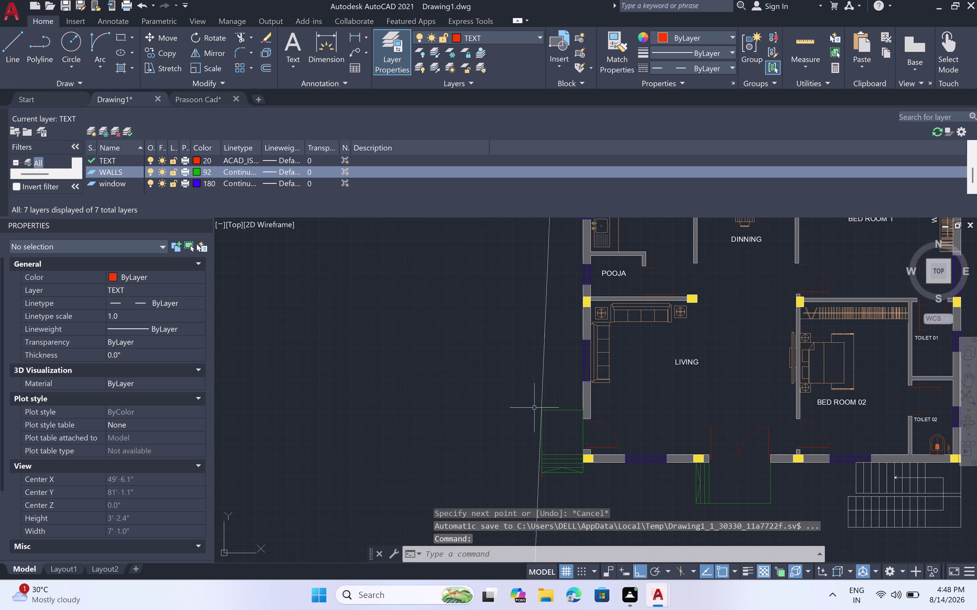
key(Escape)
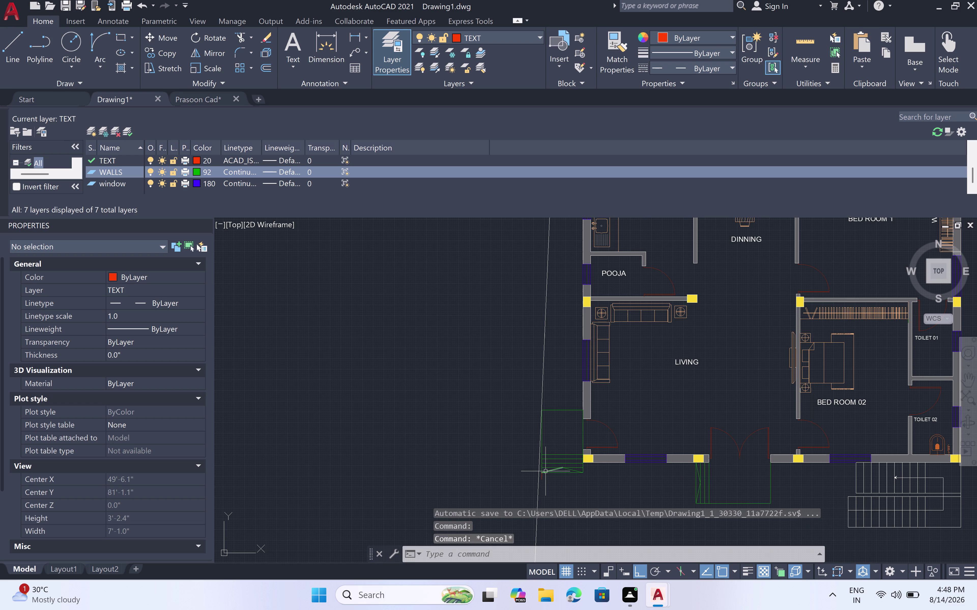
scroll(up, 3)
middle_drag(539, 491, 550, 345)
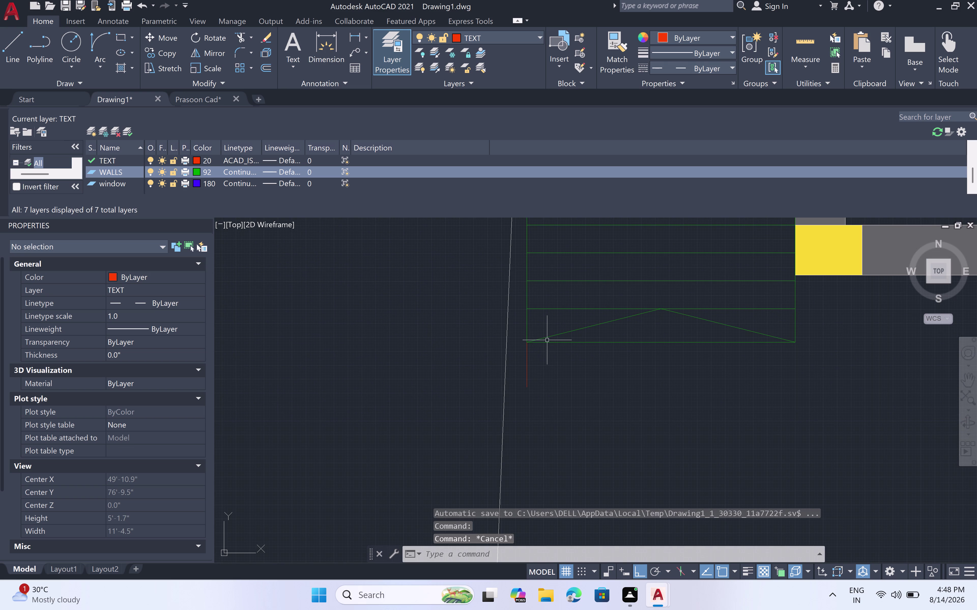
click(527, 365)
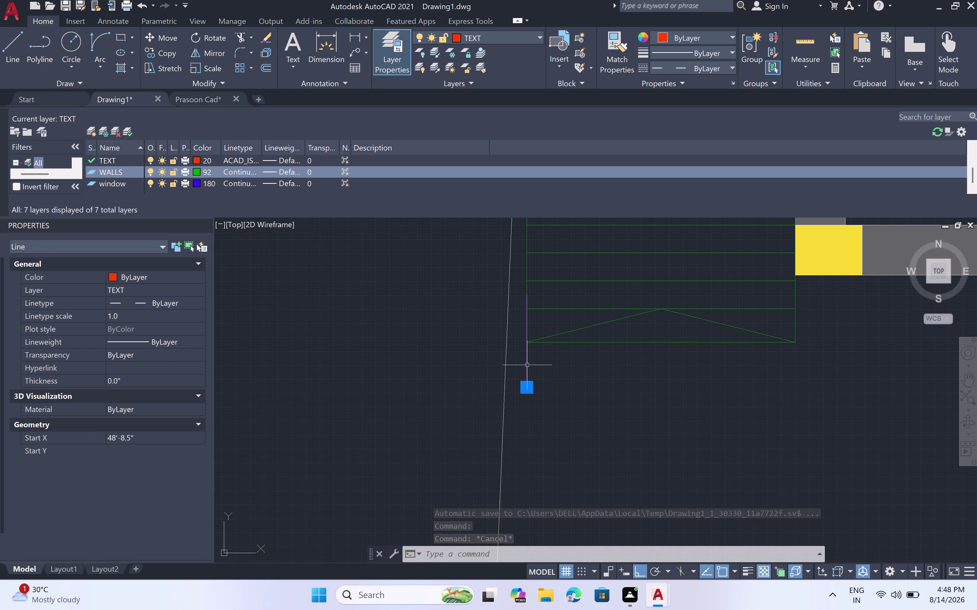
key(Escape)
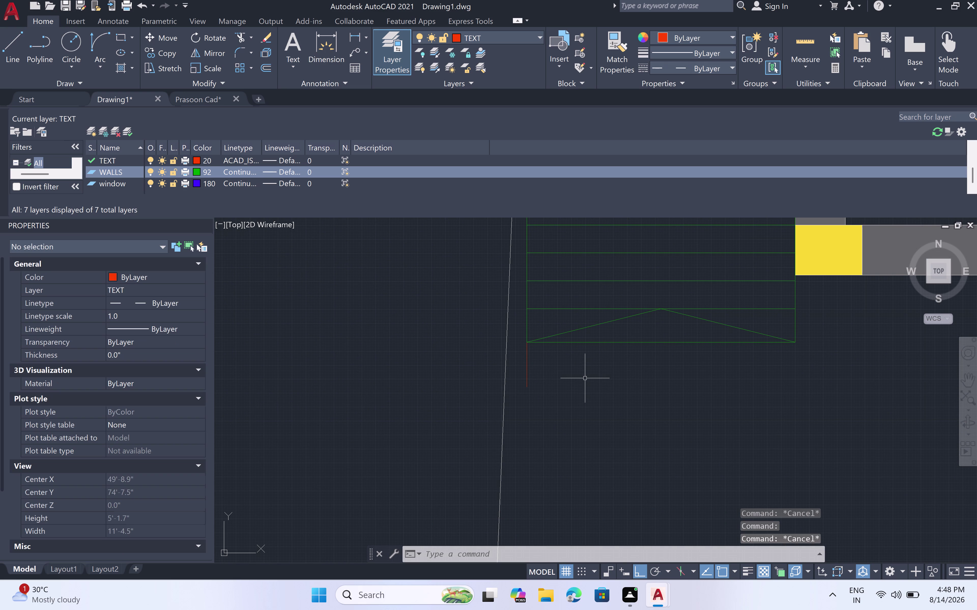
key(ctrl+z)
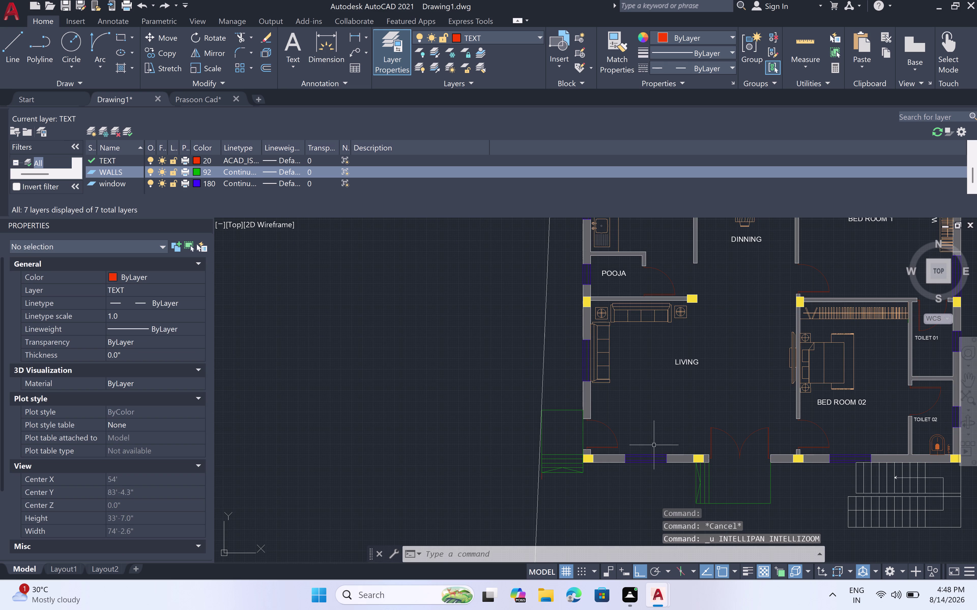
Undo the short line and start a new line below the front-wall column.
key(ctrl+z)
scroll(down, 3)
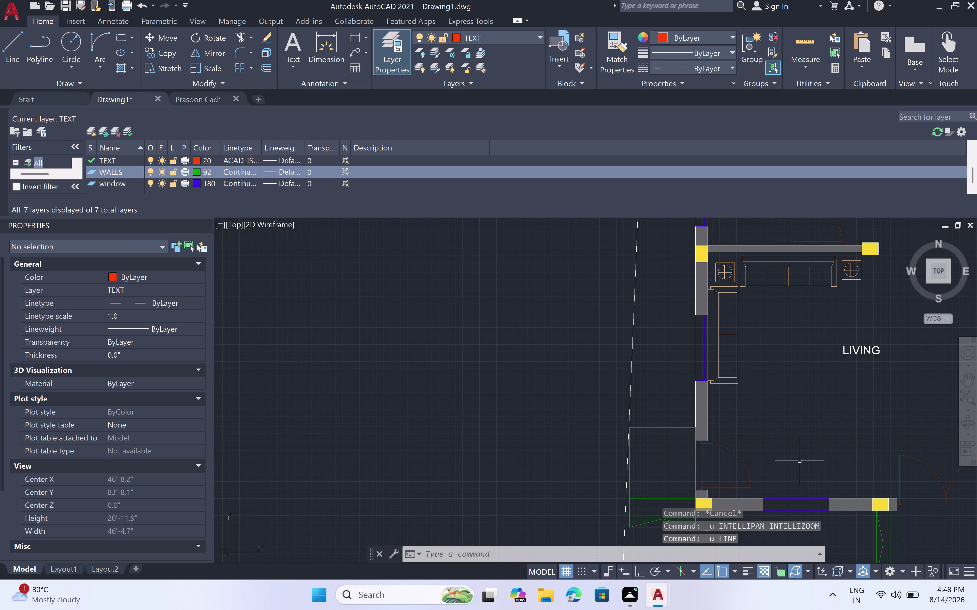
middle_drag(799, 460, 406, 293)
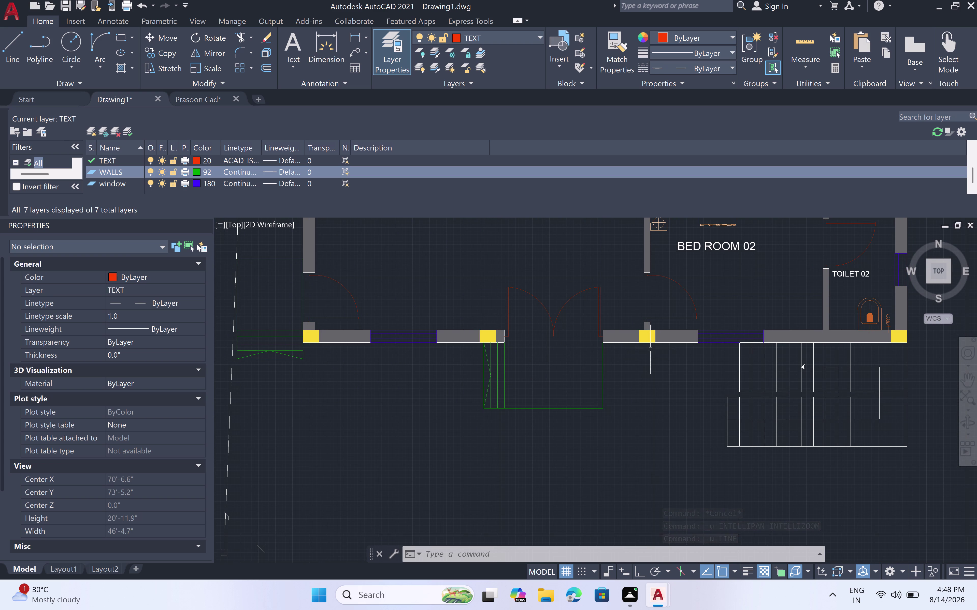
key(l)
key(space)
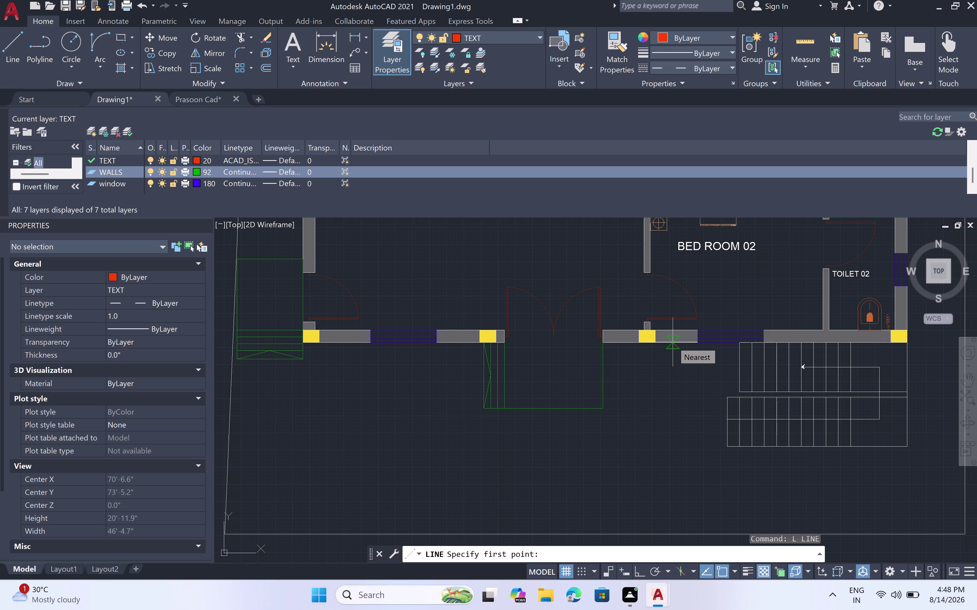
scroll(up, 3)
click(665, 344)
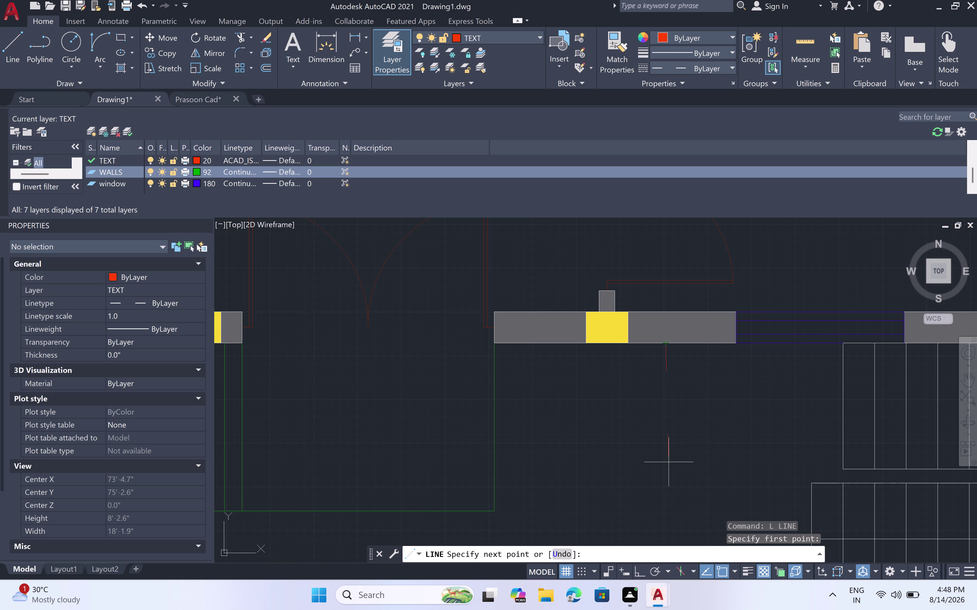
Run the line 6'9" down, then add segments across to the front steps' edge.
key(F8)
text(6'9")
key(space)
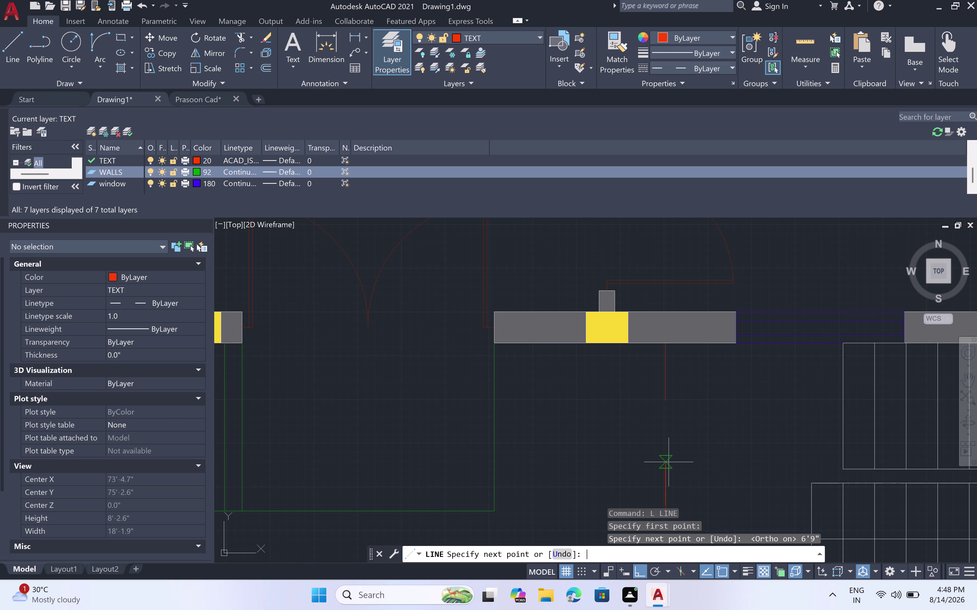
scroll(down, 3)
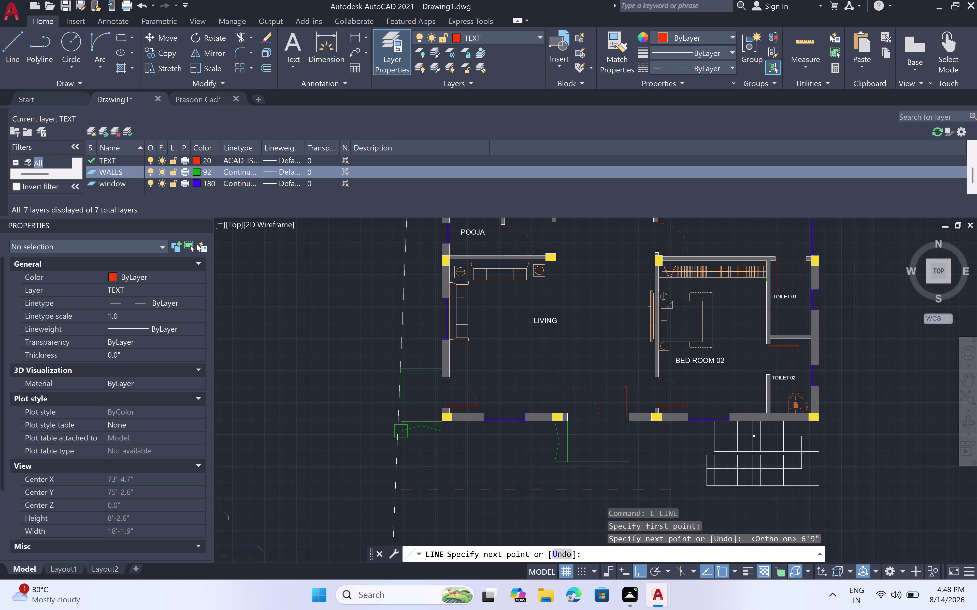
click(400, 491)
scroll(up, 3)
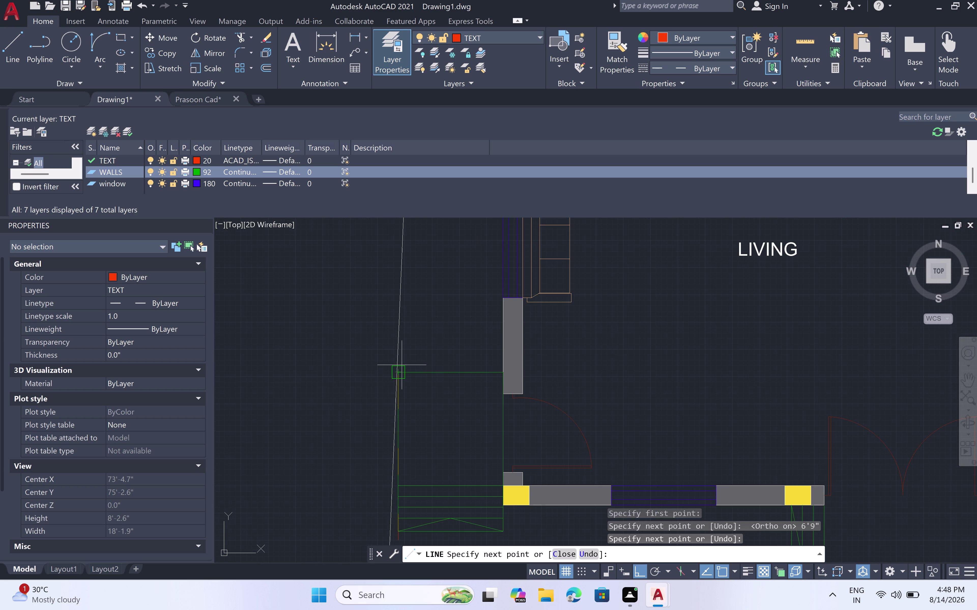
click(402, 368)
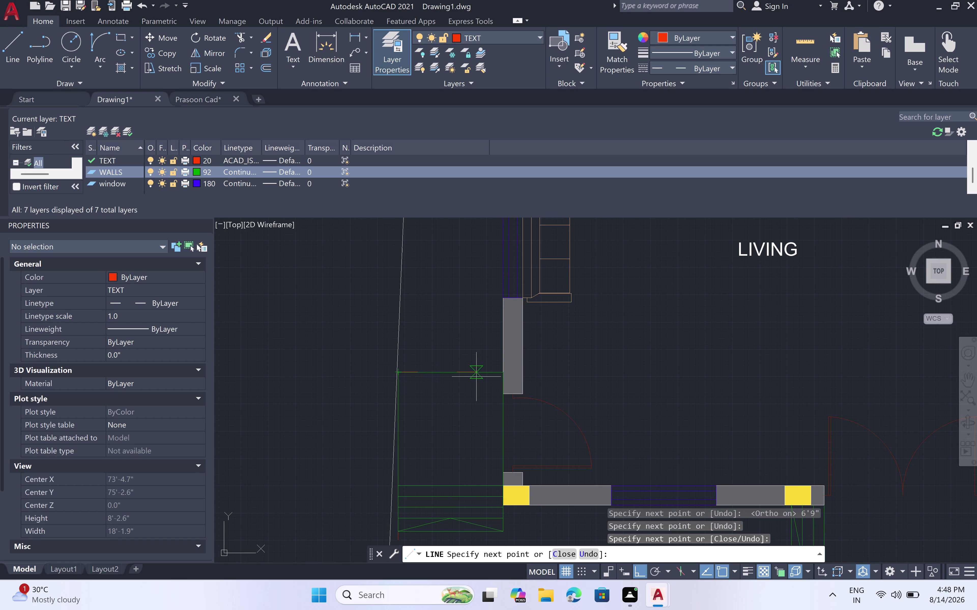
key(Escape)
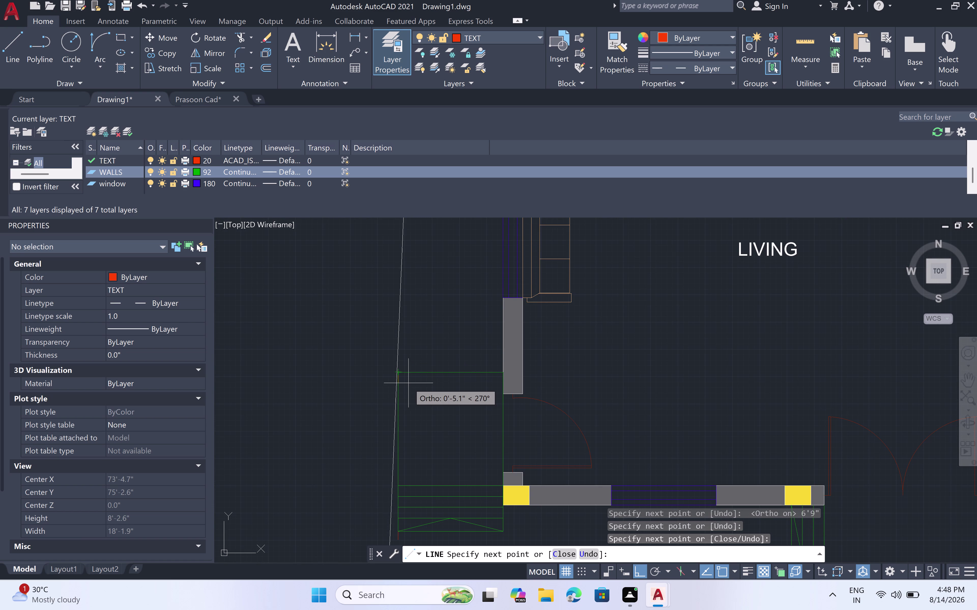
scroll(down, 3)
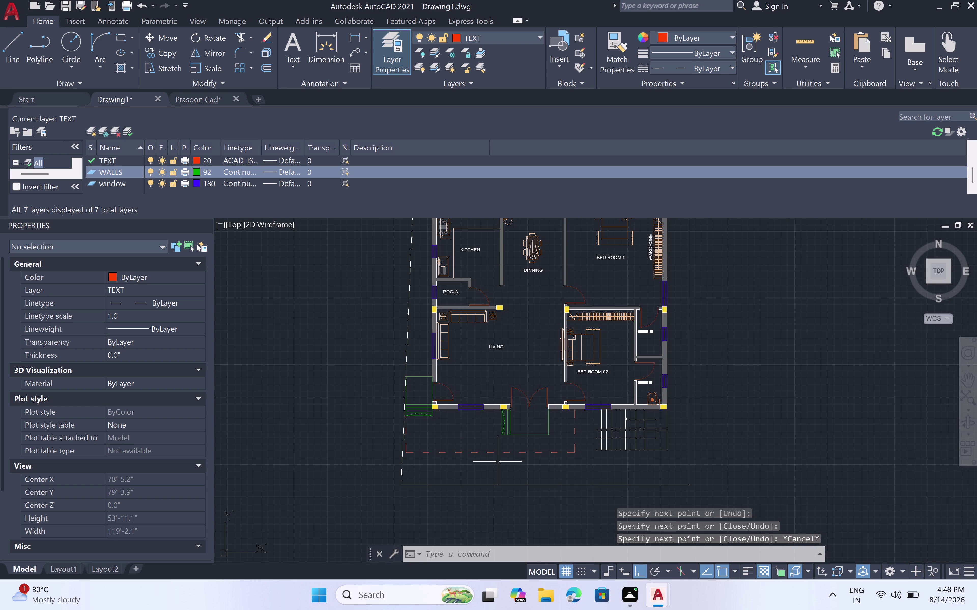
scroll(down, 3)
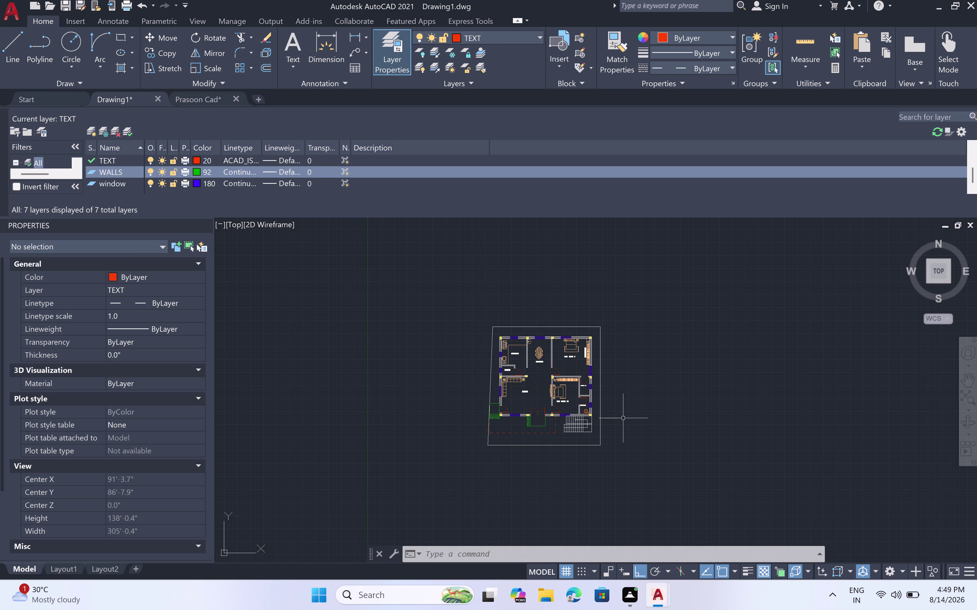
Zoom out to the whole plot, close Layer Properties, and show the Dimension dropdown.
scroll(down, 3)
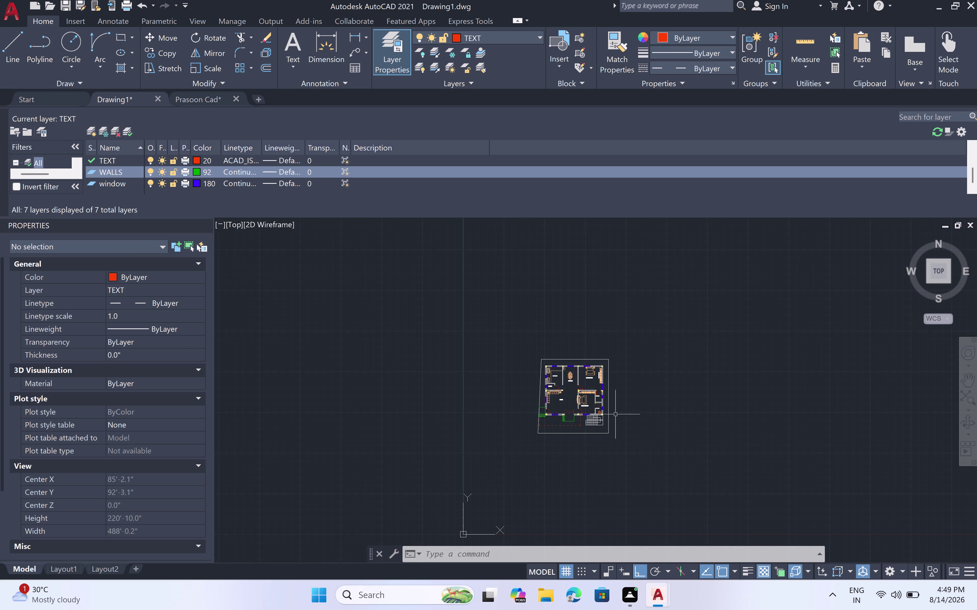
key(Escape)
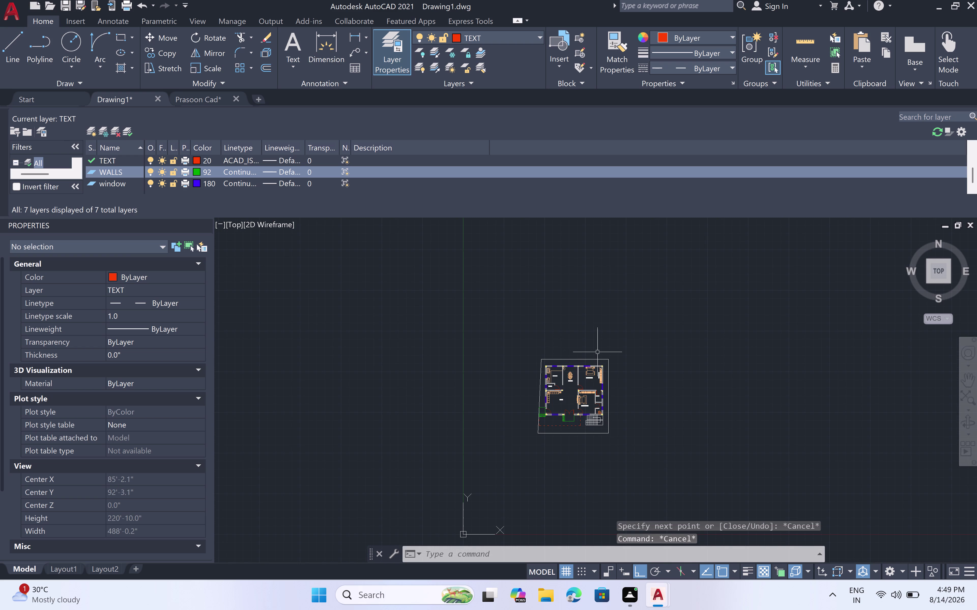
scroll(up, 3)
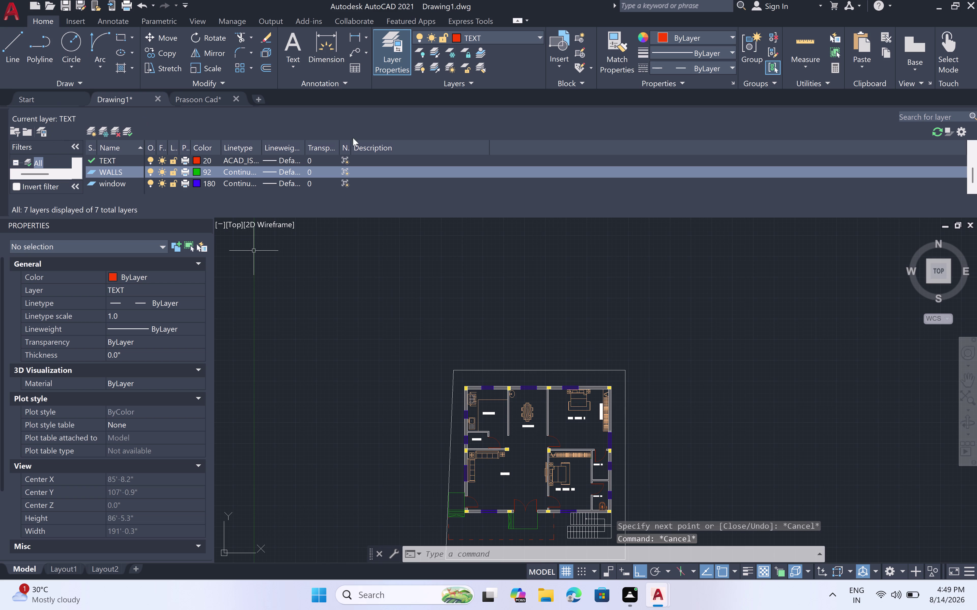
click(388, 55)
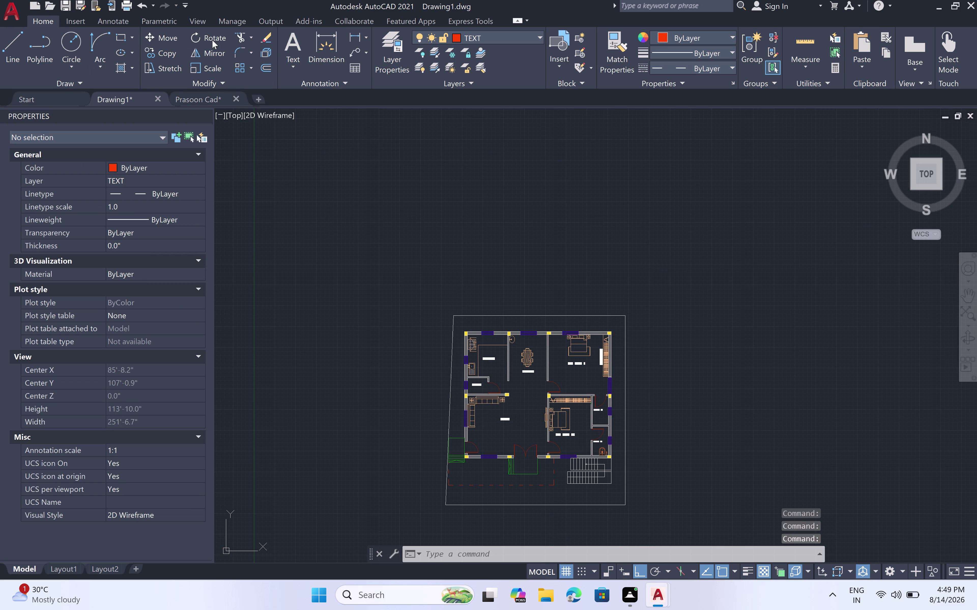
click(365, 36)
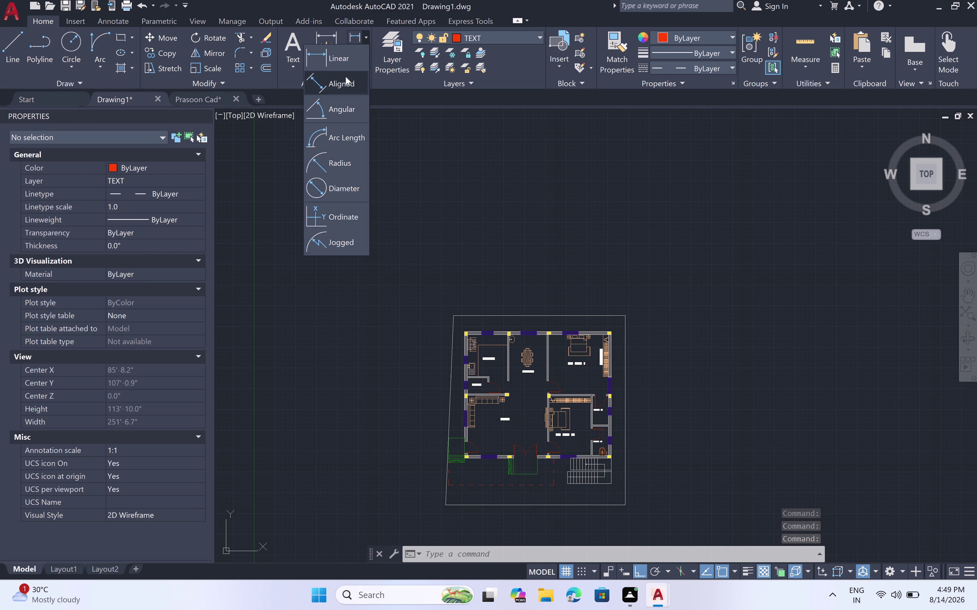
Cancel a first dimension attempt and make layer 0 current.
click(335, 55)
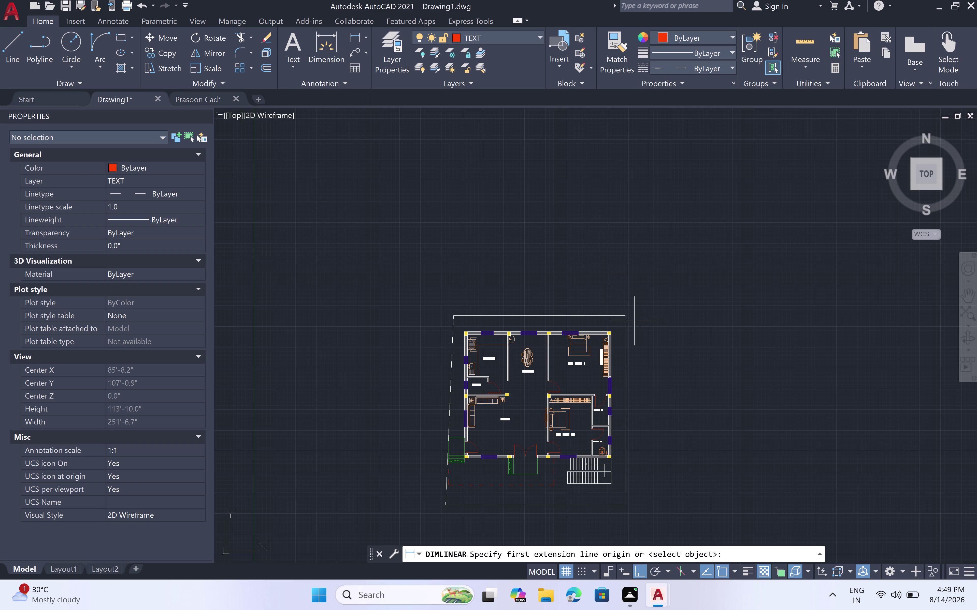
click(624, 313)
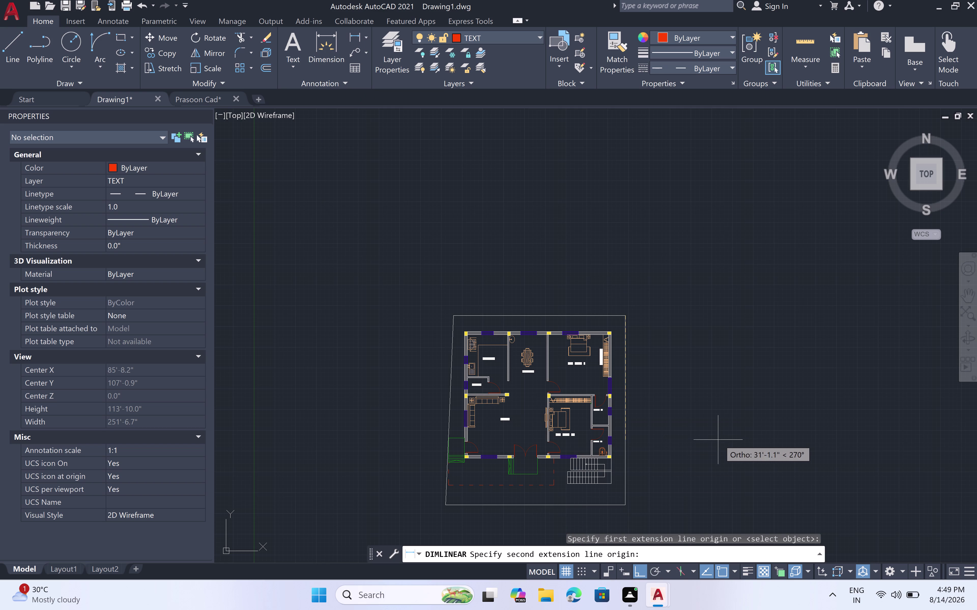
click(626, 504)
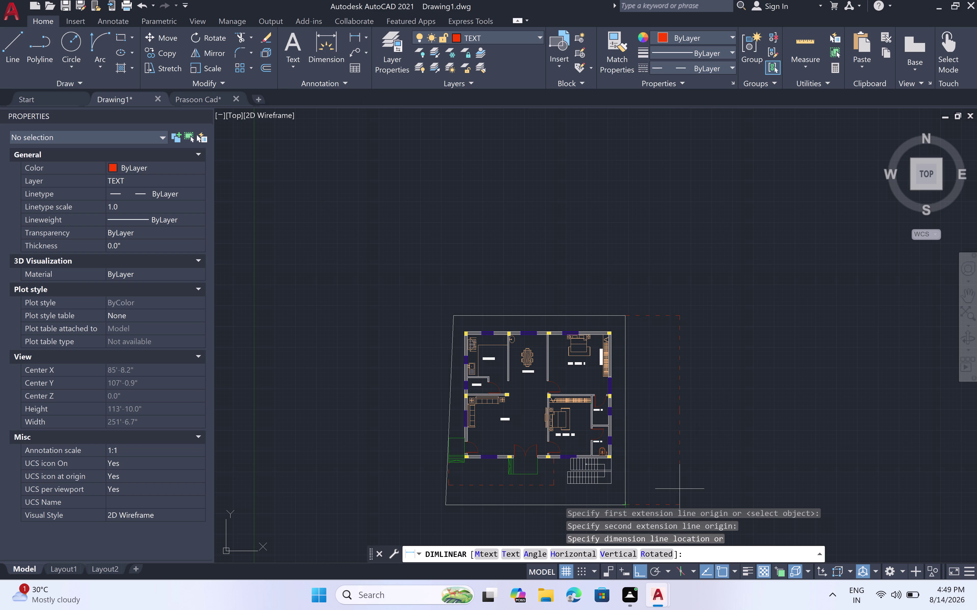
key(Escape)
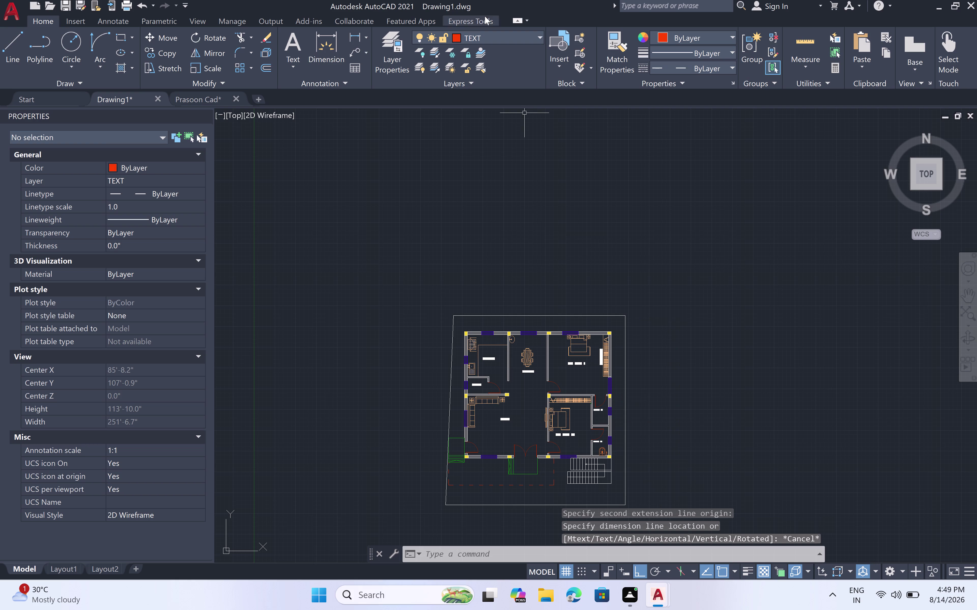
click(541, 36)
click(500, 56)
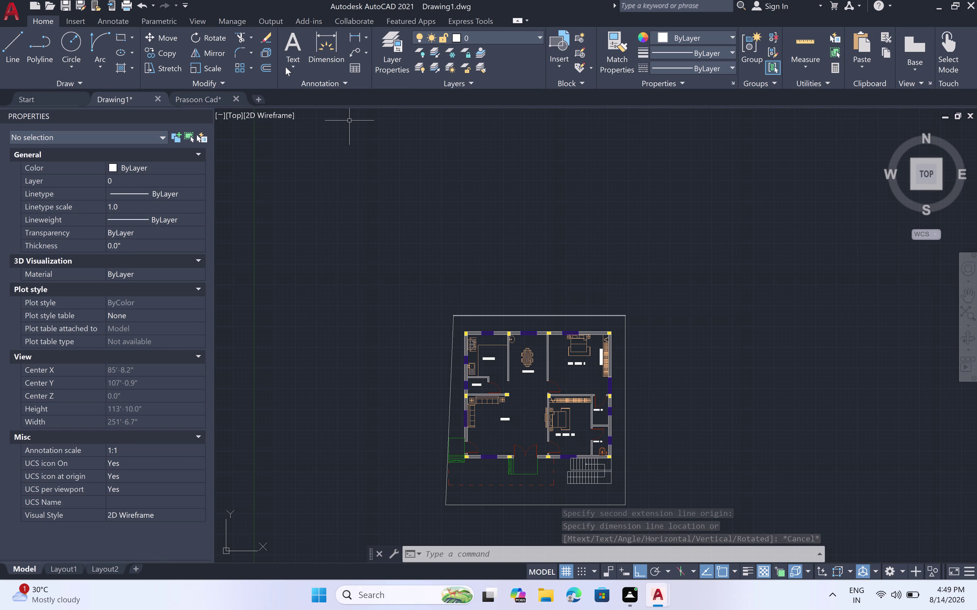
Place a 569.0000 linear dimension along the plot's right boundary.
click(365, 34)
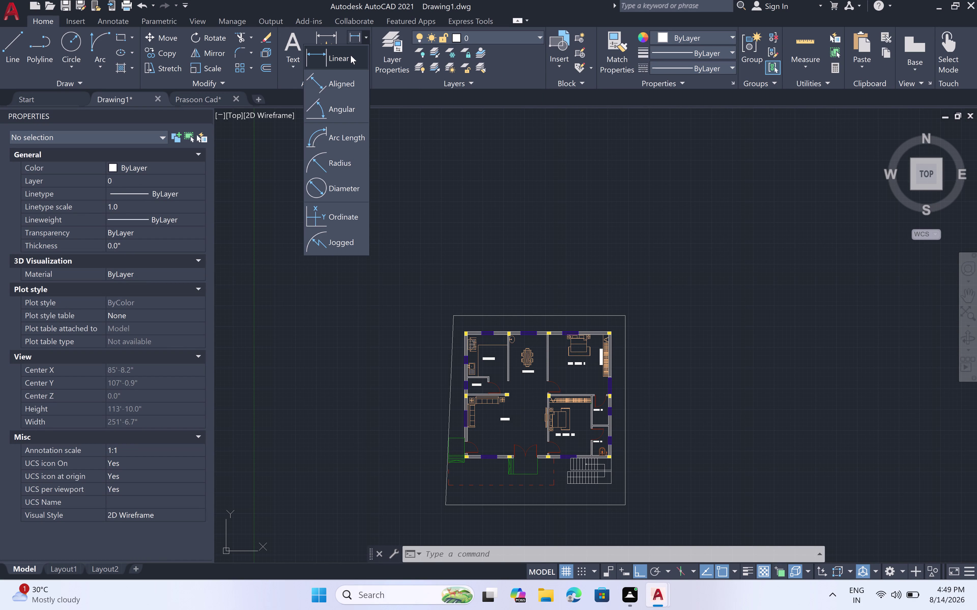
click(350, 58)
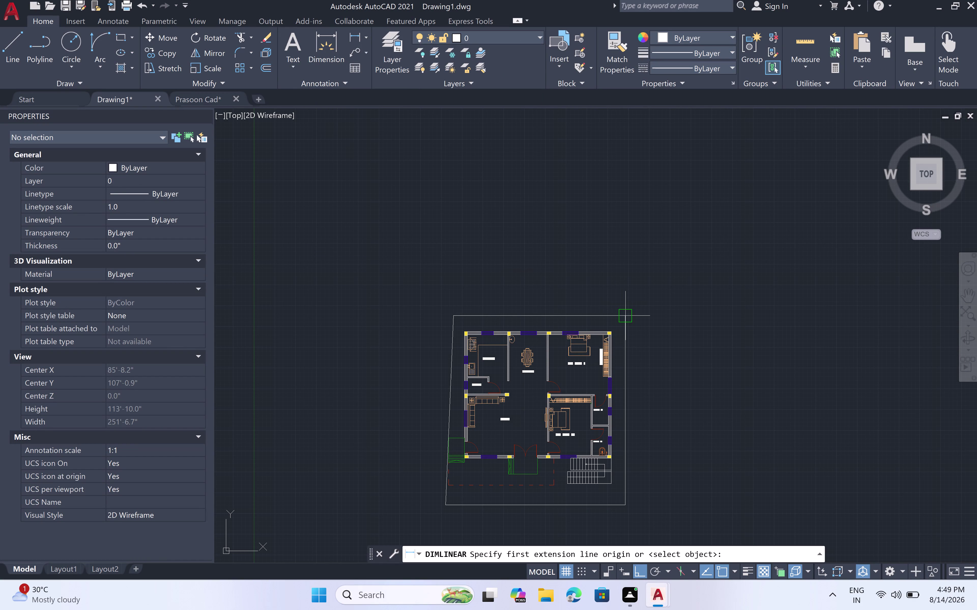
click(625, 316)
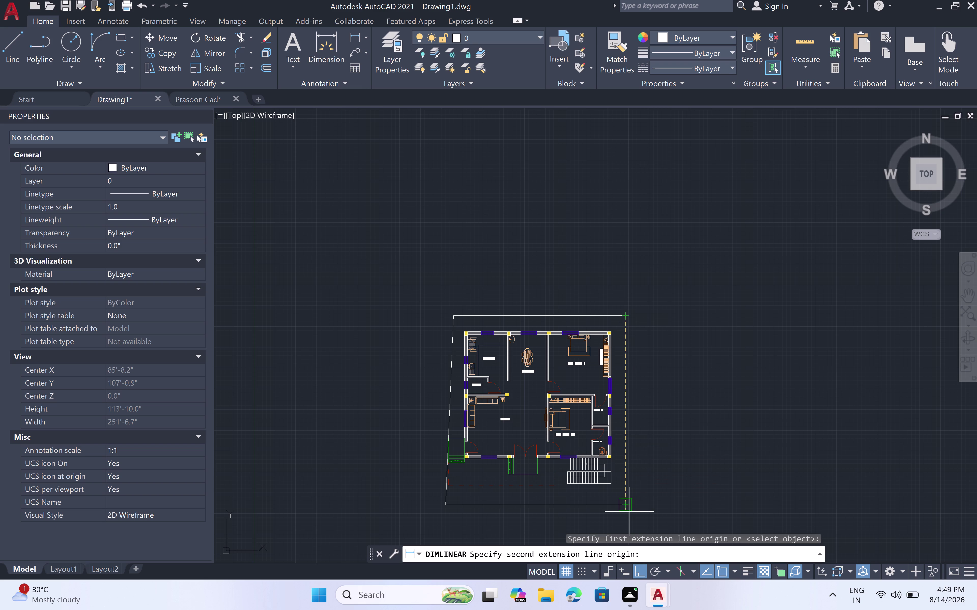
click(626, 502)
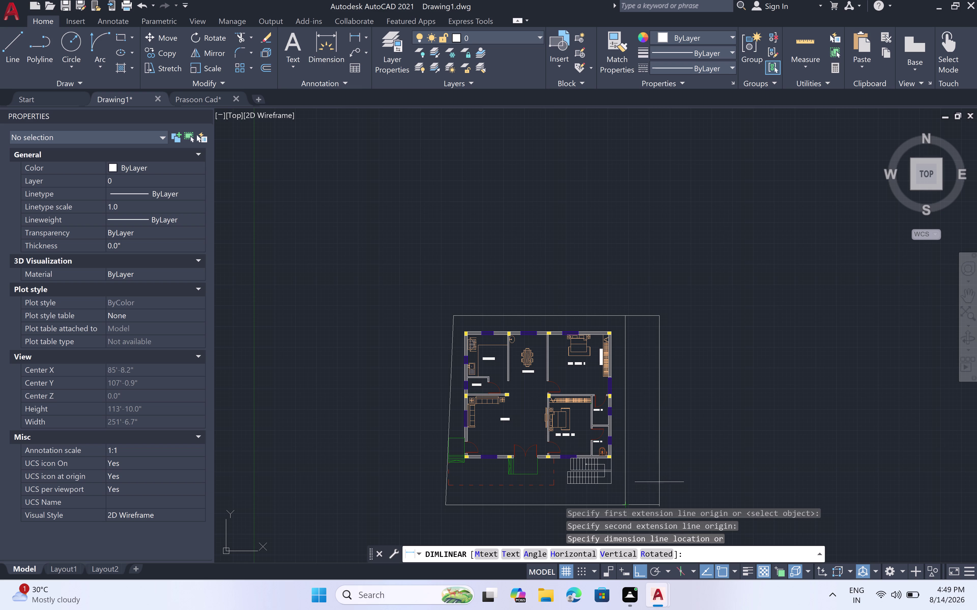
click(658, 458)
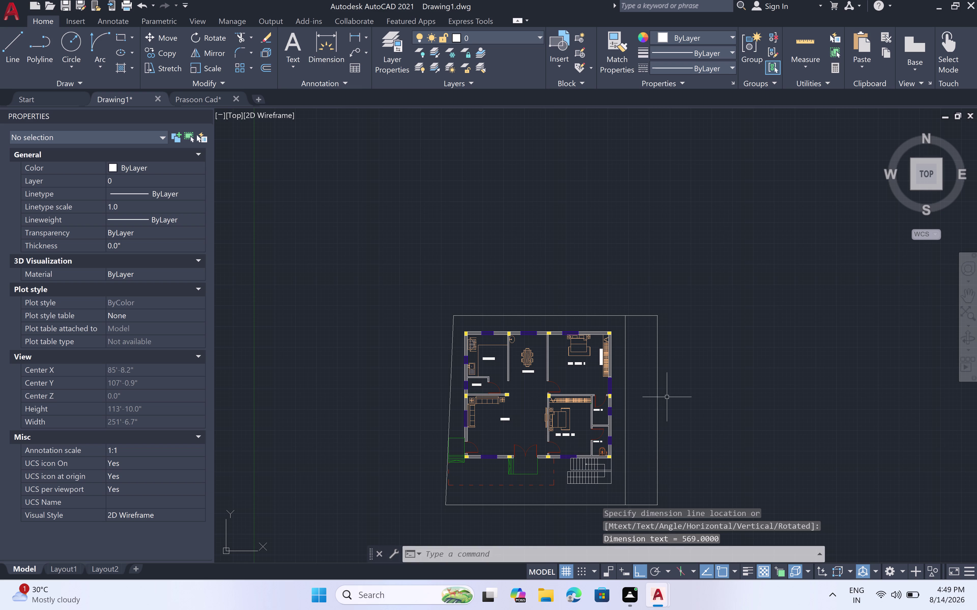
Zoom in on the plan and enter the UN command for Drawing Units.
scroll(up, 3)
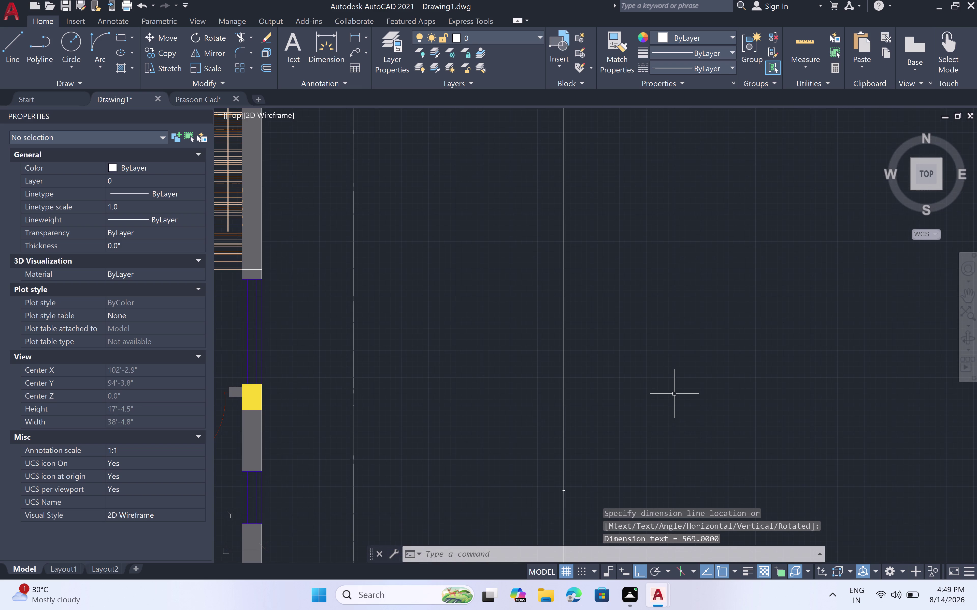
scroll(up, 3)
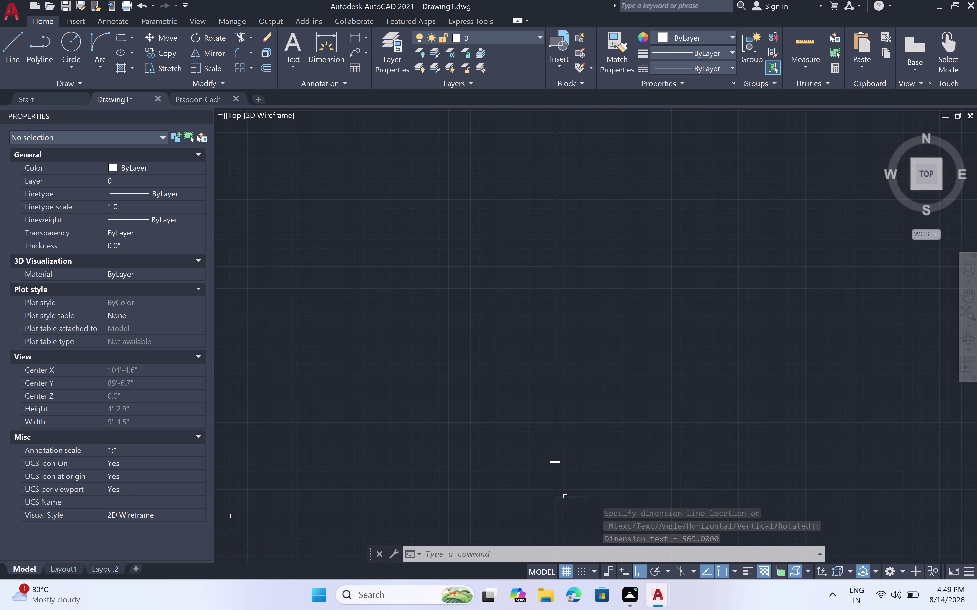
scroll(up, 3)
scroll(up, 3)
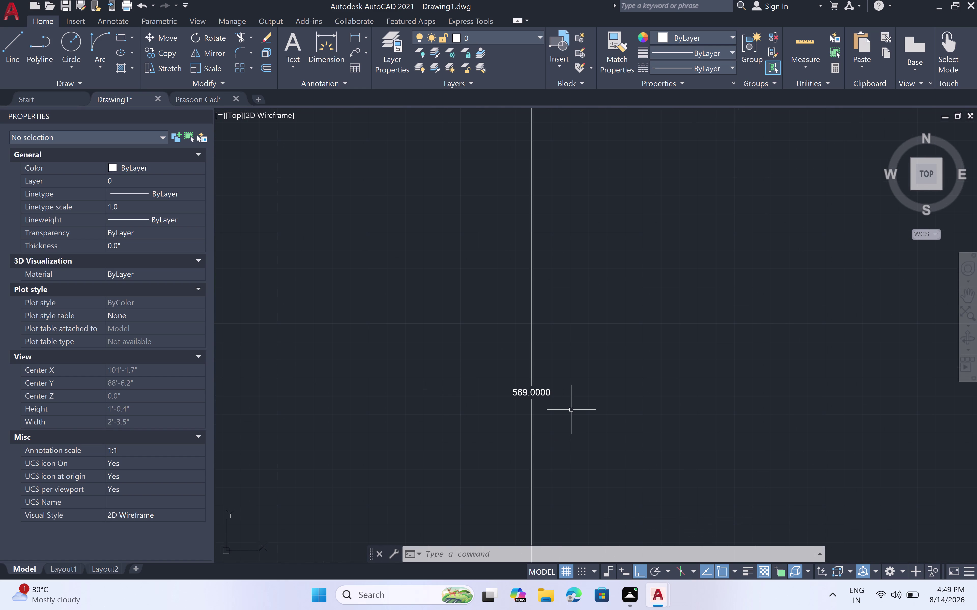
text(UN DIM)
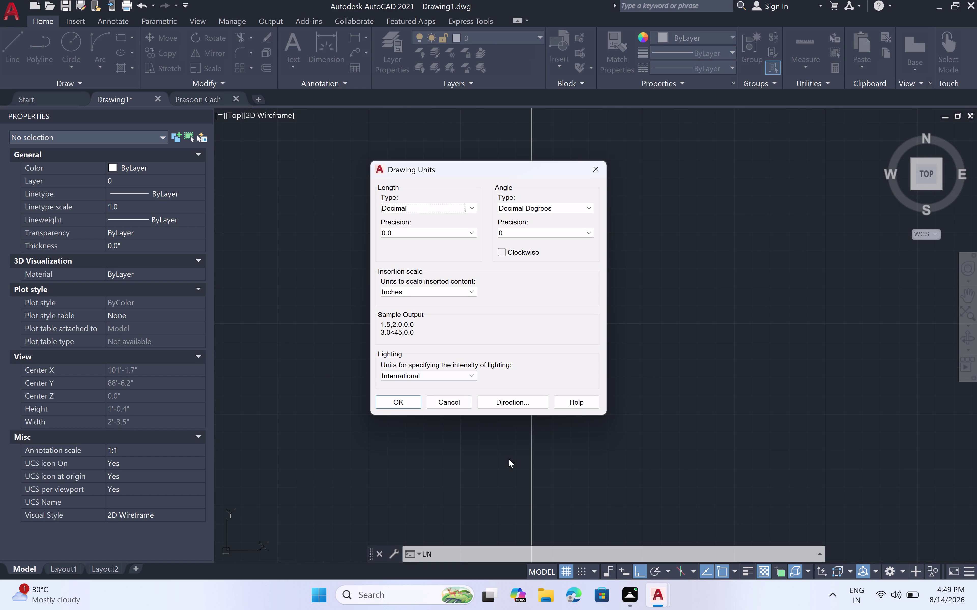
Set the drawing's Length Type to Engineering in Drawing Units.
key(BackSpace)
key(BackSpace)
key(BackSpace)
key(BackSpace)
key(Escape)
key(BackSpace)
key(BackSpace)
key(BackSpace)
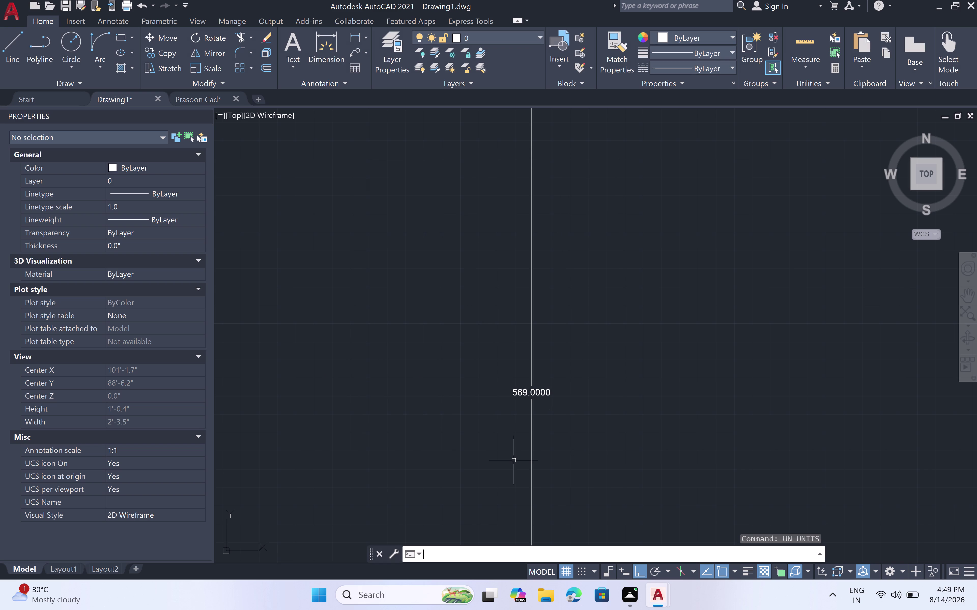
text(UN D)
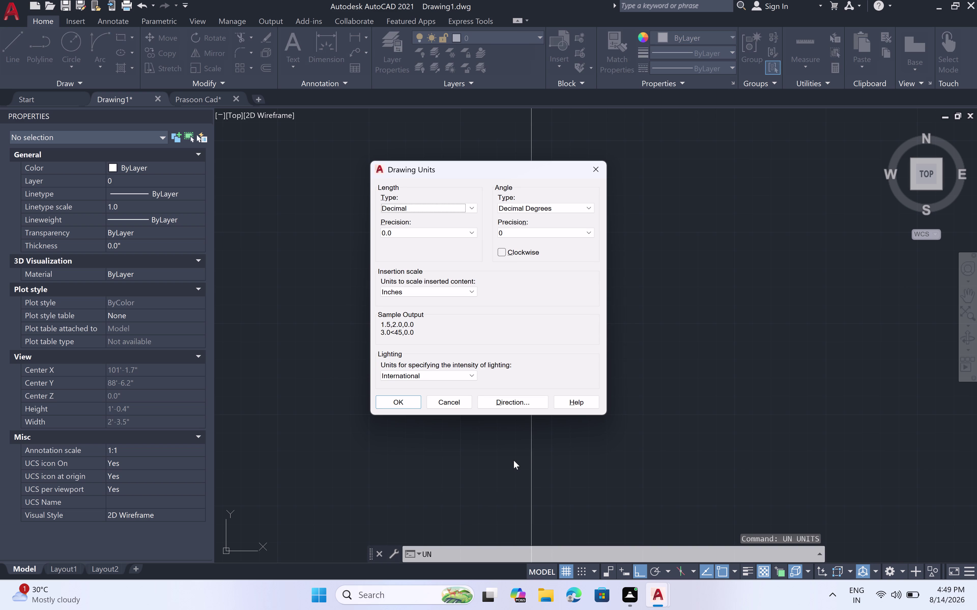
key(BackSpace)
key(BackSpace)
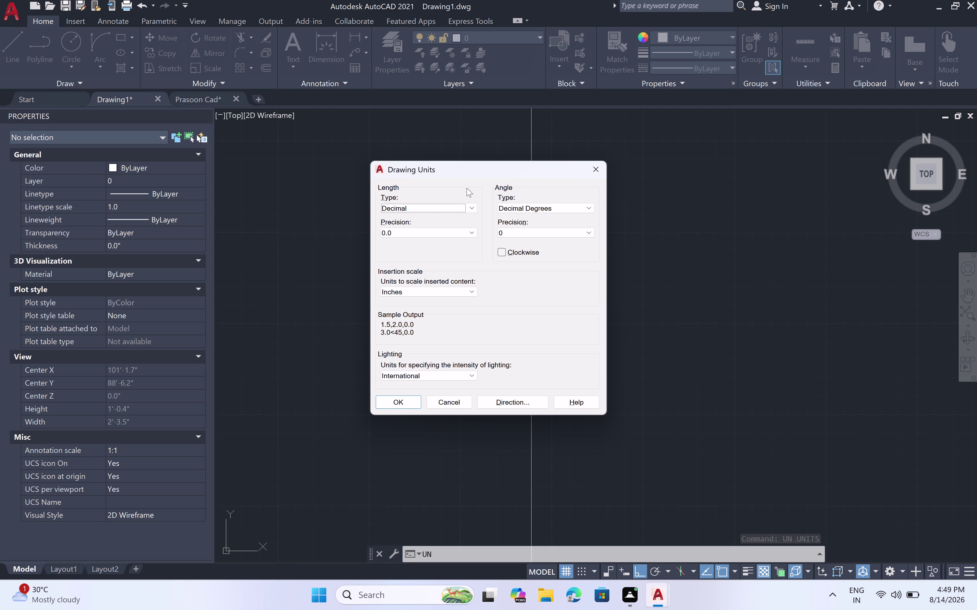
click(472, 207)
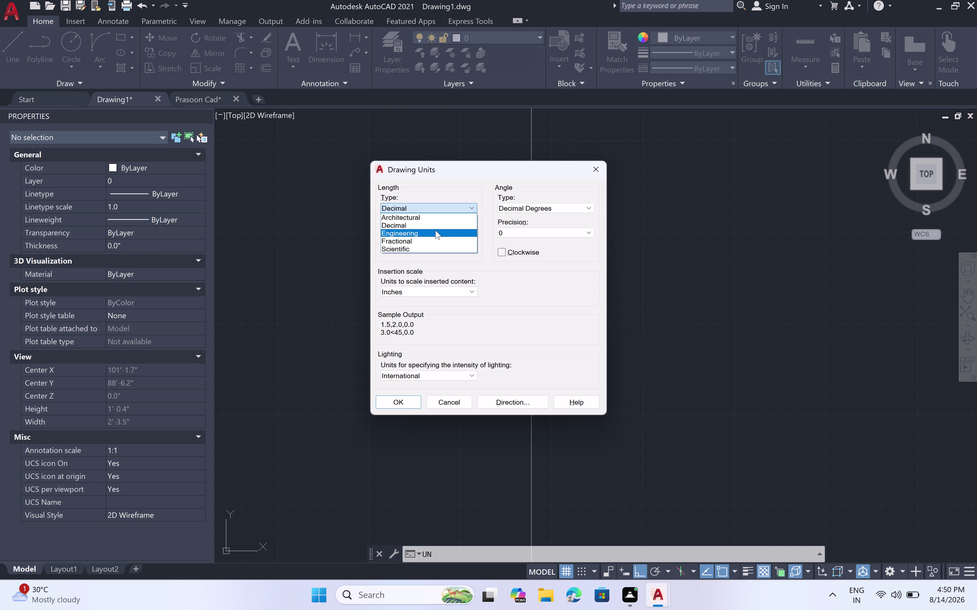
click(435, 230)
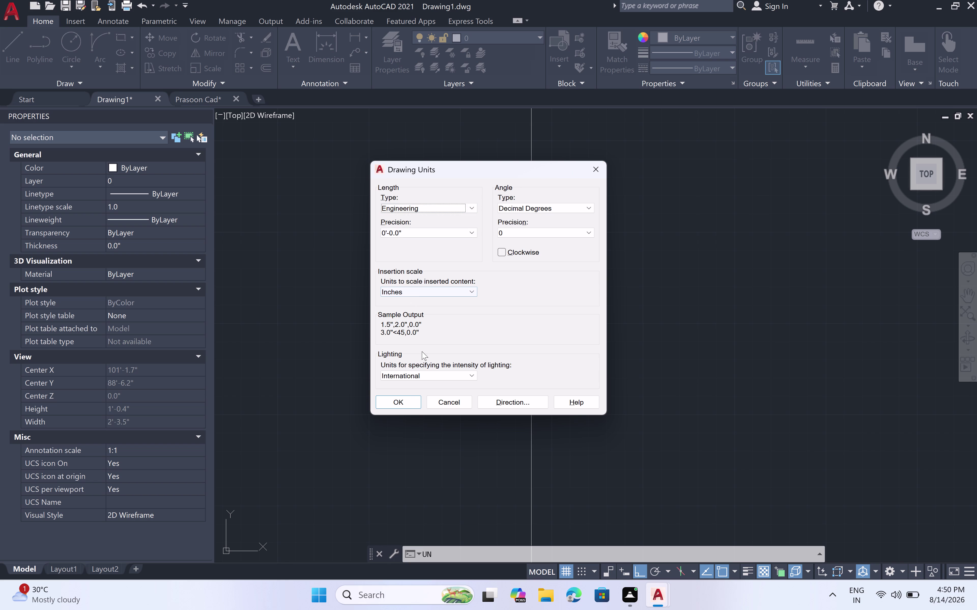
click(400, 405)
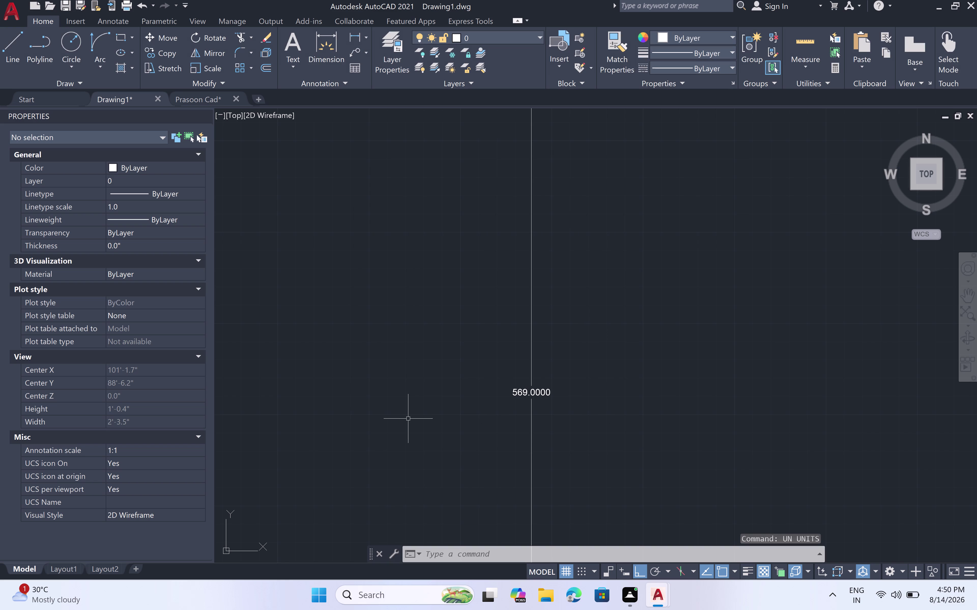
Enter the DIMSTYLE command, clearing a mistyped entry first.
text(U)
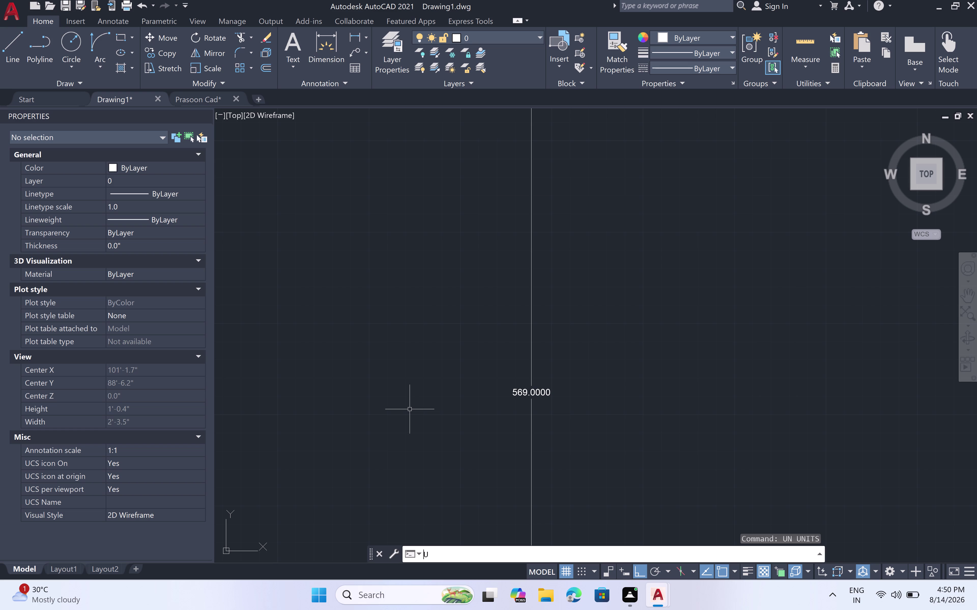
text(NDI)
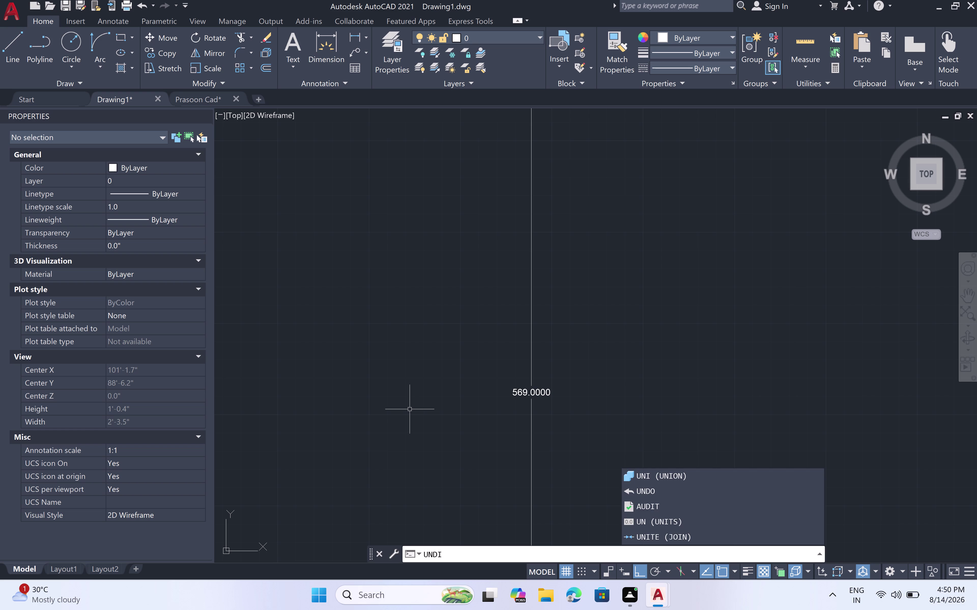
key(m)
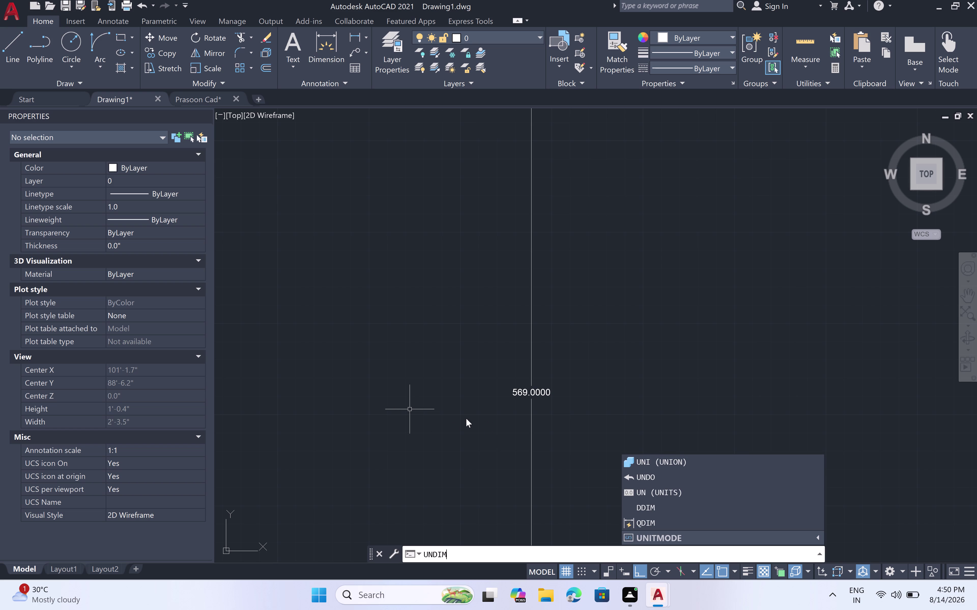
key(BackSpace)
key(BackSpace)
key(BackSpace)
key(BackSpace)
key(BackSpace)
text(DI)
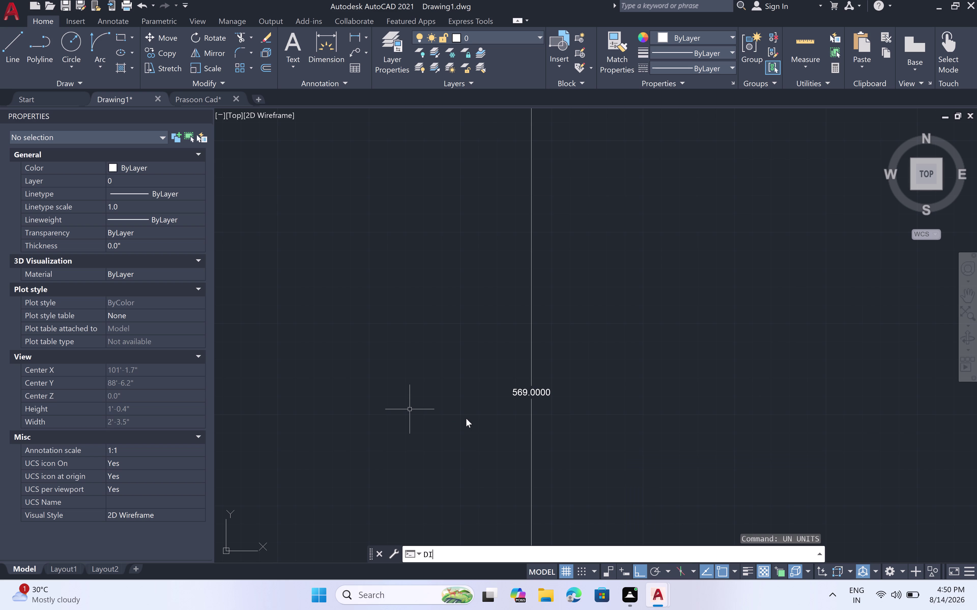
Modify the Standard dimension style to use a 4" text height.
text(M)
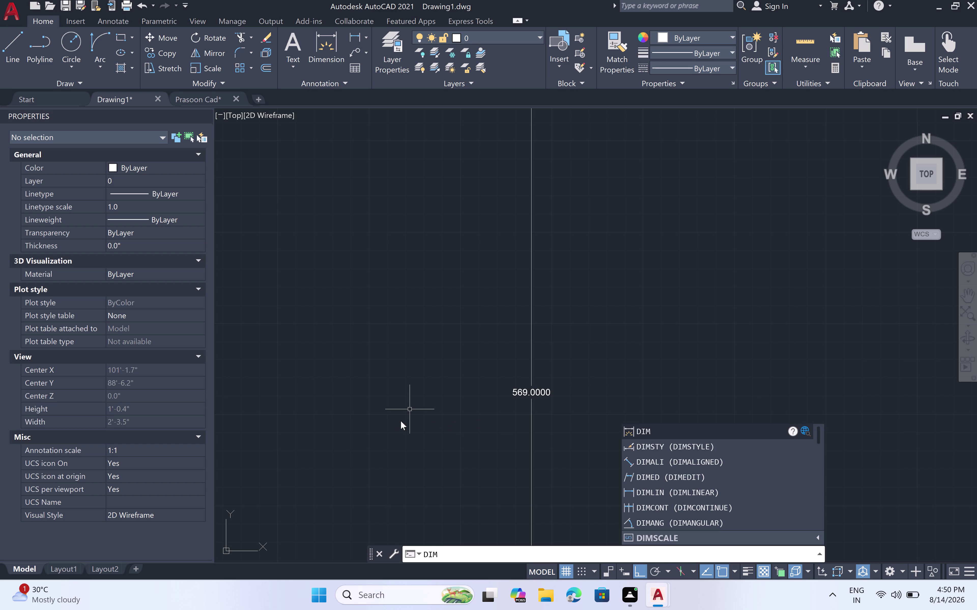
click(668, 441)
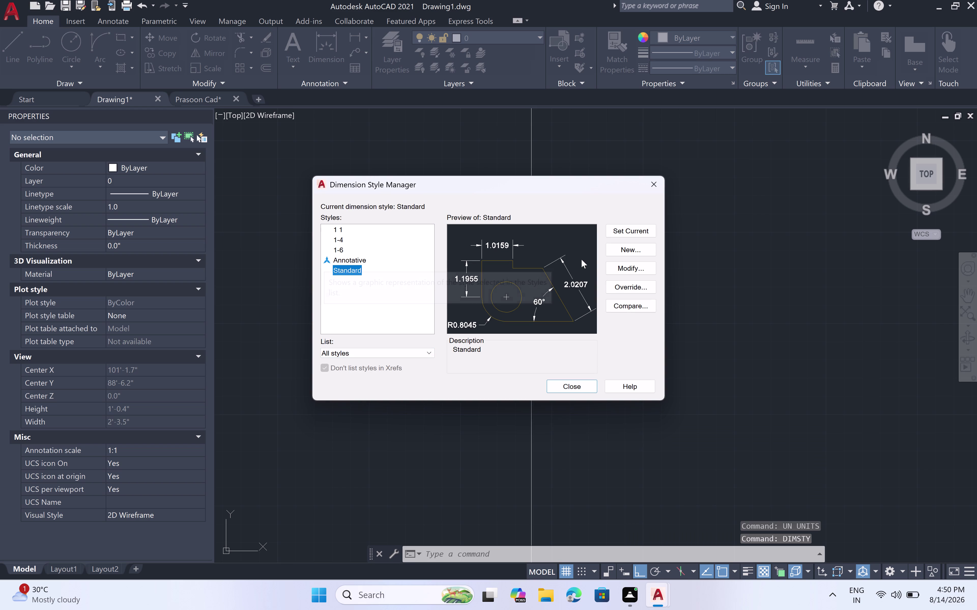
click(644, 271)
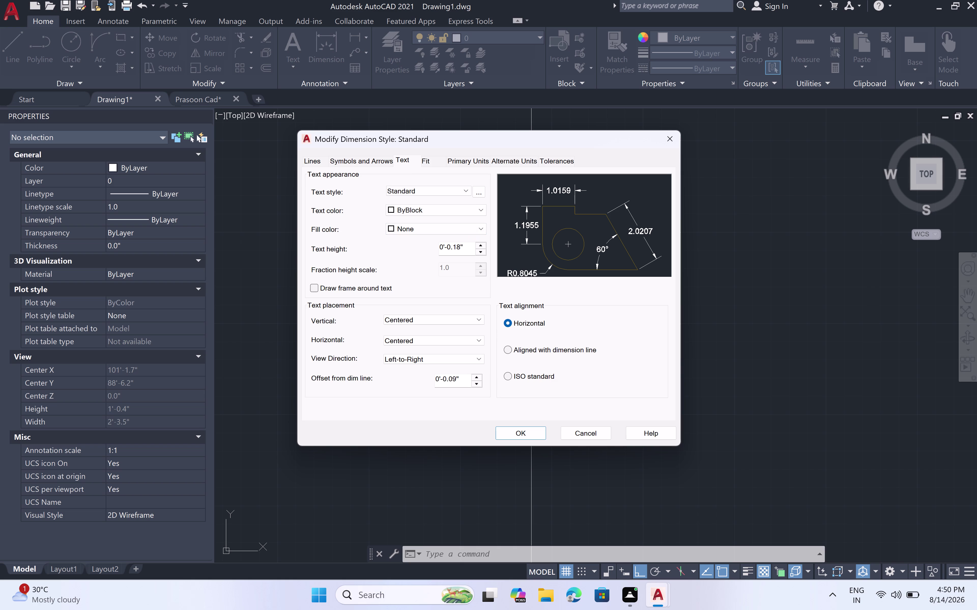
click(482, 250)
key(BackSpace)
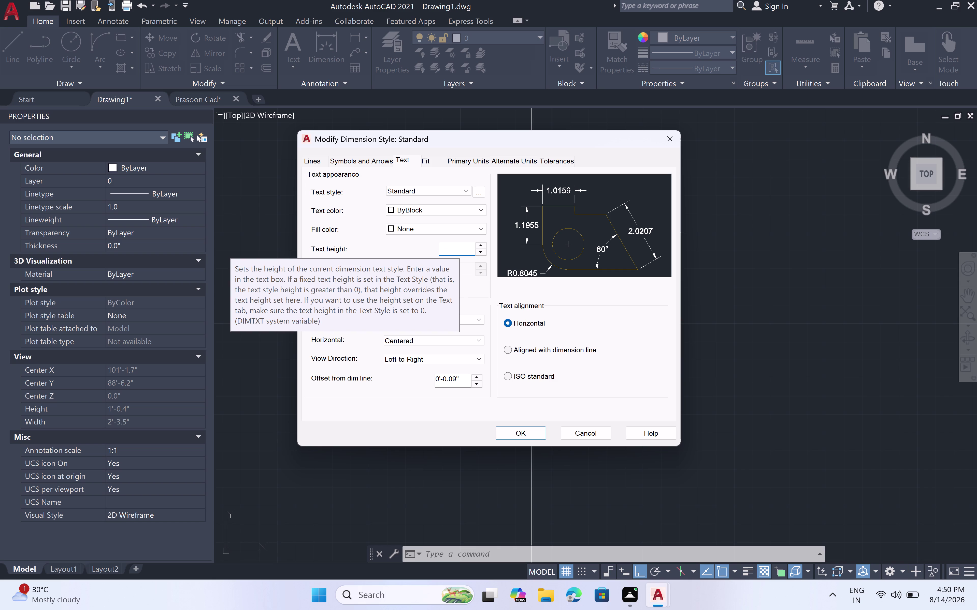
key(4)
key(shift+quotedbl)
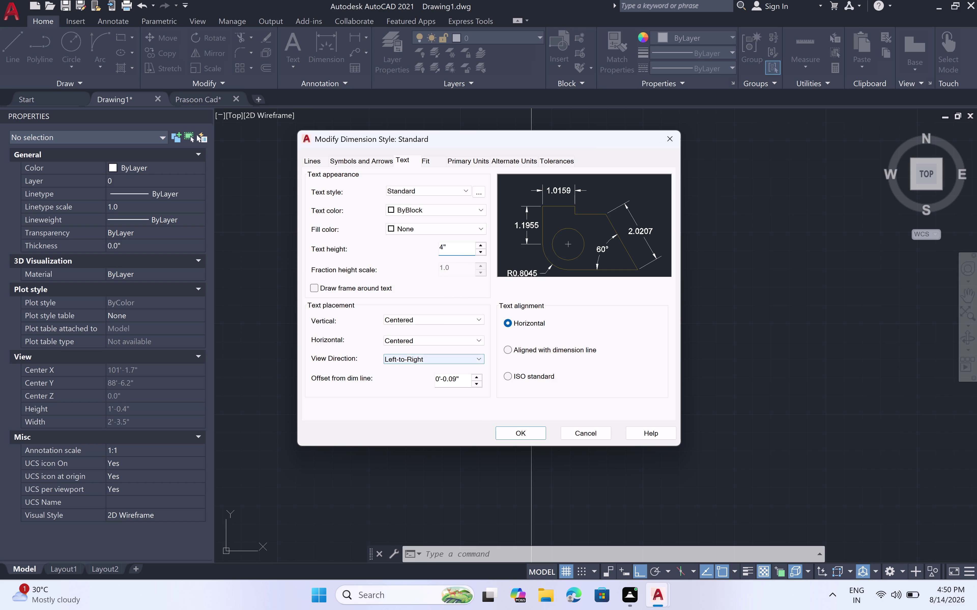
click(511, 433)
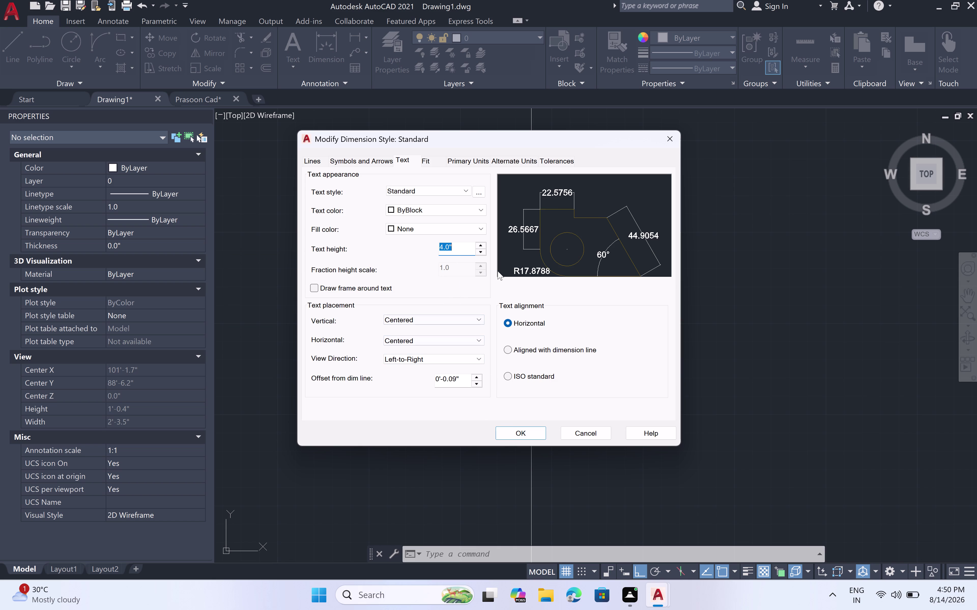
Set Standard's primary units to Engineering with 0'-0.0" precision, then close the manager.
click(473, 158)
click(483, 182)
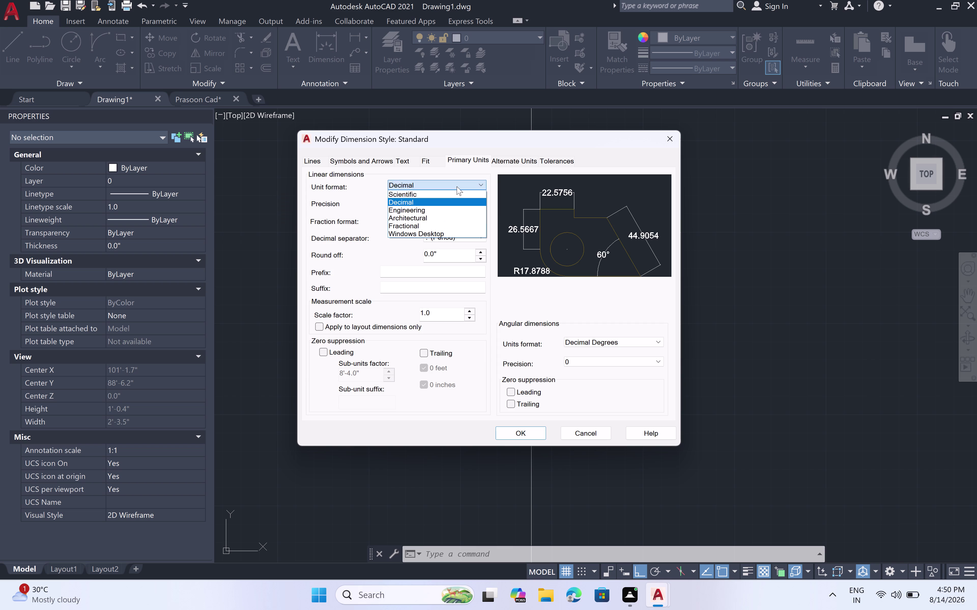
click(443, 210)
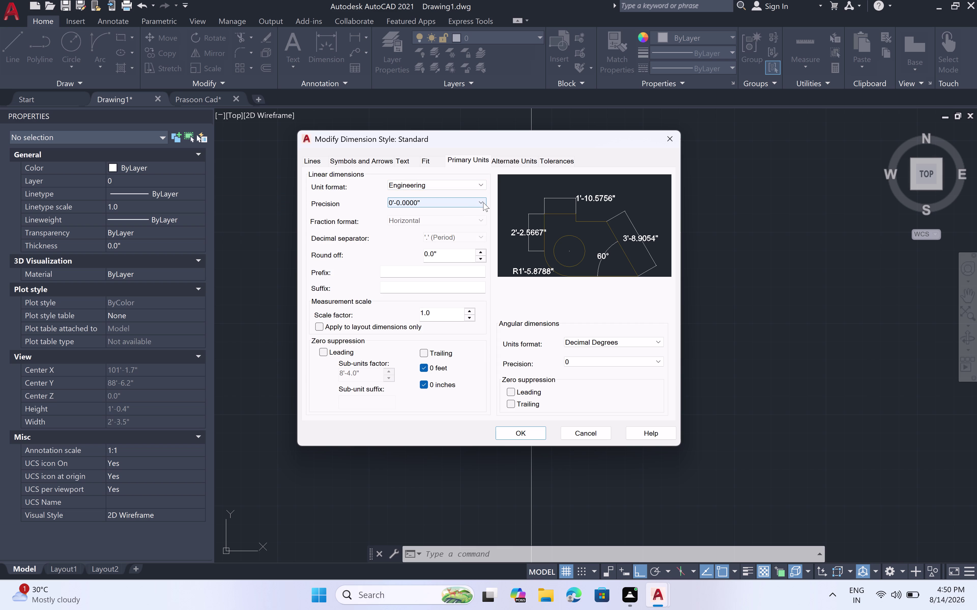
click(482, 202)
click(460, 217)
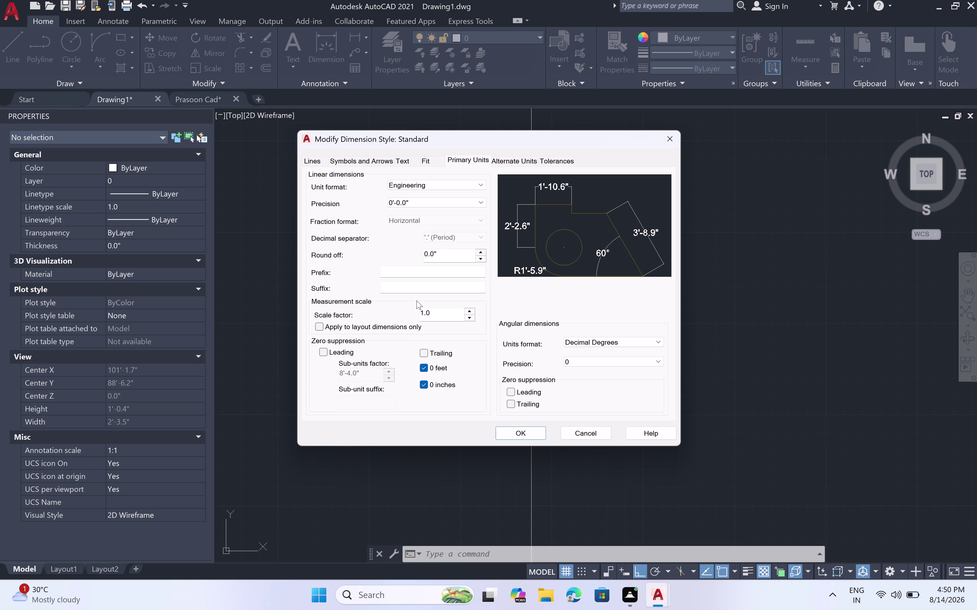
click(535, 435)
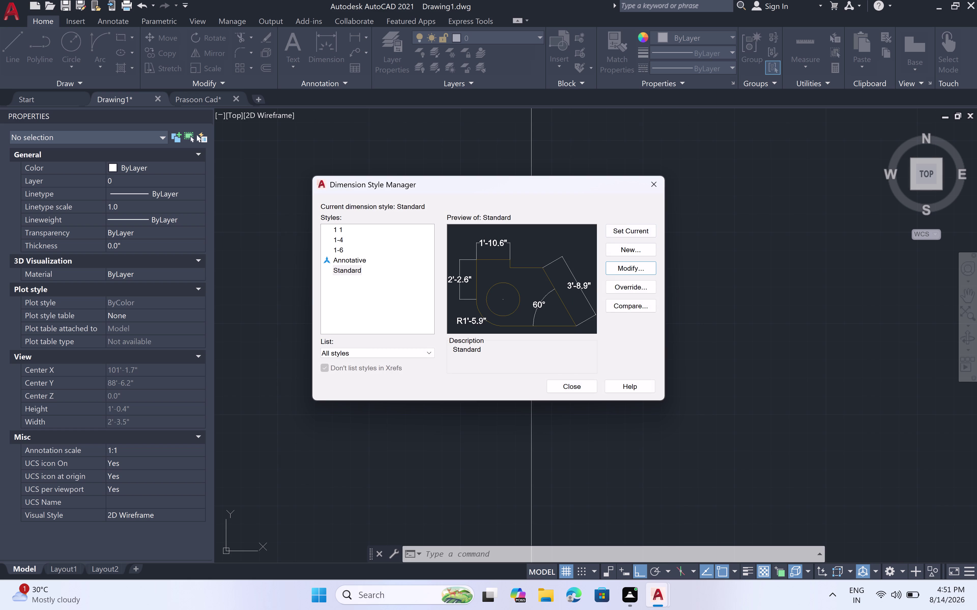
click(631, 227)
click(582, 387)
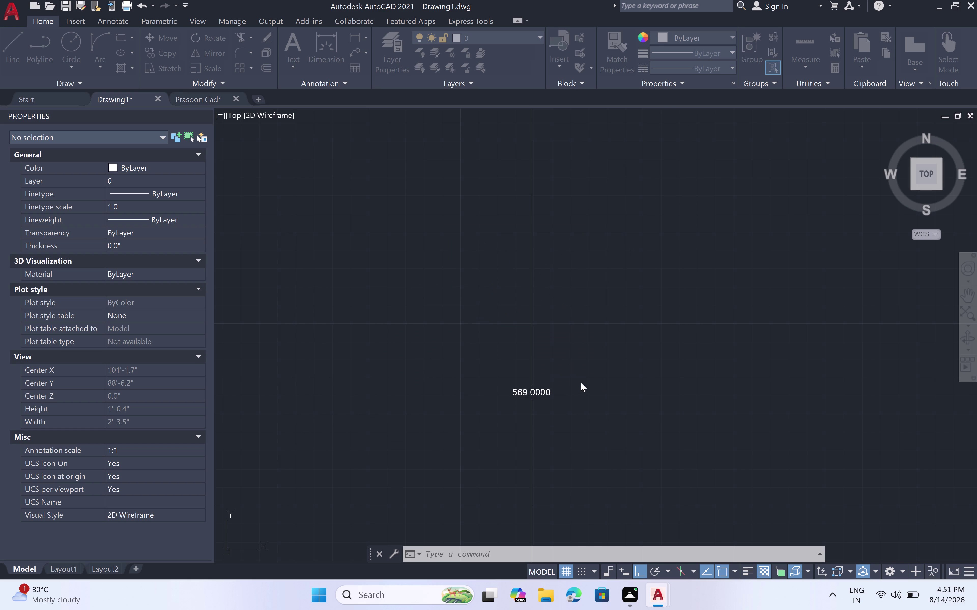
Zoom in to check the right-side dimension, now reading 47'-5.0", and deselect it.
scroll(down, 3)
scroll(down, 3)
scroll(down, 3)
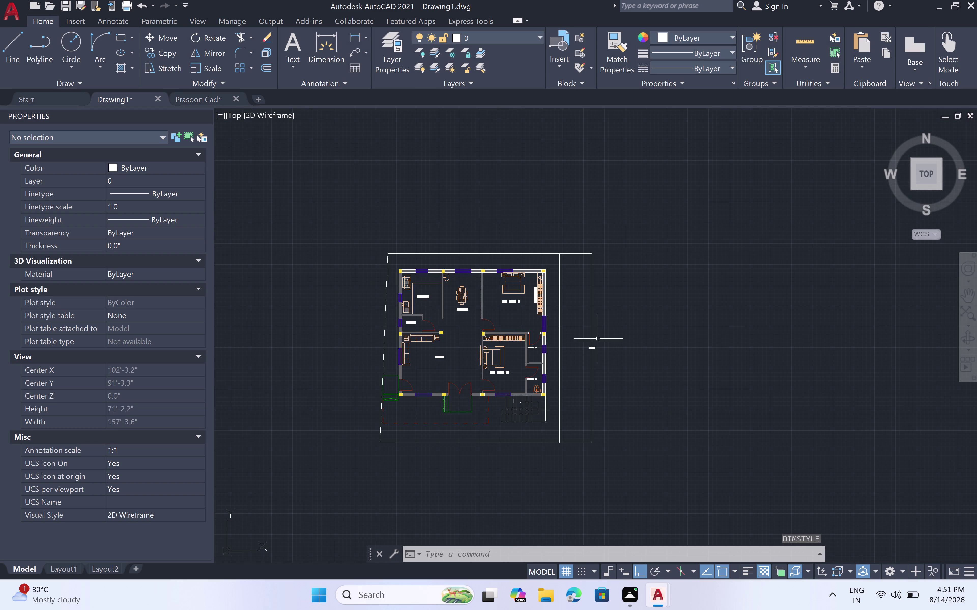
scroll(up, 3)
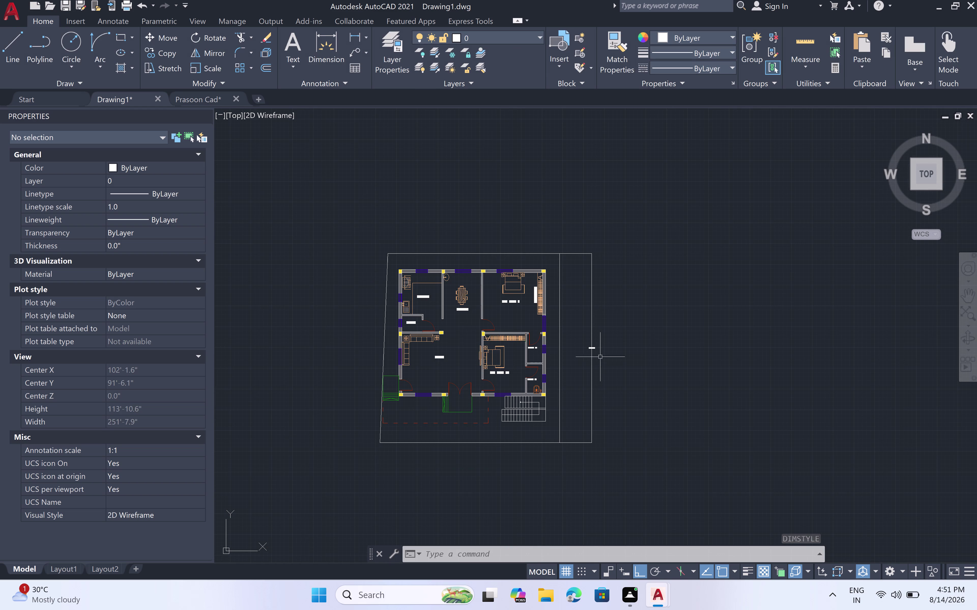
scroll(up, 3)
click(552, 315)
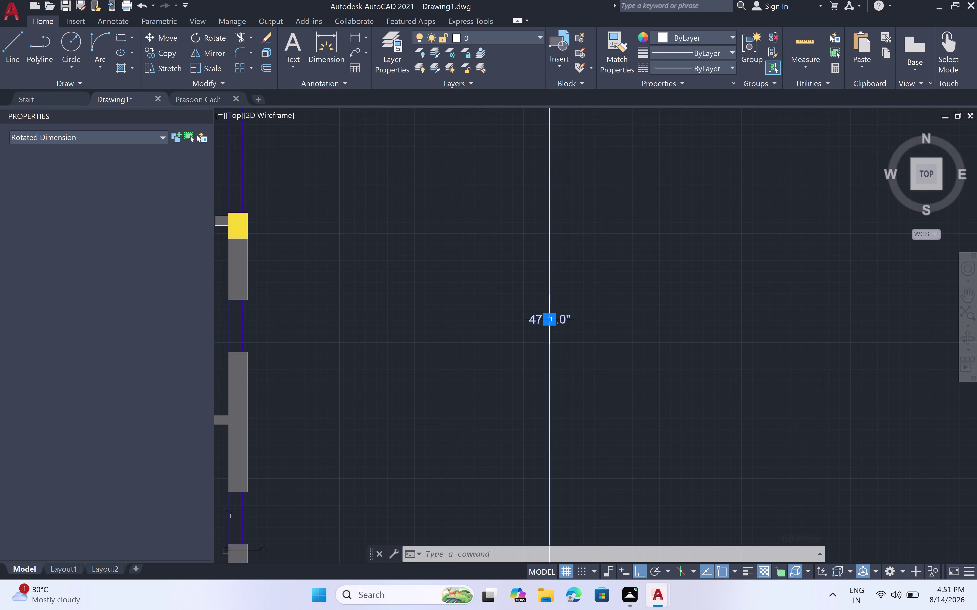
key(Escape)
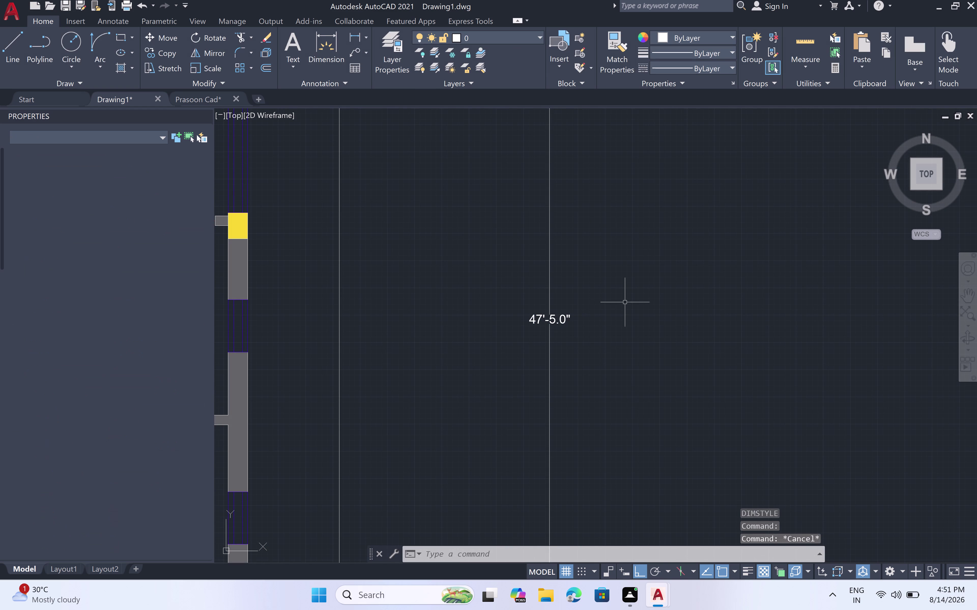
scroll(up, 3)
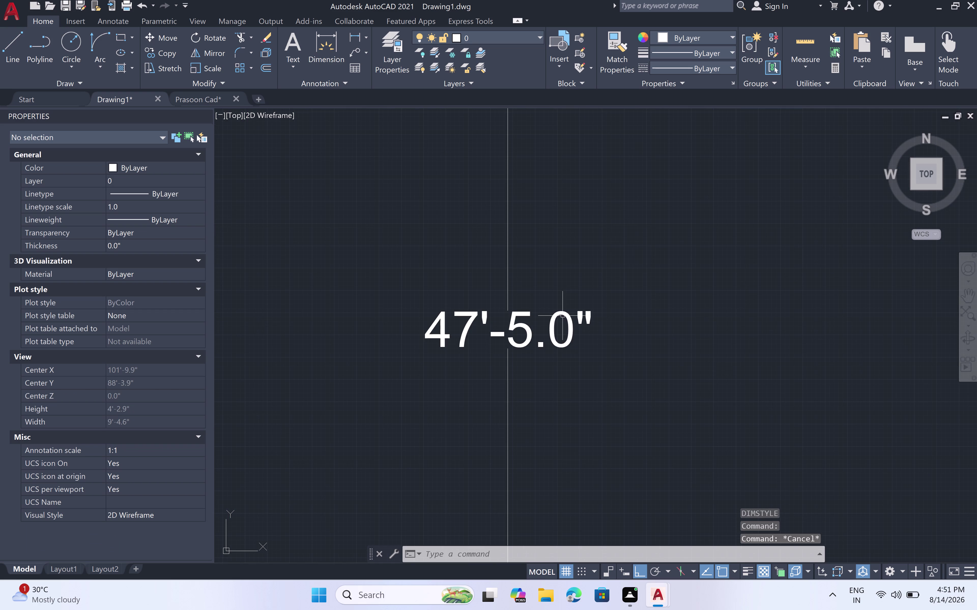
Reopen the Standard style and confirm its Engineering primary unit format.
text(D)
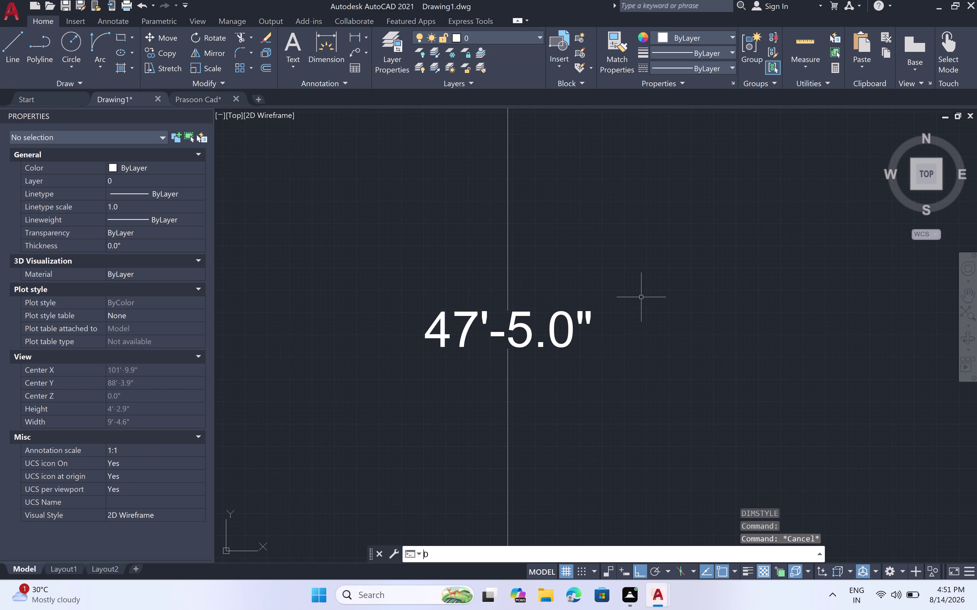
text(IM)
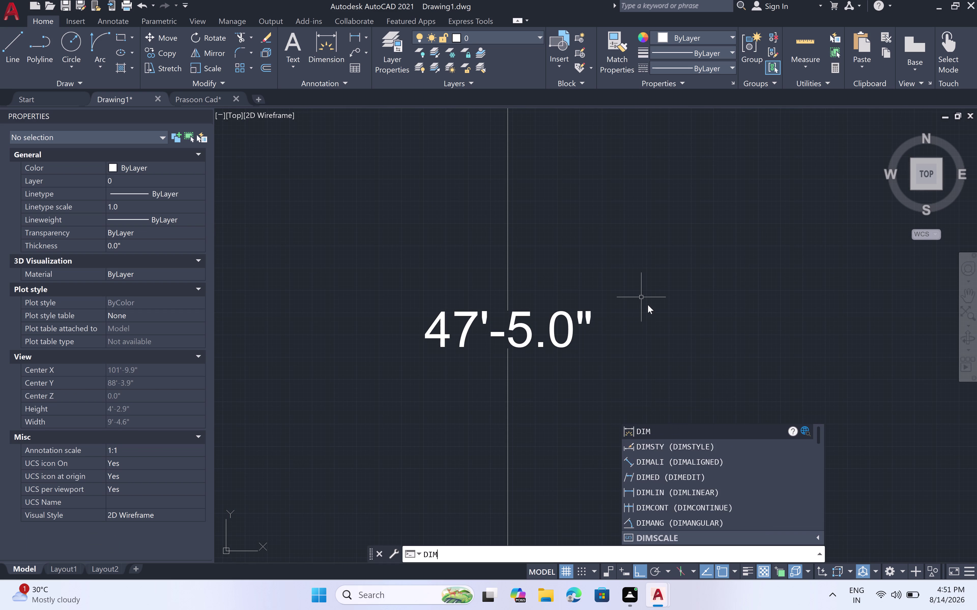
double_click(659, 447)
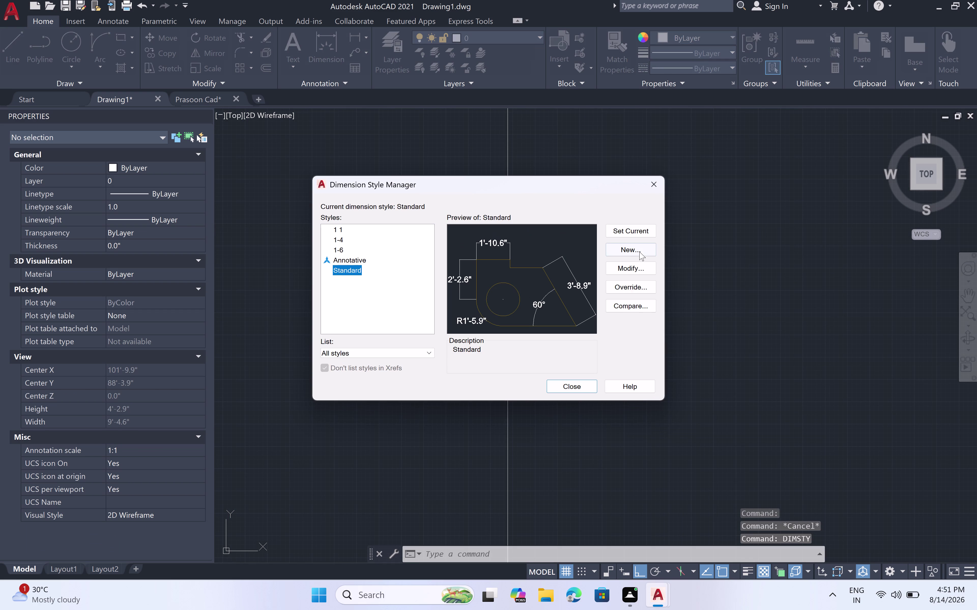
click(633, 268)
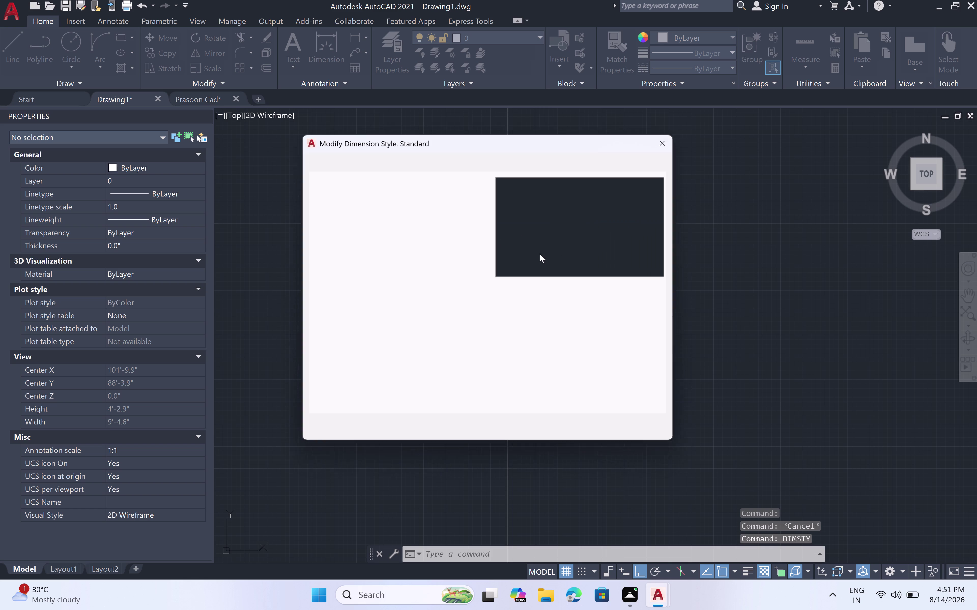
click(458, 158)
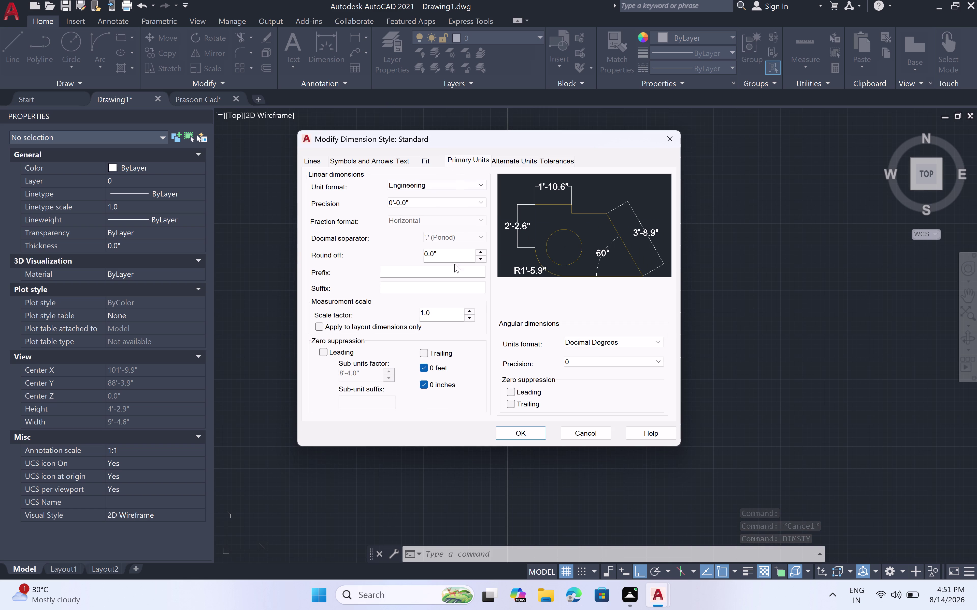
click(470, 150)
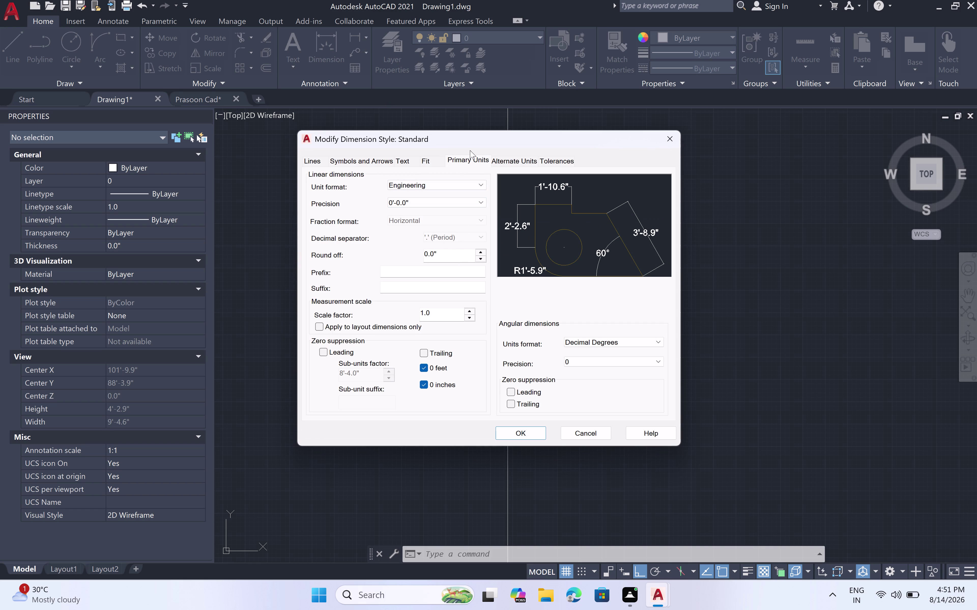
click(468, 158)
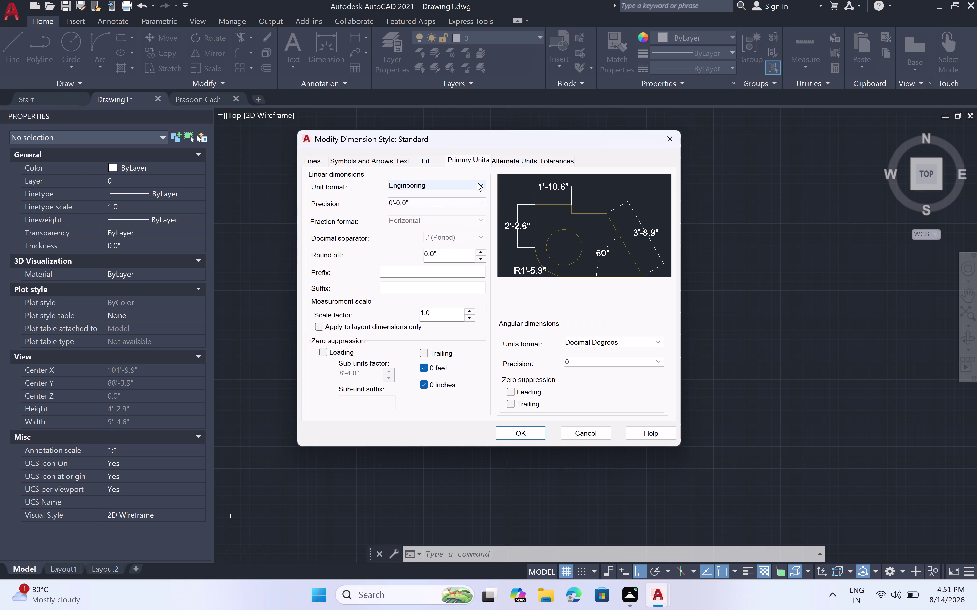
click(482, 184)
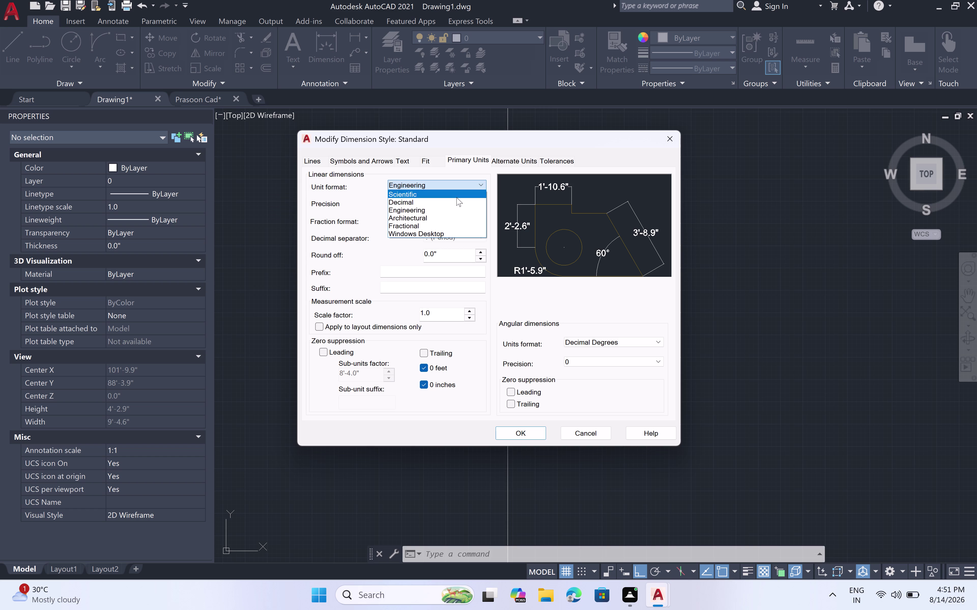
click(452, 208)
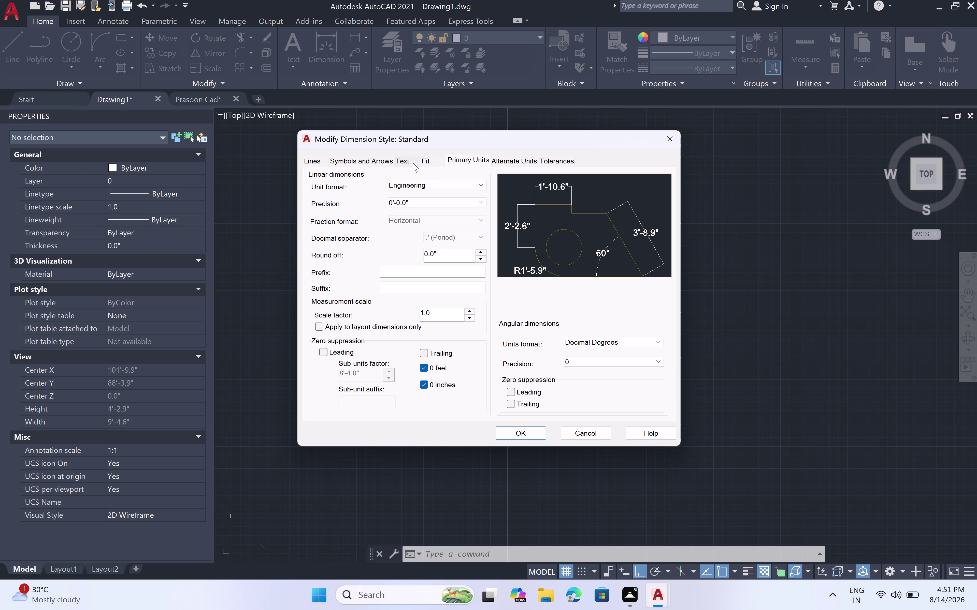
Change Standard's text height to 6", accept, and set Standard current.
click(411, 163)
click(460, 246)
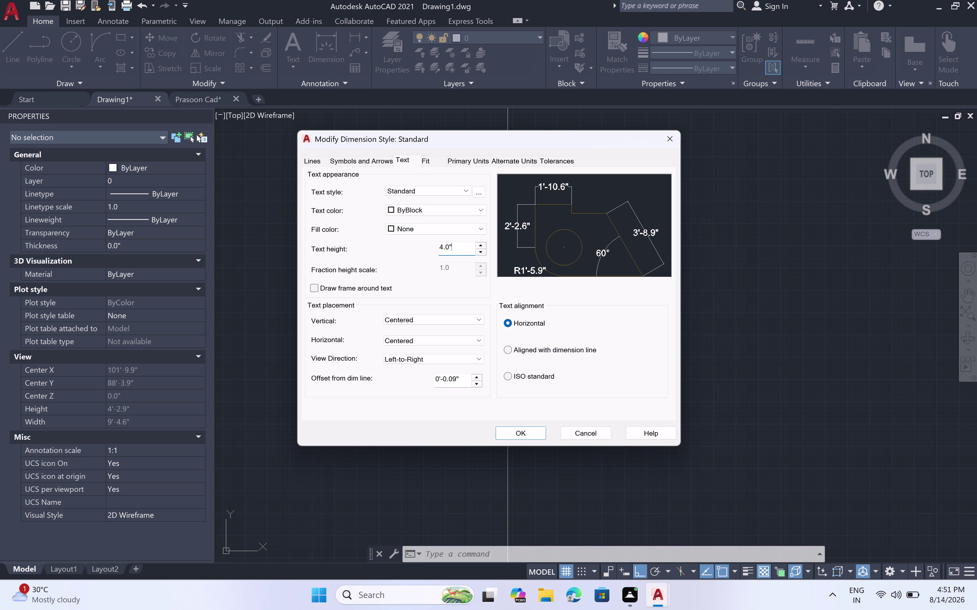
key(BackSpace)
key(BackSpace)
key(BackSpace)
key(BackSpace)
key(6)
key(shift+quotedbl)
key(space)
drag(514, 433, 515, 430)
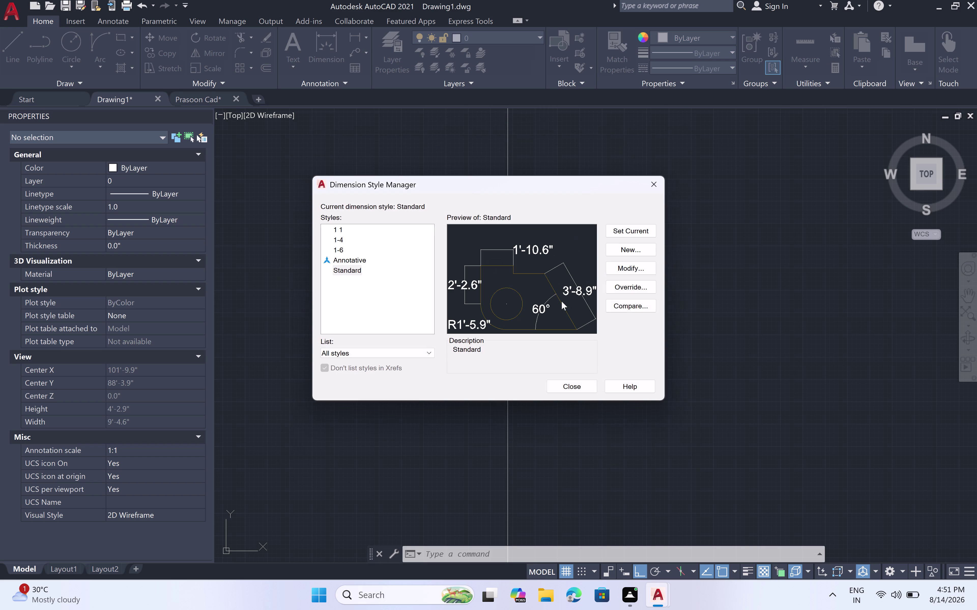
click(624, 230)
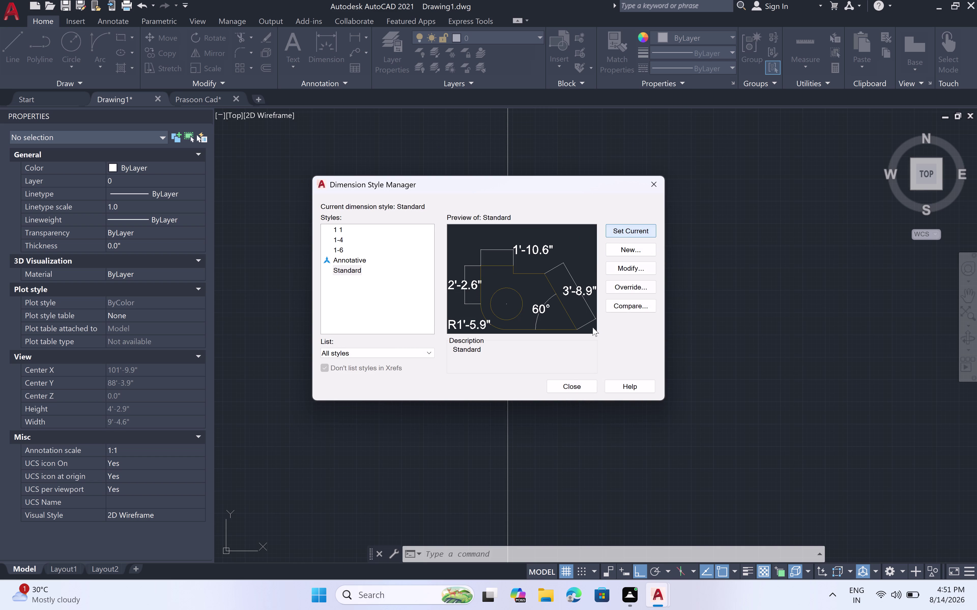
Close the Dimension Style Manager, zoom on the floor plan, and reopen the Dimension dropdown.
click(572, 382)
scroll(down, 3)
scroll(down, 3)
scroll(down, 3)
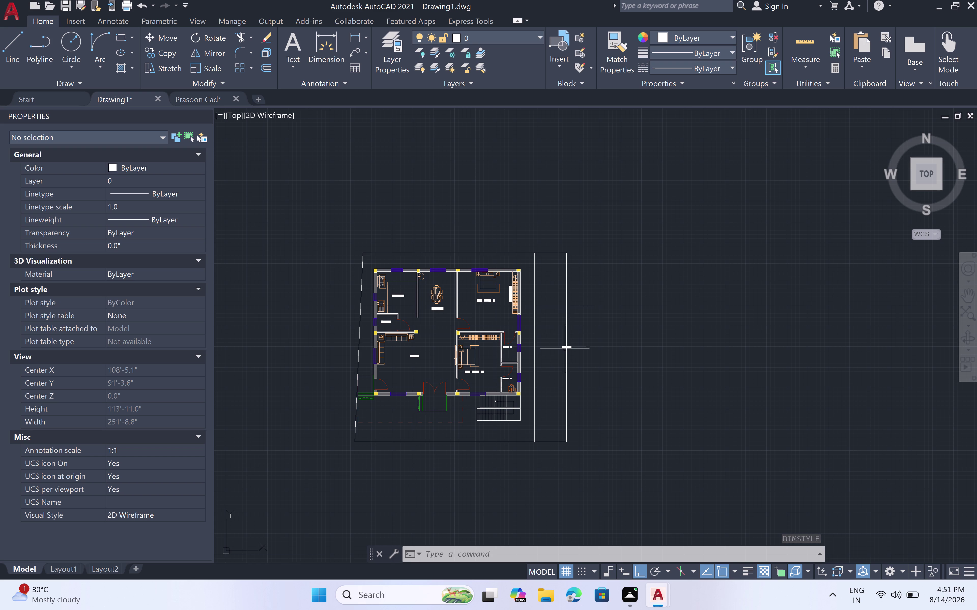
scroll(up, 3)
scroll(down, 3)
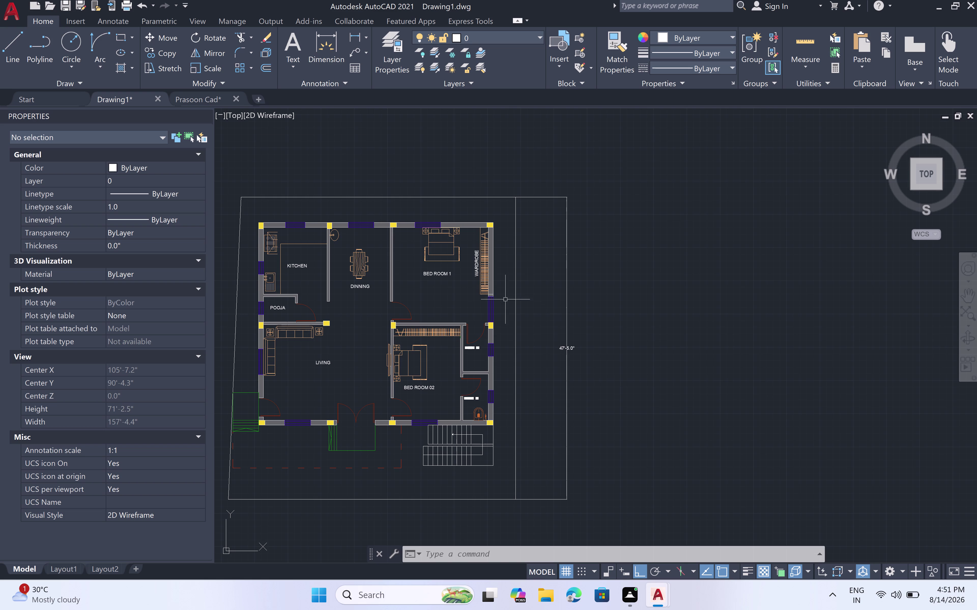
click(366, 35)
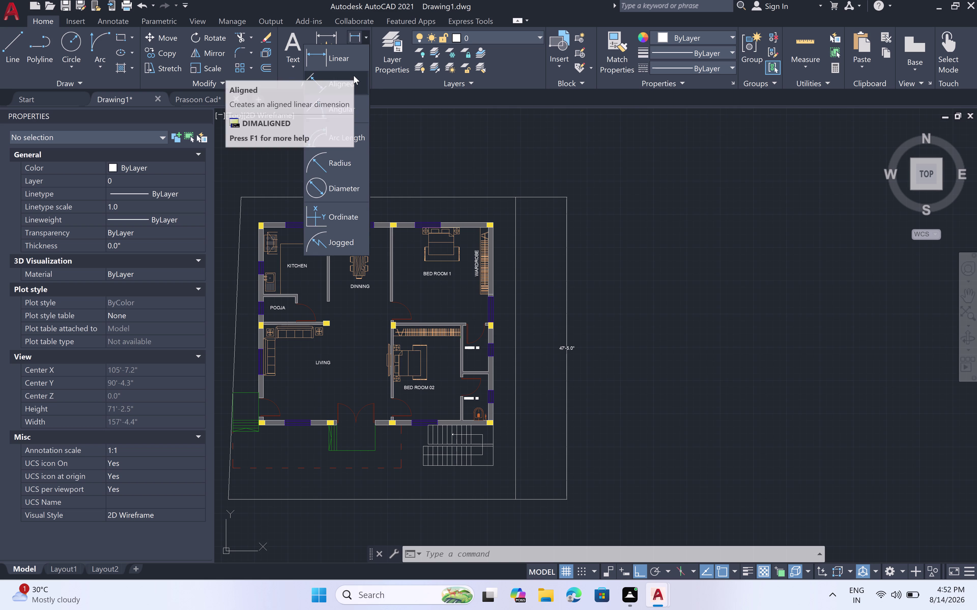
Add a 43' linear dimension above the plot's top edge, corner to corner.
click(357, 53)
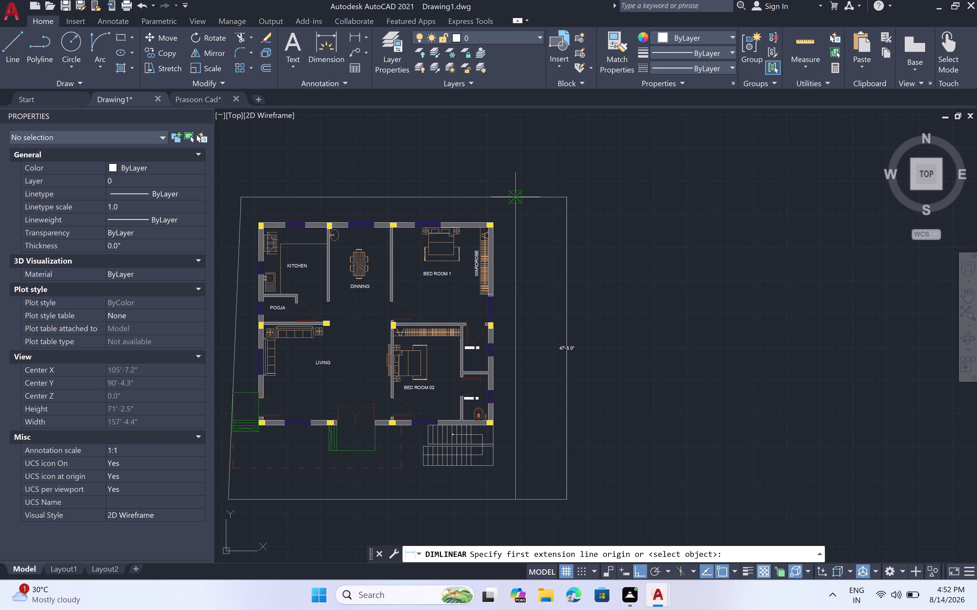
click(513, 195)
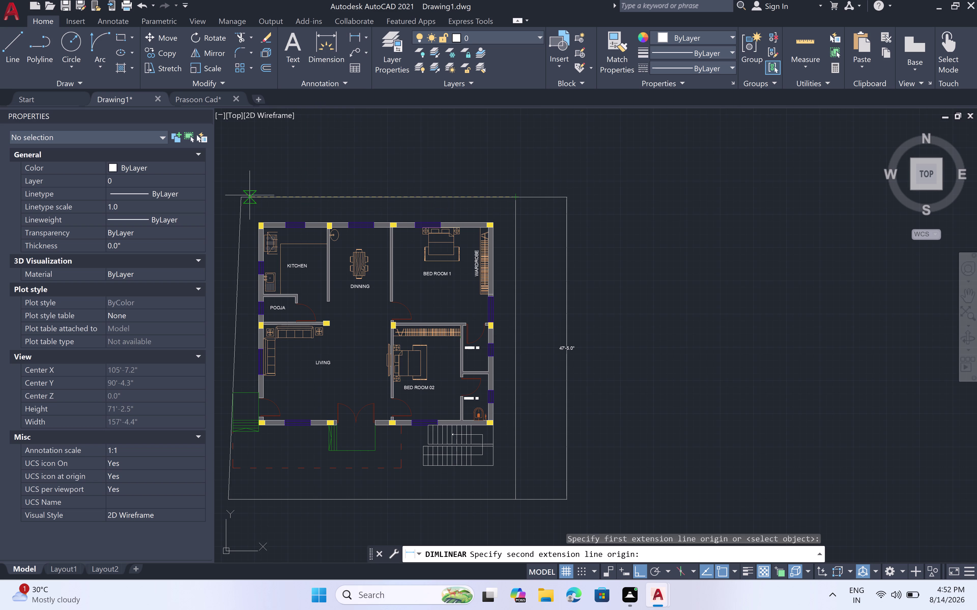
double_click(246, 196)
click(244, 159)
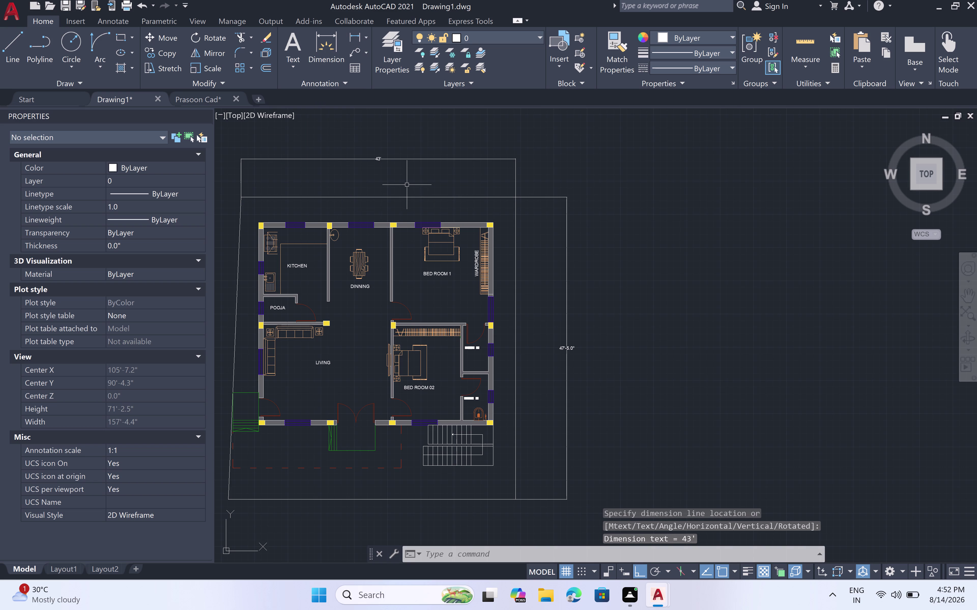
scroll(down, 3)
middle_drag(415, 519, 462, 313)
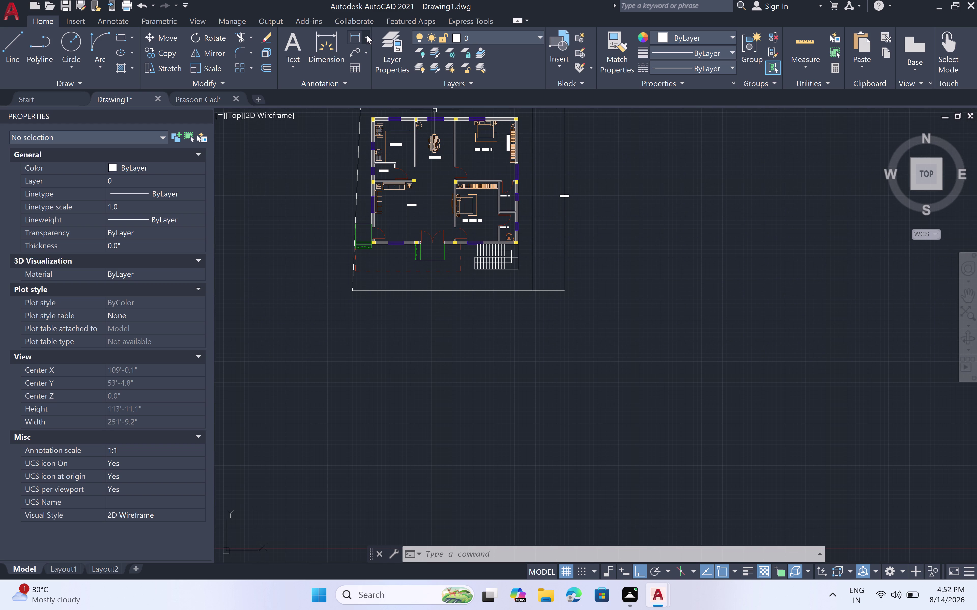
Add a 45' linear dimension below the plot's bottom edge.
click(365, 36)
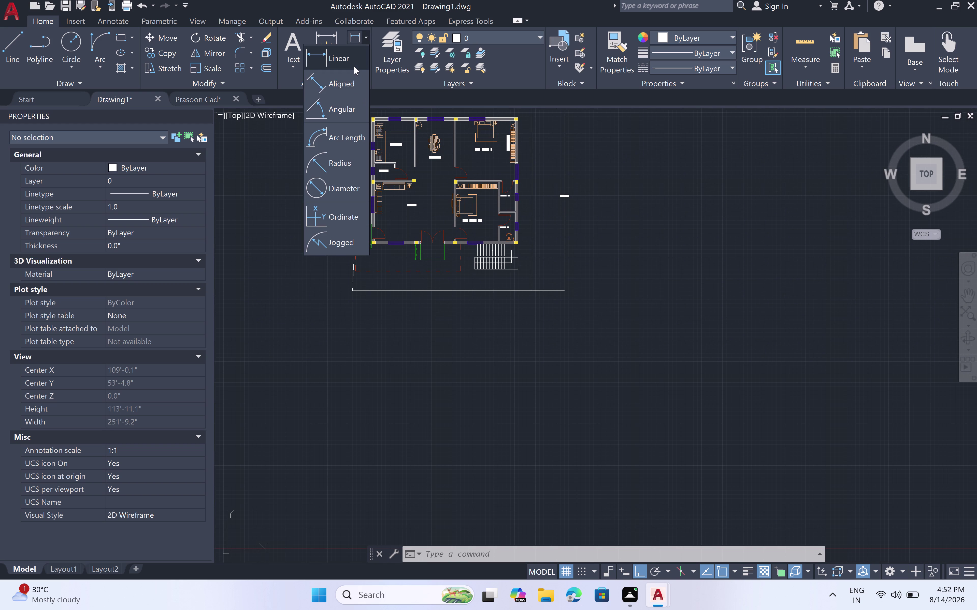
click(353, 63)
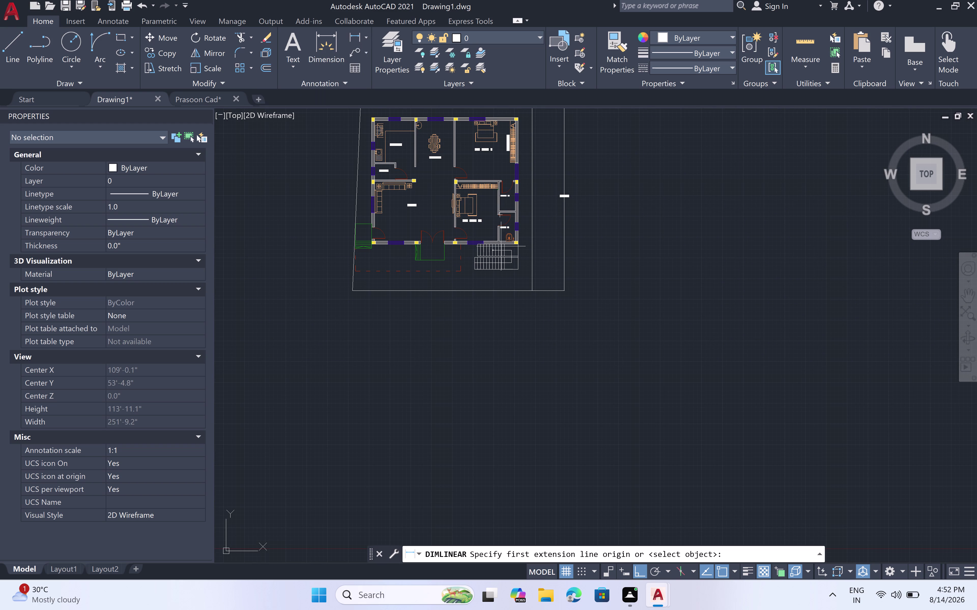
click(528, 288)
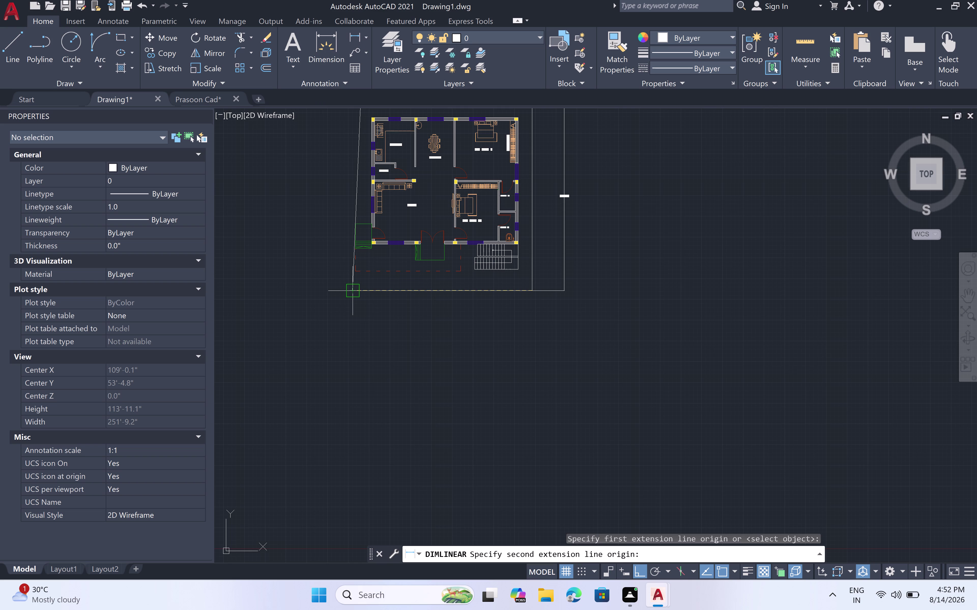
click(353, 289)
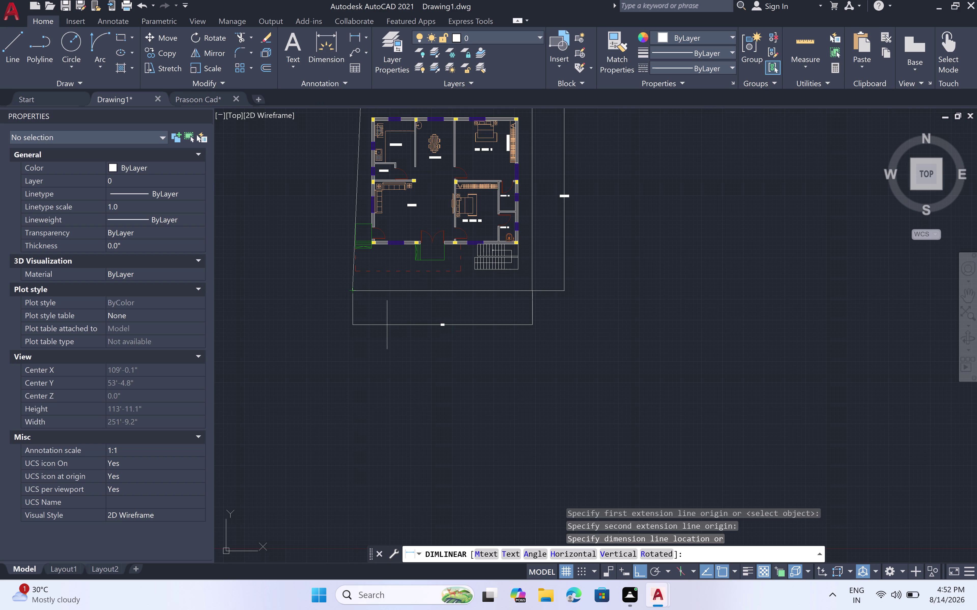
scroll(up, 3)
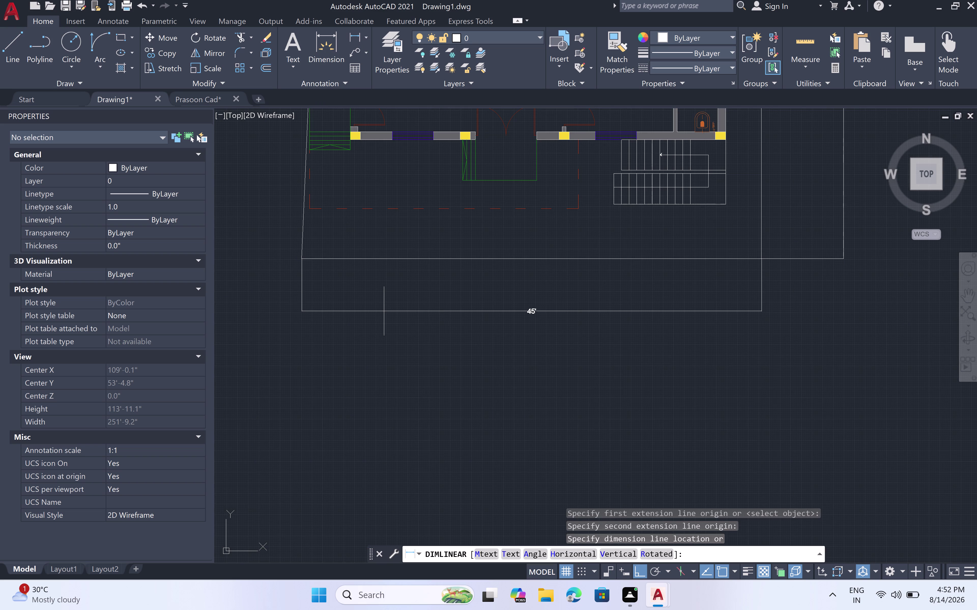
click(384, 311)
key(Escape)
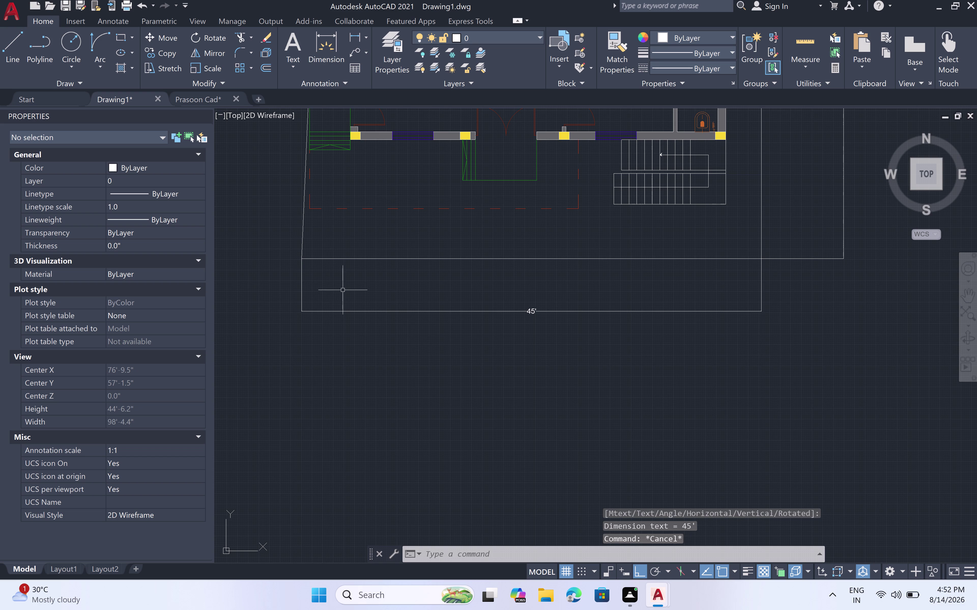
scroll(down, 3)
scroll(down, 3)
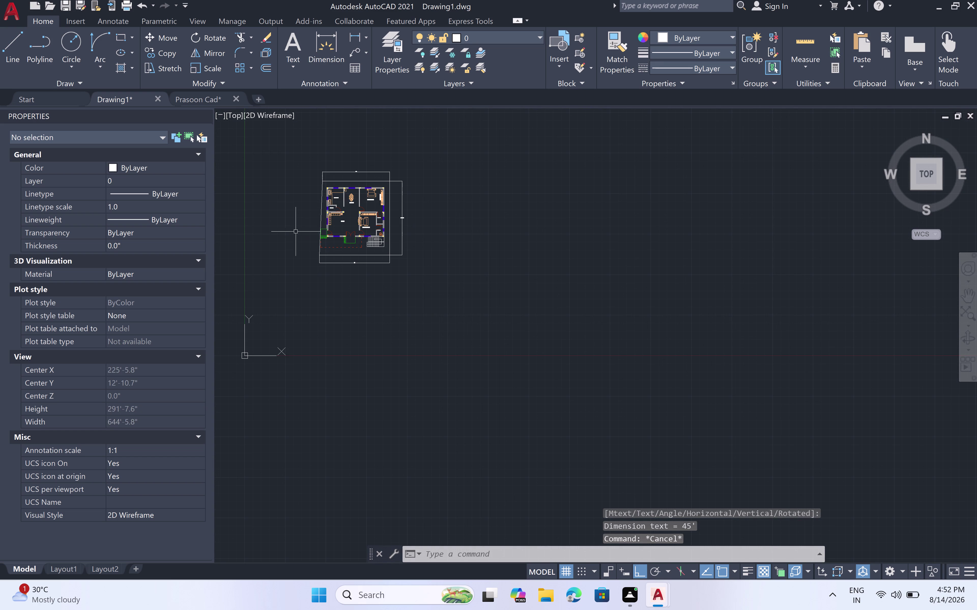
middle_drag(289, 225, 296, 259)
scroll(up, 3)
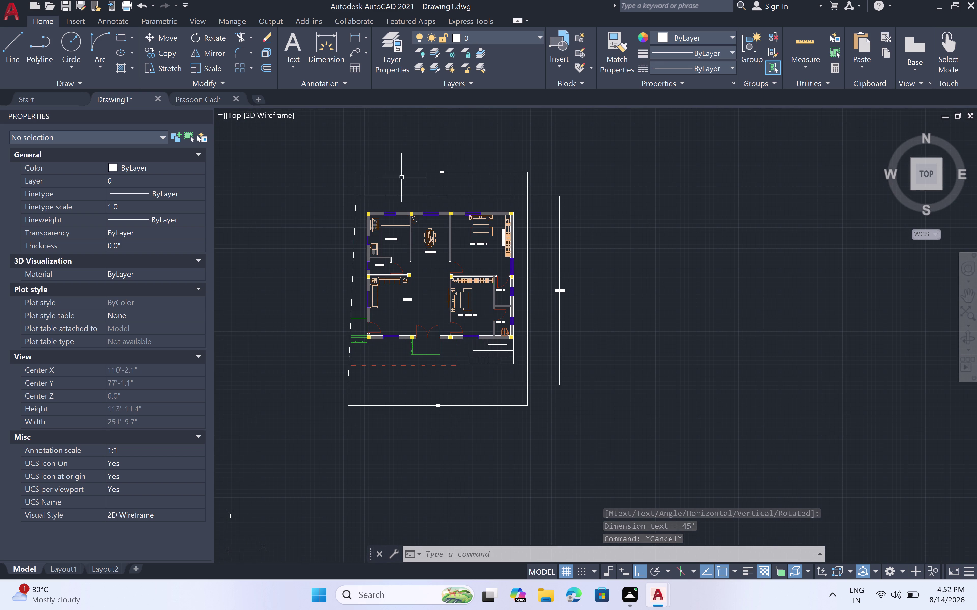
click(368, 40)
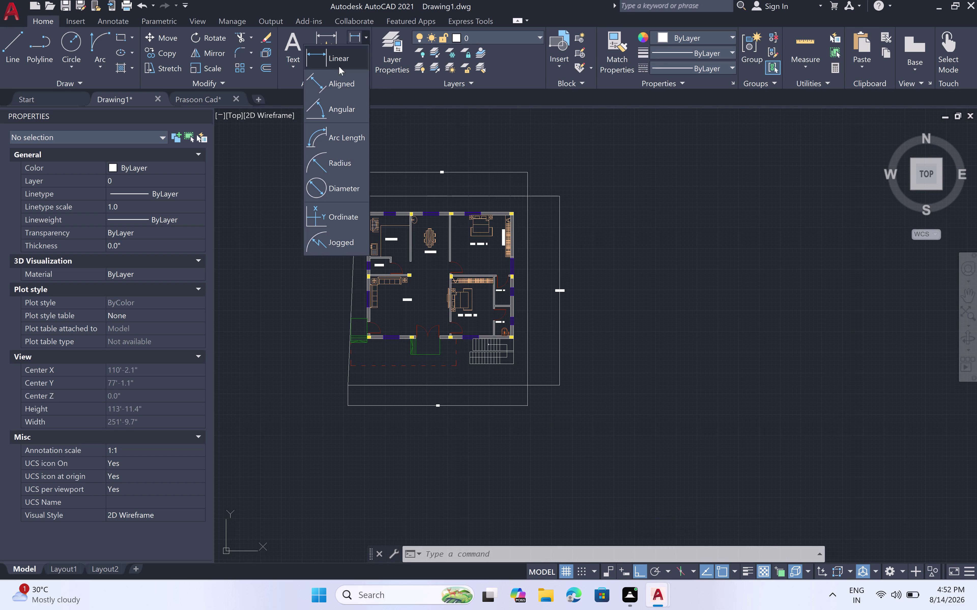
Place a vertical 47'-5" linear dimension to the left of the plot's left edge.
click(352, 80)
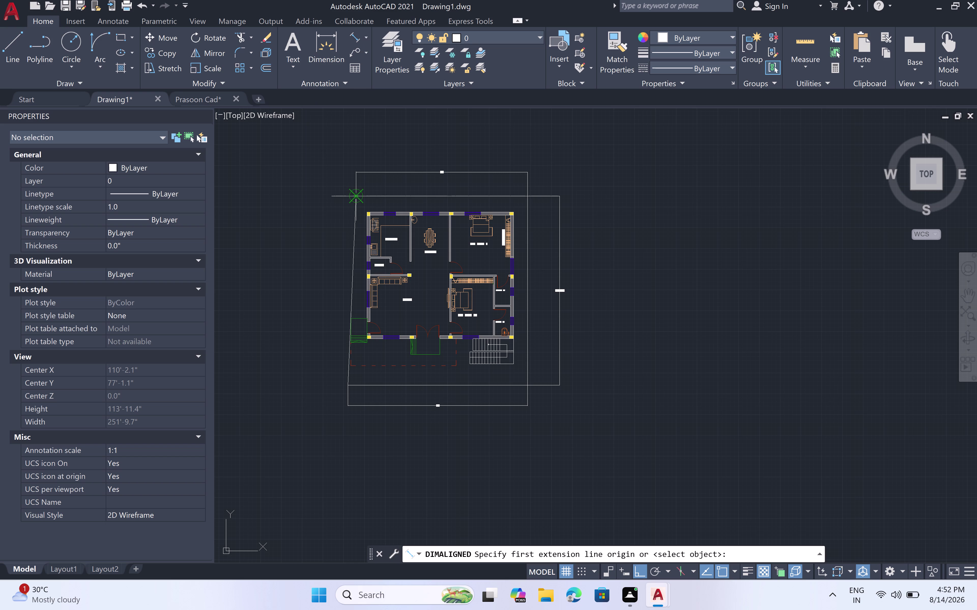
click(357, 193)
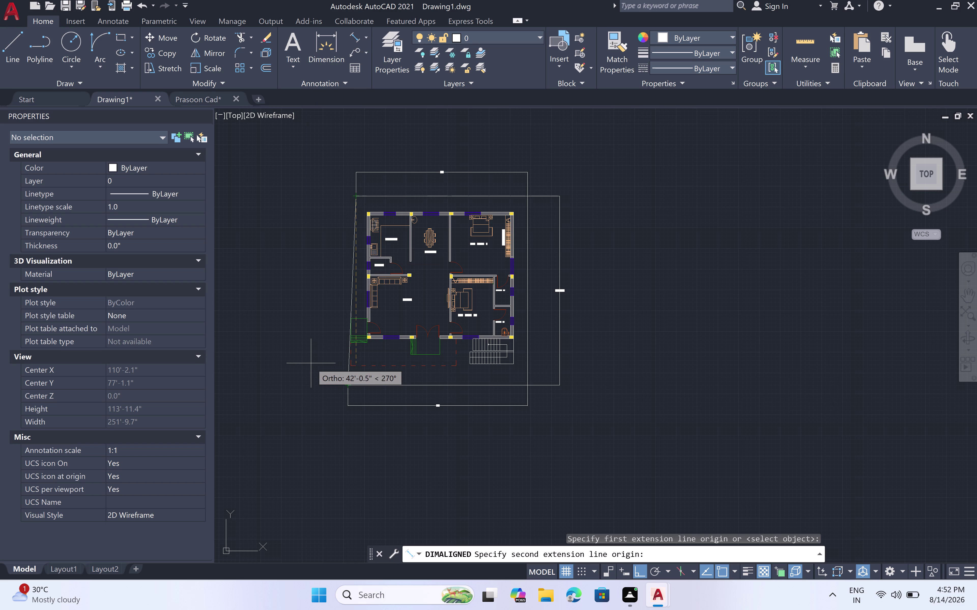
key(Escape)
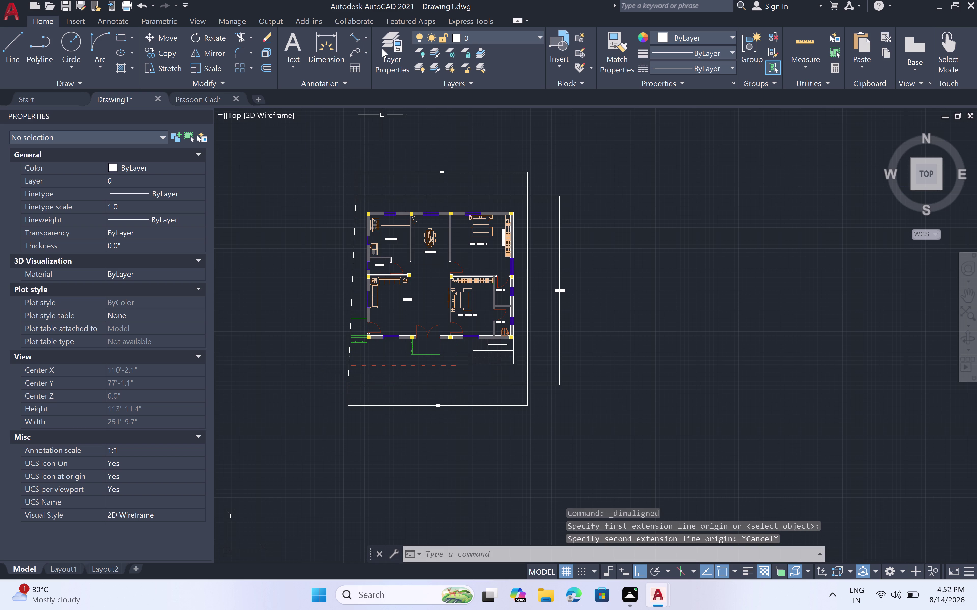
click(364, 35)
click(343, 56)
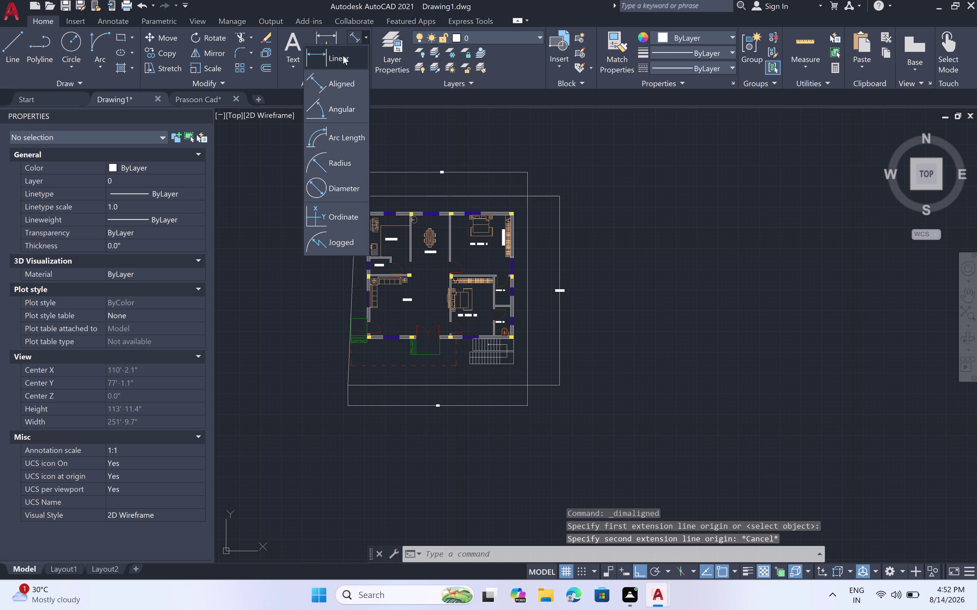
click(359, 193)
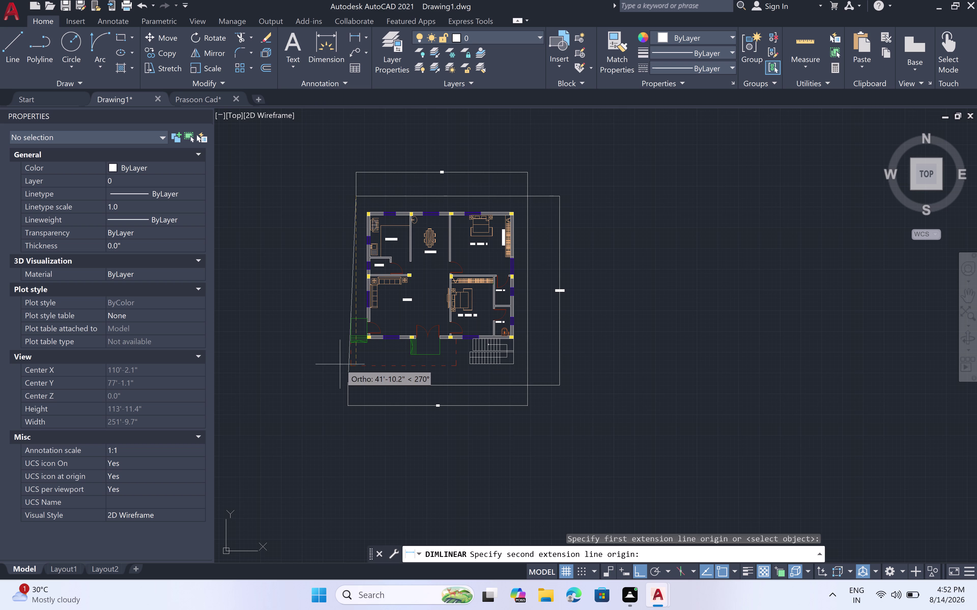
scroll(up, 3)
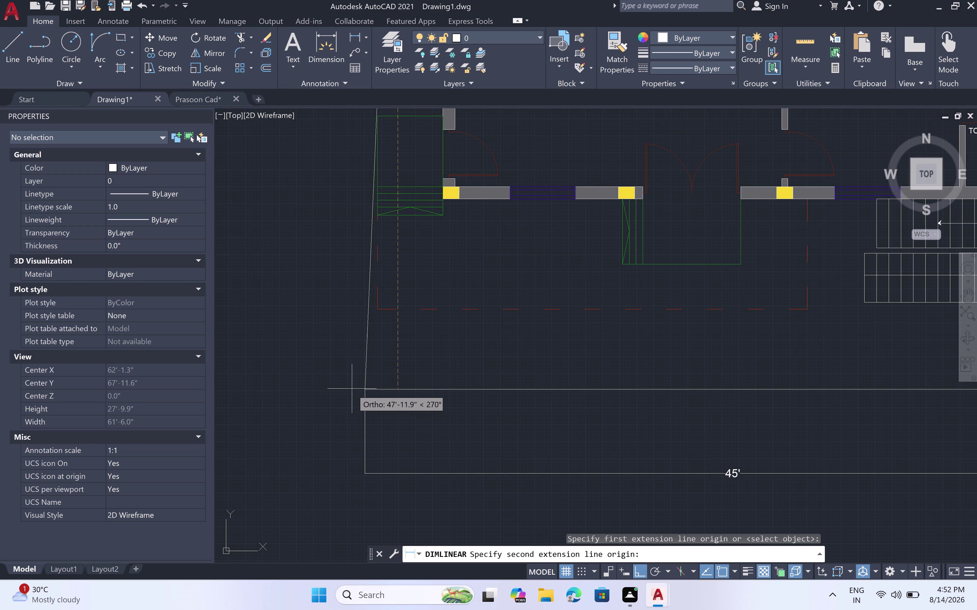
click(364, 391)
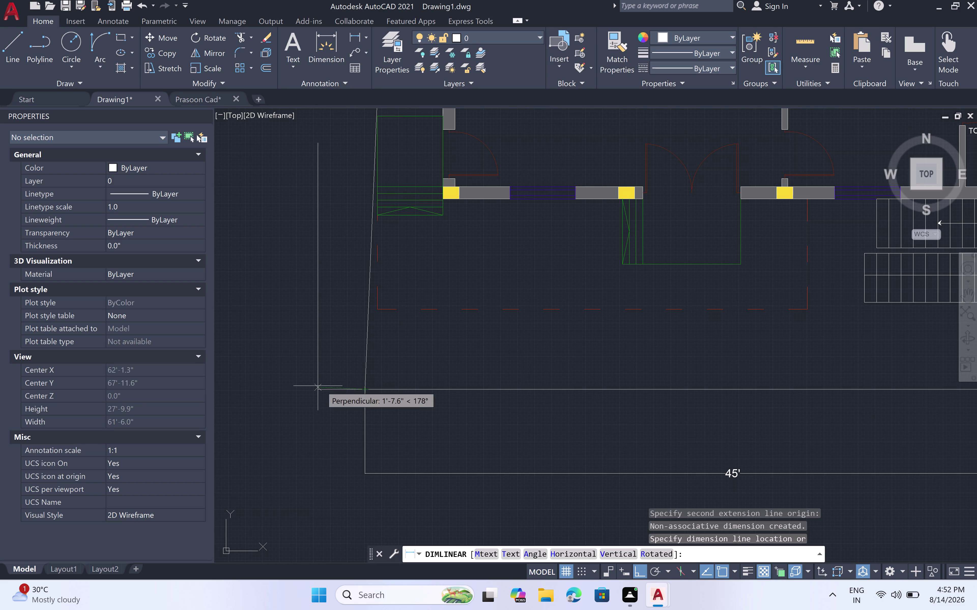
click(260, 372)
scroll(up, 3)
scroll(down, 3)
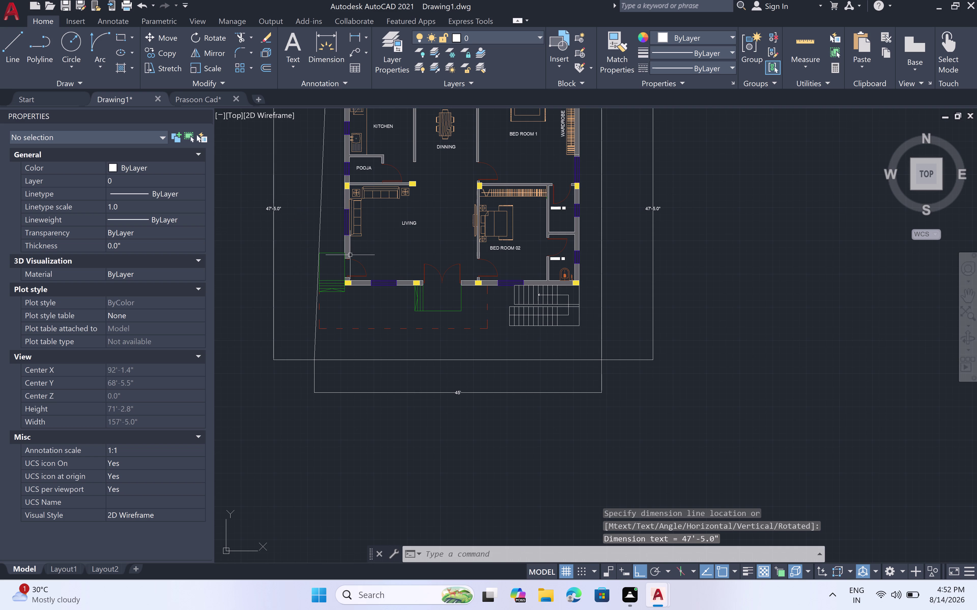
scroll(down, 3)
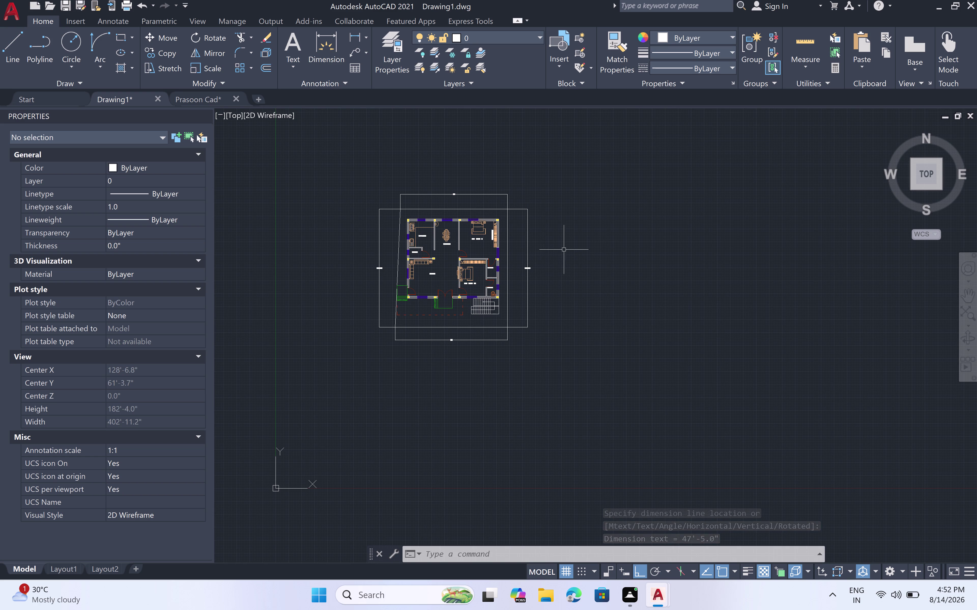
scroll(up, 3)
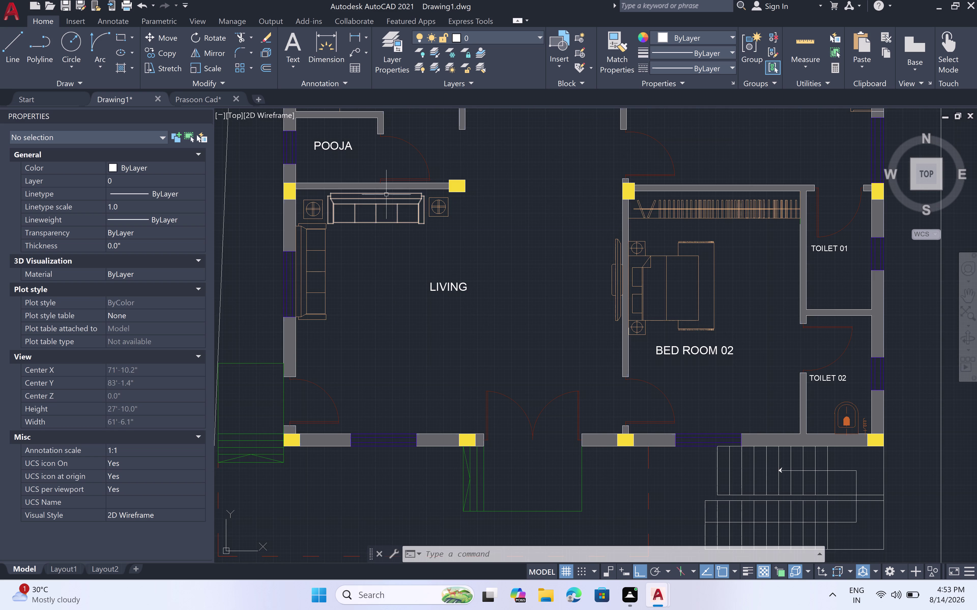
Zoom and pan around the dimensioned plan, then expand the Layer dropdown.
scroll(down, 3)
scroll(up, 3)
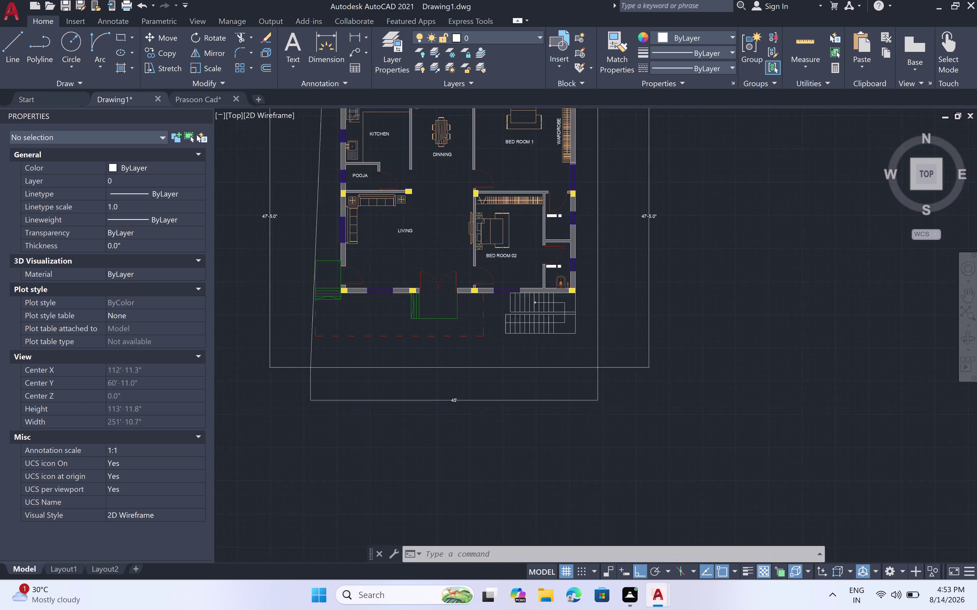
scroll(up, 3)
scroll(down, 3)
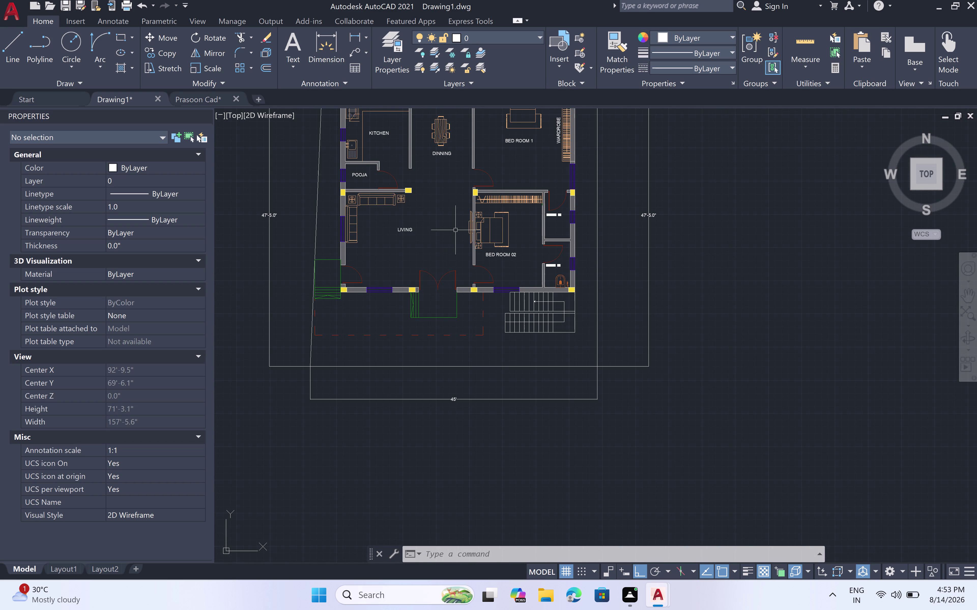
scroll(down, 3)
middle_drag(451, 228, 451, 280)
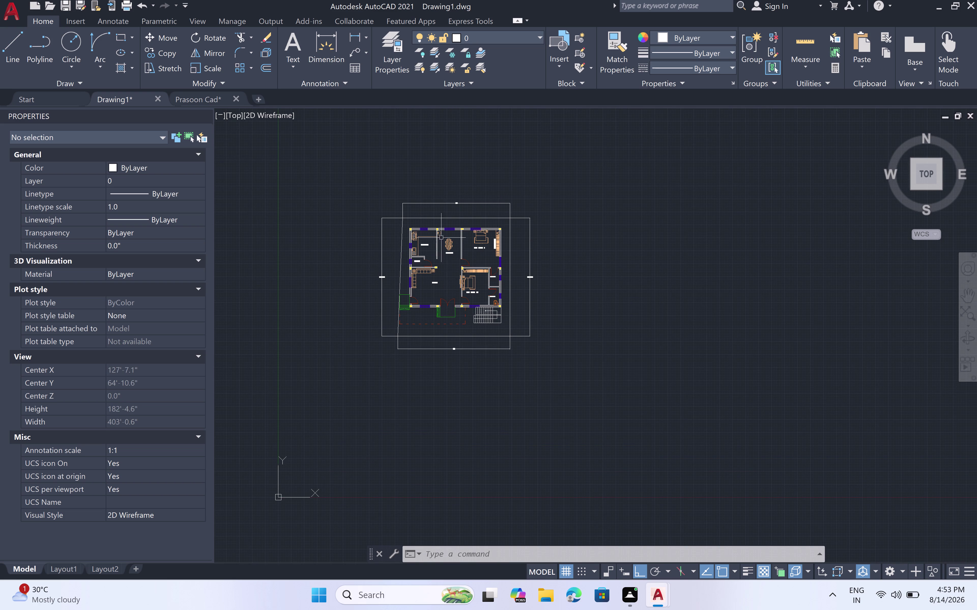
scroll(up, 3)
scroll(up, 3)
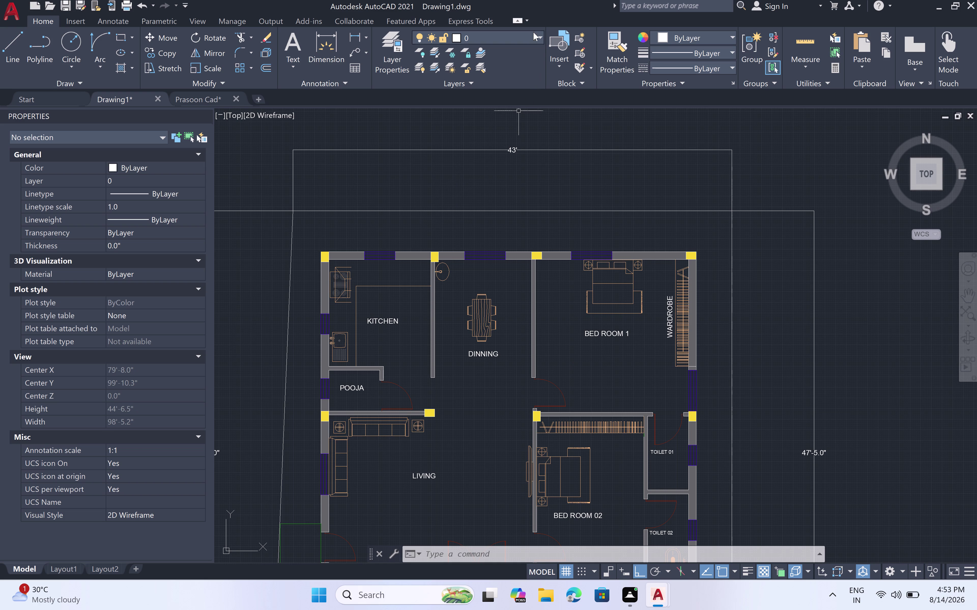
click(540, 32)
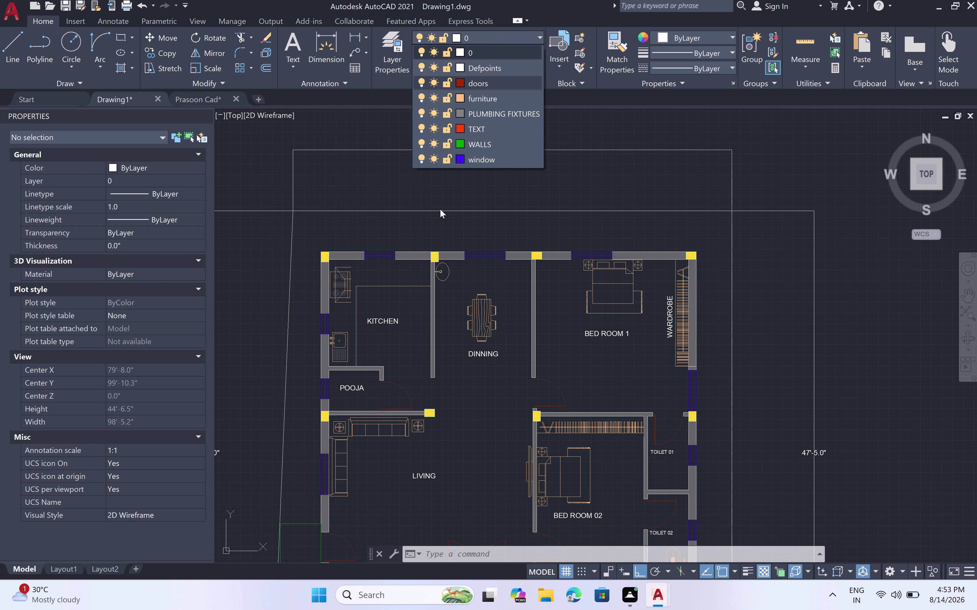
Zoom around the floor plan and dismiss the Layer dropdown with layer 0 current.
scroll(down, 3)
scroll(down, 3)
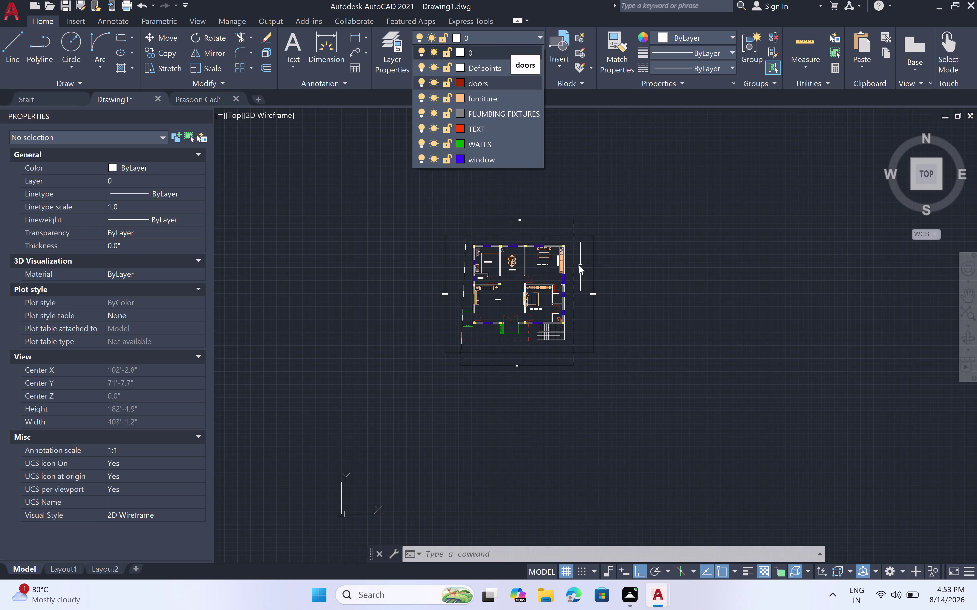
scroll(up, 3)
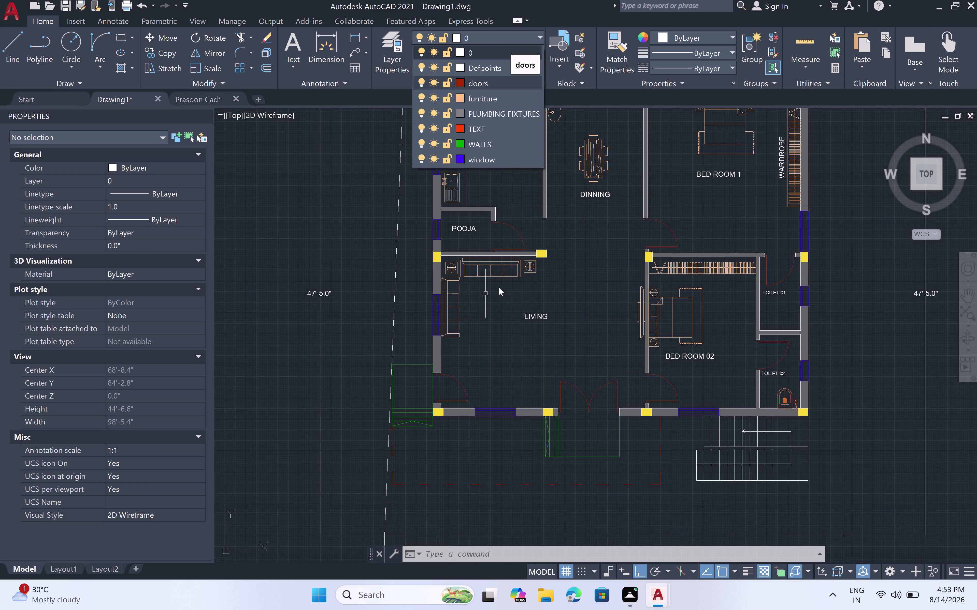
scroll(down, 3)
scroll(down, 3)
scroll(up, 3)
scroll(up, 3)
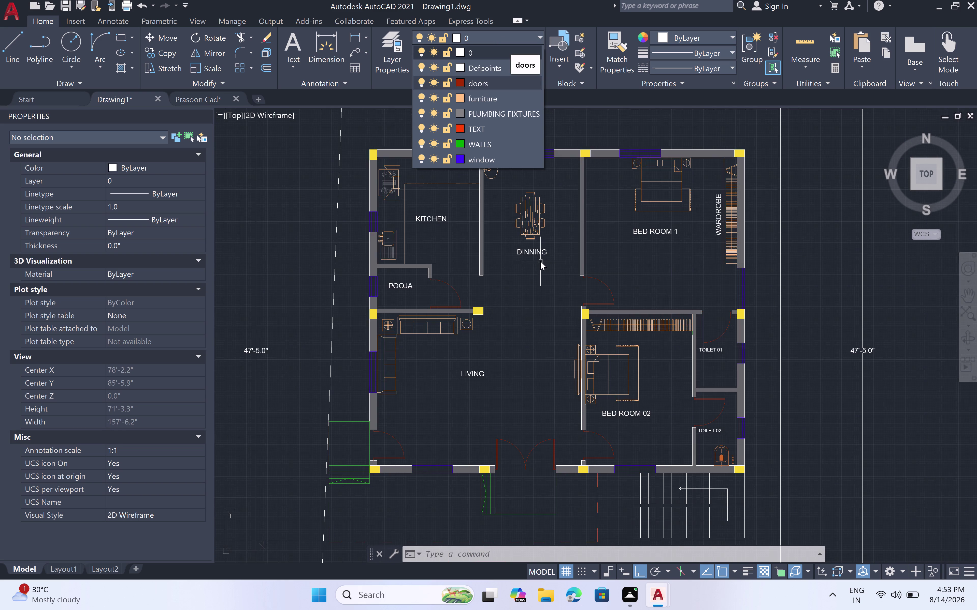
scroll(down, 3)
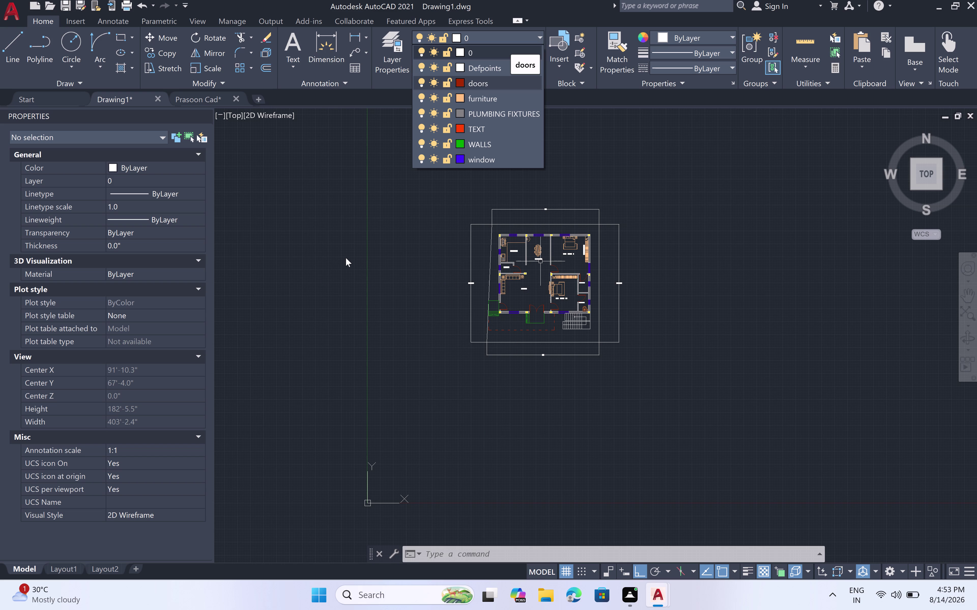
key(Escape)
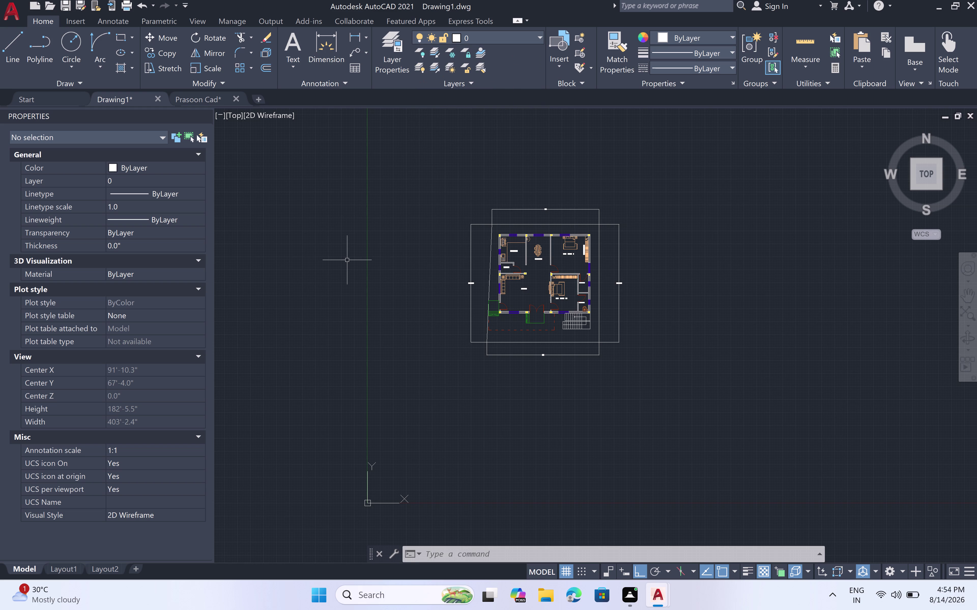
Add a new layer in the Layer Properties Manager, opened with LA.
text(LA)
key(space)
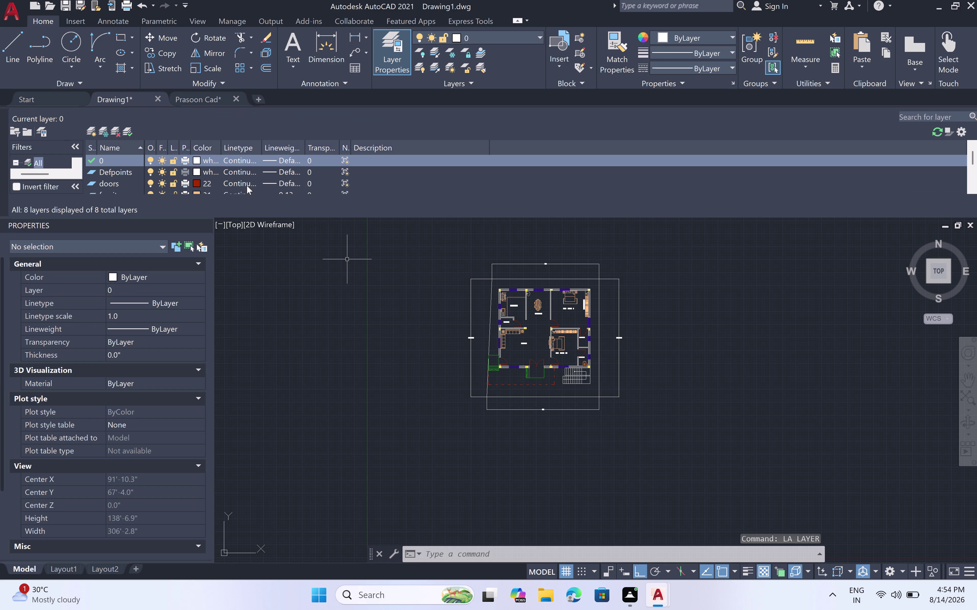
right_click(276, 203)
scroll(down, 3)
scroll(down, 3)
right_click(244, 194)
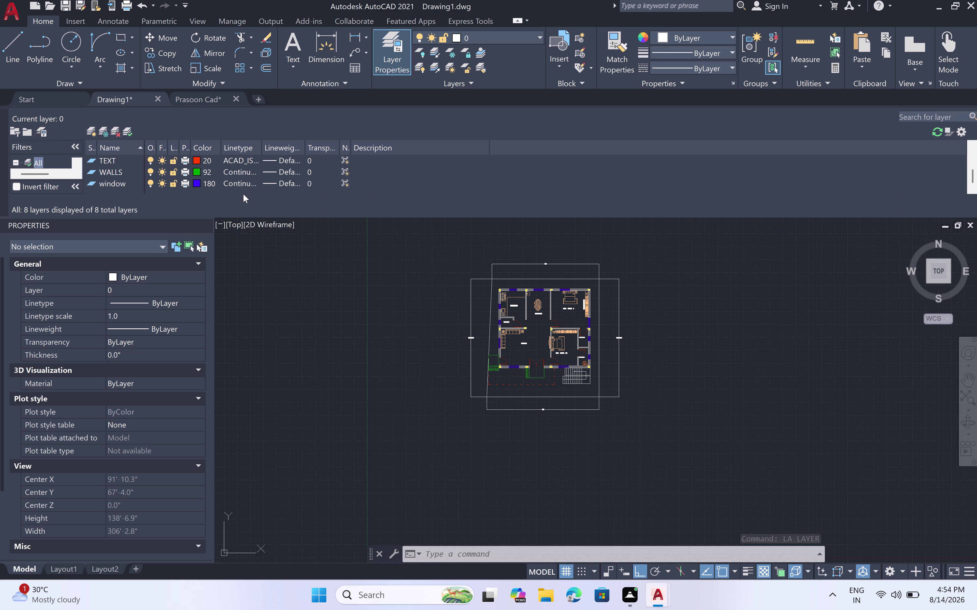
right_click(243, 194)
right_click(244, 195)
right_click(244, 194)
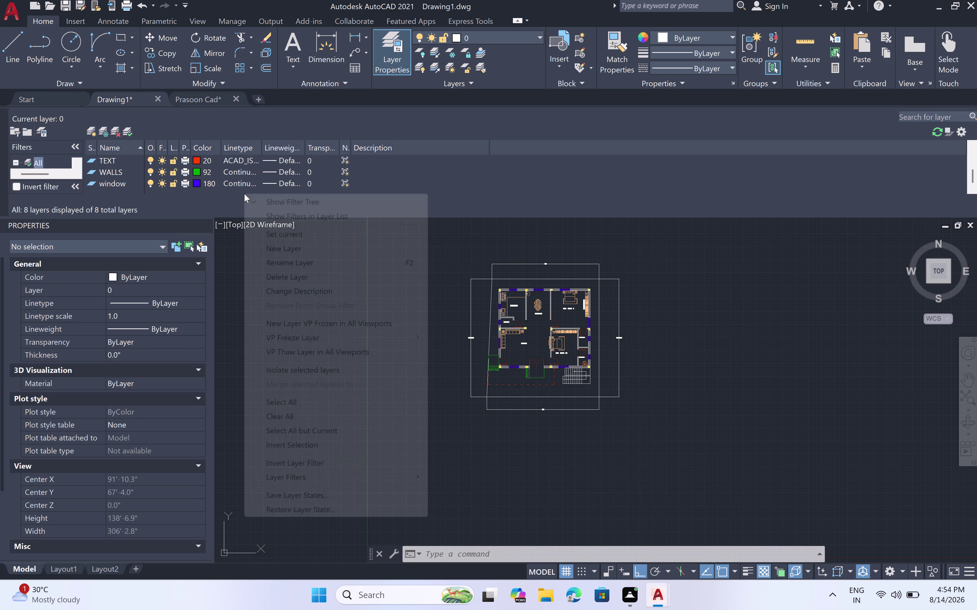
right_click(245, 194)
click(312, 246)
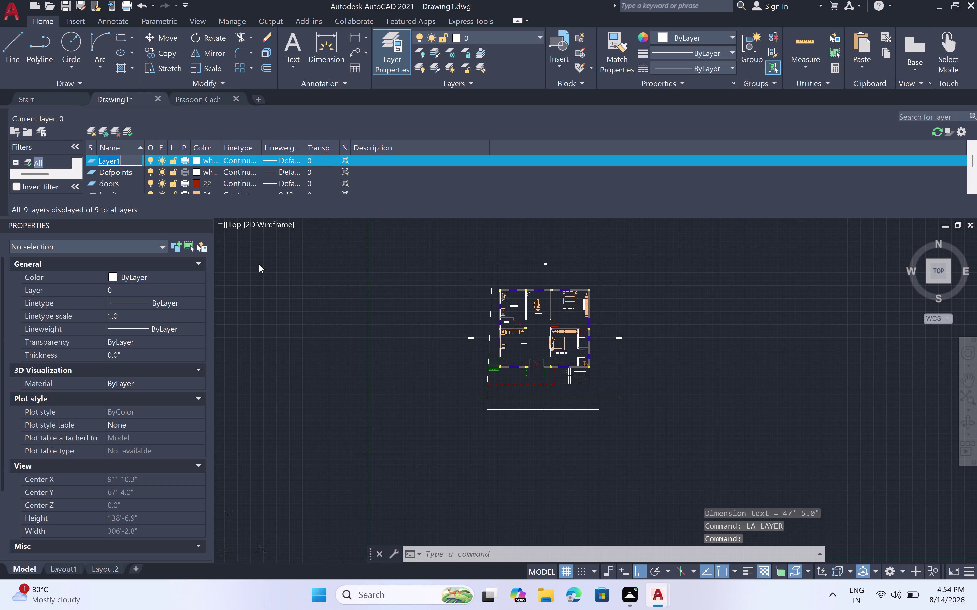
Rename the new layer to DIMENSIONS.
key(BackSpace)
key(BackSpace)
key(BackSpace)
text(D)
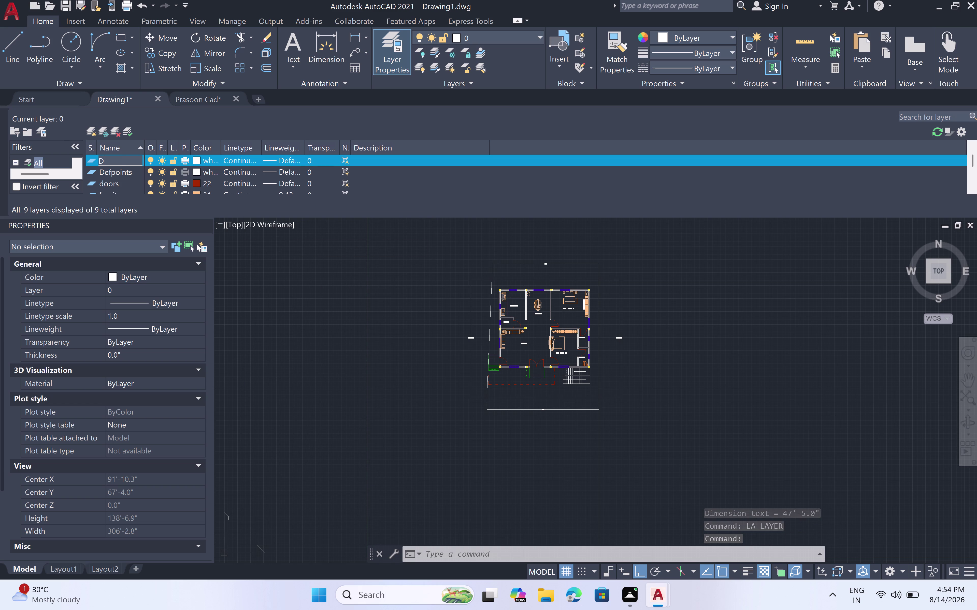
text(IMENS)
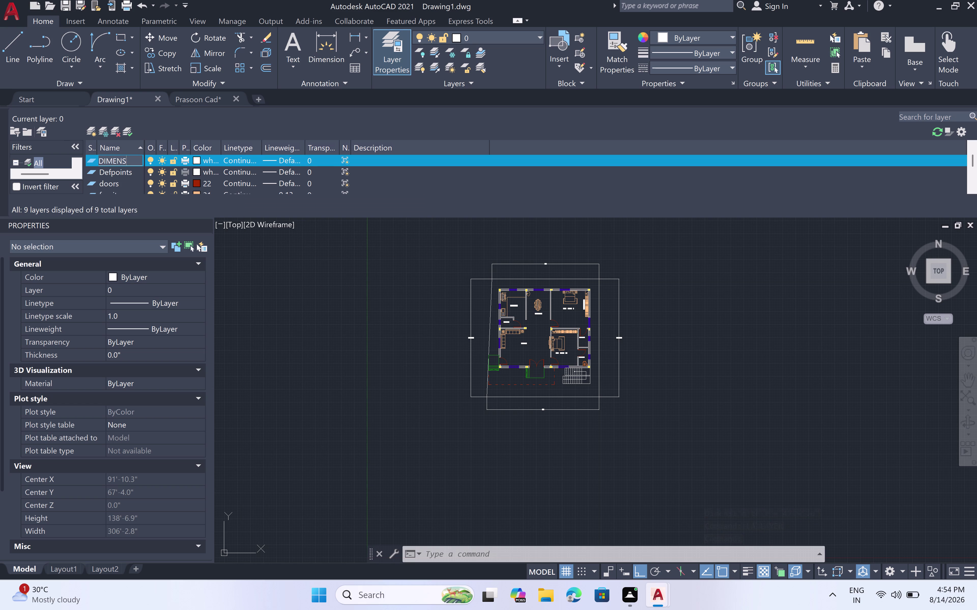
text(IONS)
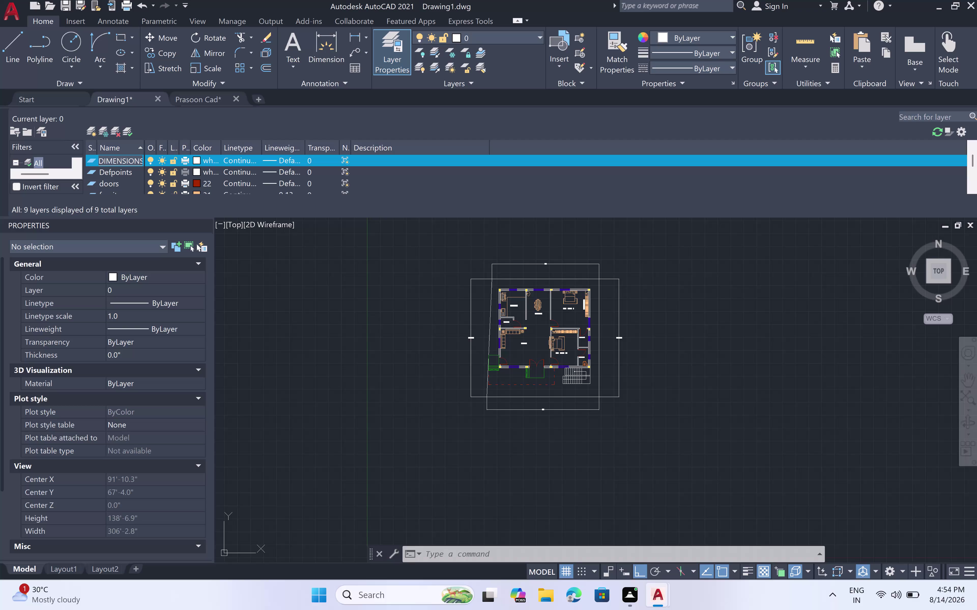
Give DIMENSIONS purple colour 200 and make it the current layer.
click(194, 158)
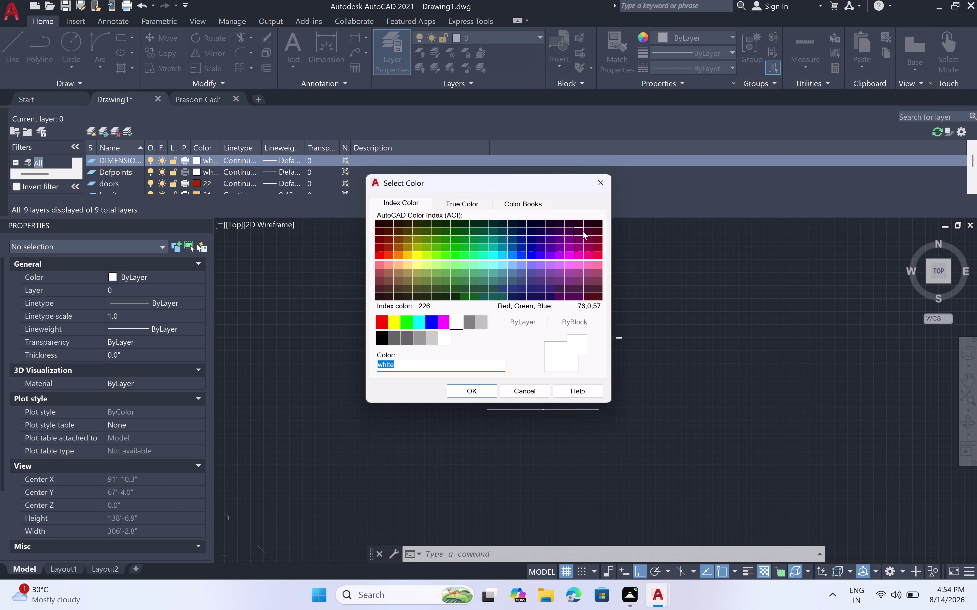
click(557, 256)
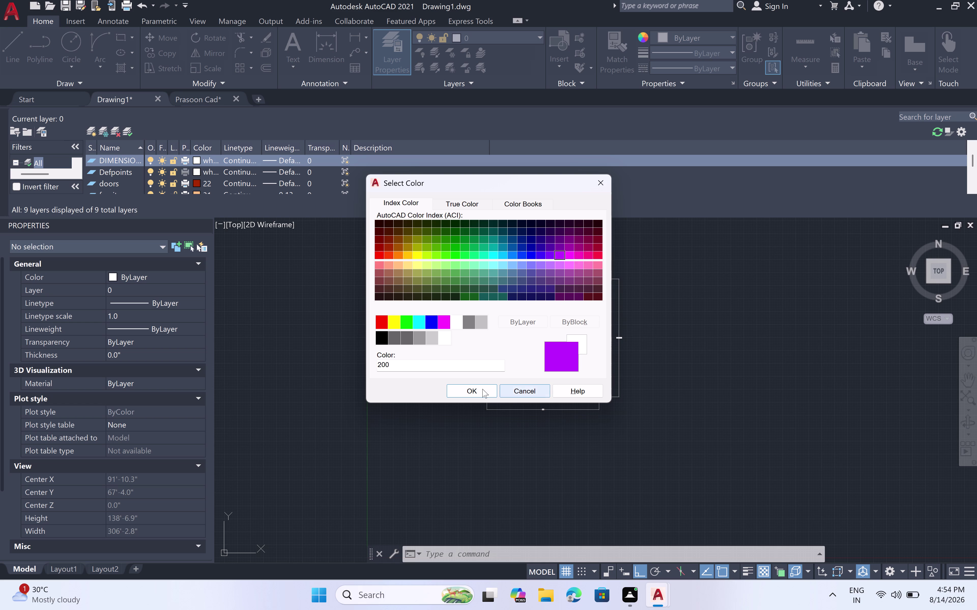
click(476, 388)
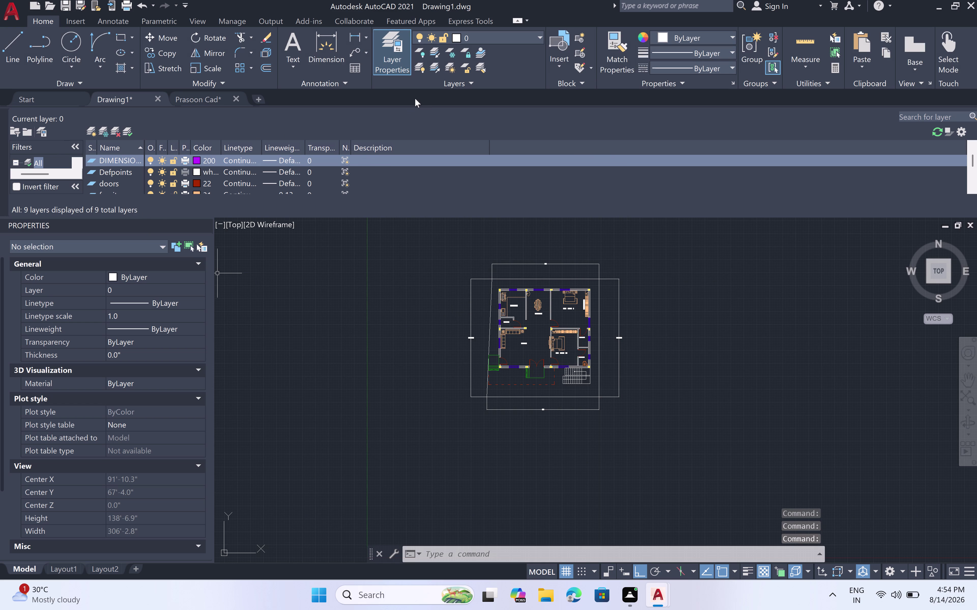
click(539, 34)
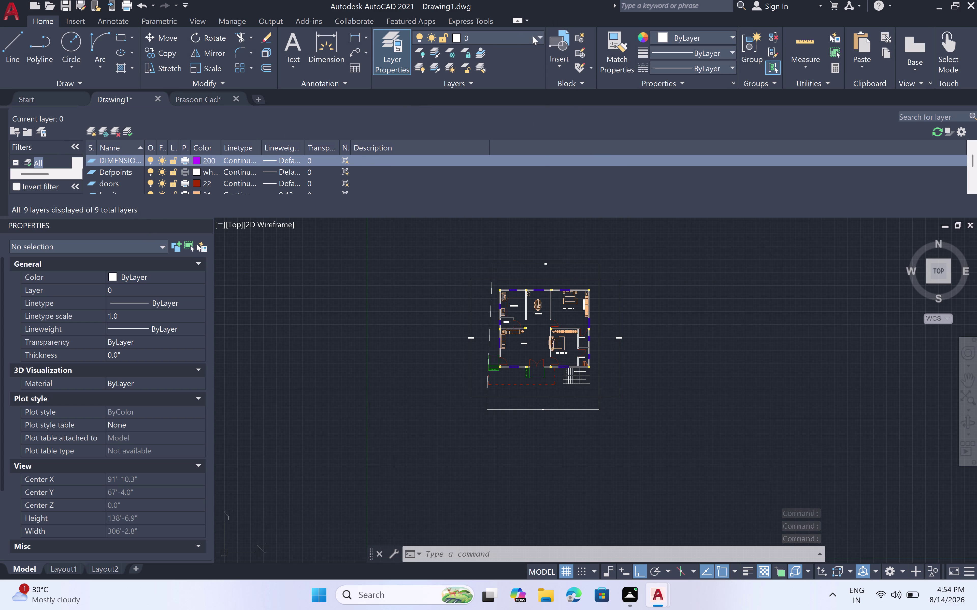
click(483, 85)
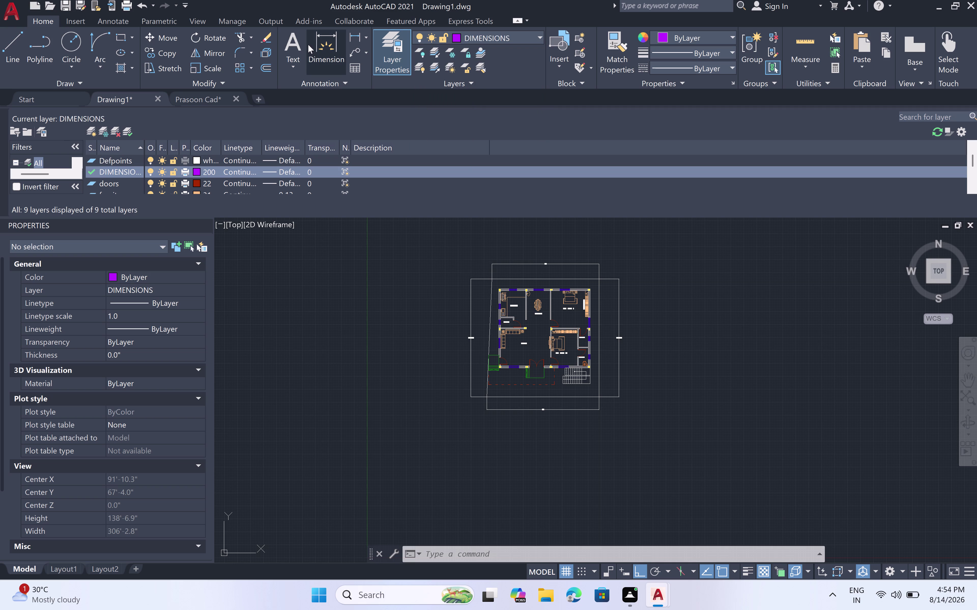
Dimension the top wall between its end columns, giving a 36'-9.0" dimension above it.
click(368, 37)
click(347, 56)
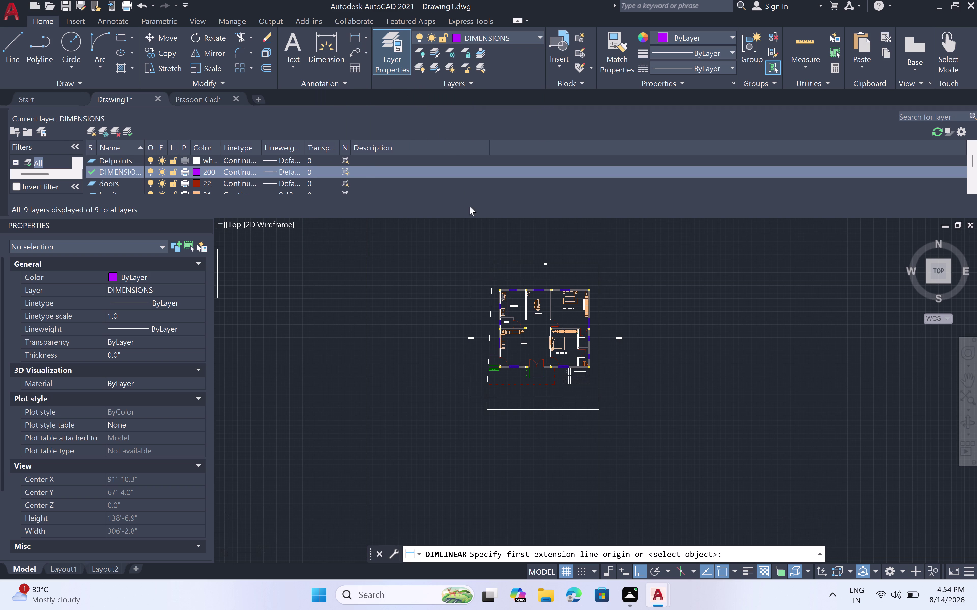
scroll(up, 3)
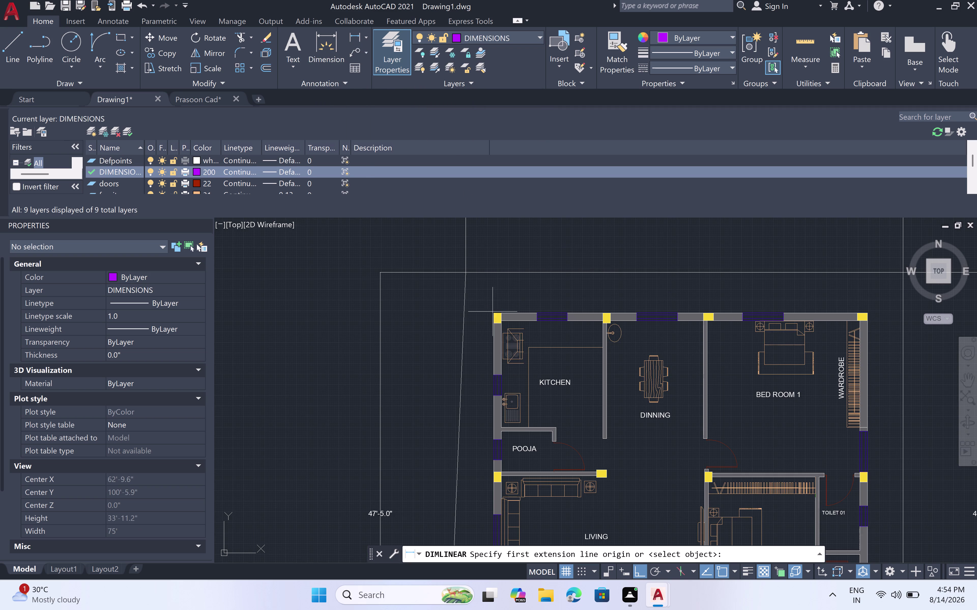
click(491, 316)
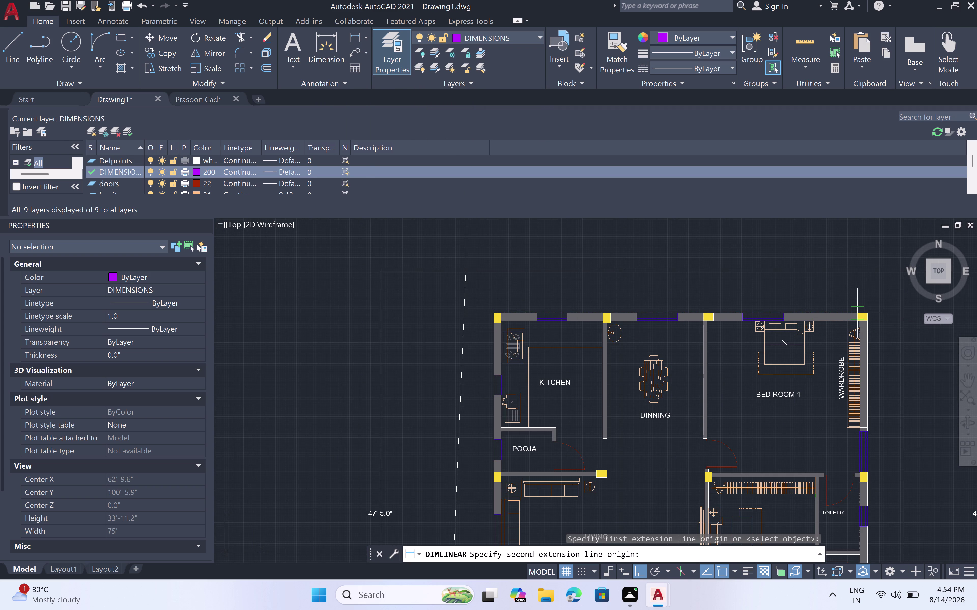
scroll(up, 3)
click(875, 313)
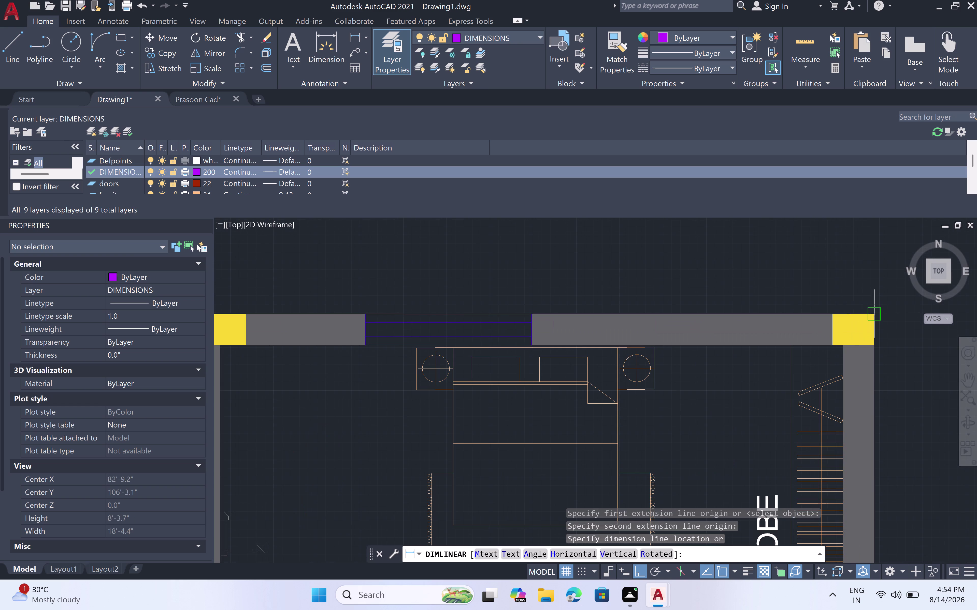
scroll(down, 3)
click(867, 263)
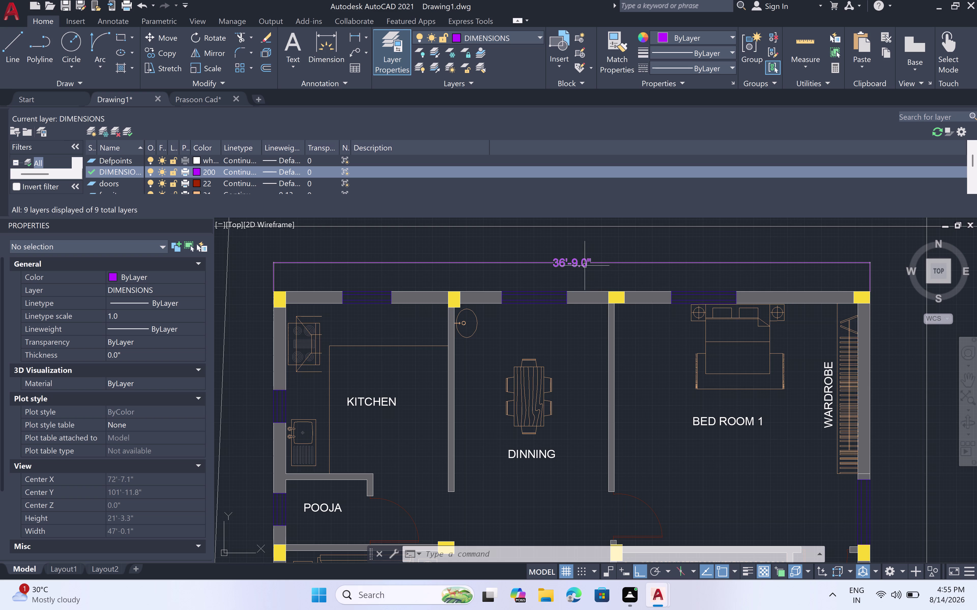
scroll(up, 3)
scroll(down, 3)
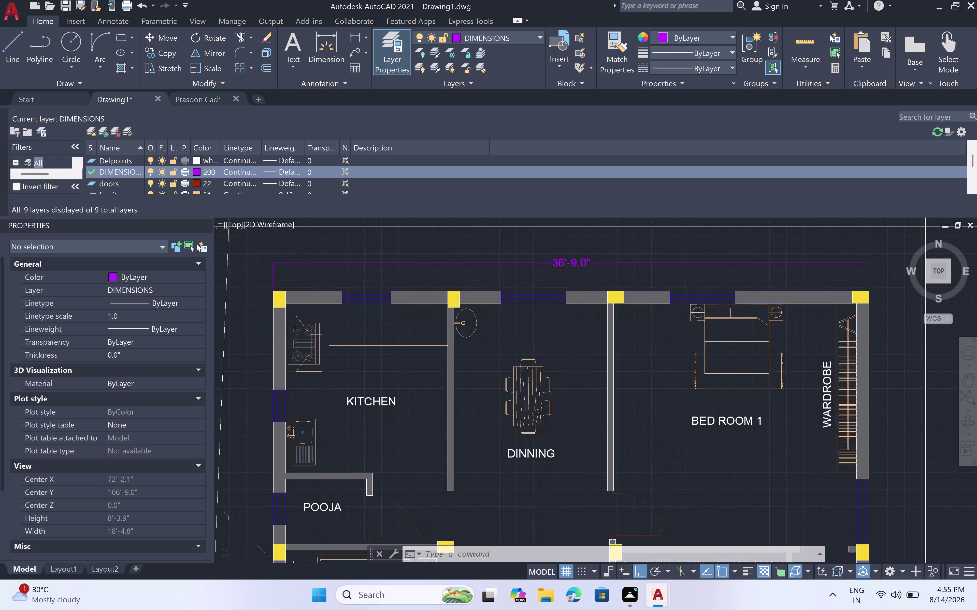
click(584, 263)
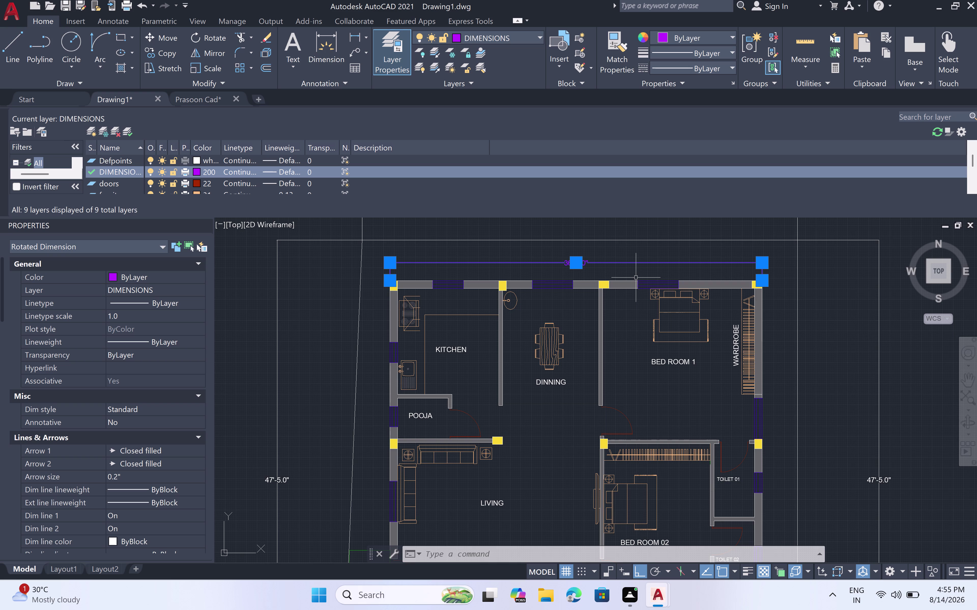
Erase the 36'-9.0" top-wall dimension and zoom back out over the plan.
key(Delete)
scroll(down, 3)
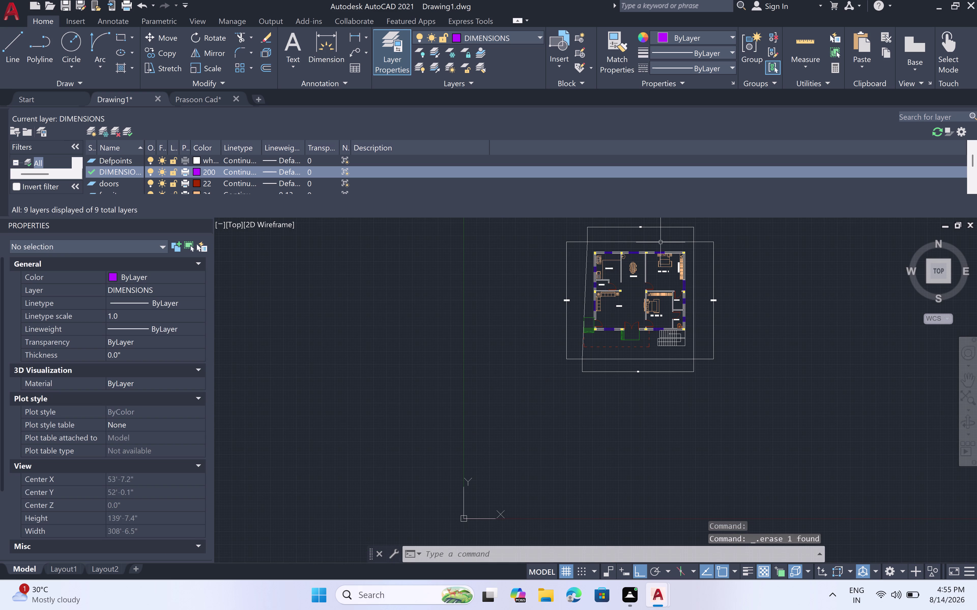
scroll(down, 3)
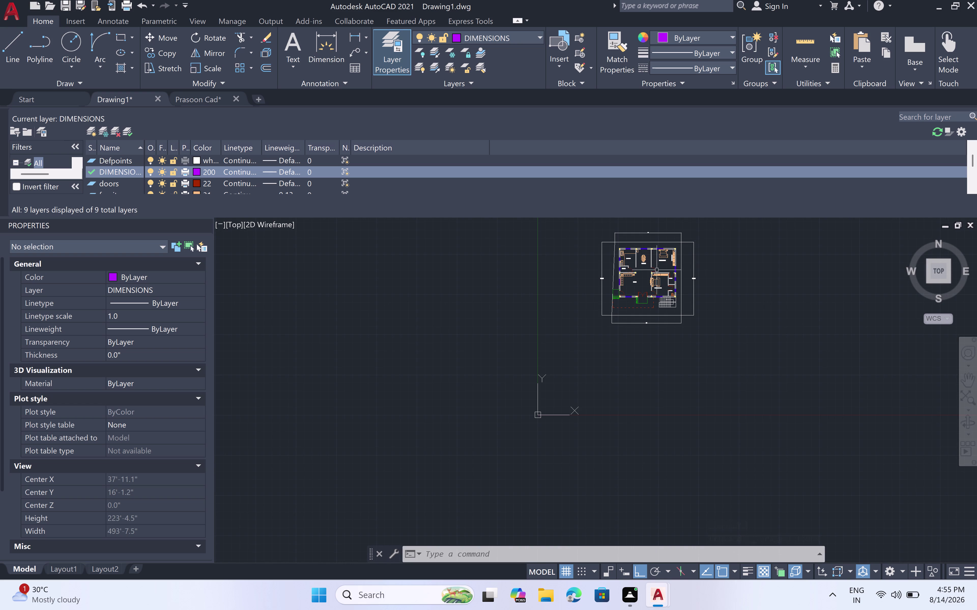
scroll(up, 3)
scroll(up, 3)
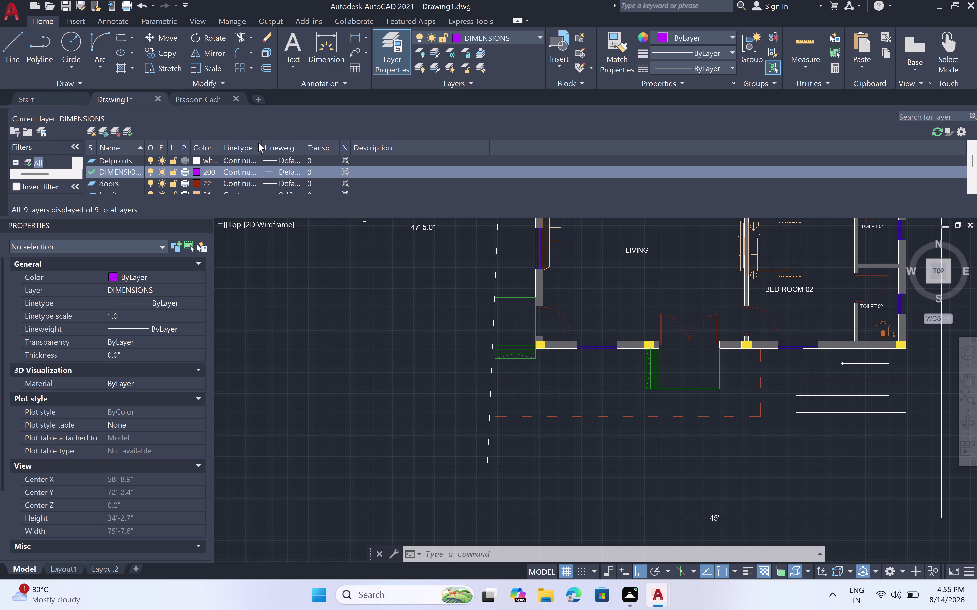
right_click(283, 177)
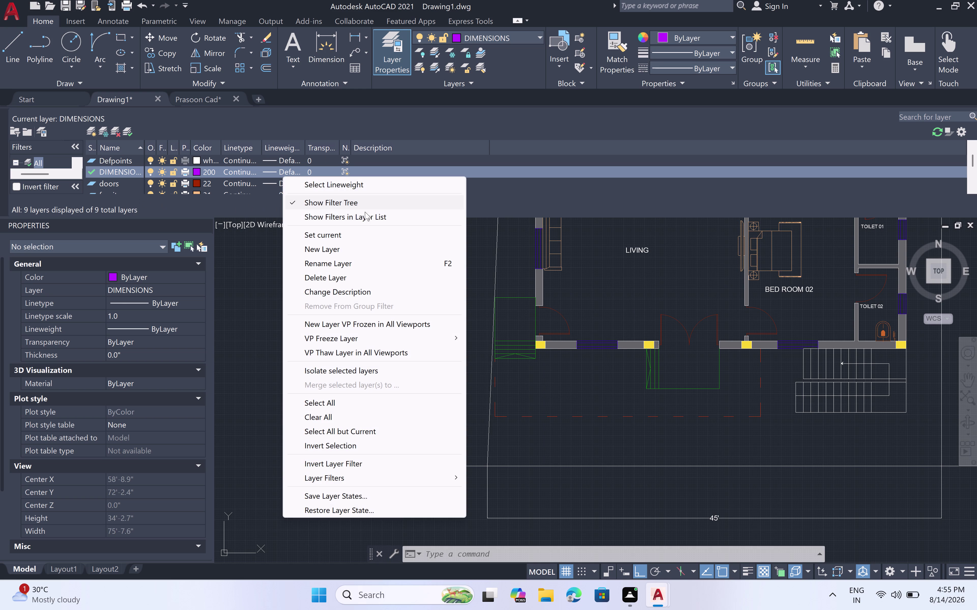
Add a new layer named COLUMN.
click(333, 243)
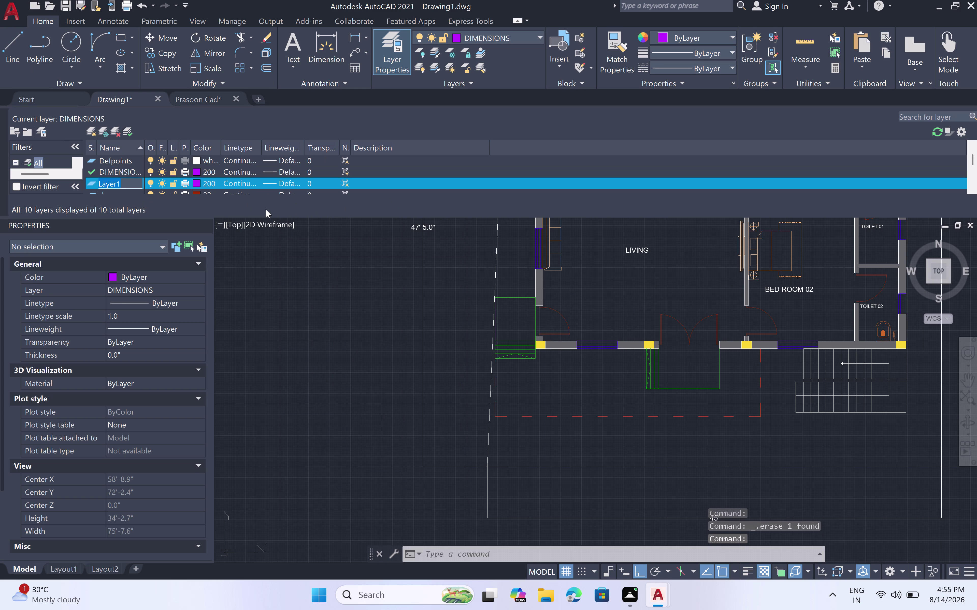
key(BackSpace)
key(BackSpace)
key(BackSpace)
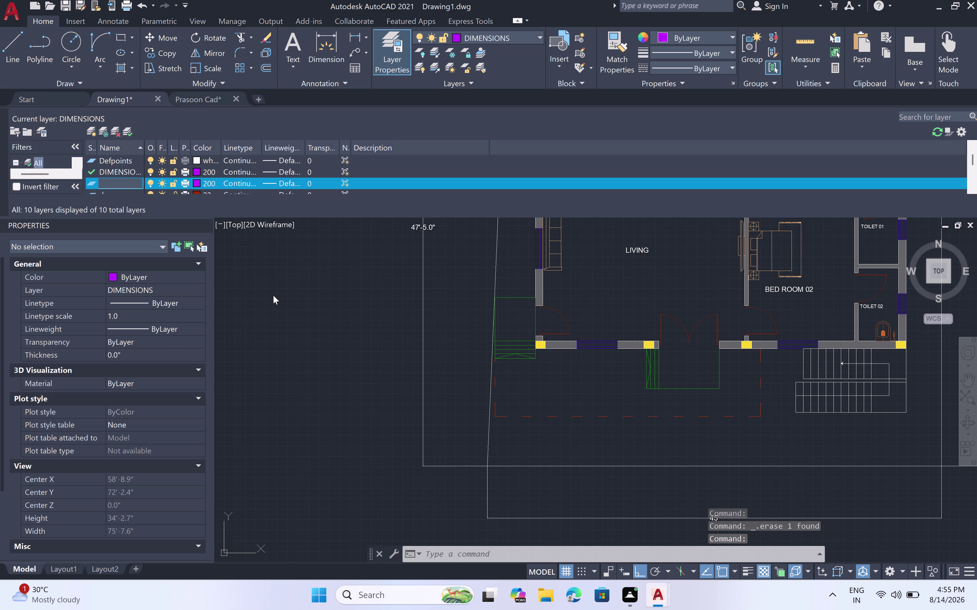
text(CO)
key(u)
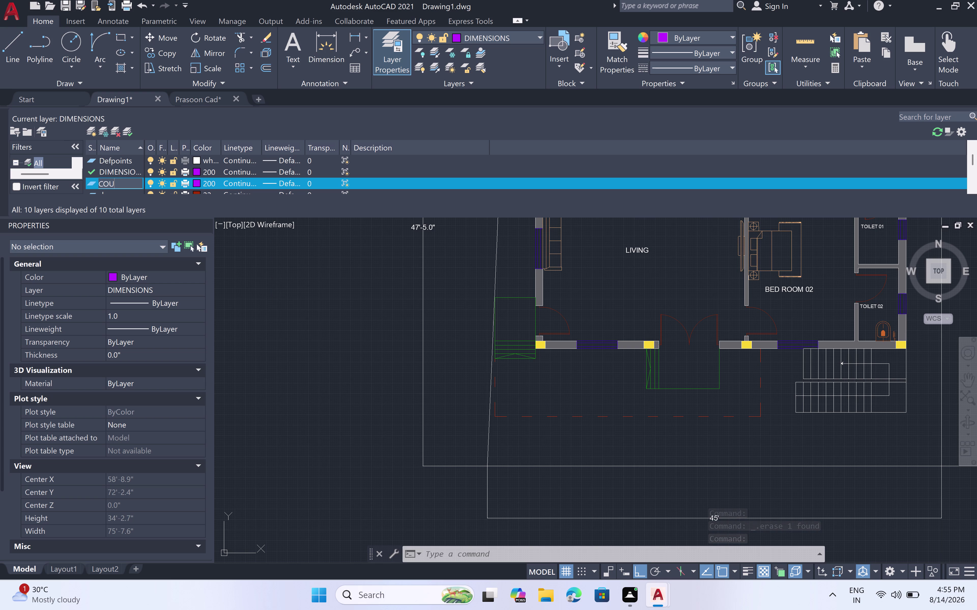
key(BackSpace)
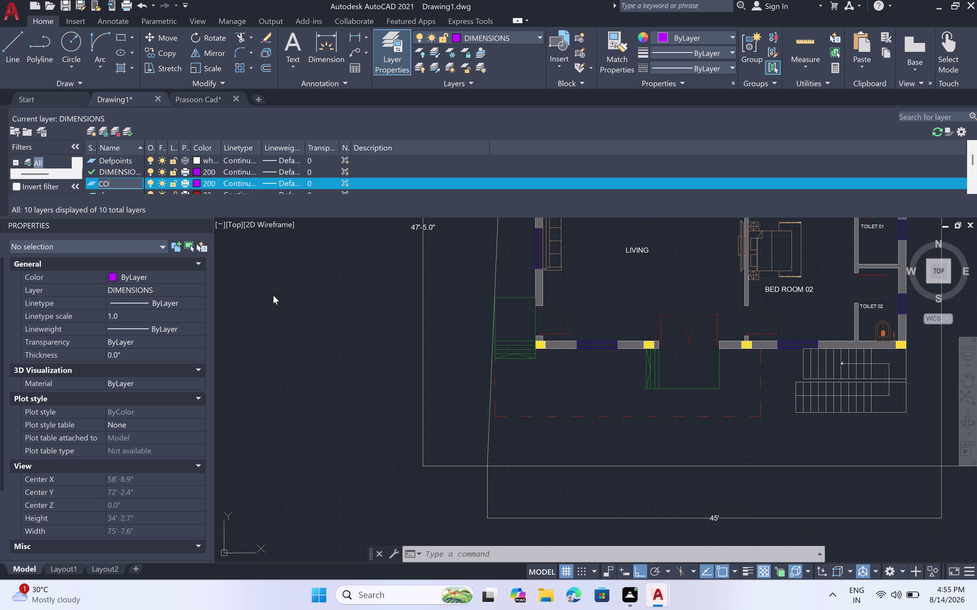
text(LUMN)
Set the COLUMN layer to yellow colour 50 and collapse the layer manager.
click(196, 183)
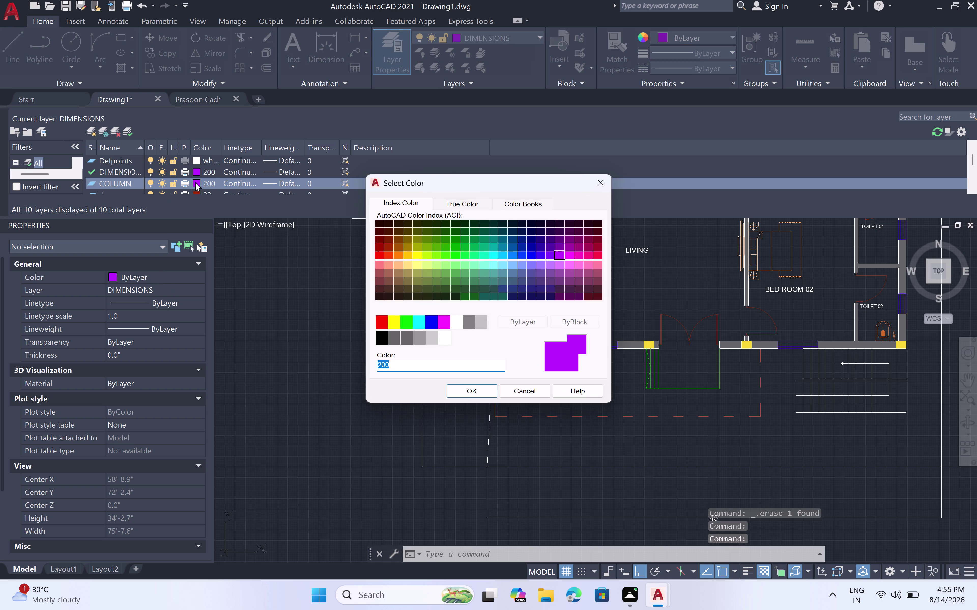
click(418, 252)
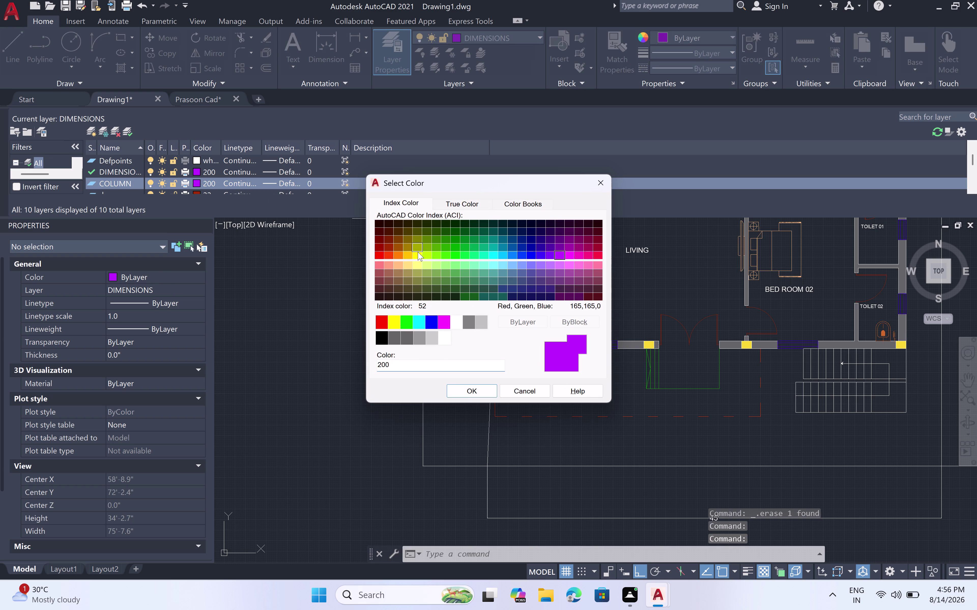
click(417, 251)
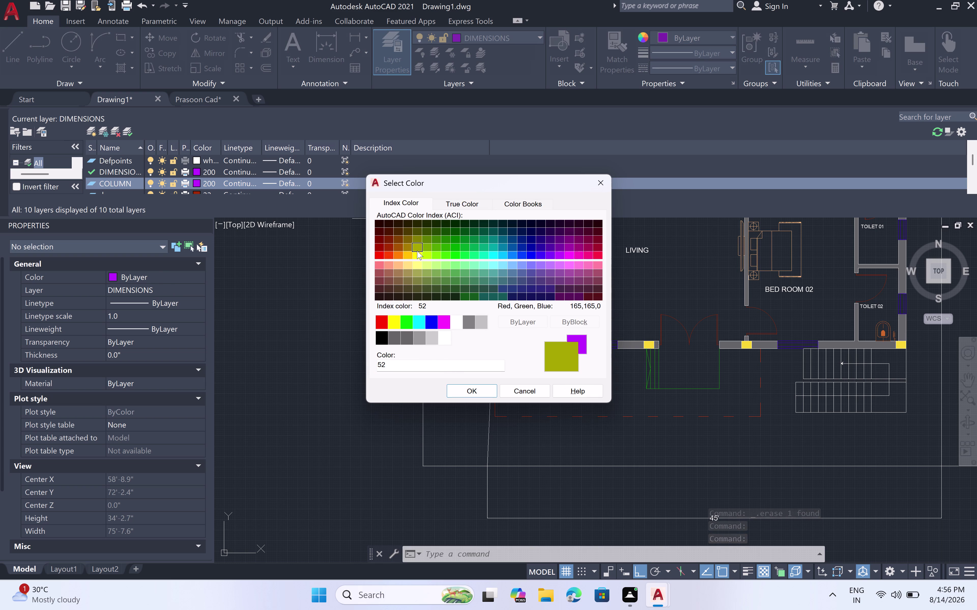
click(416, 256)
click(469, 396)
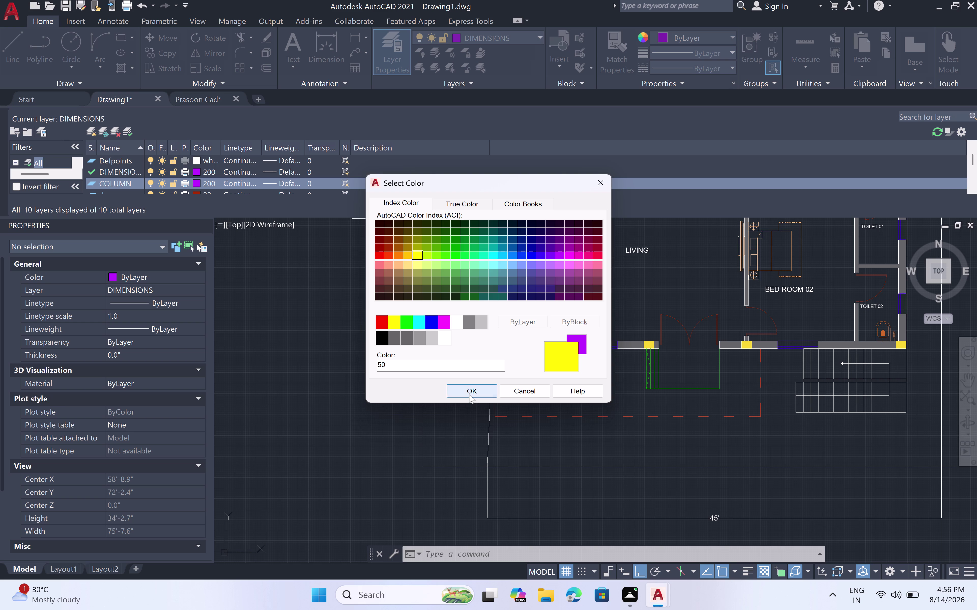
scroll(up, 3)
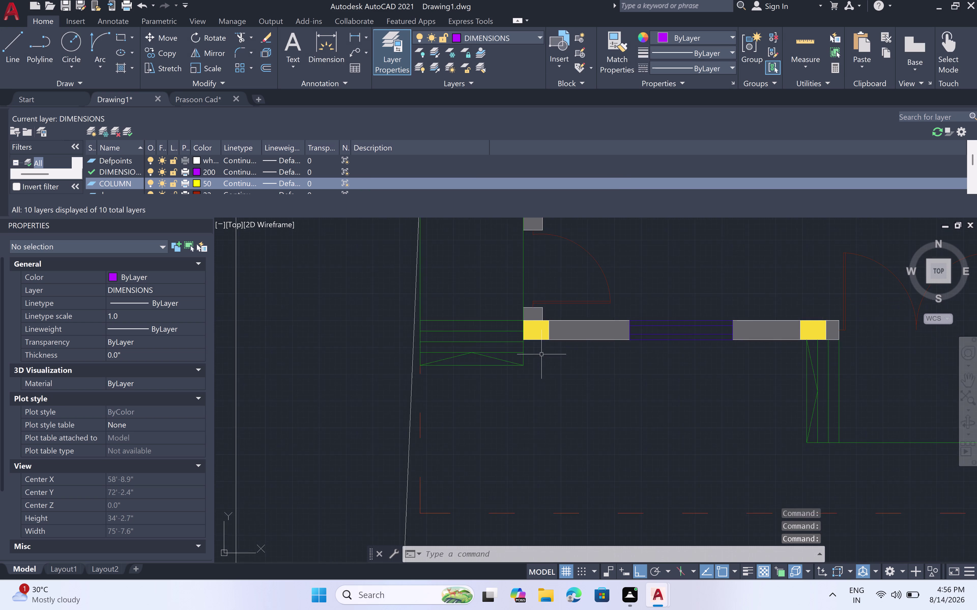
scroll(up, 3)
key(Escape)
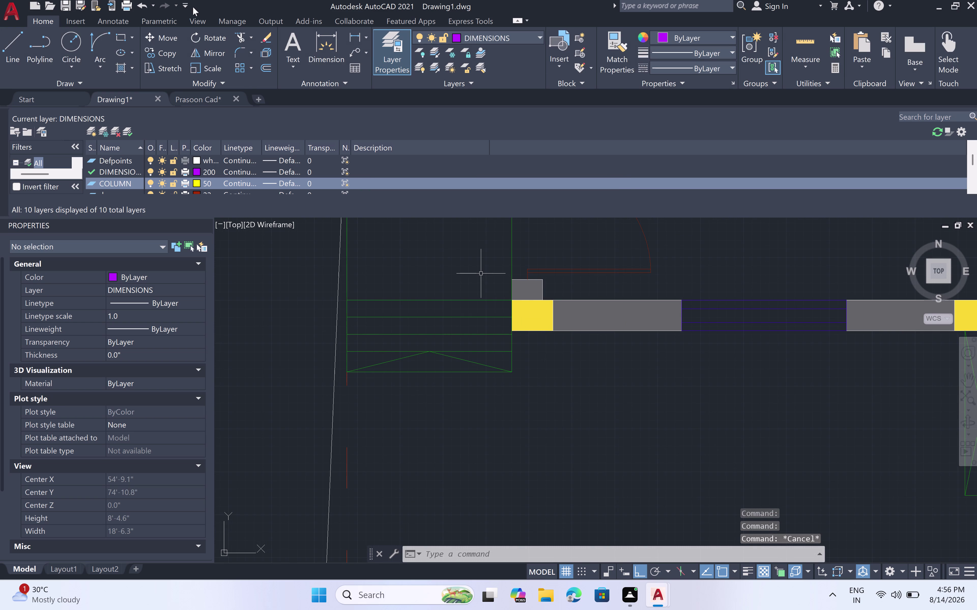
double_click(394, 63)
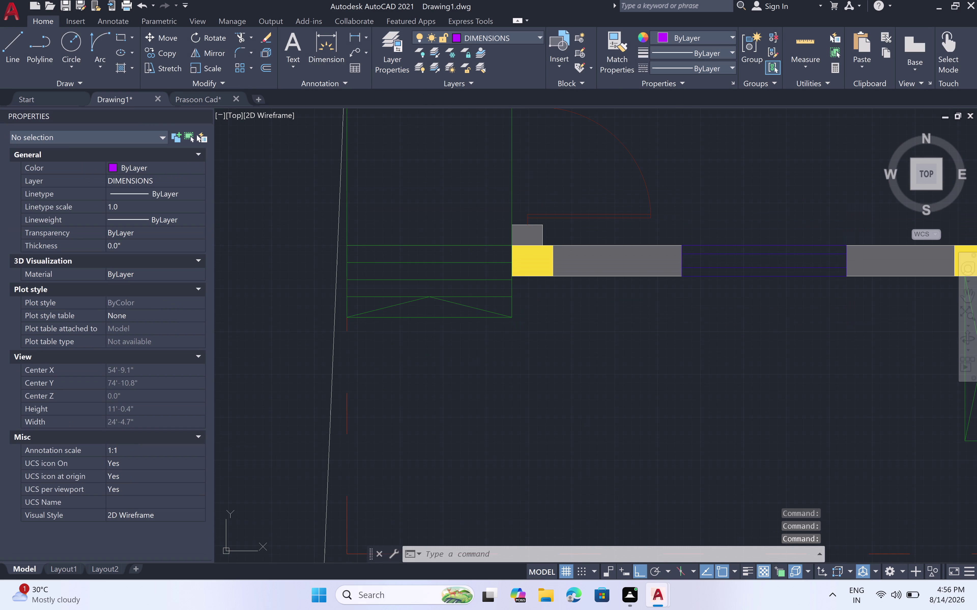
Start MTEXT with MT, switch the current layer to COLUMN, and zoom to the top-left column.
scroll(up, 3)
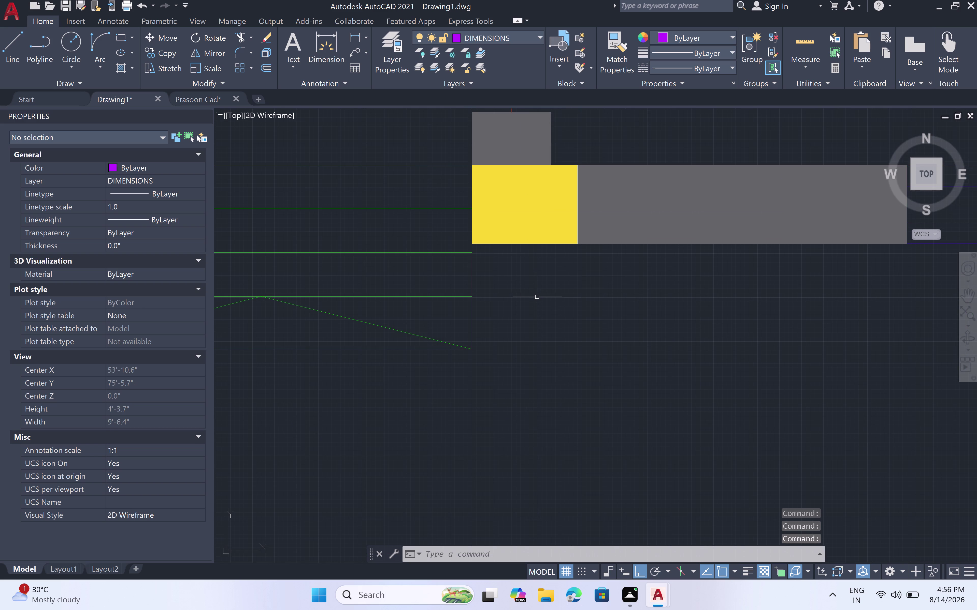
key(m)
text(T)
key(space)
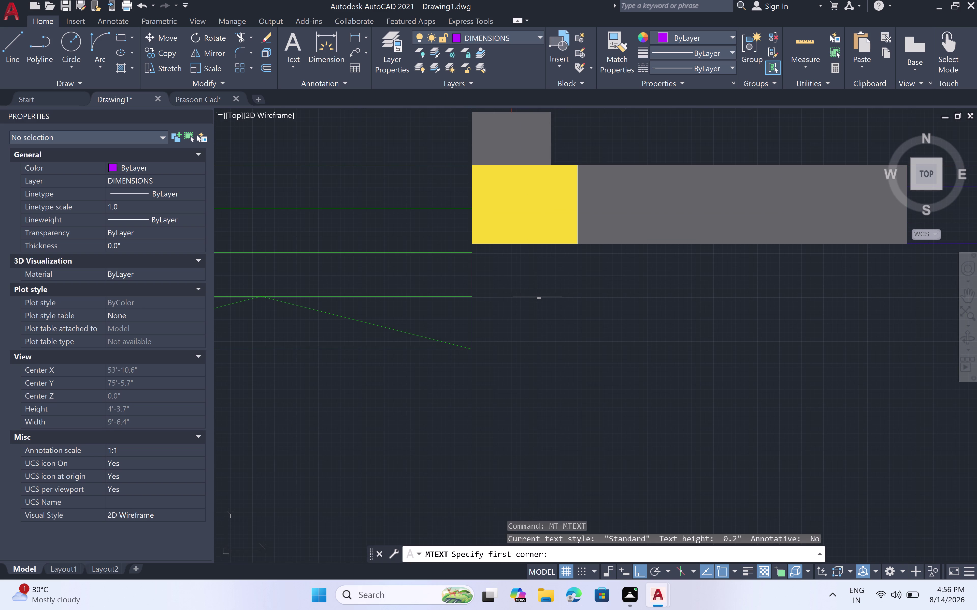
click(536, 35)
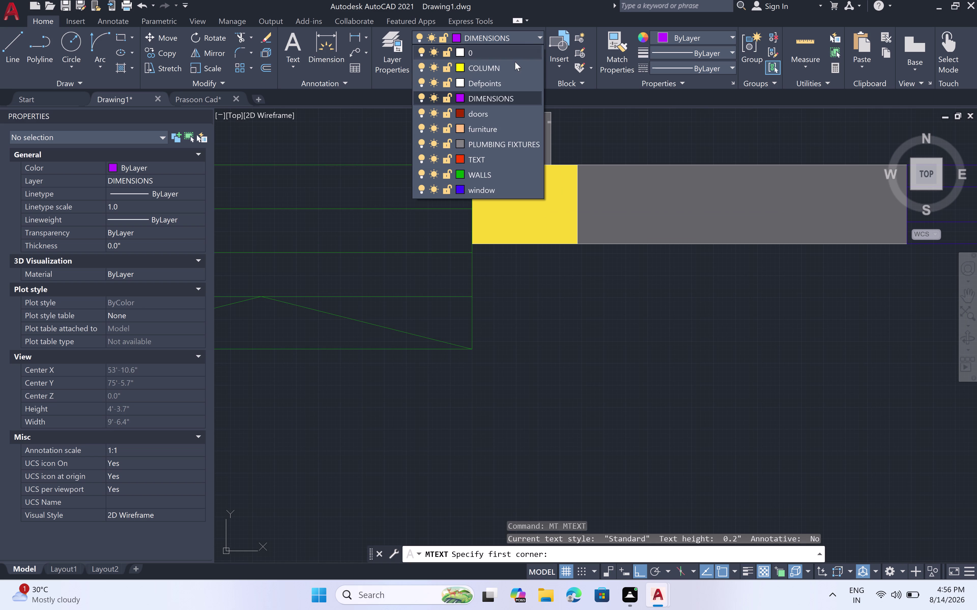
click(511, 70)
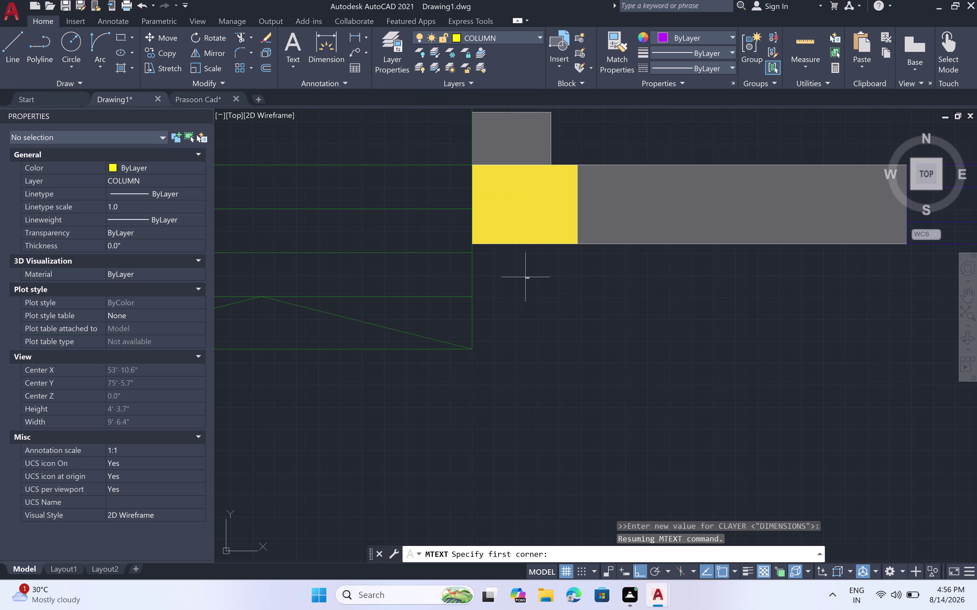
scroll(down, 3)
scroll(down, 3)
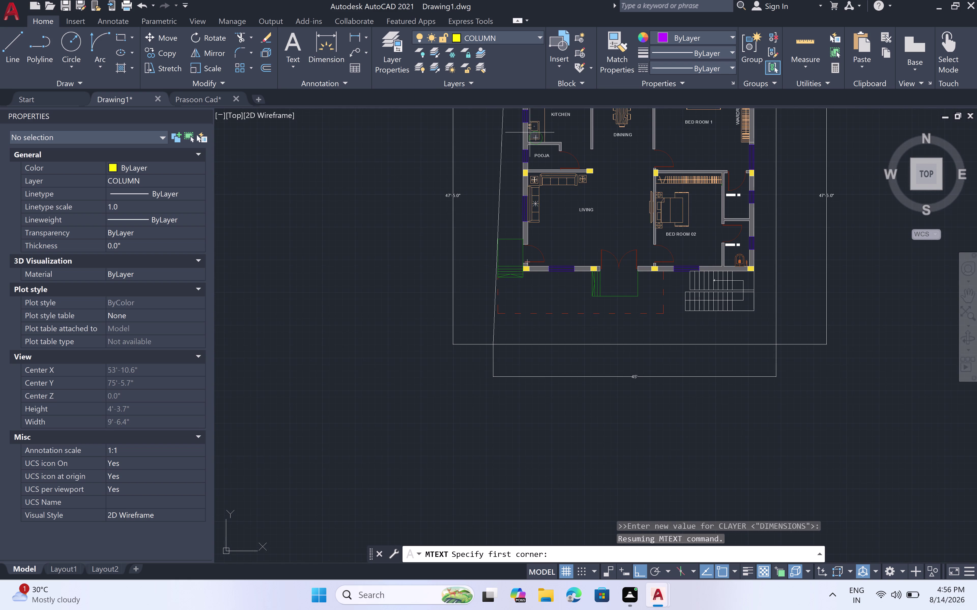
middle_drag(617, 138, 631, 284)
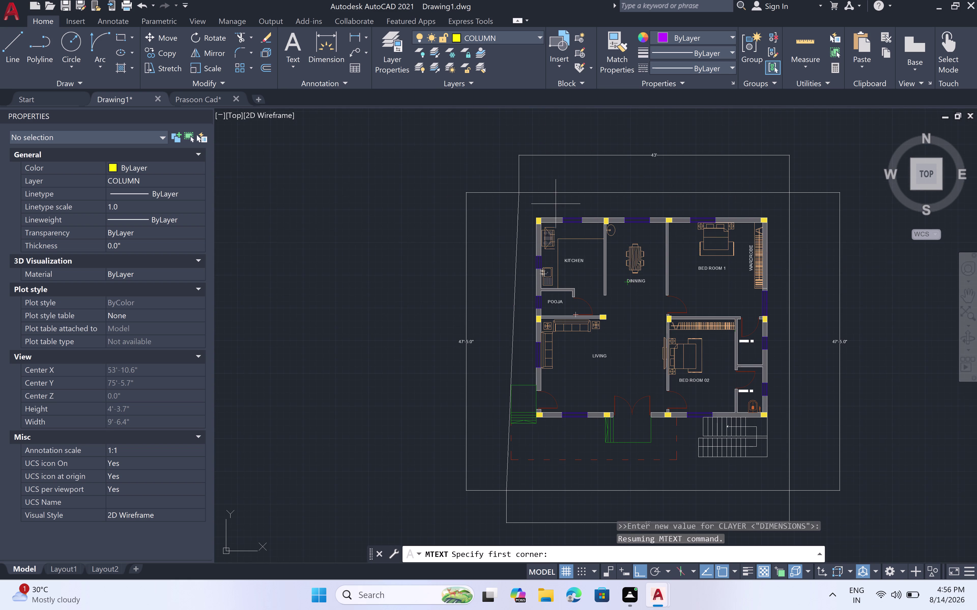
scroll(up, 3)
scroll(down, 3)
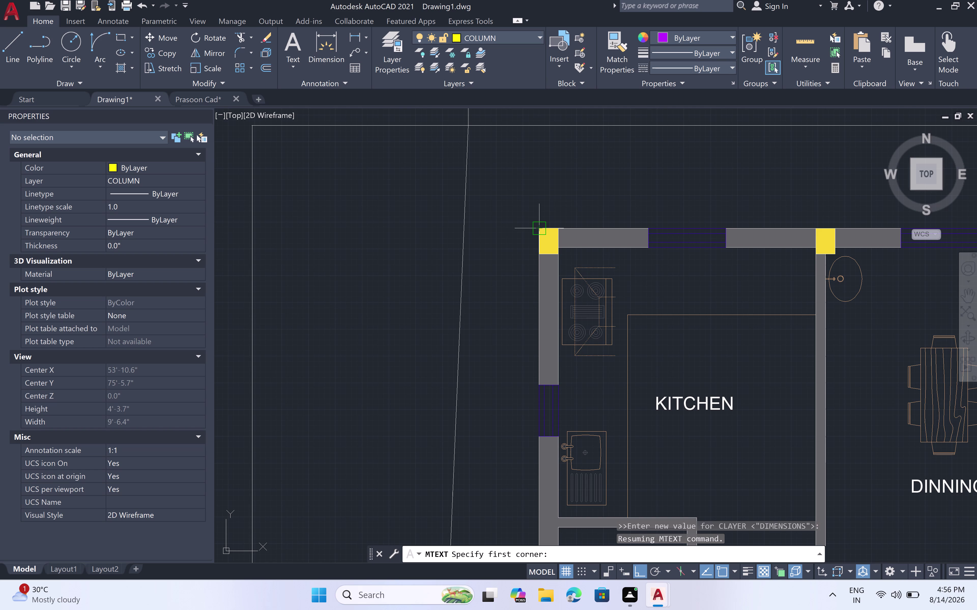
scroll(up, 3)
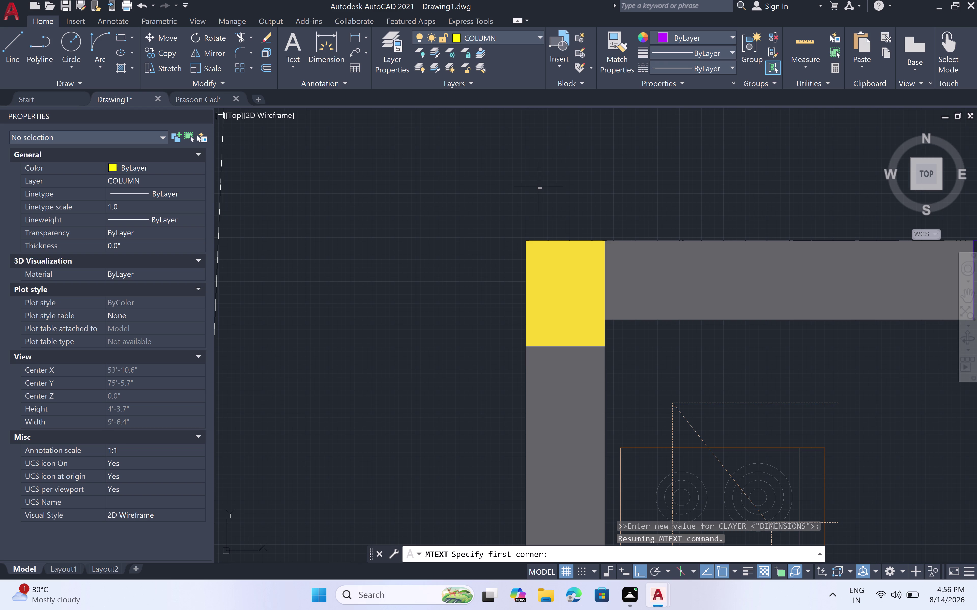
Write a "C1" multiline text label beside the top-left column.
click(537, 192)
click(583, 222)
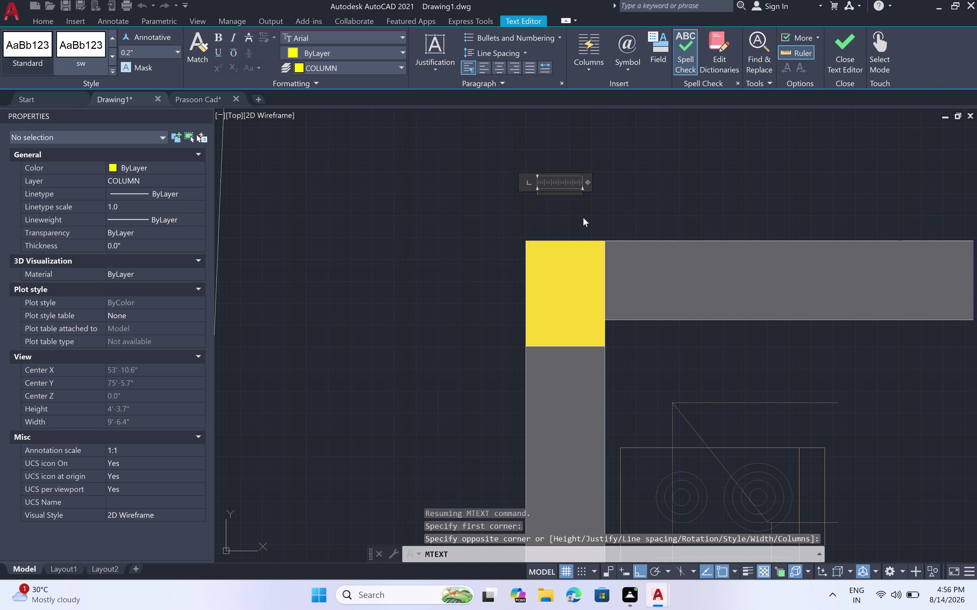
text(C1)
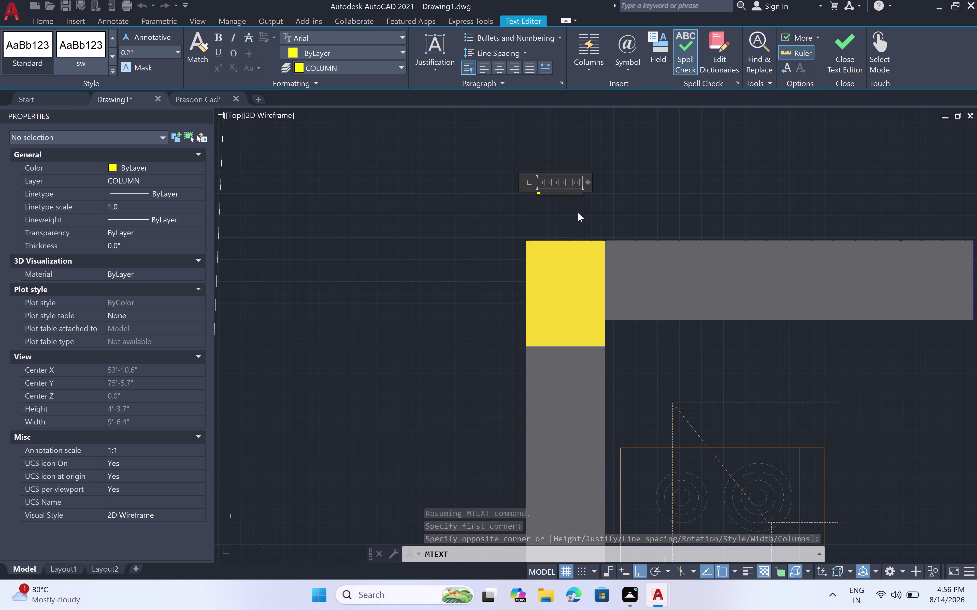
click(577, 213)
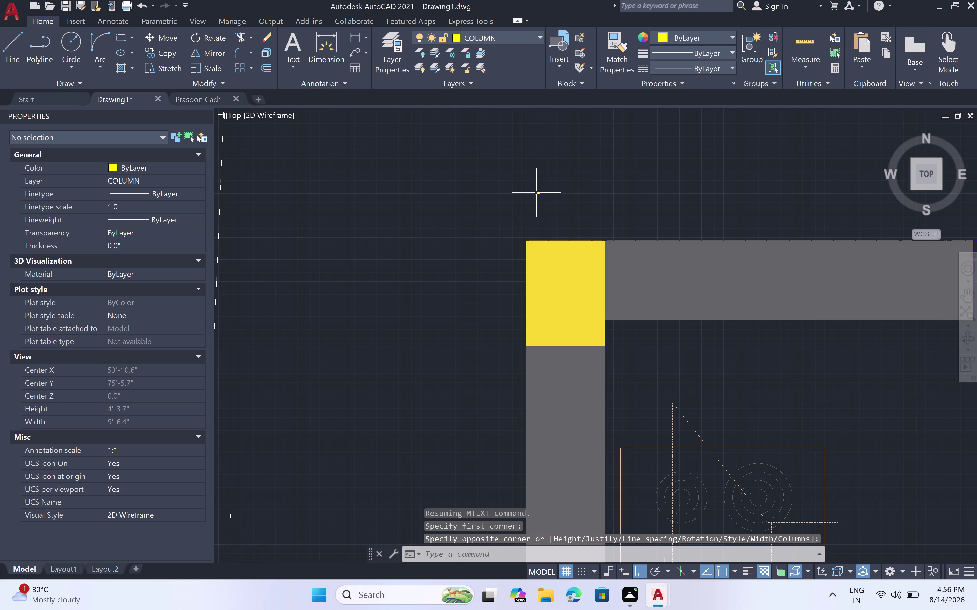
Clear the C1 label's text height value in its Properties.
click(538, 194)
right_click(545, 188)
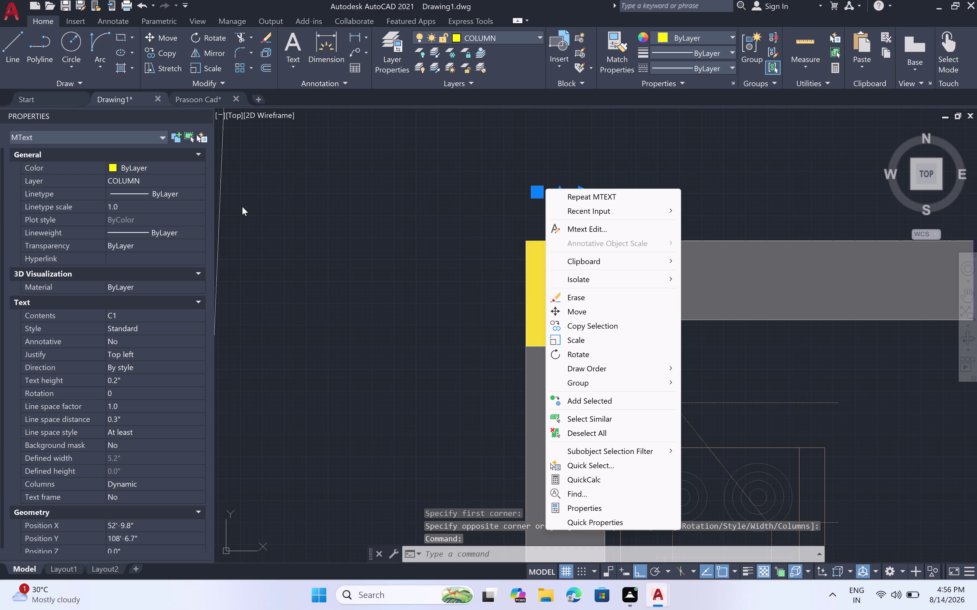
click(145, 379)
key(BackSpace)
key(BackSpace)
key(BackSpace)
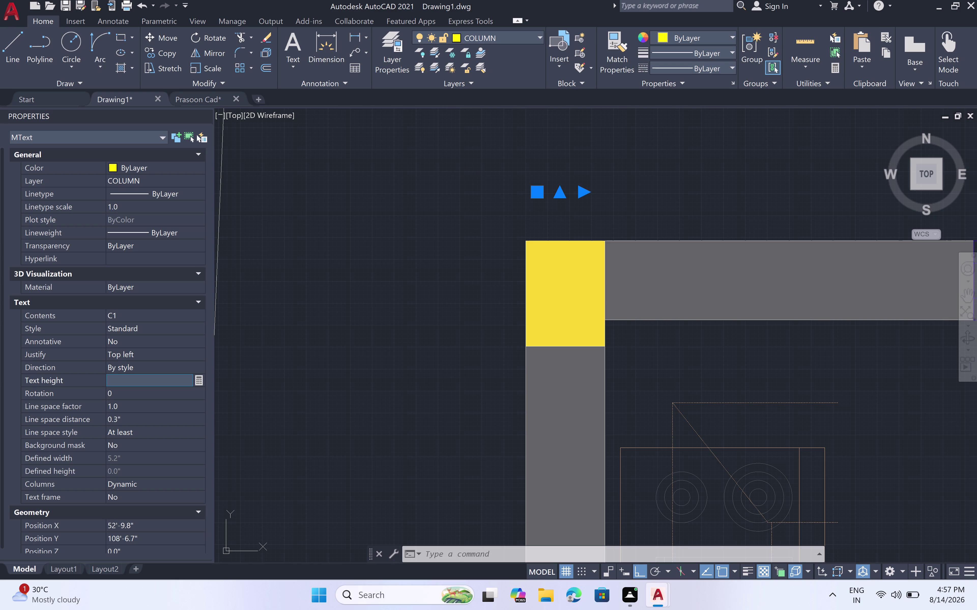
Cancel the pending selection, then MOVE the C1 label slightly upward from a base point.
key(6)
key(shift+quotedbl)
key(space)
click(504, 265)
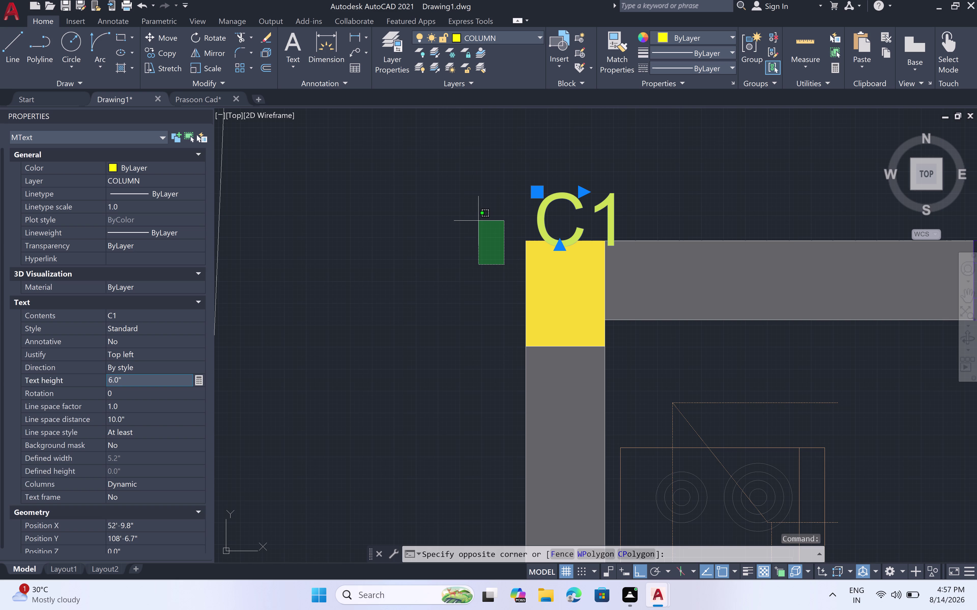
key(Escape)
key(Escape)
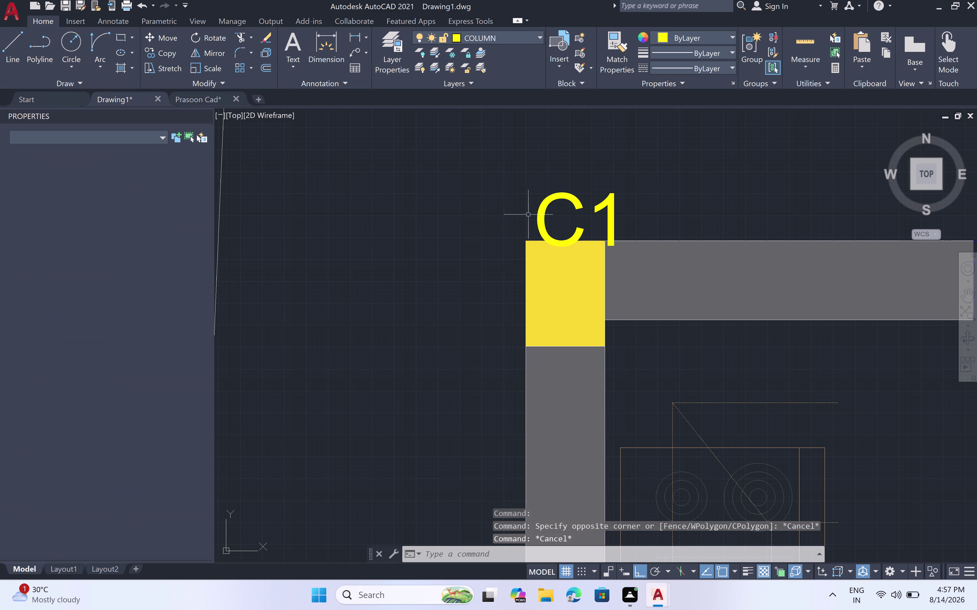
click(545, 213)
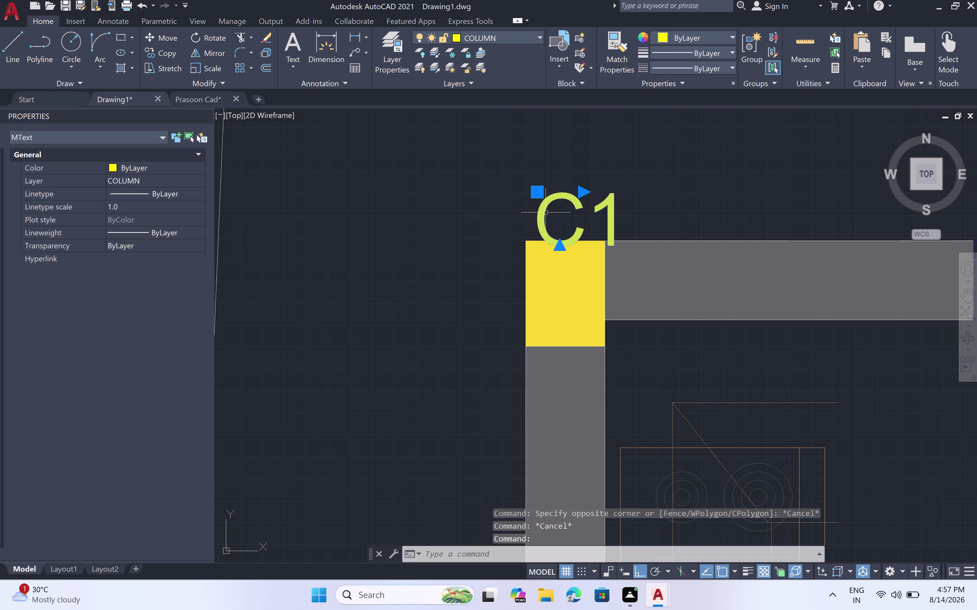
text(M)
key(space)
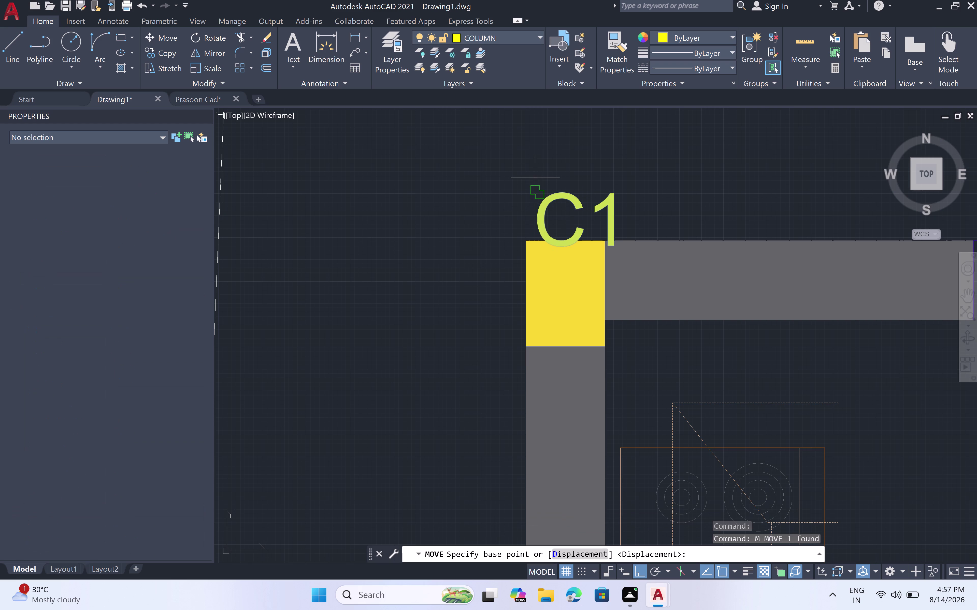
click(546, 197)
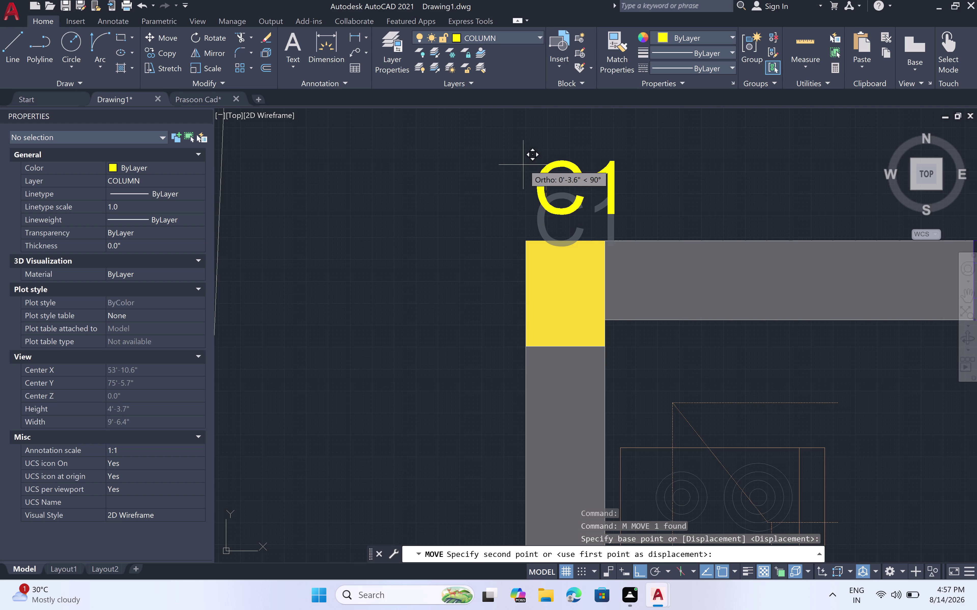
click(522, 165)
Zoom out to the full plan and start a selection box around the top wall.
scroll(down, 3)
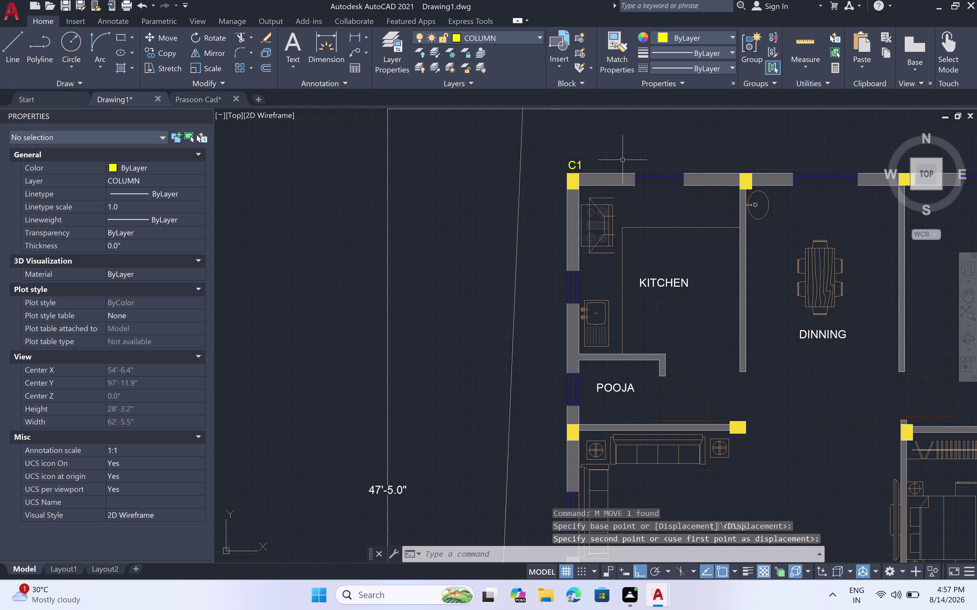
right_click(622, 160)
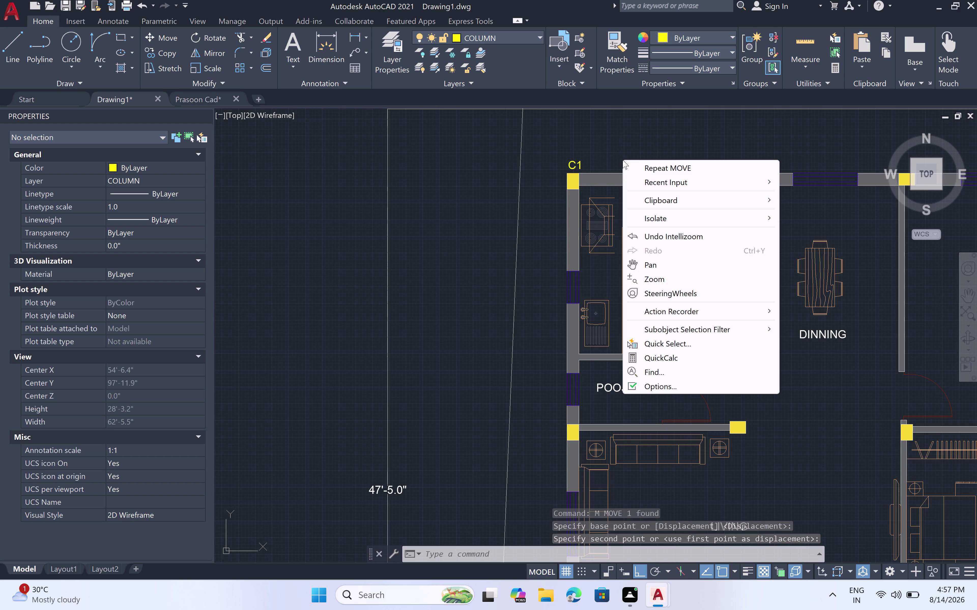
key(Escape)
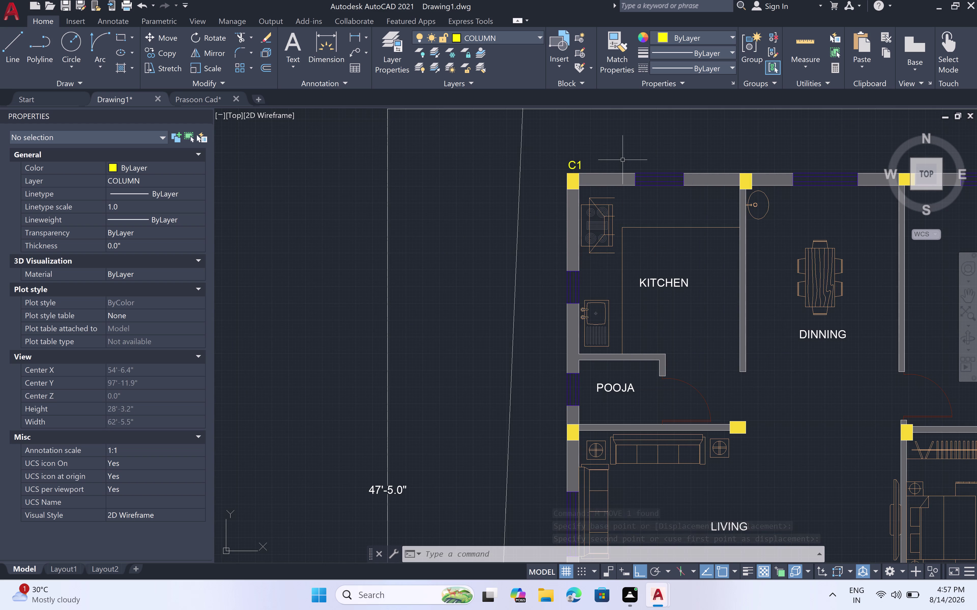
scroll(down, 3)
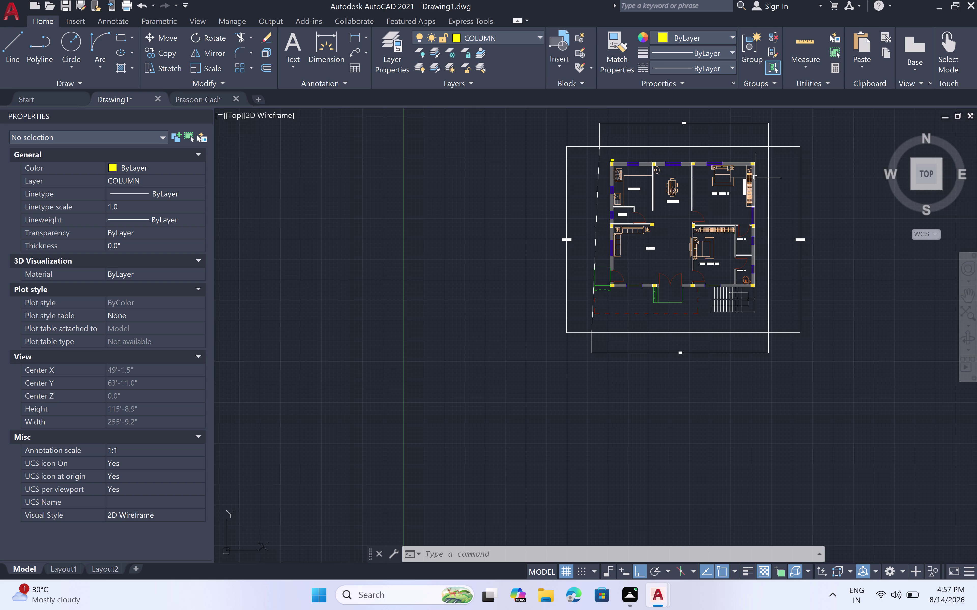
scroll(up, 3)
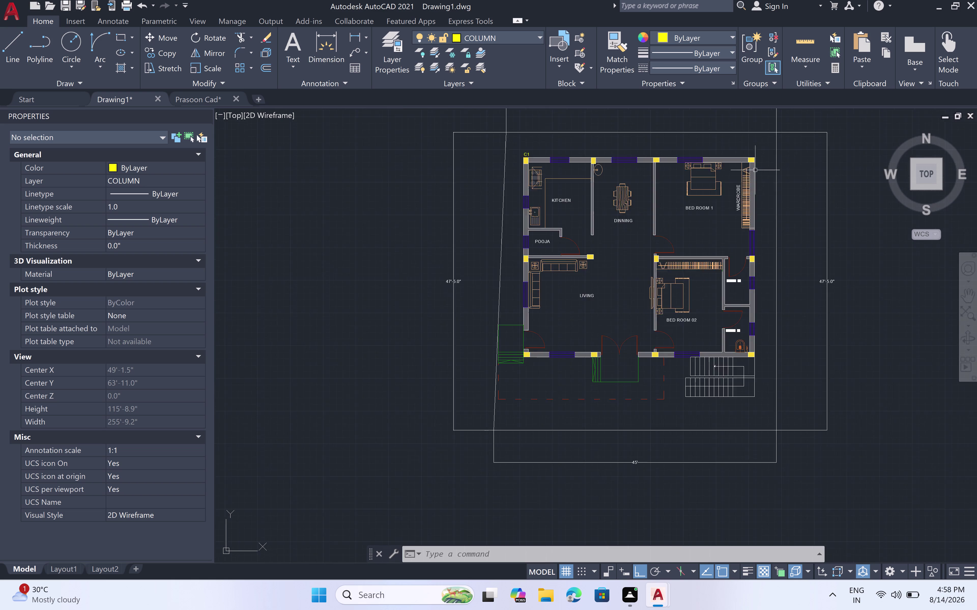
scroll(up, 3)
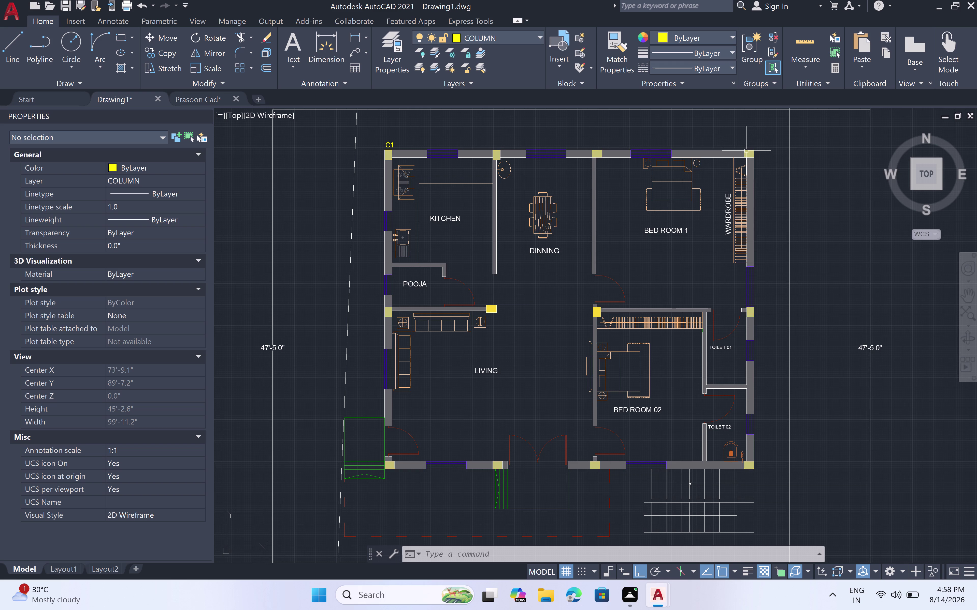
click(765, 140)
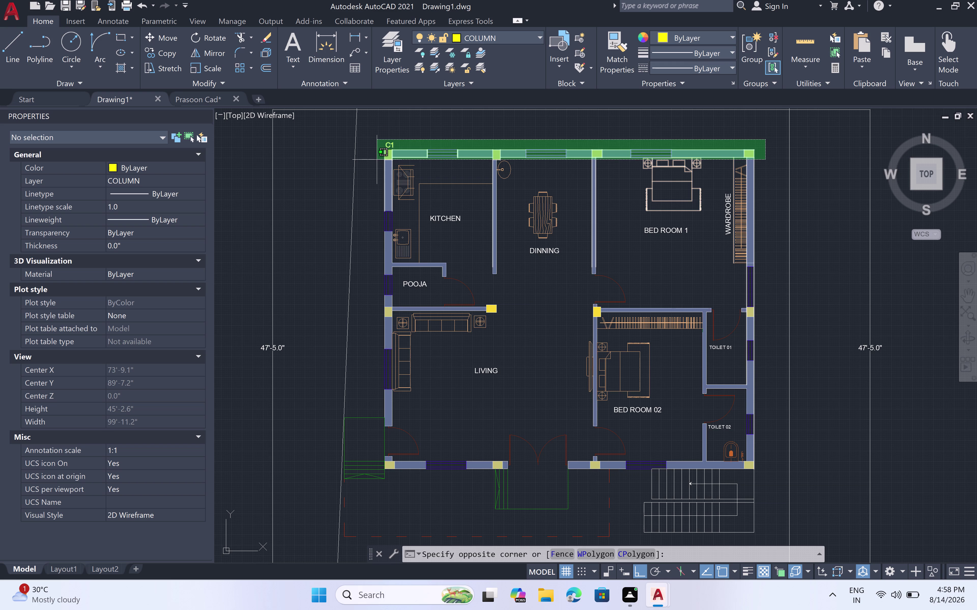
double_click(377, 159)
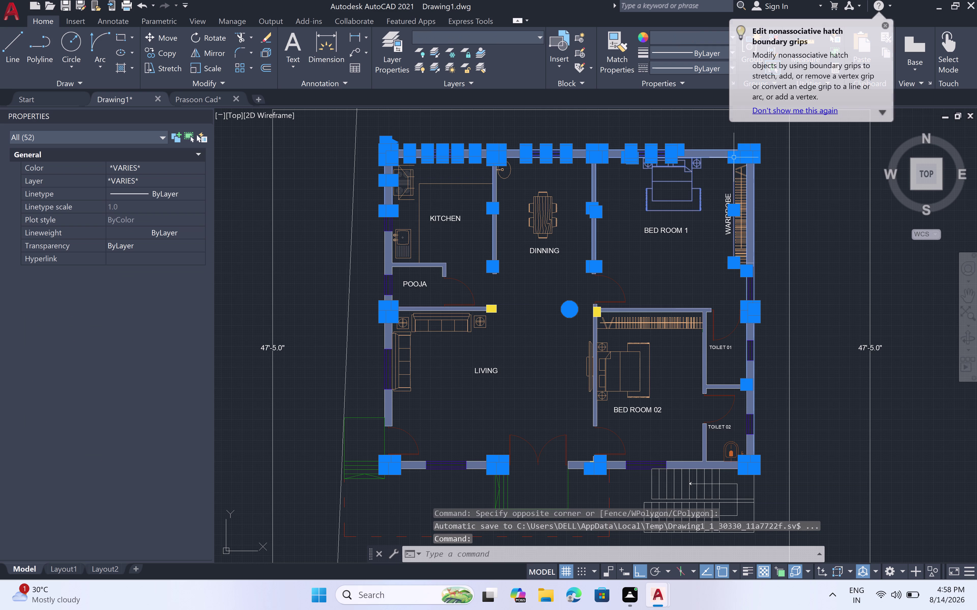
scroll(up, 3)
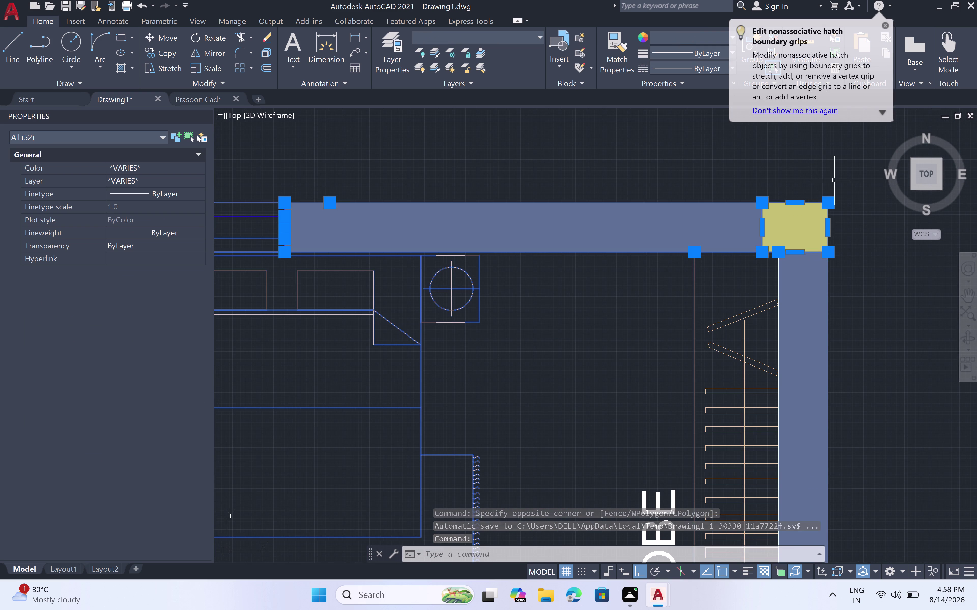
click(828, 198)
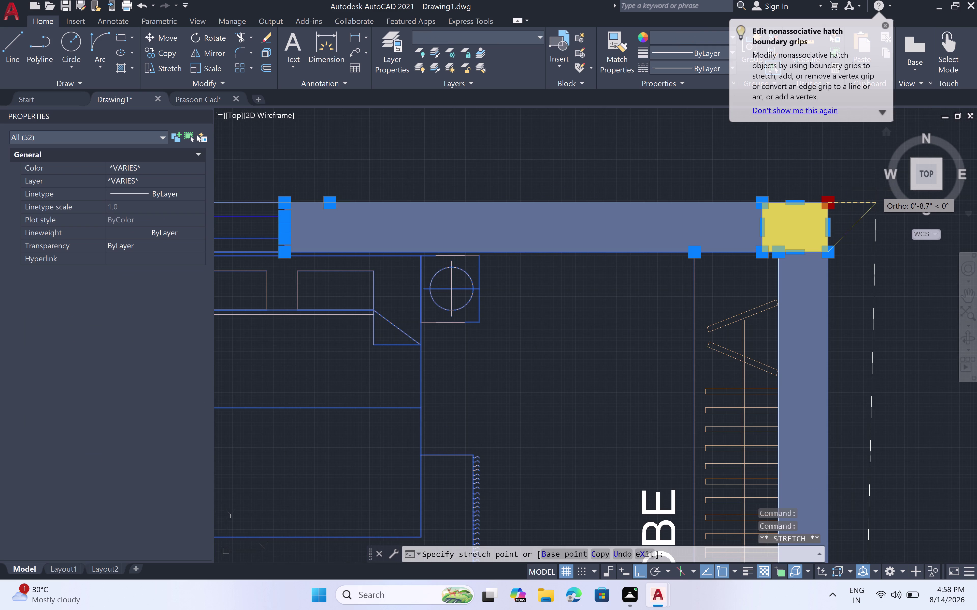
scroll(down, 3)
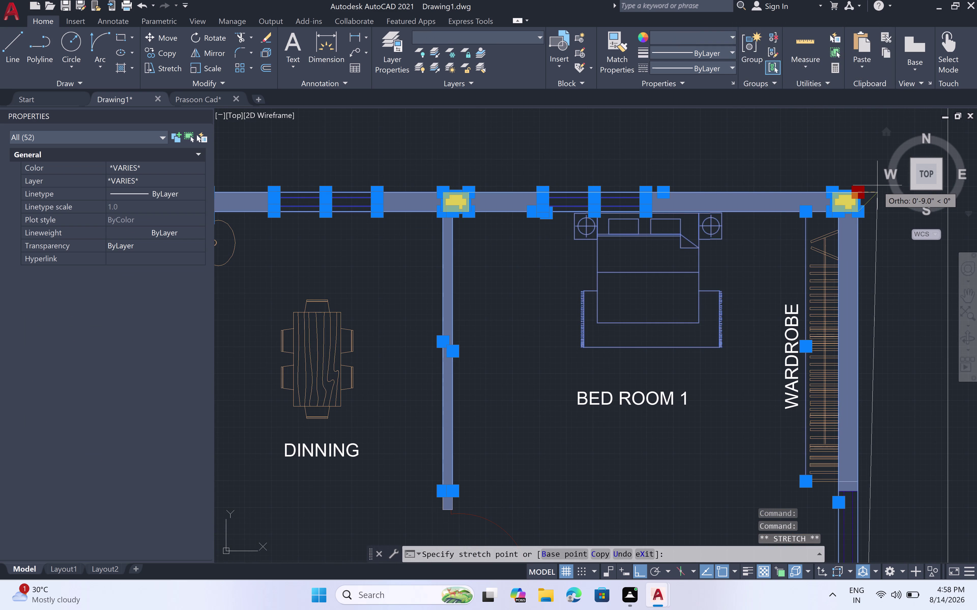
scroll(down, 3)
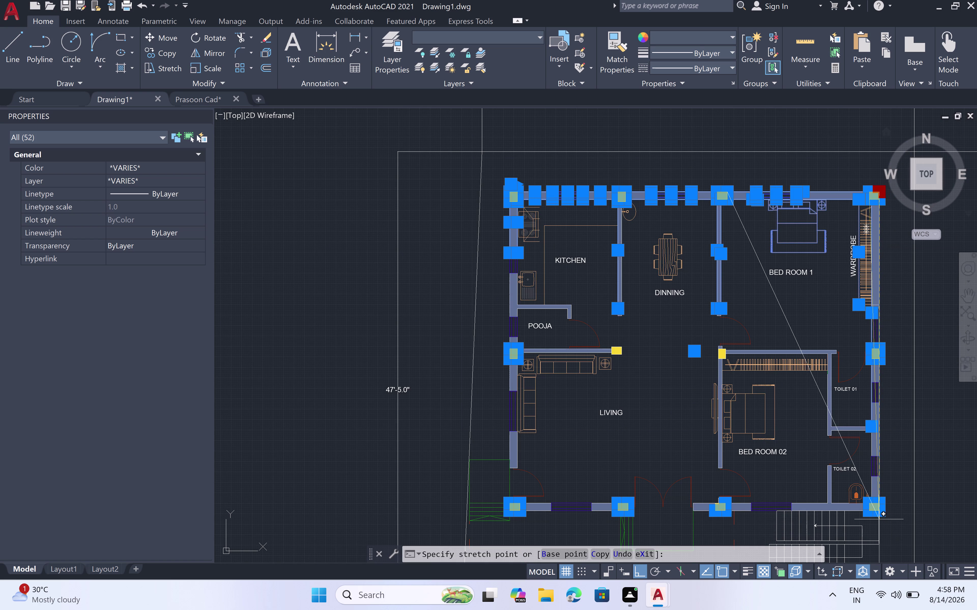
scroll(up, 3)
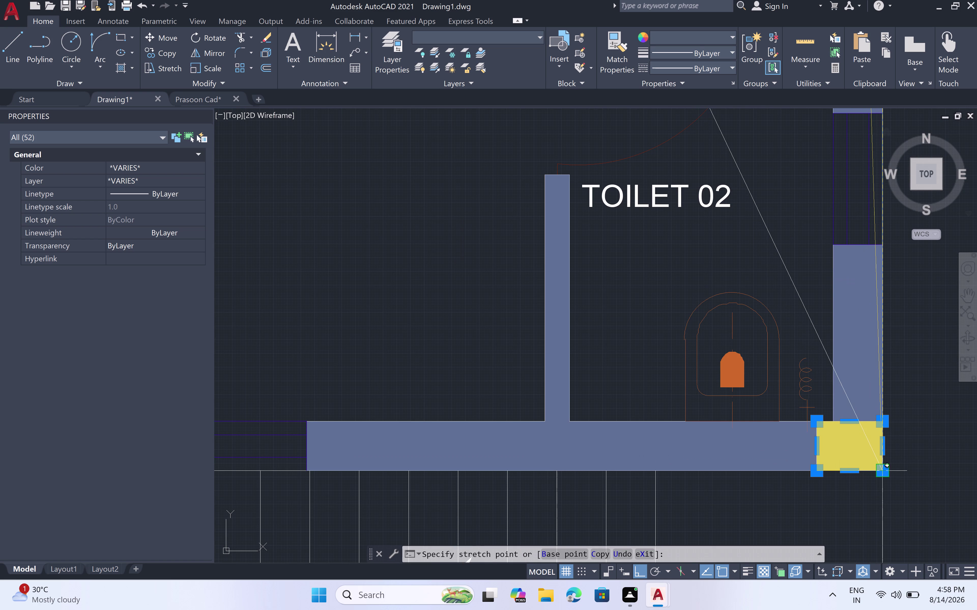
click(881, 470)
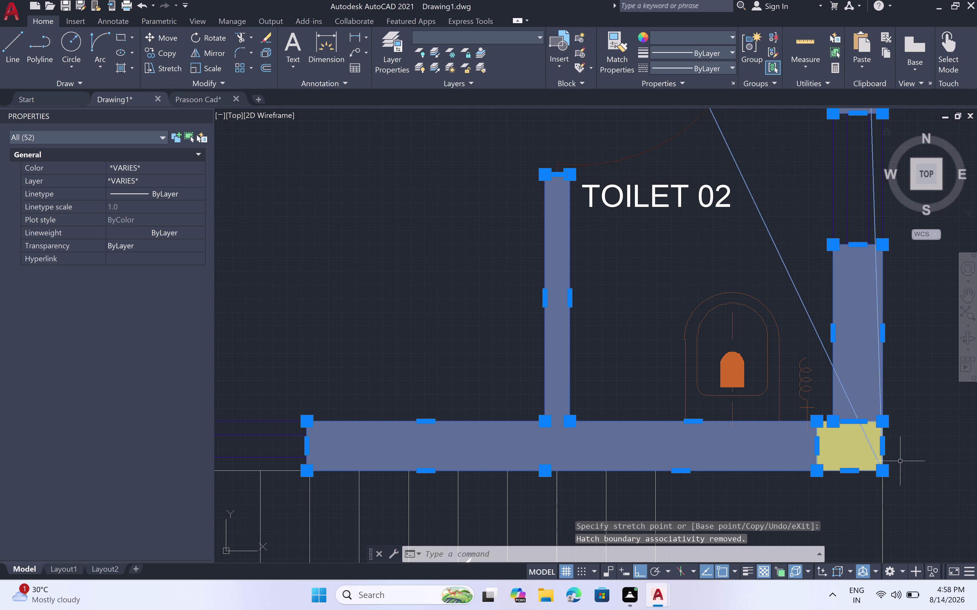
key(ctrl+z)
scroll(down, 3)
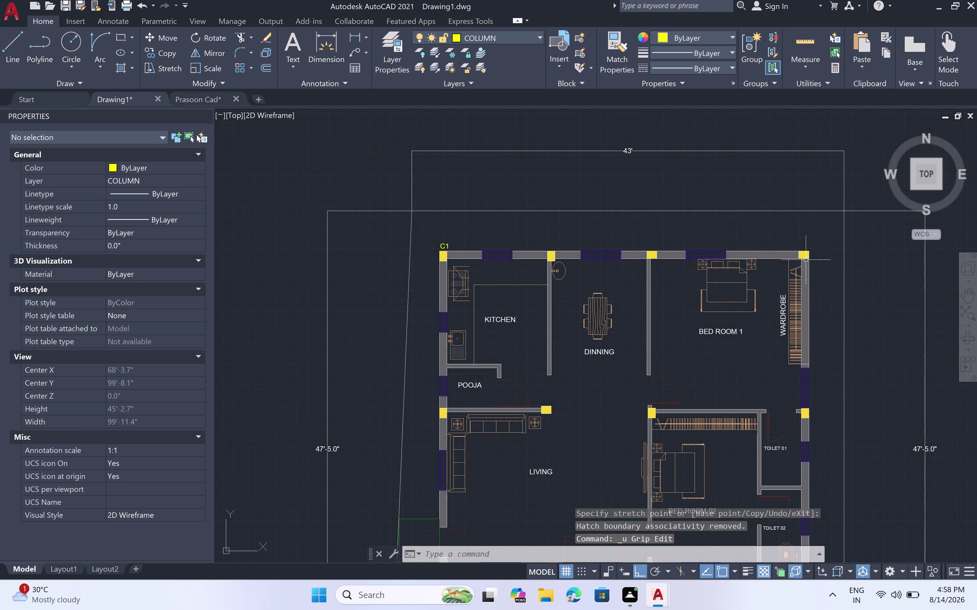
click(806, 255)
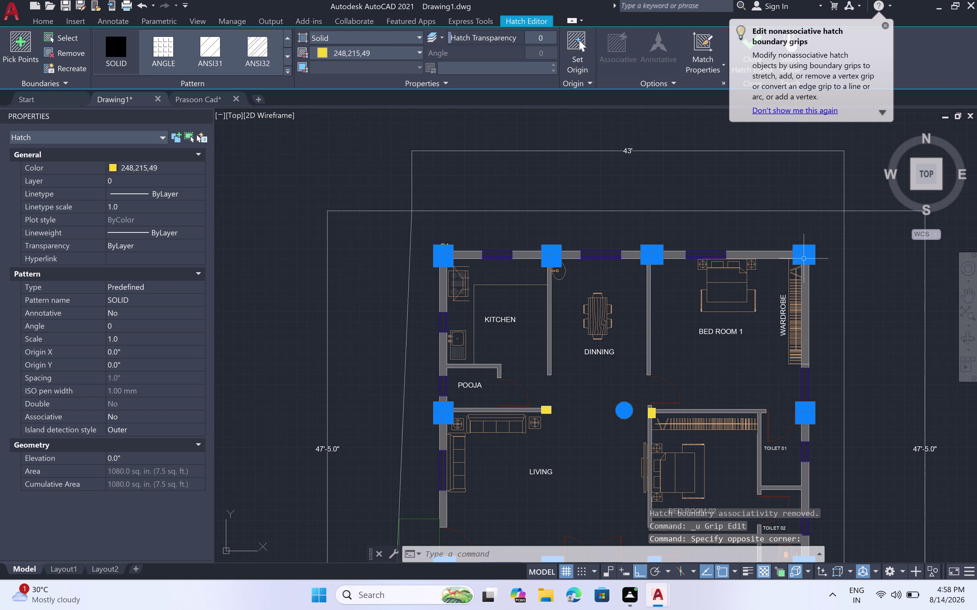
scroll(up, 3)
scroll(up, 3)
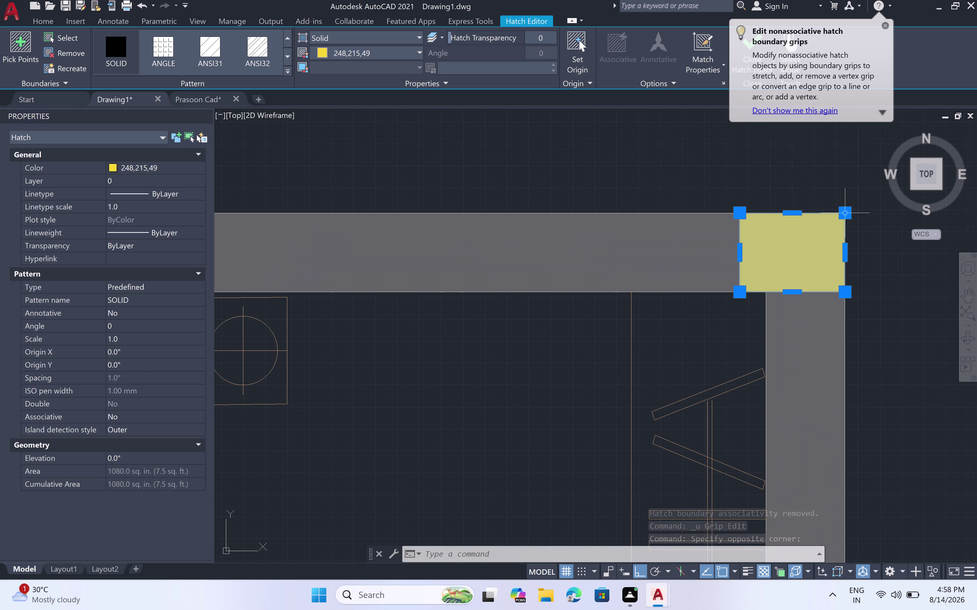
click(842, 210)
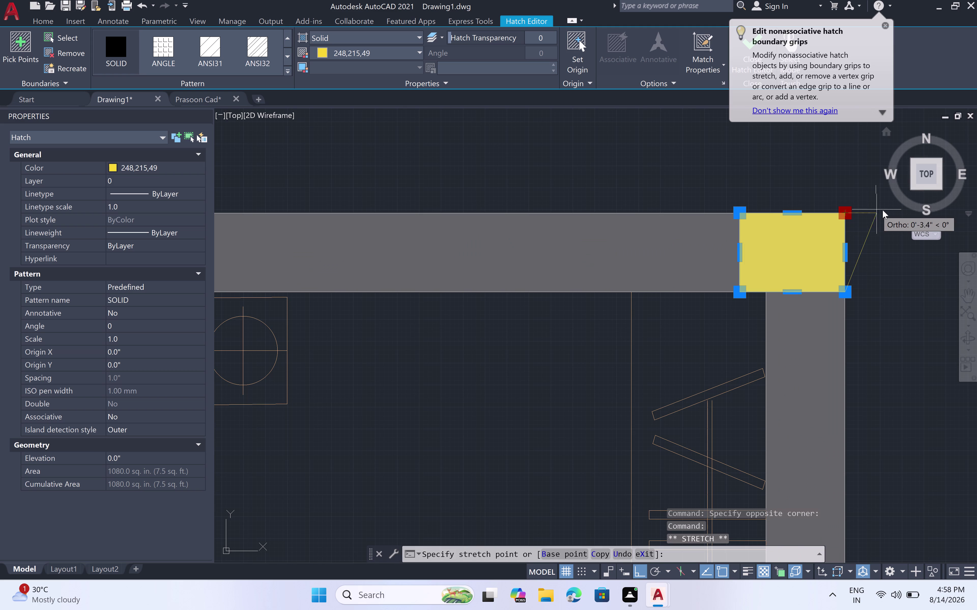
key(Escape)
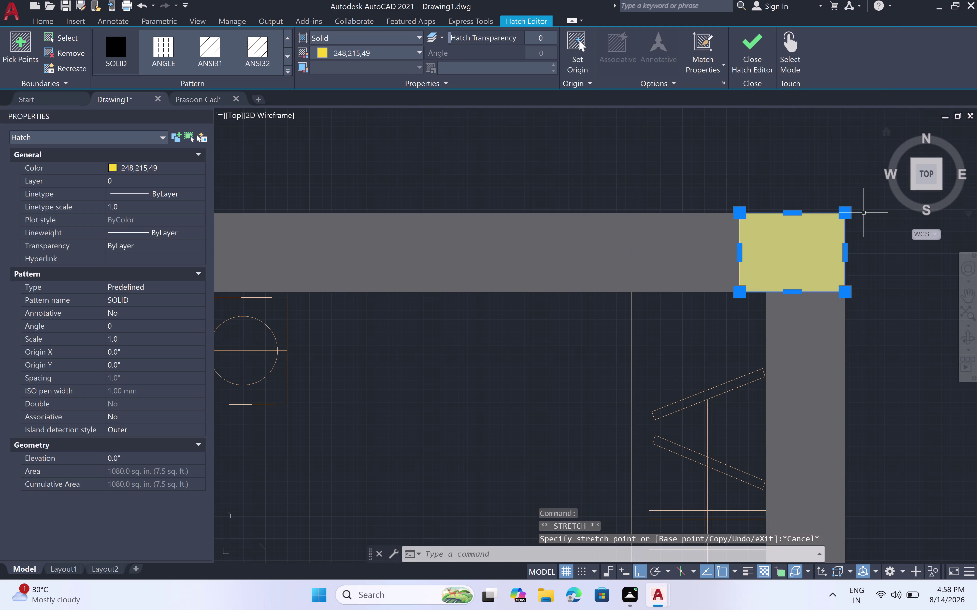
scroll(down, 3)
key(Escape)
key(Escape)
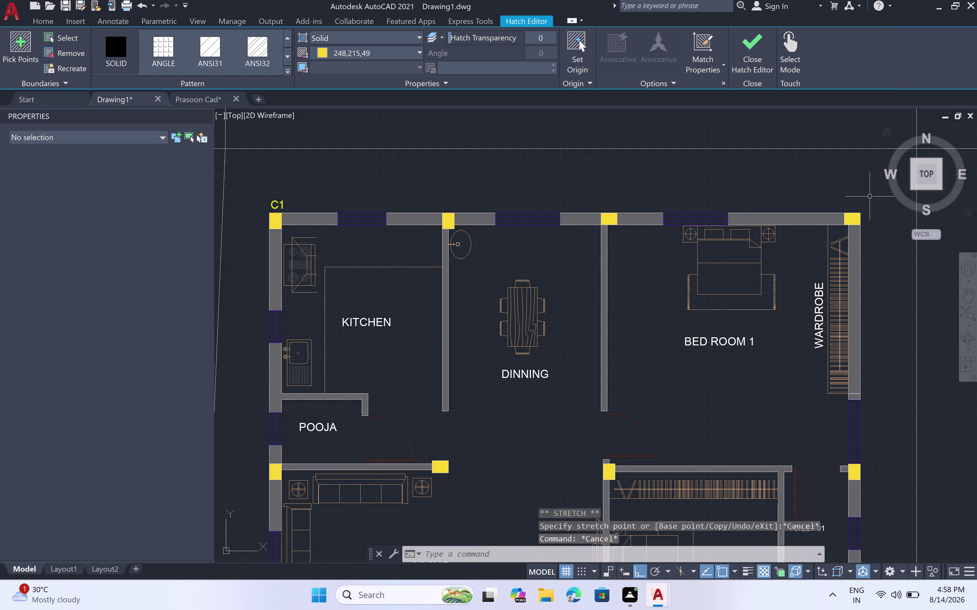
click(875, 198)
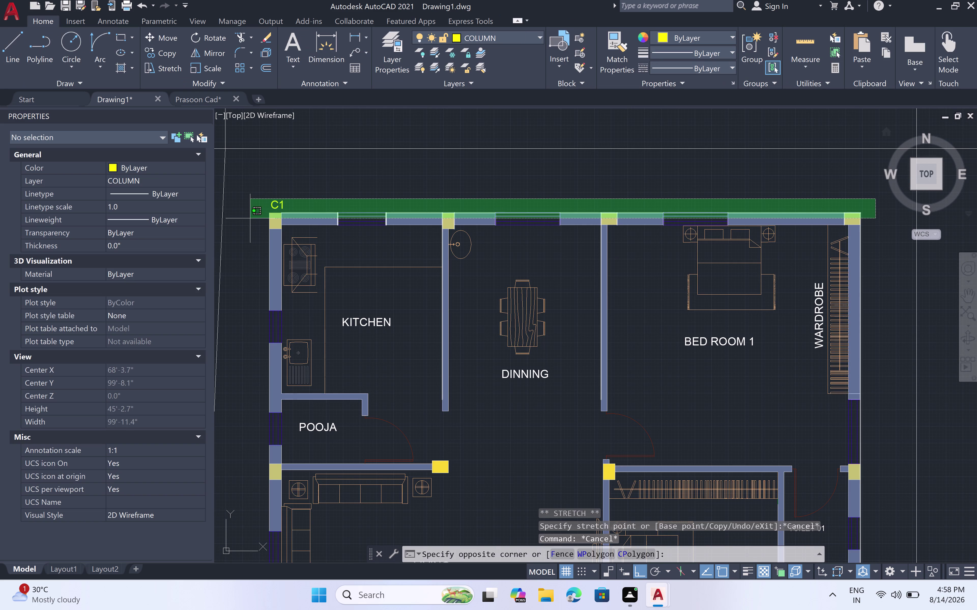
Stretch two corners of the top-right column's fill by 1' each using grips.
click(224, 233)
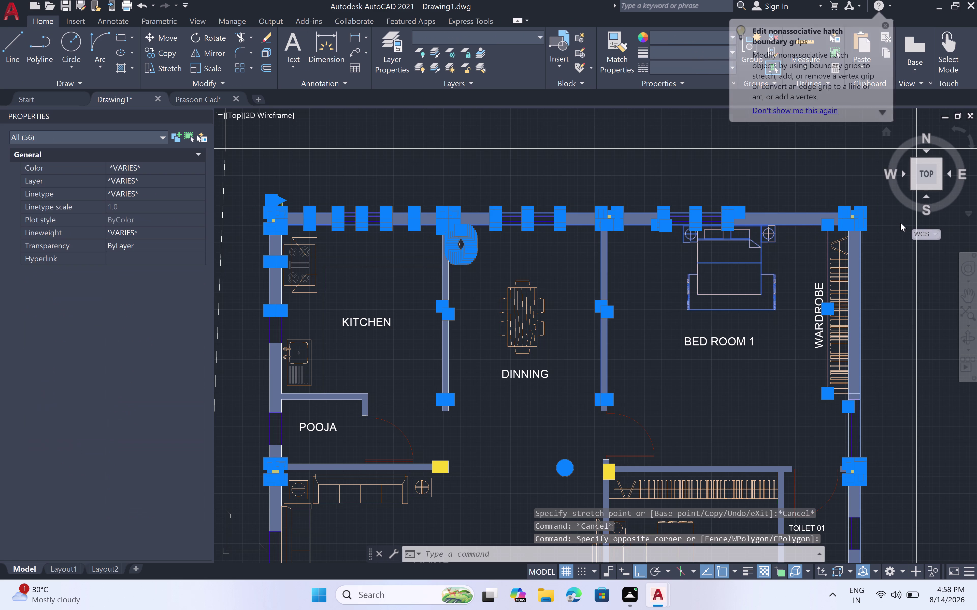
scroll(up, 3)
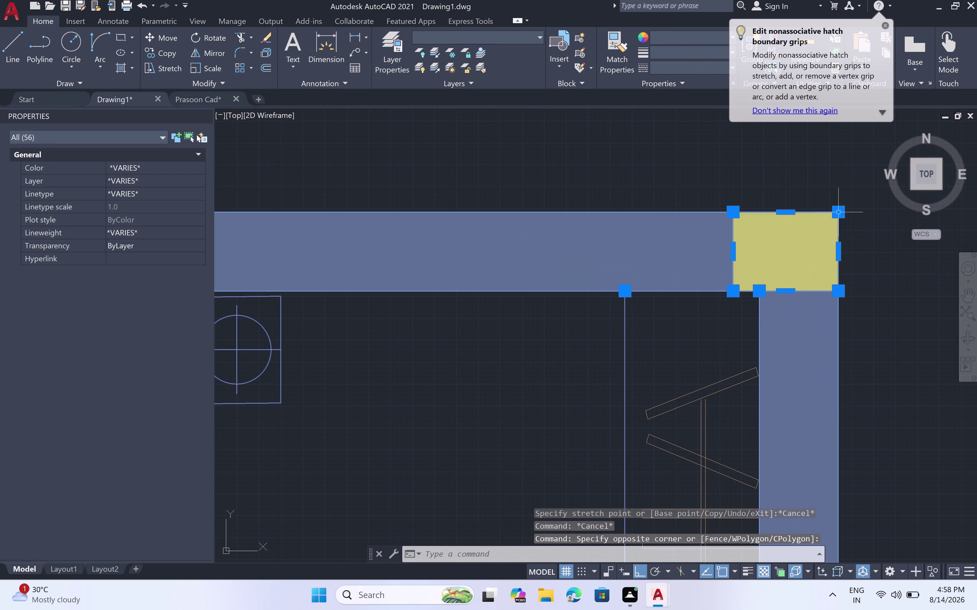
click(840, 212)
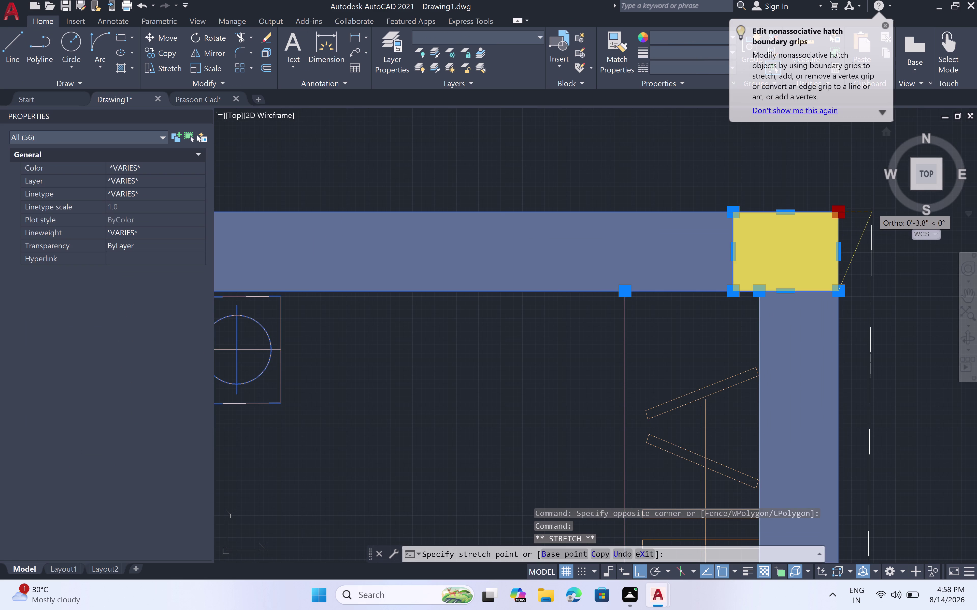
key(1)
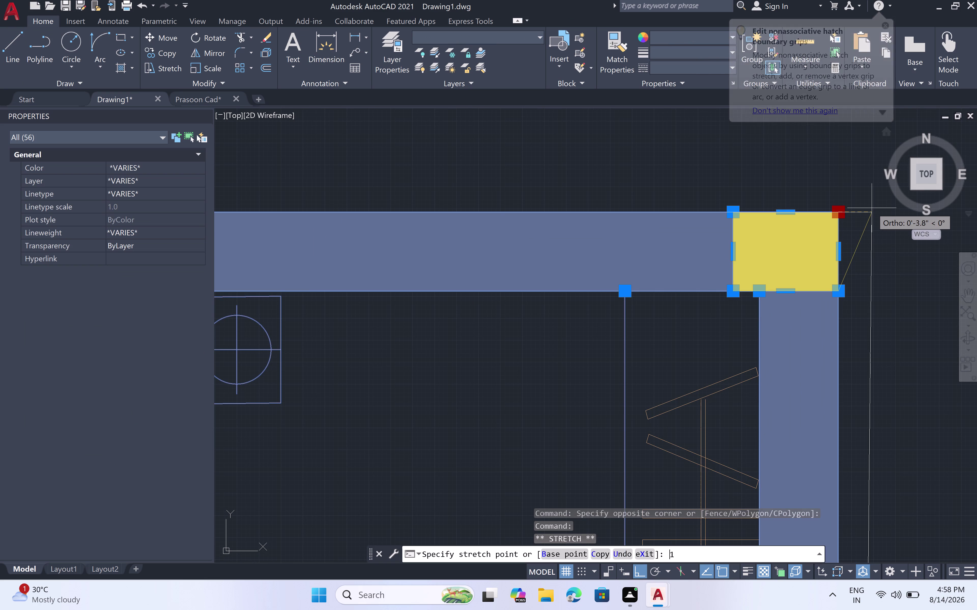
text(')
key(space)
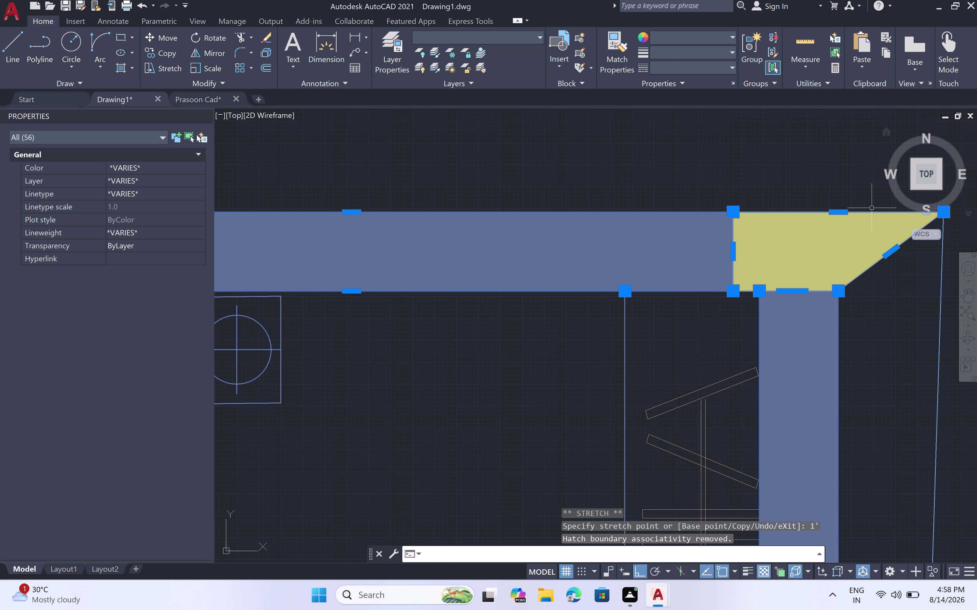
click(836, 291)
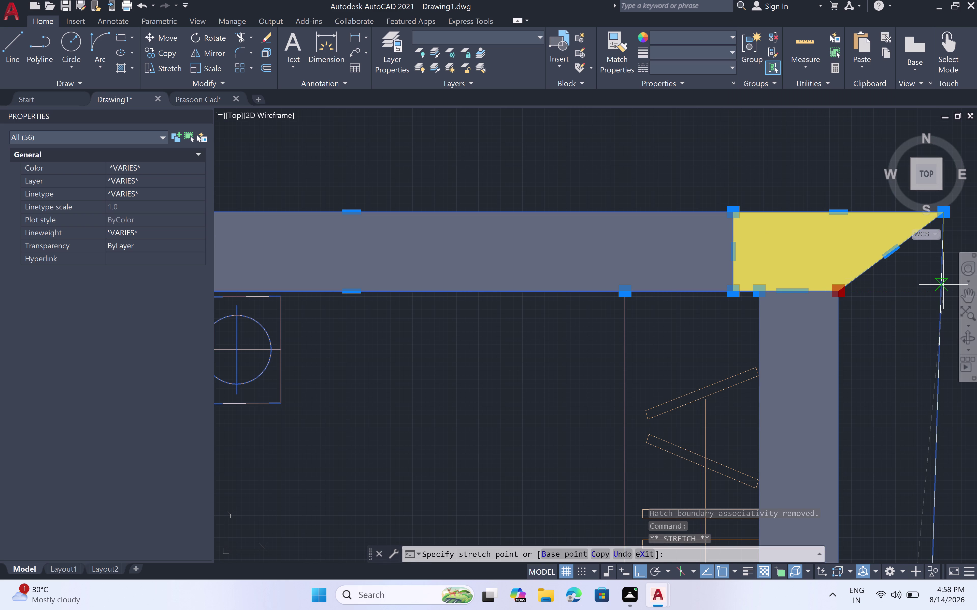
text(1')
key(space)
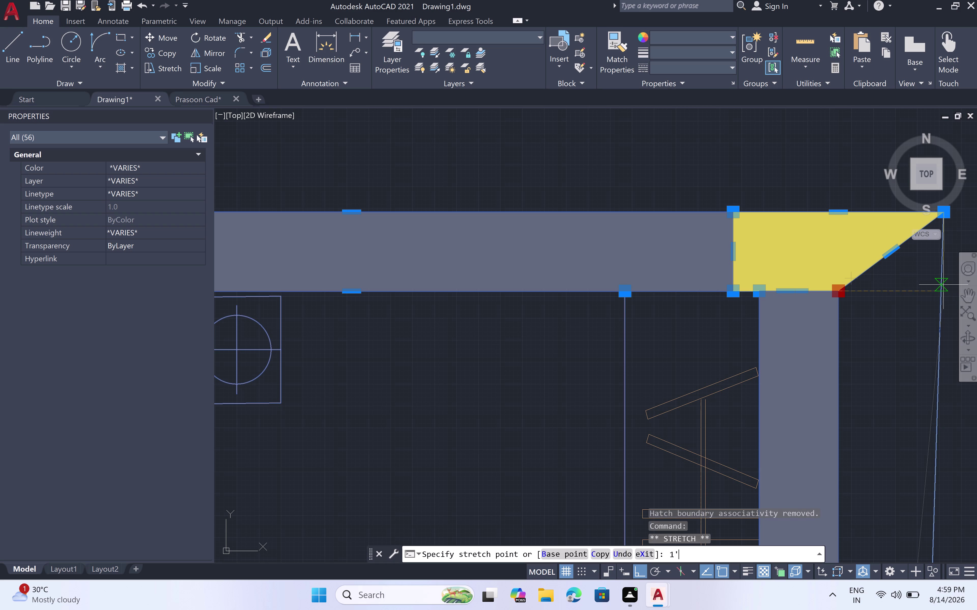
Undo both 1' column stretches with Ctrl+Z and clear the selection.
scroll(down, 3)
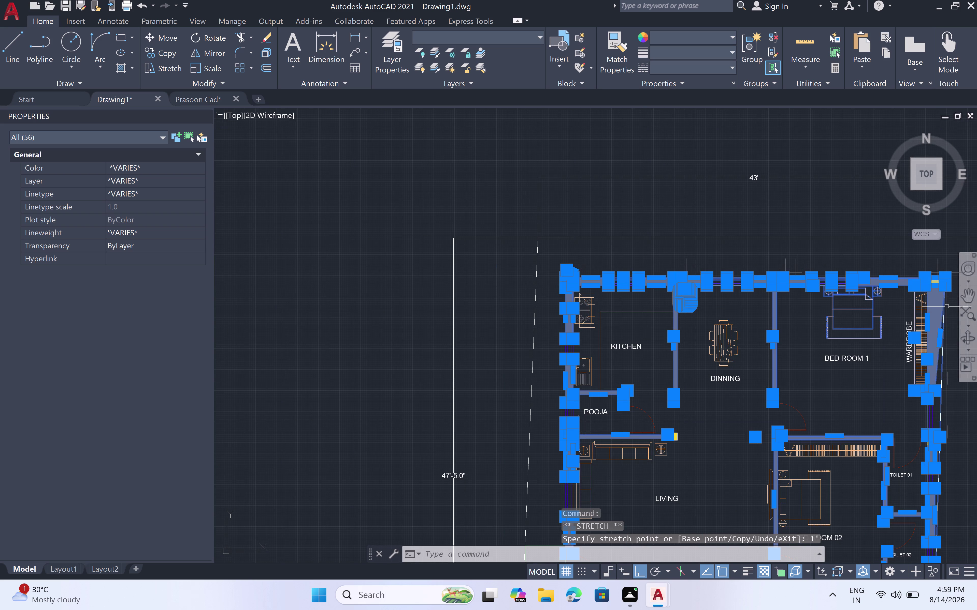
key(ctrl+z)
key(ctrl+z)
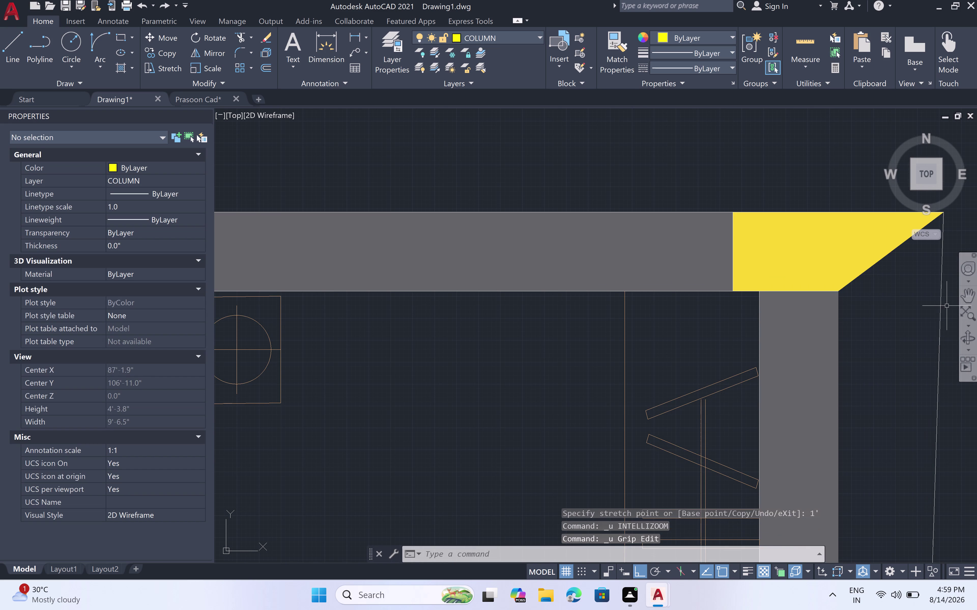
key(ctrl+z)
key(Escape)
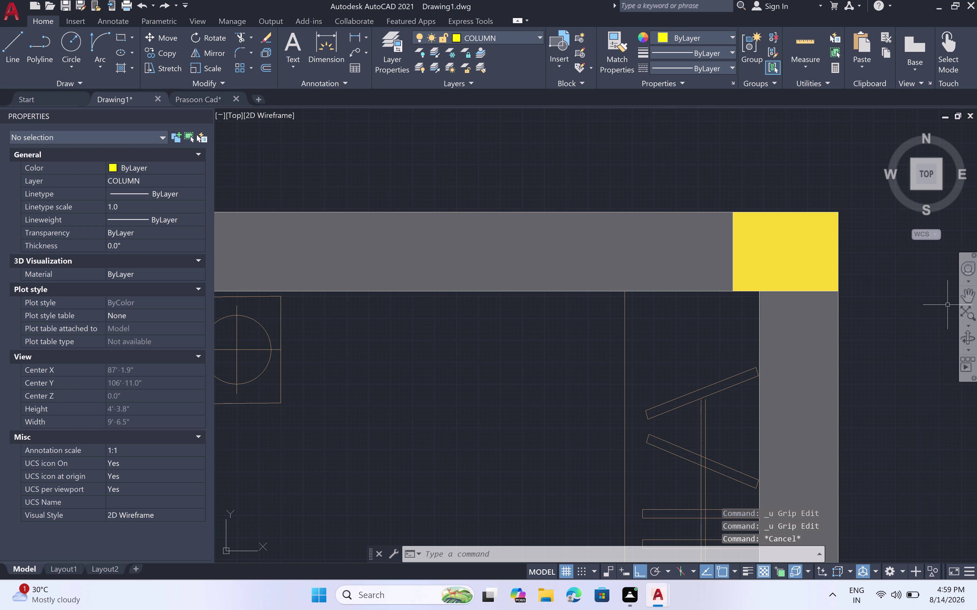
scroll(down, 3)
scroll(down, 3)
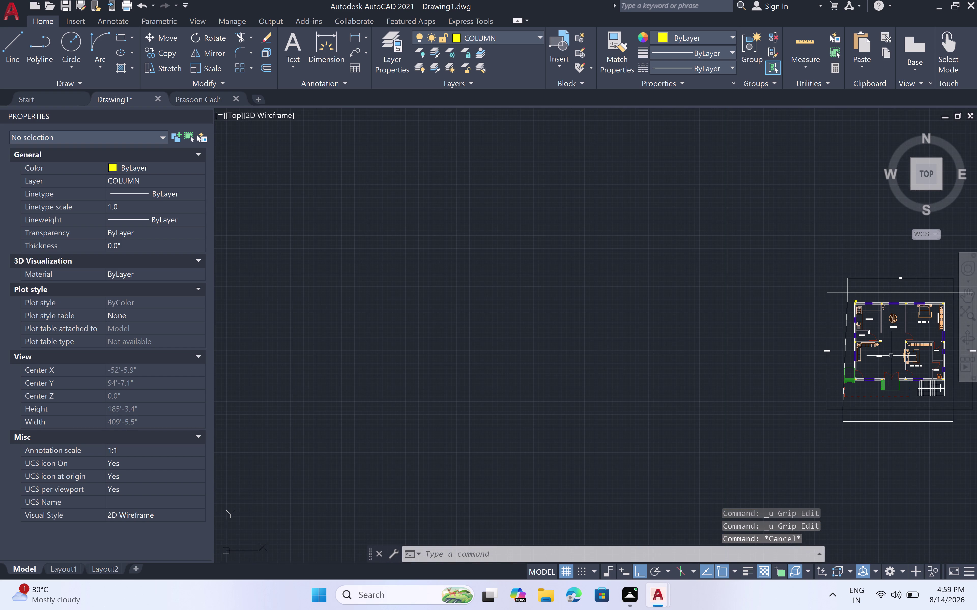
middle_drag(890, 355, 539, 93)
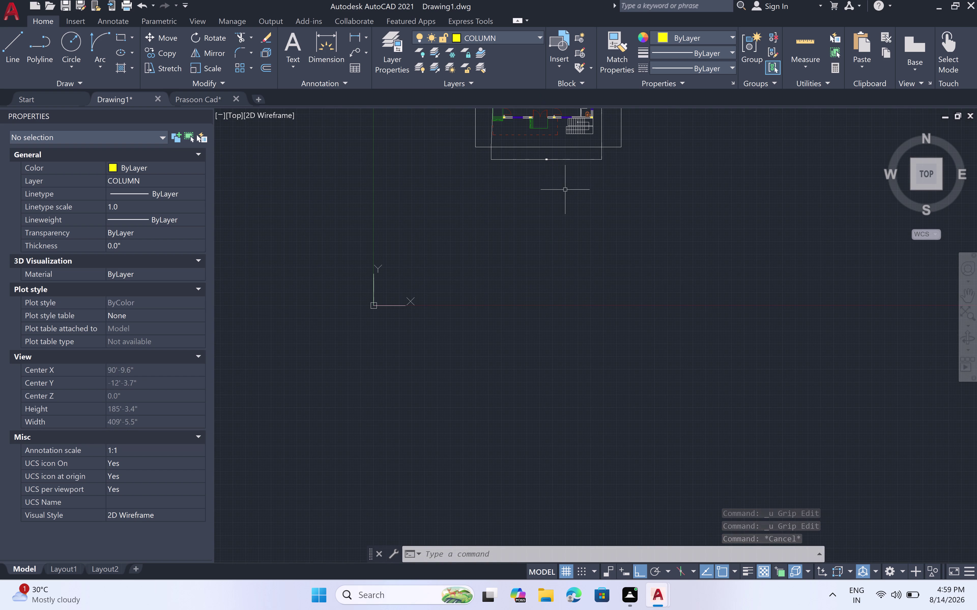
middle_drag(565, 189, 567, 321)
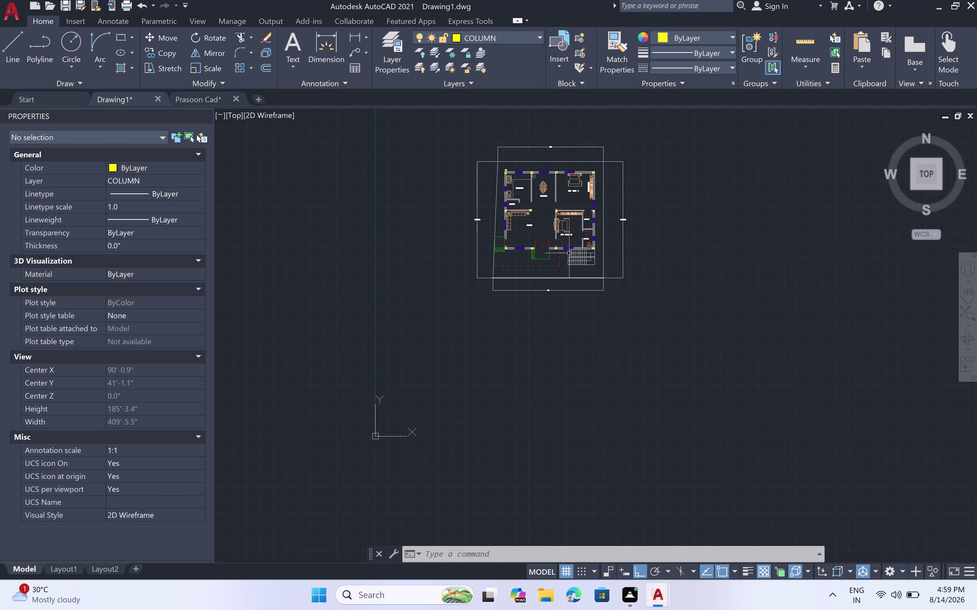
scroll(up, 3)
scroll(down, 3)
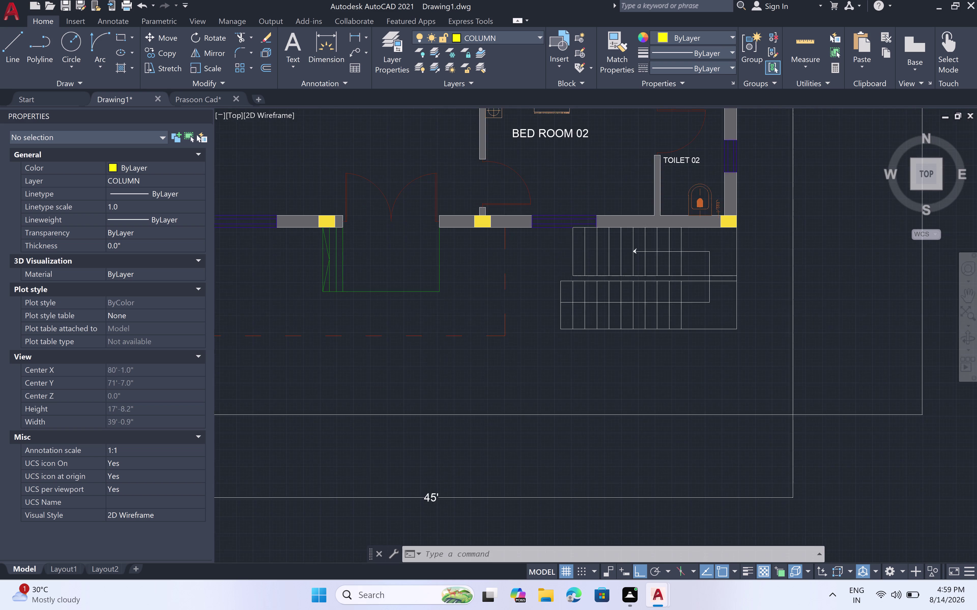
scroll(down, 3)
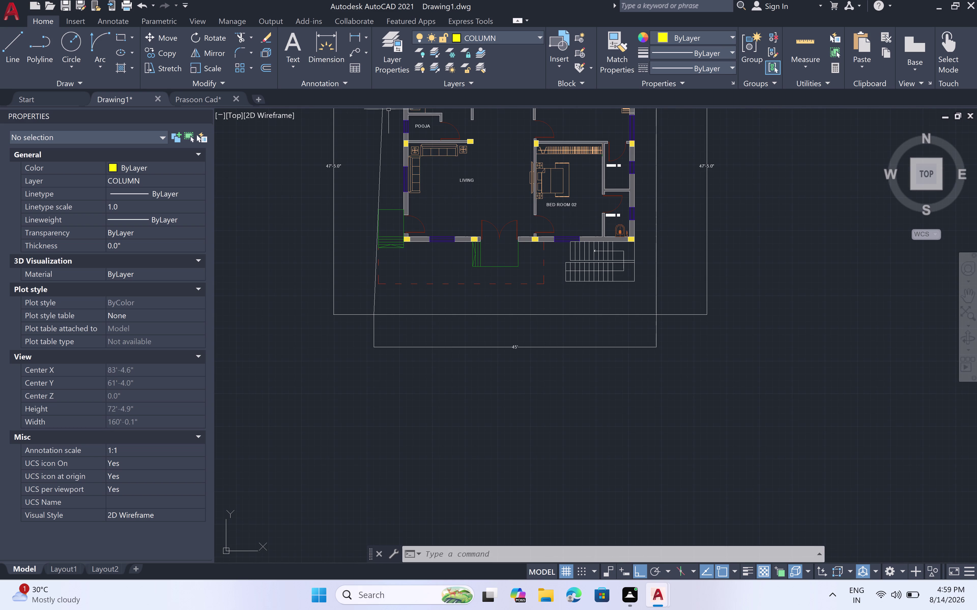
scroll(up, 3)
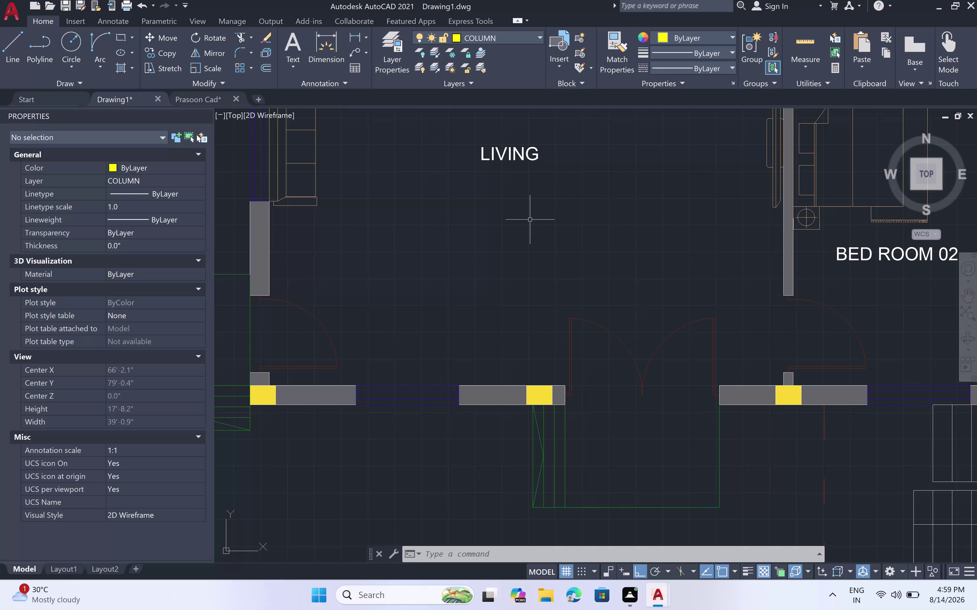
scroll(down, 3)
scroll(down, 3)
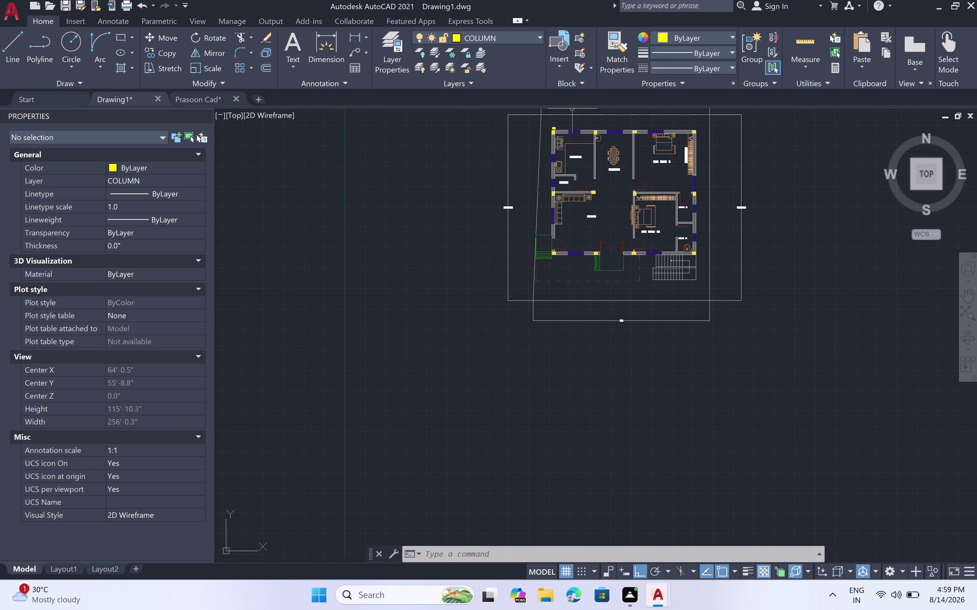
middle_drag(571, 121, 569, 175)
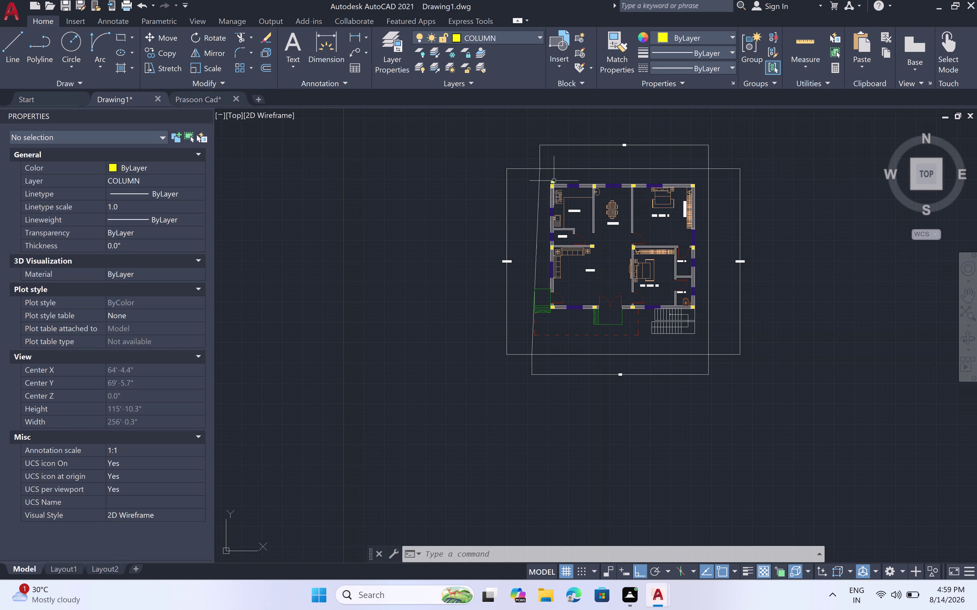
scroll(up, 3)
COPY the C1 label from the kitchen corner column to above the second column.
click(543, 199)
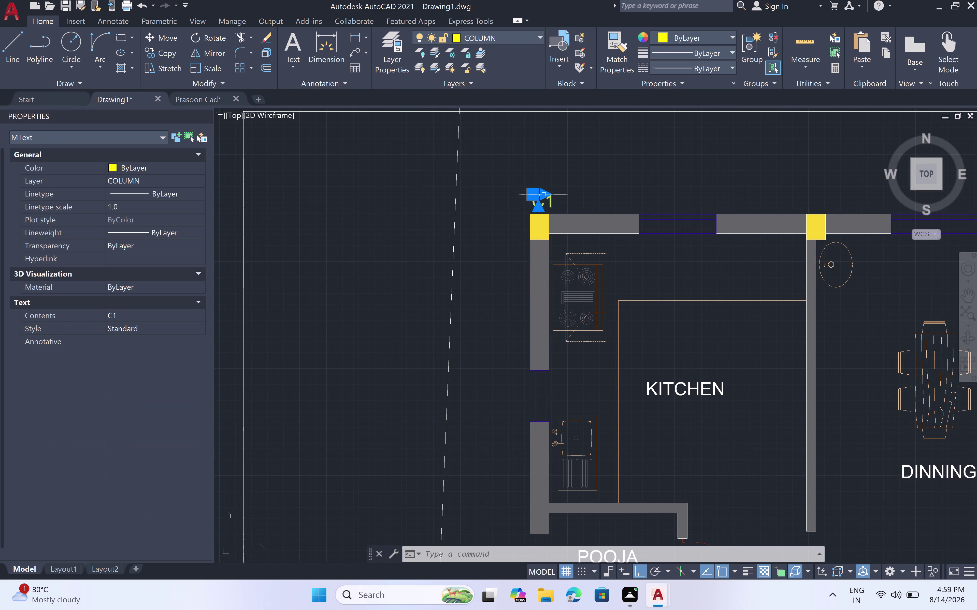
key(c)
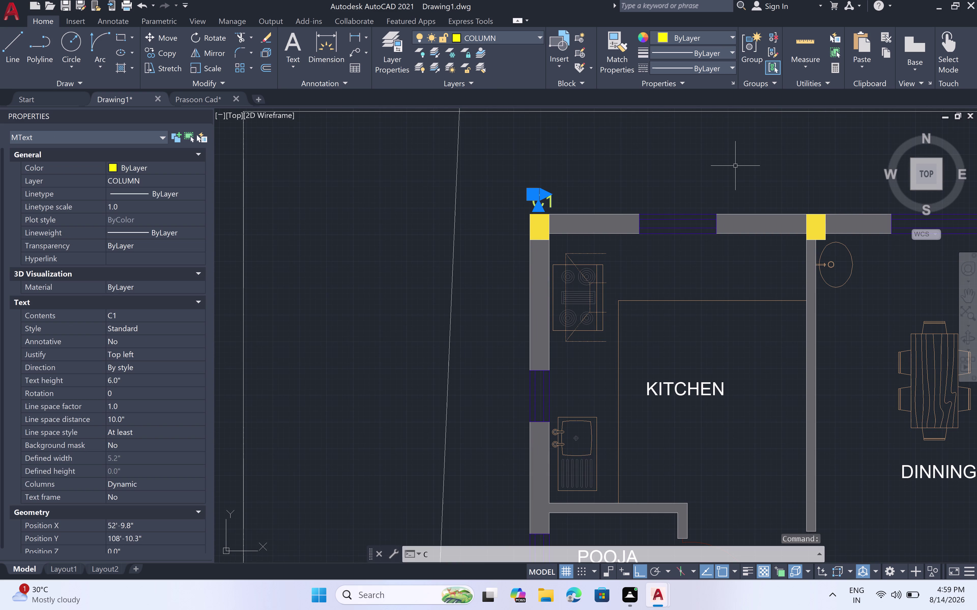
key(o)
key(space)
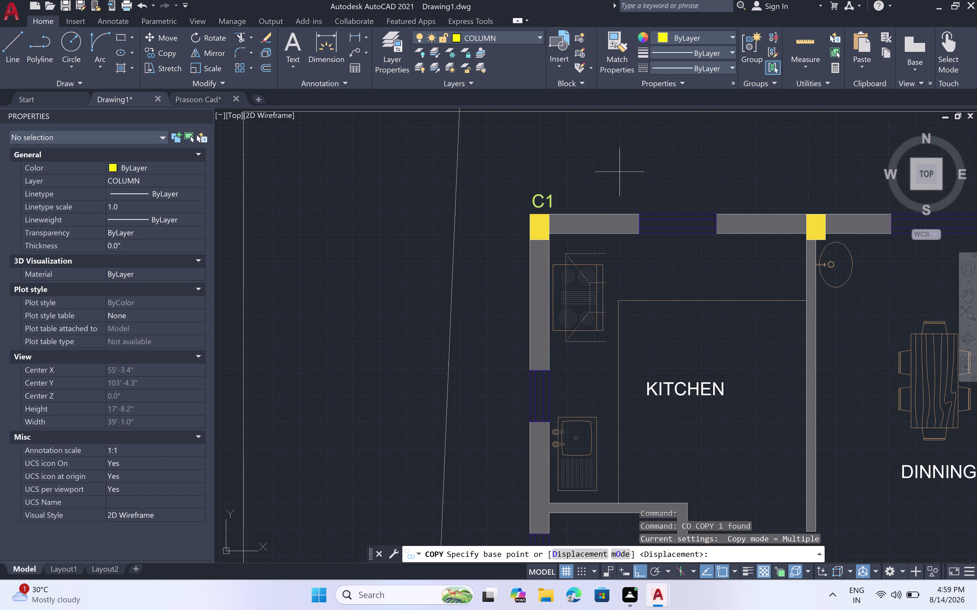
scroll(up, 3)
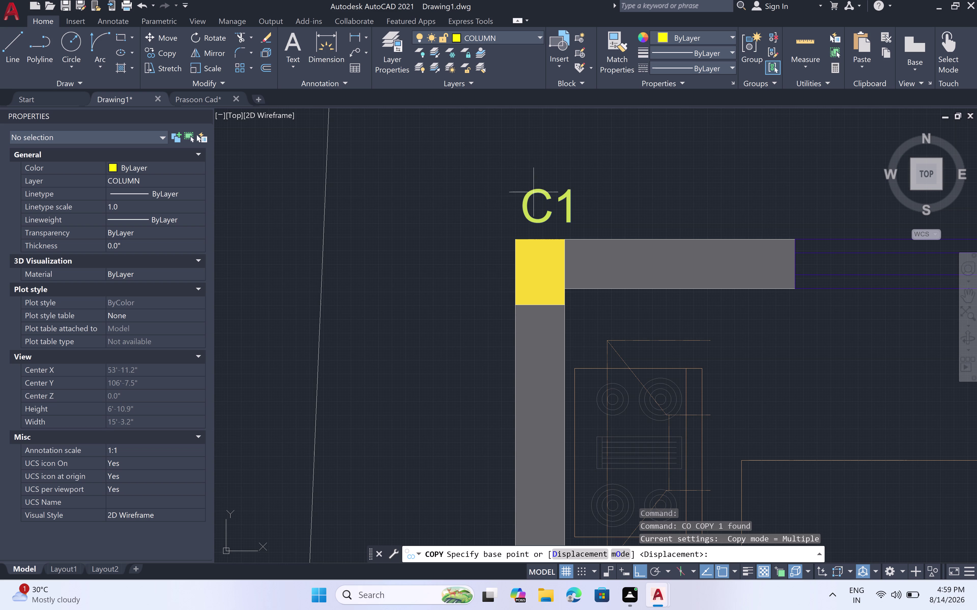
click(521, 188)
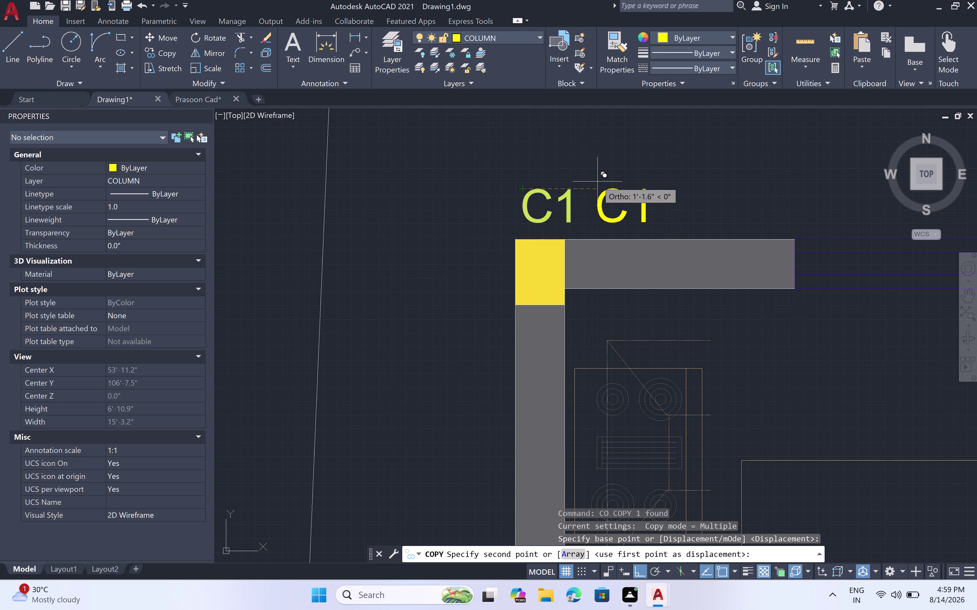
scroll(down, 3)
click(751, 170)
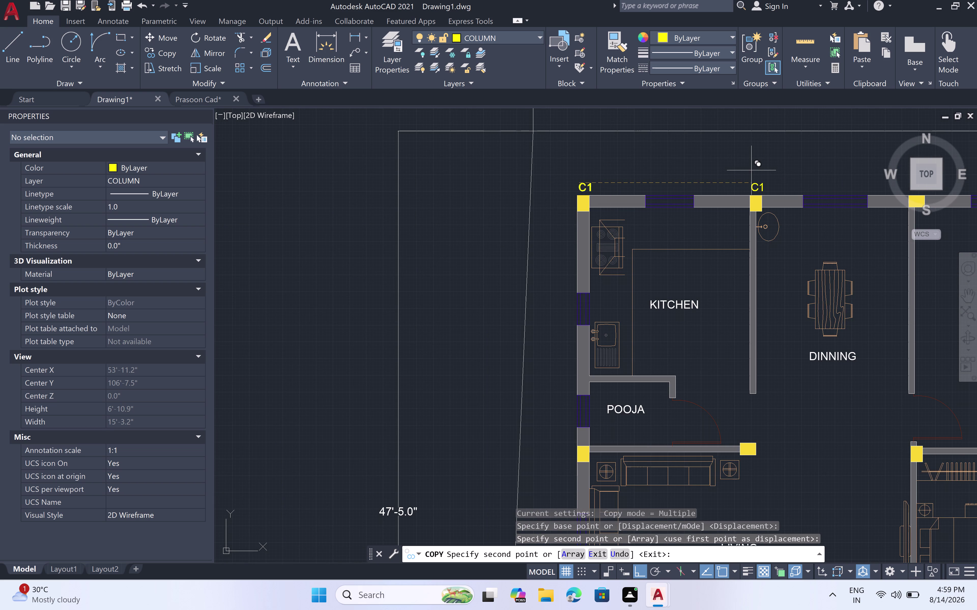
Place further C1 copies above the third column and the top-right corner column.
scroll(down, 3)
middle_drag(854, 169, 655, 180)
middle_click(655, 180)
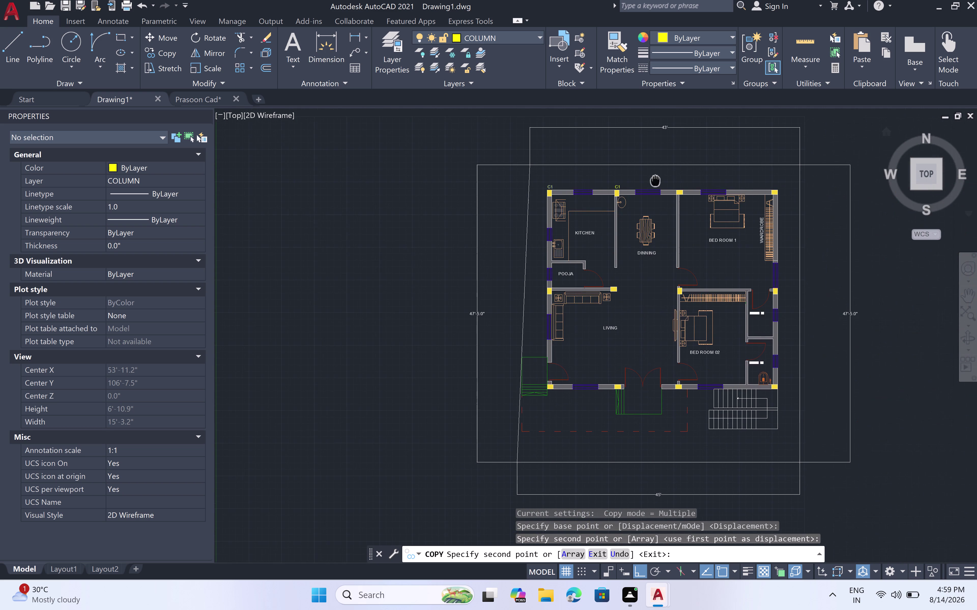
scroll(up, 3)
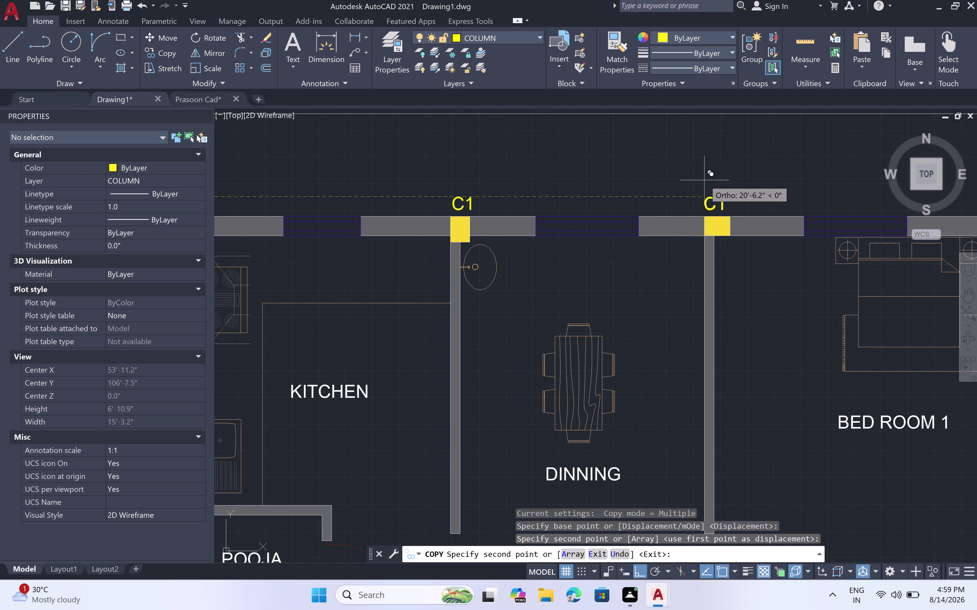
click(704, 180)
scroll(down, 3)
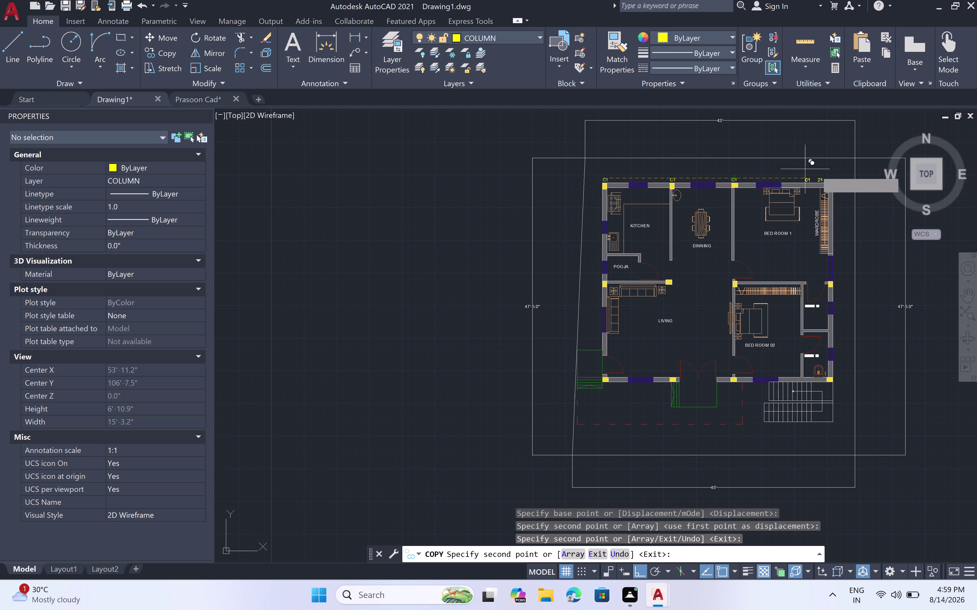
scroll(up, 3)
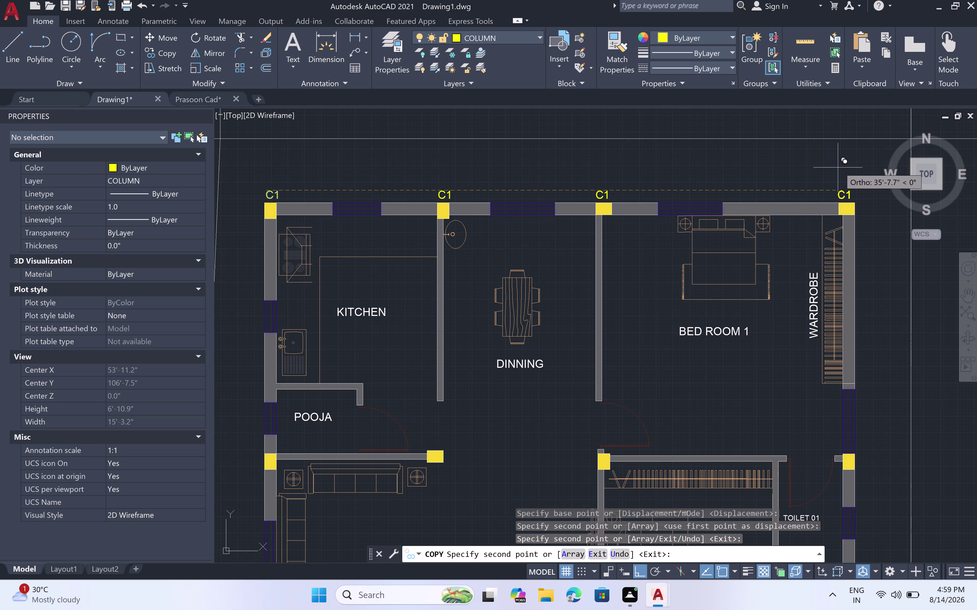
click(840, 167)
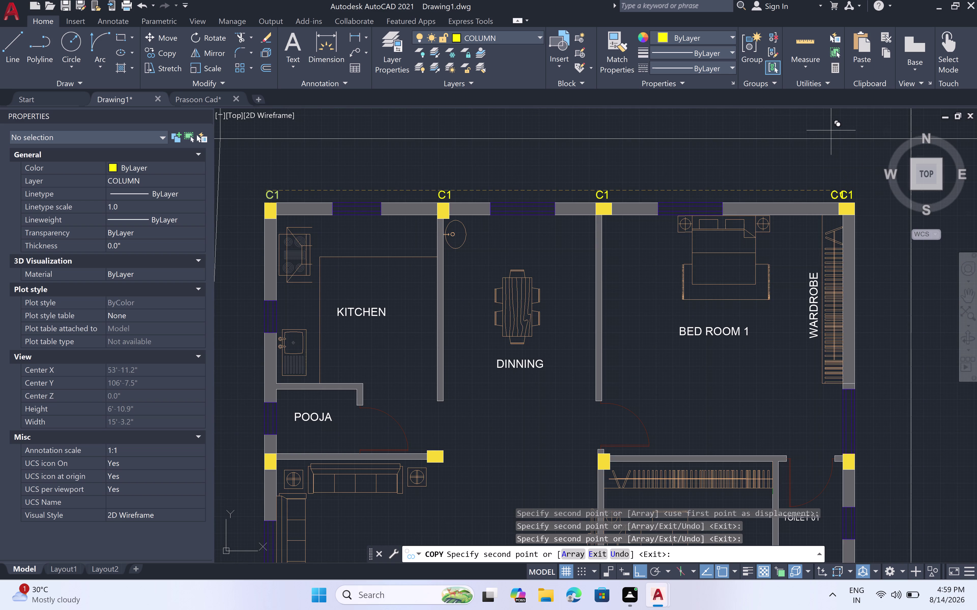
key(Escape)
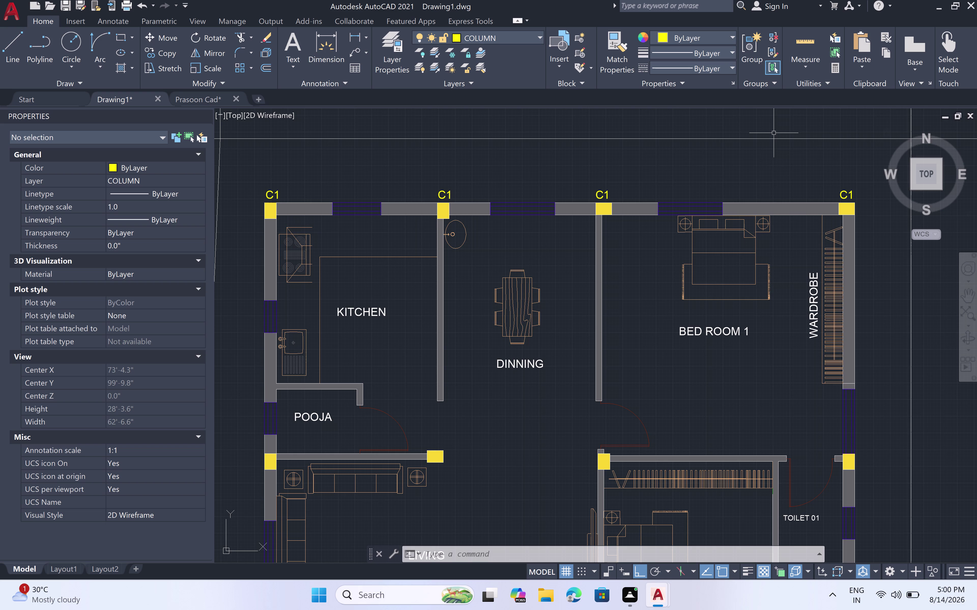
drag(972, 172, 976, 372)
drag(892, 497, 976, 549)
Cancel the stray selection window and pick DIMENSIONS from the Layer dropdown.
right_drag(905, 529, 948, 586)
middle_drag(917, 552, 976, 602)
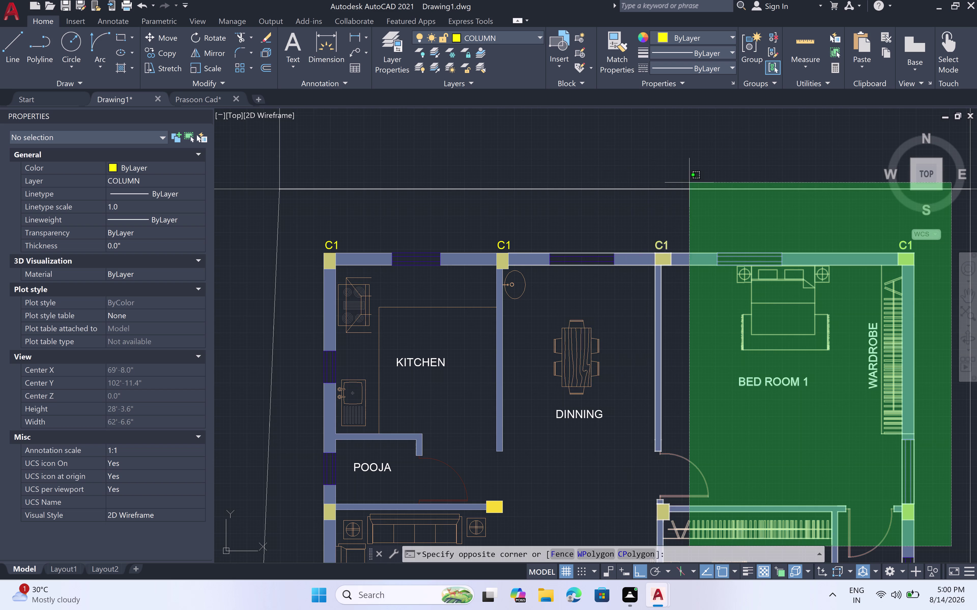
key(Escape)
scroll(down, 3)
scroll(up, 3)
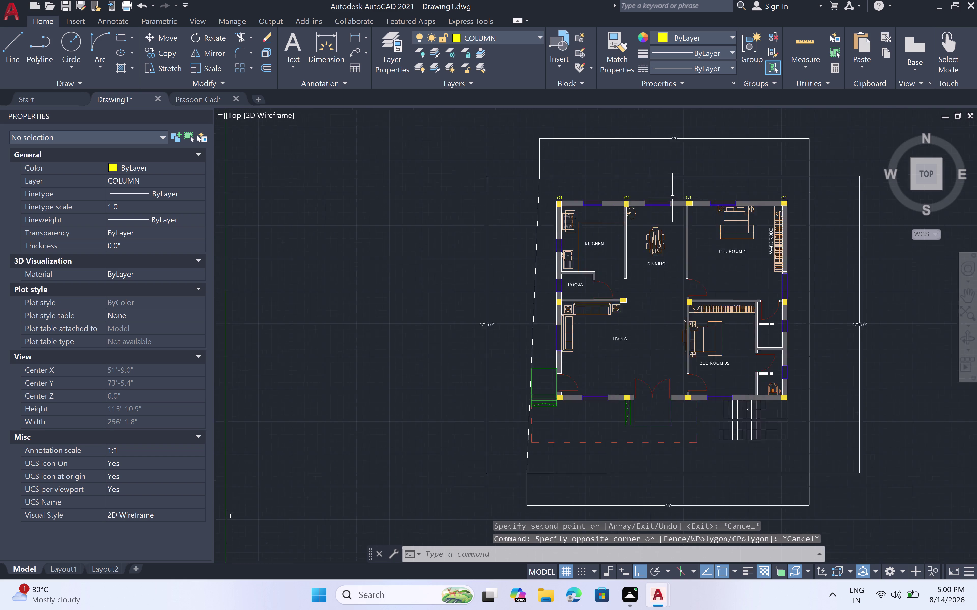
scroll(up, 3)
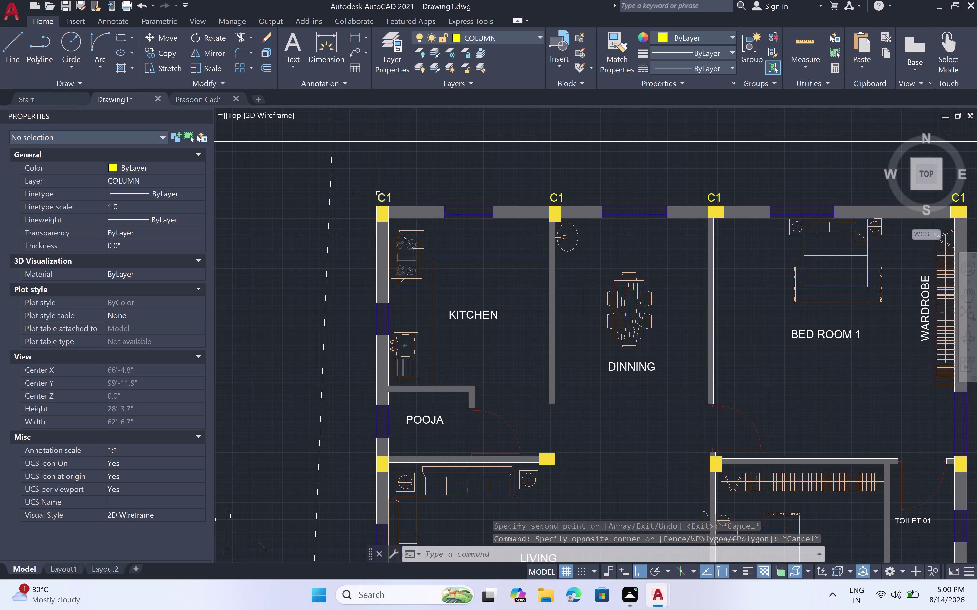
click(538, 34)
click(482, 100)
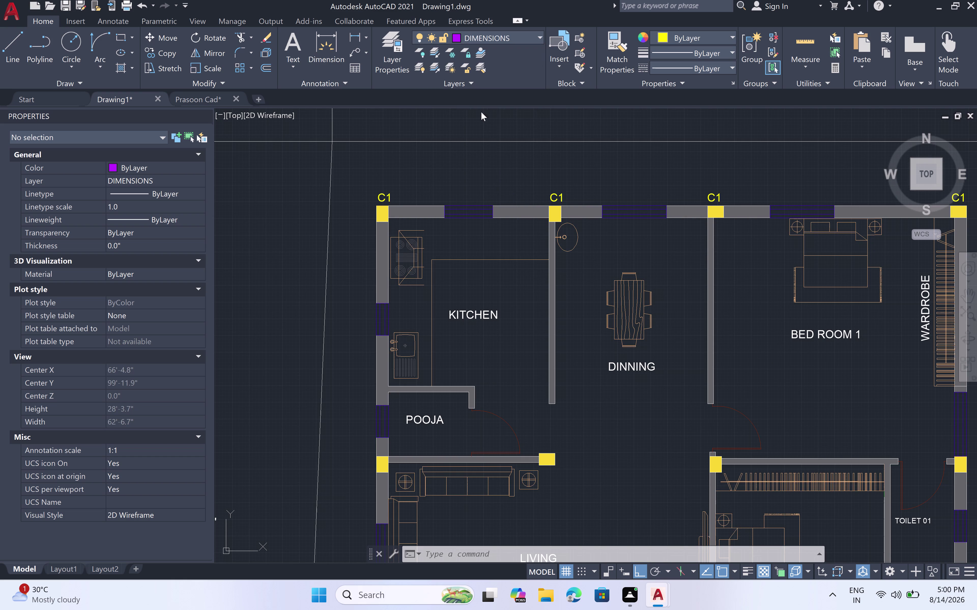
key(Escape)
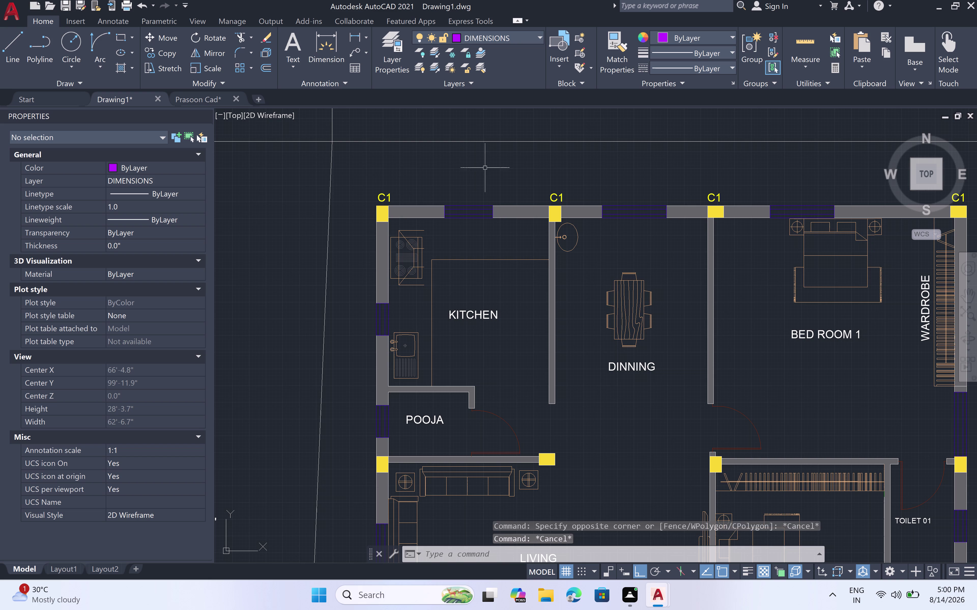
Draw a vertical purple line from the top-right C1 column's top corner to the dimension line.
key(l)
key(space)
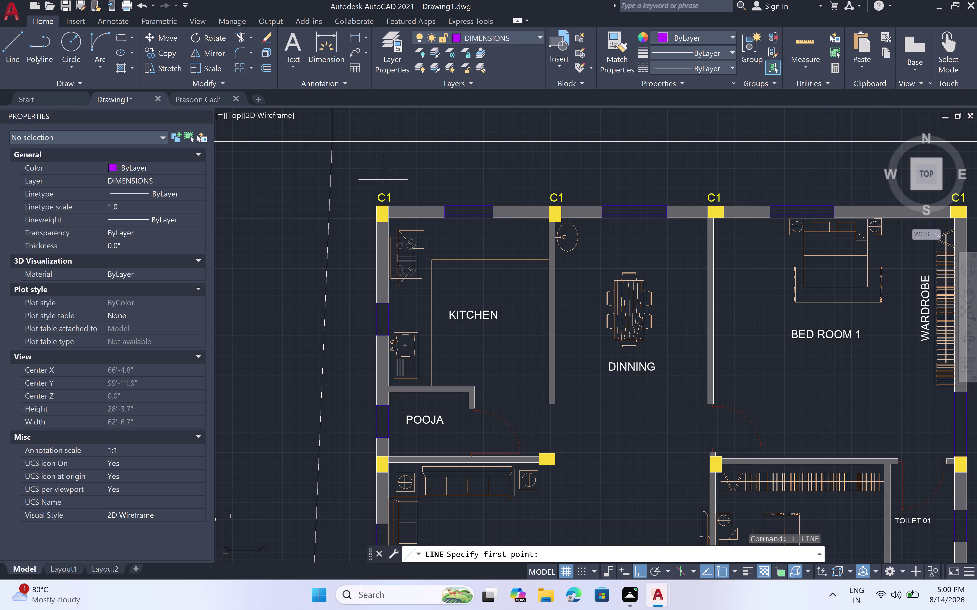
scroll(up, 3)
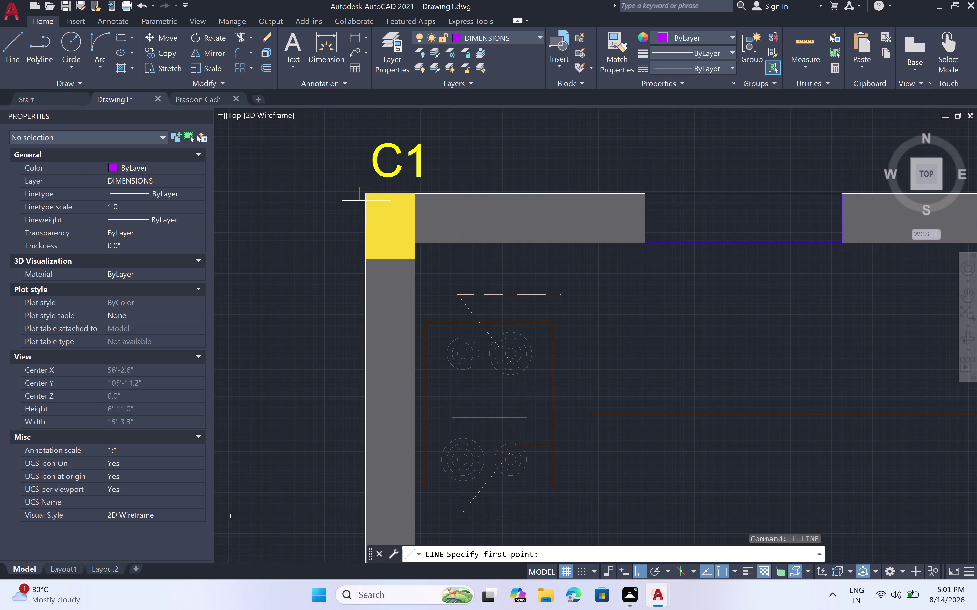
double_click(365, 199)
scroll(down, 3)
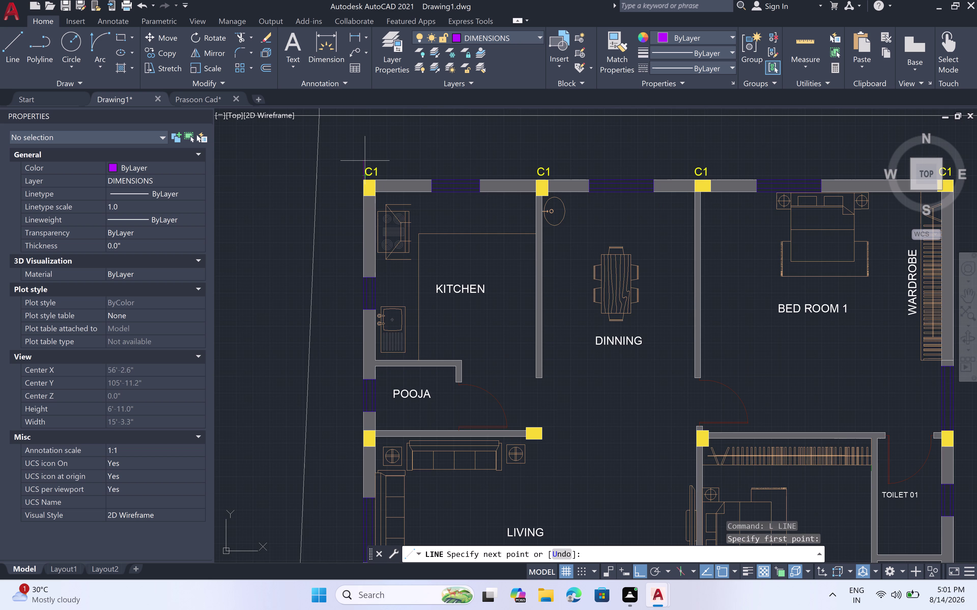
click(365, 152)
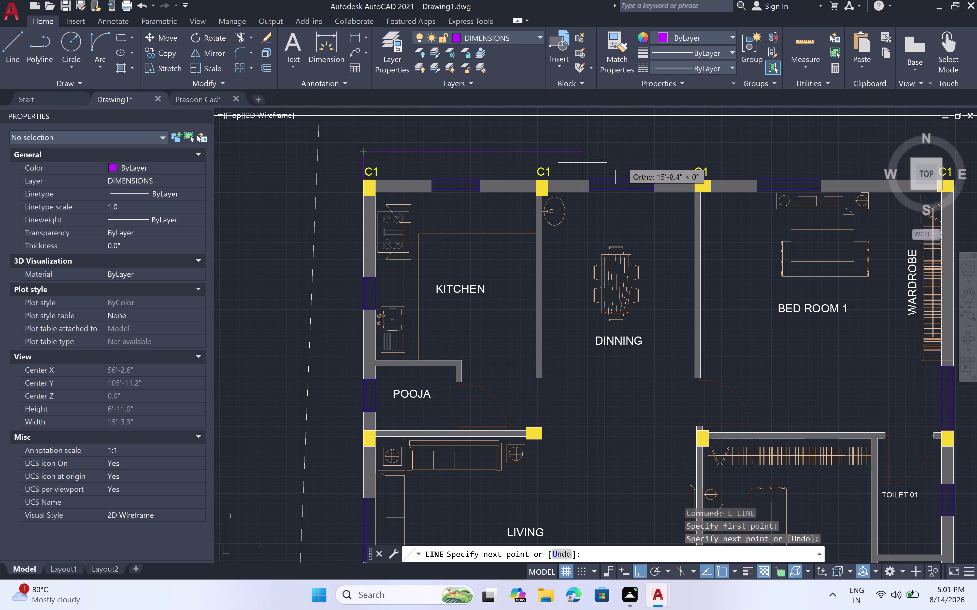
scroll(down, 3)
middle_drag(818, 150, 818, 149)
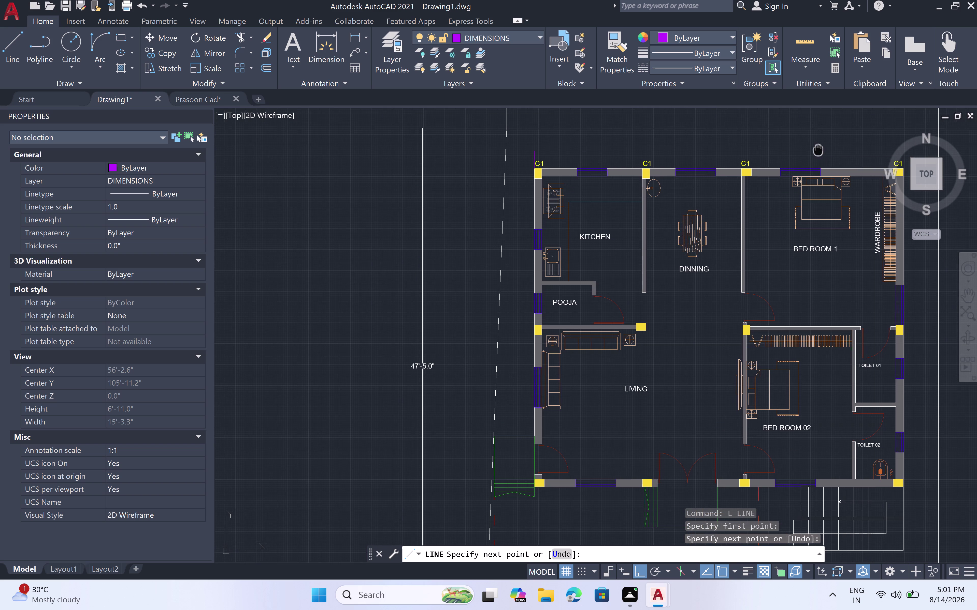
middle_drag(818, 149, 589, 154)
scroll(up, 3)
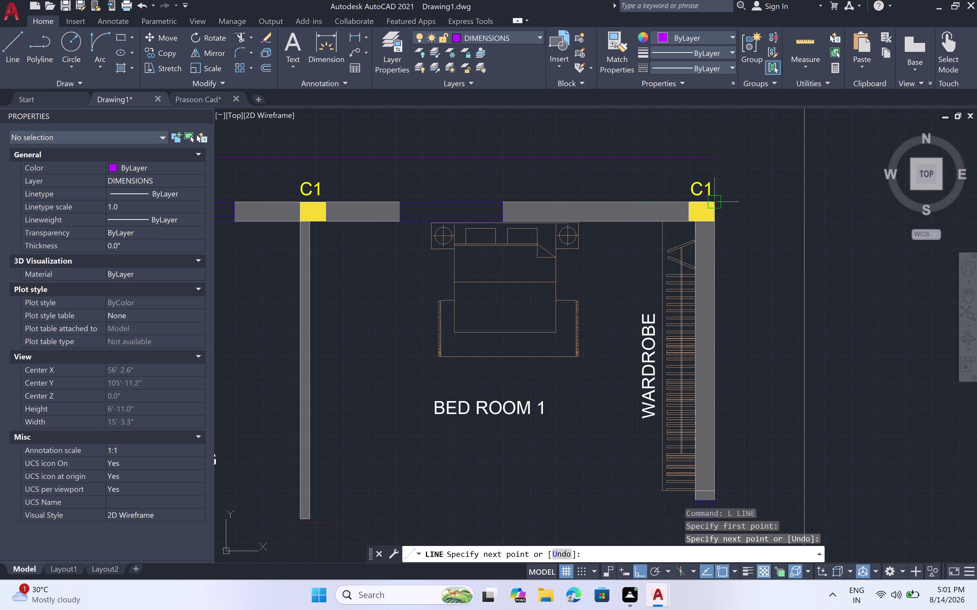
click(714, 157)
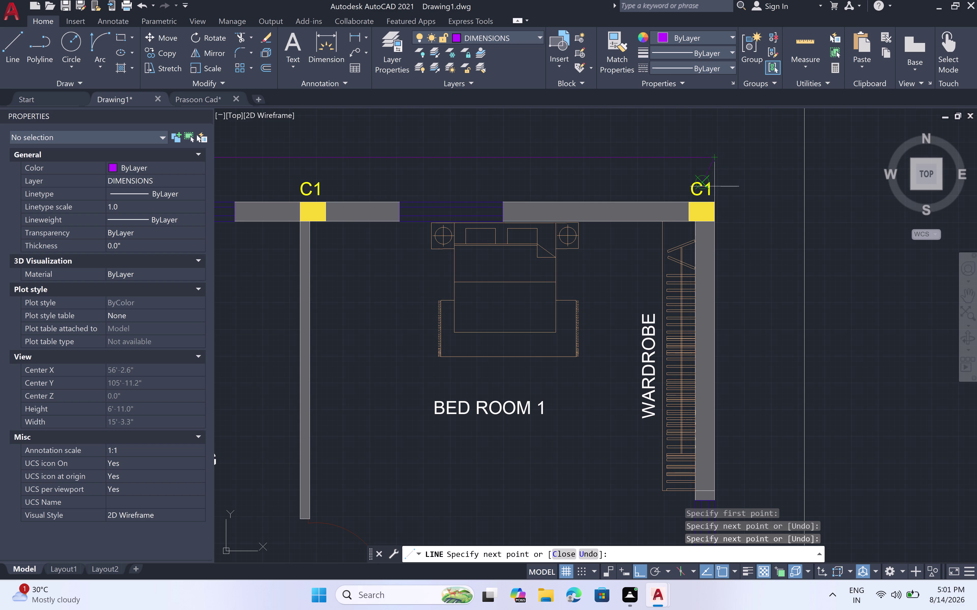
click(716, 201)
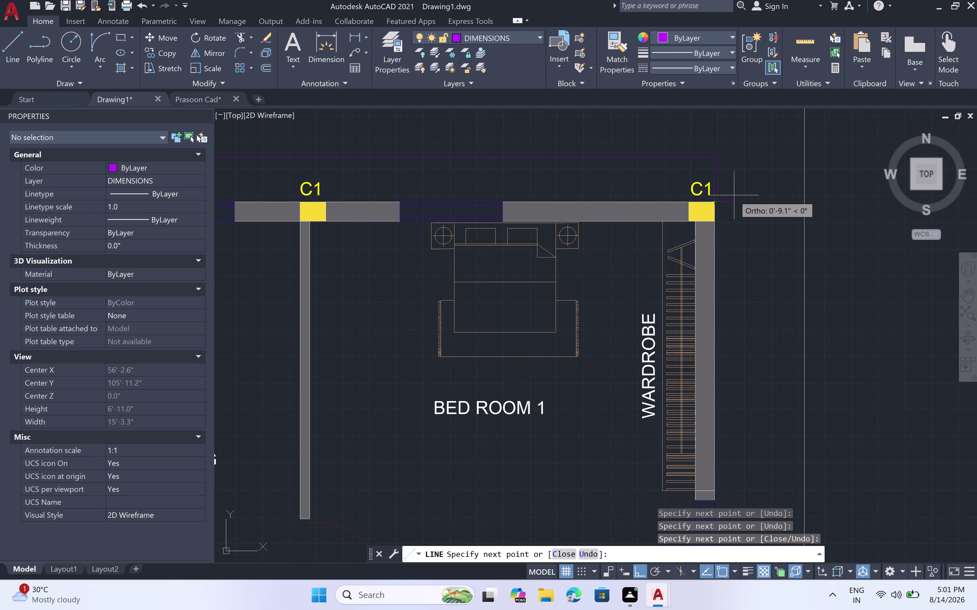
key(Escape)
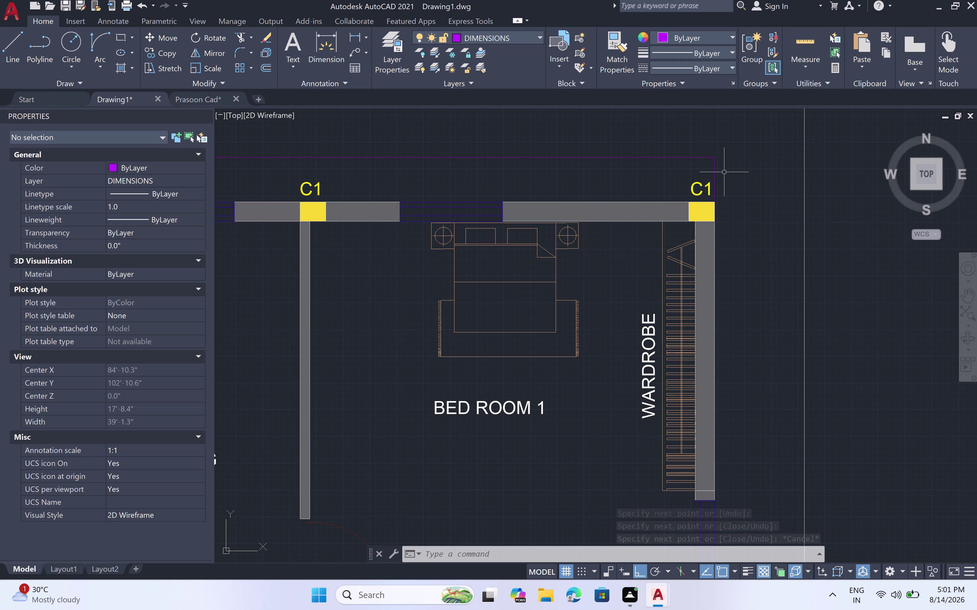
scroll(up, 3)
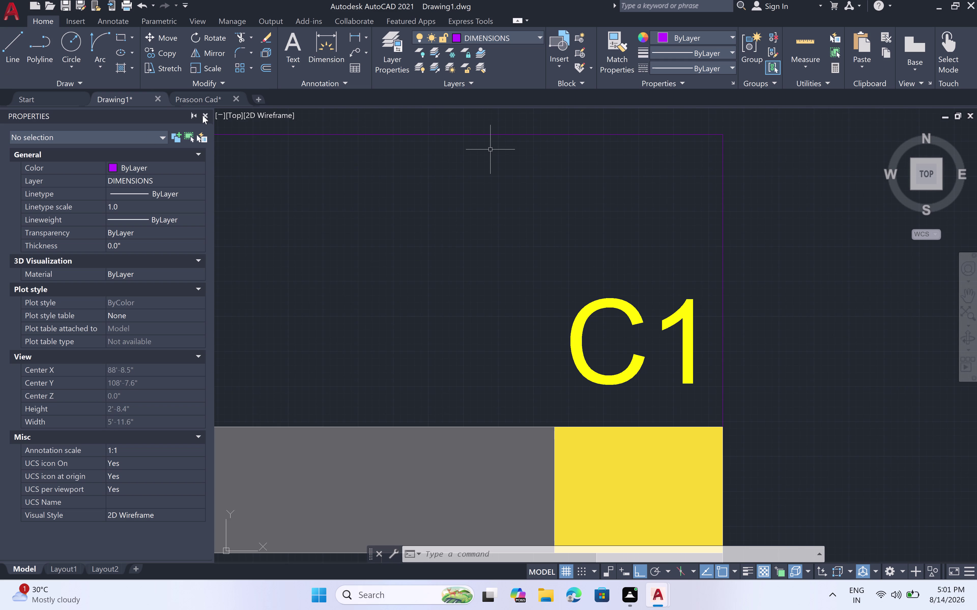
Close the Properties palette.
click(202, 115)
key(semicolon)
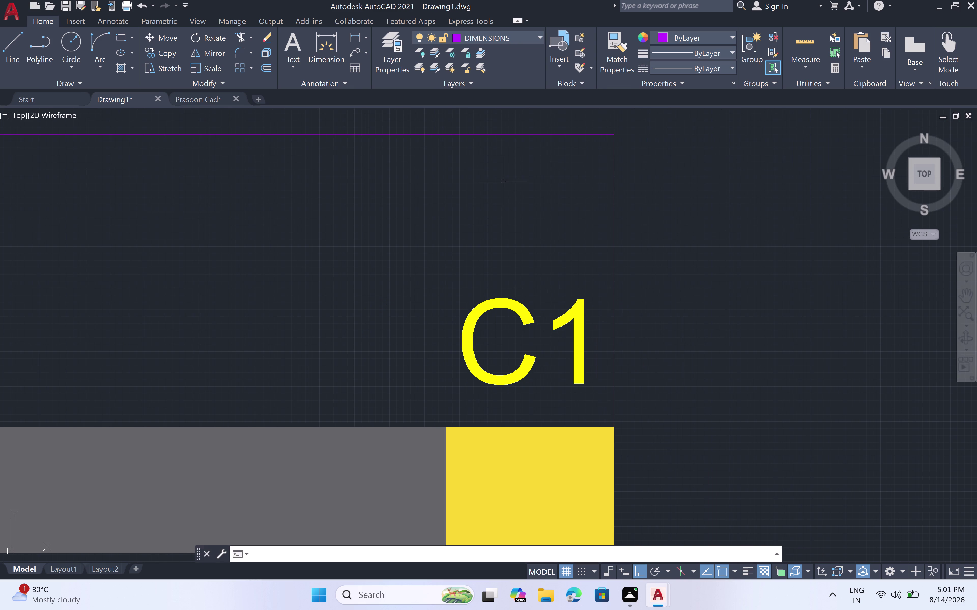
key(space)
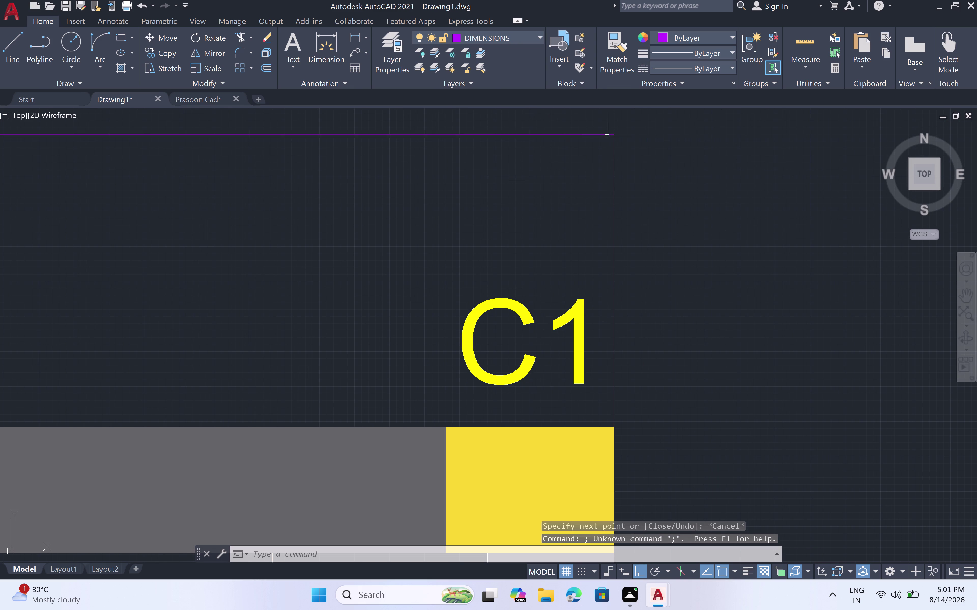
scroll(up, 3)
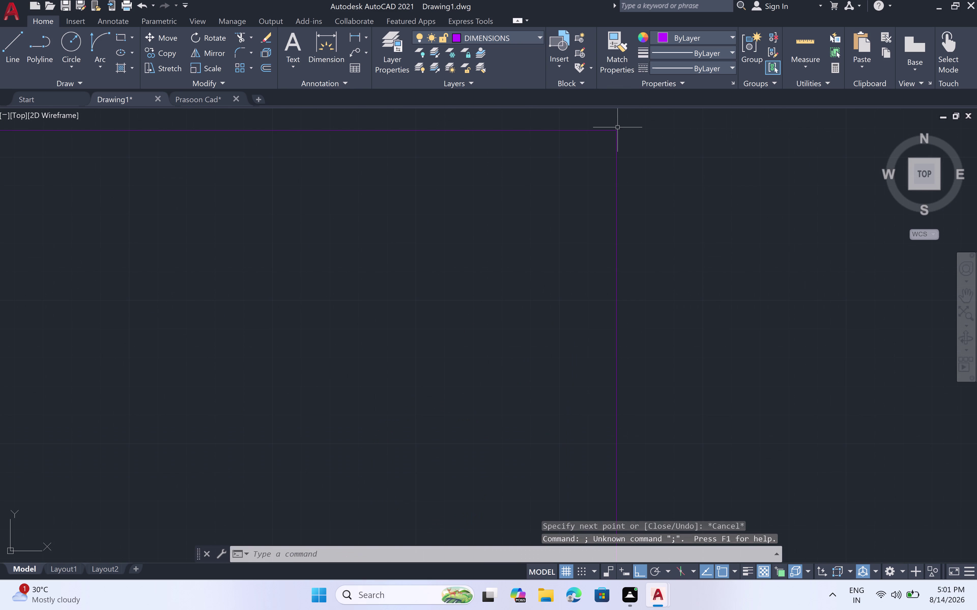
Draw arrowhead lines from the tip with Ortho off, out to the left and right barbs.
text(L)
key(space)
click(613, 128)
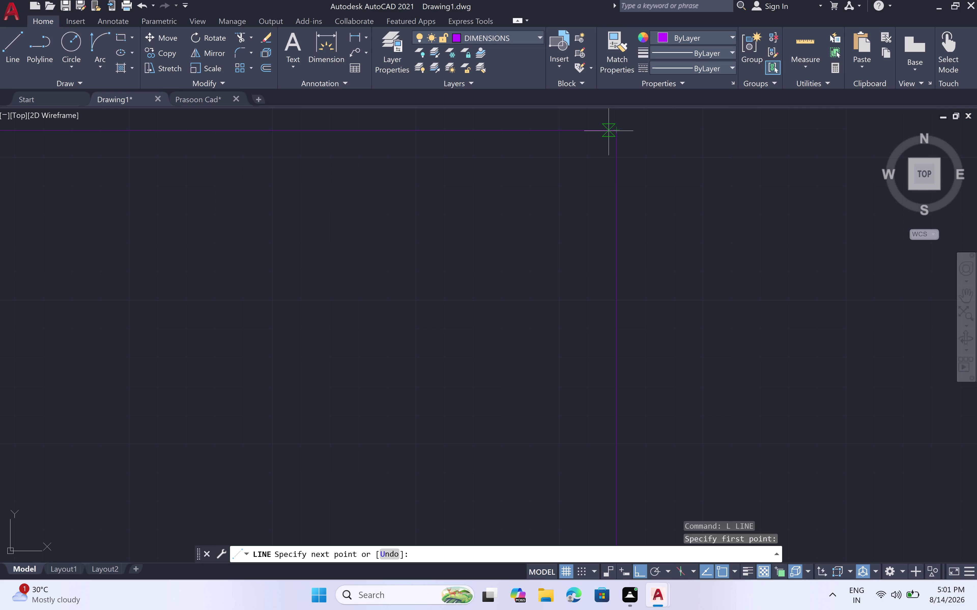
key(F8)
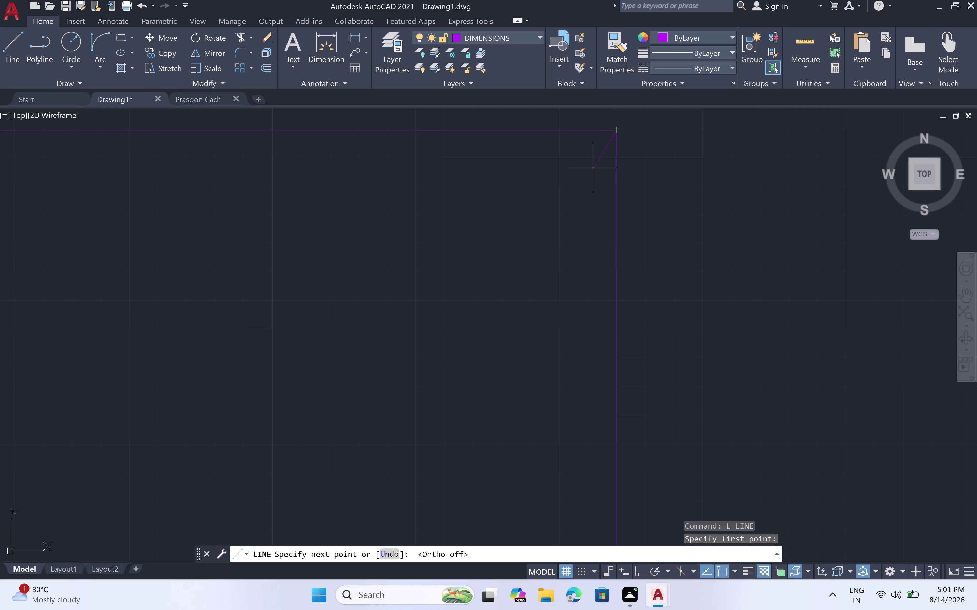
click(591, 170)
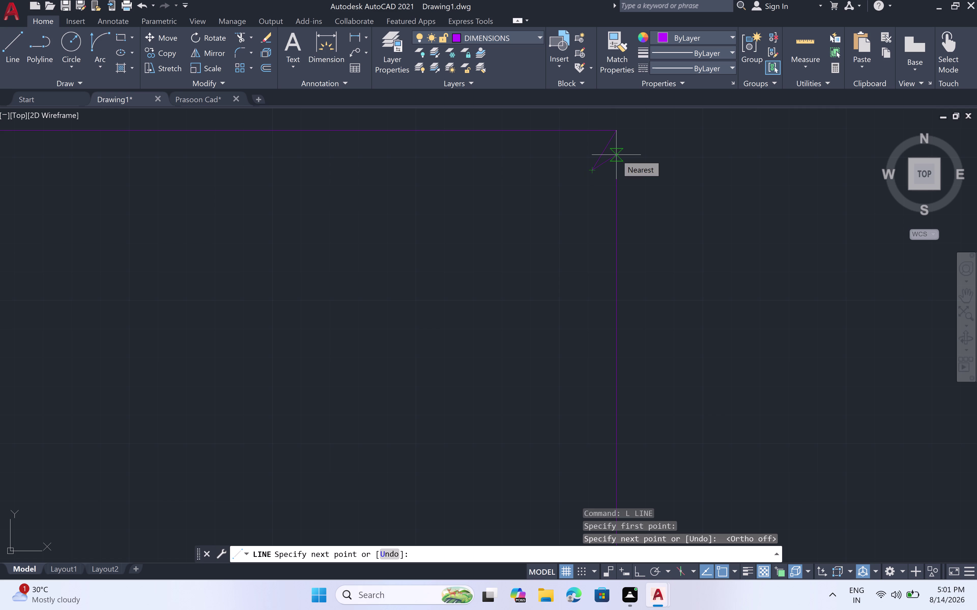
scroll(up, 3)
click(616, 153)
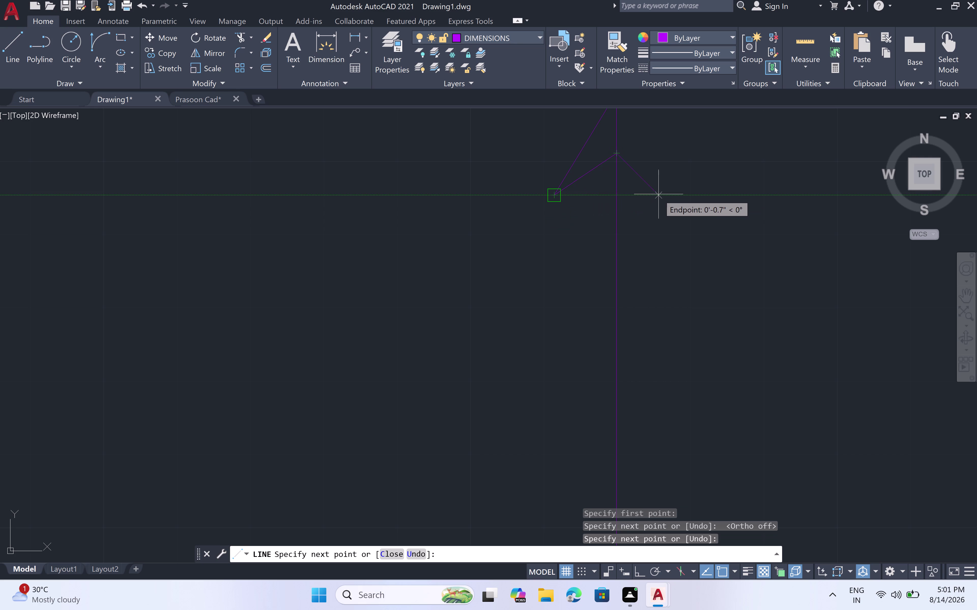
click(655, 196)
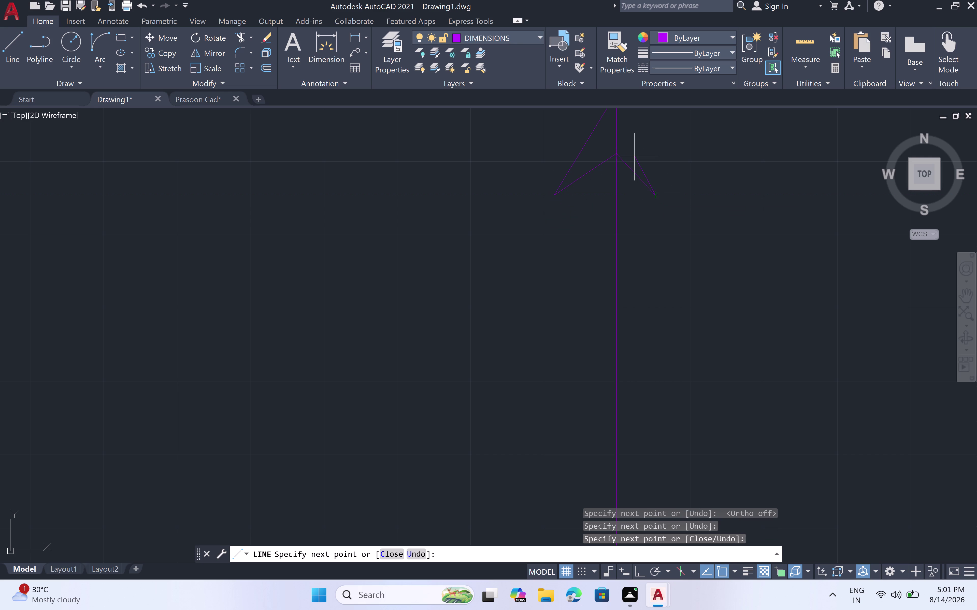
Redo the right barb point and close the arrowhead outline back at the tip.
scroll(down, 3)
scroll(up, 3)
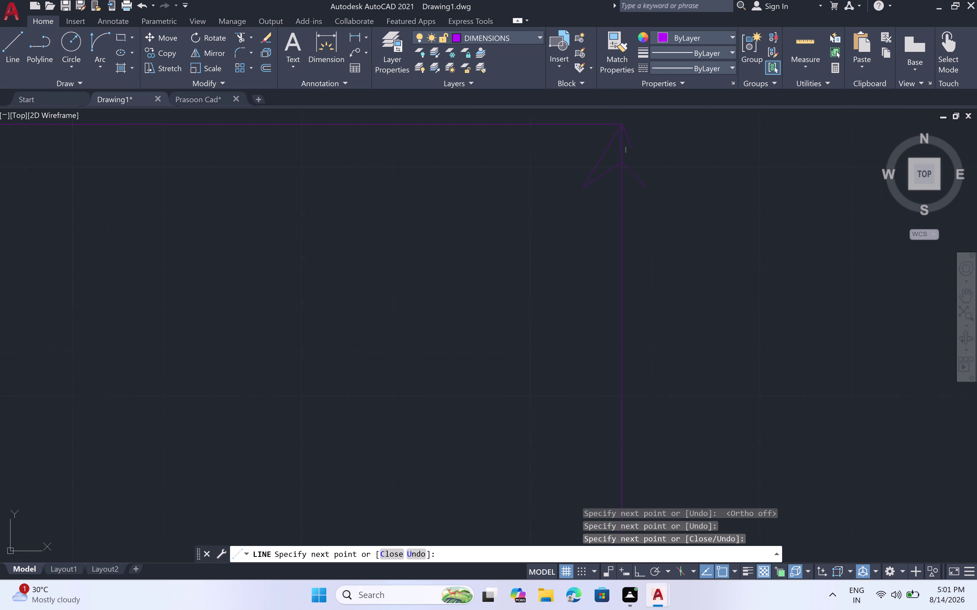
scroll(up, 3)
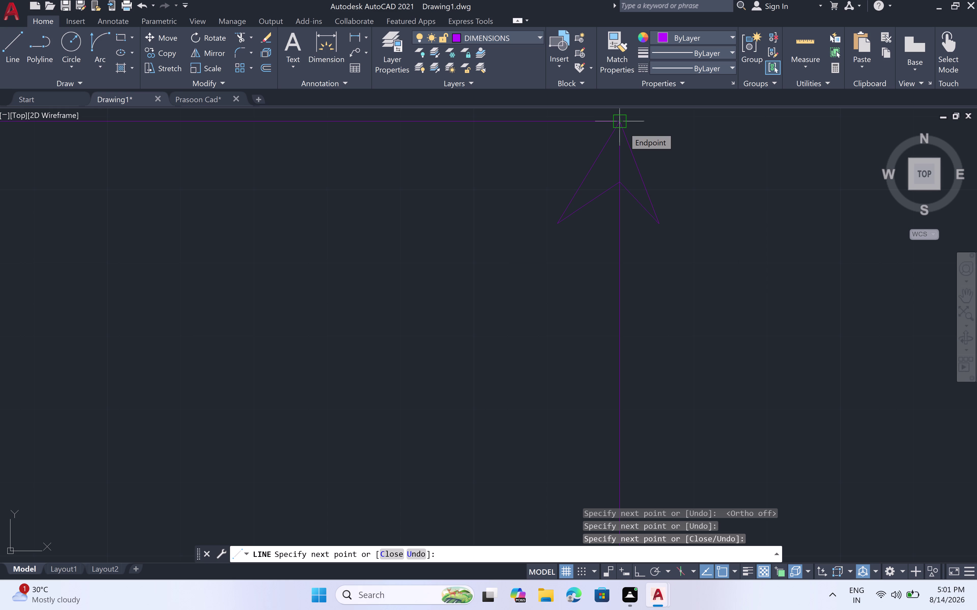
key(ctrl+z)
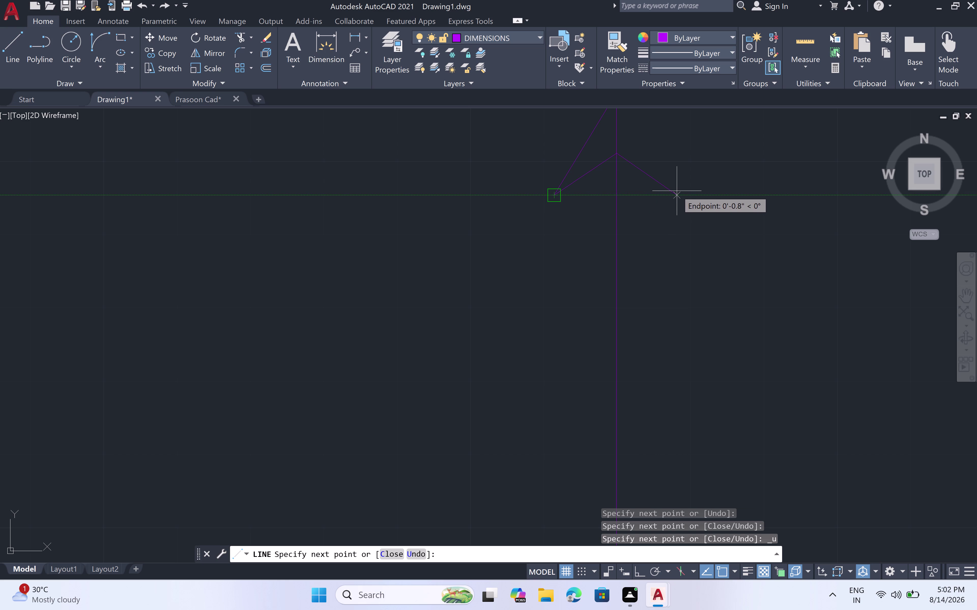
click(676, 191)
scroll(down, 3)
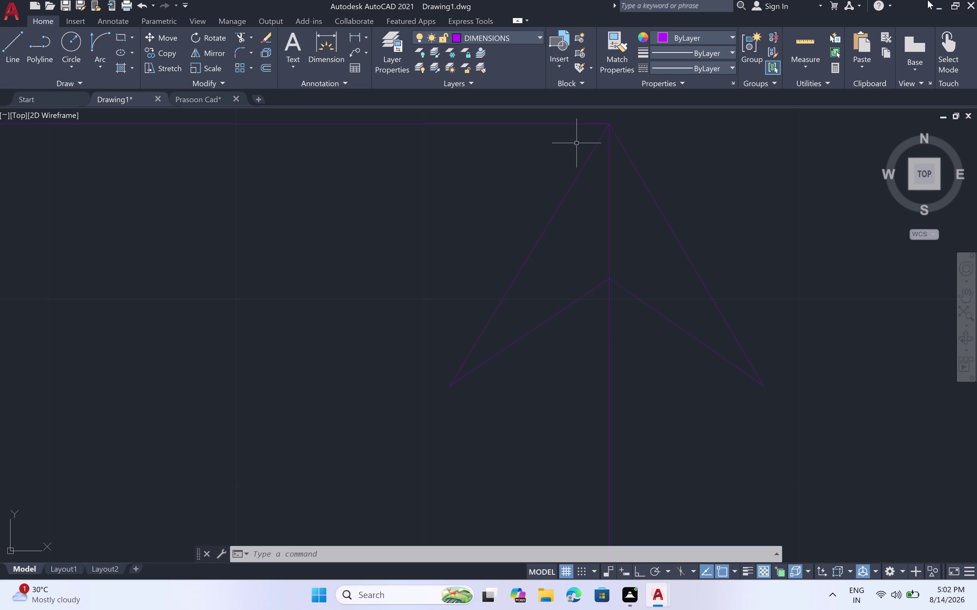
scroll(down, 3)
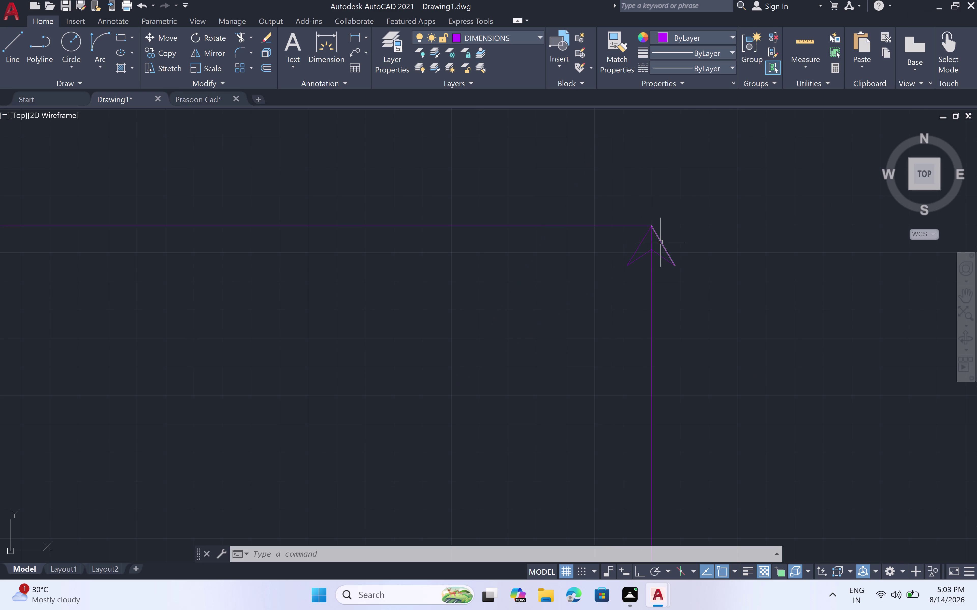
scroll(up, 3)
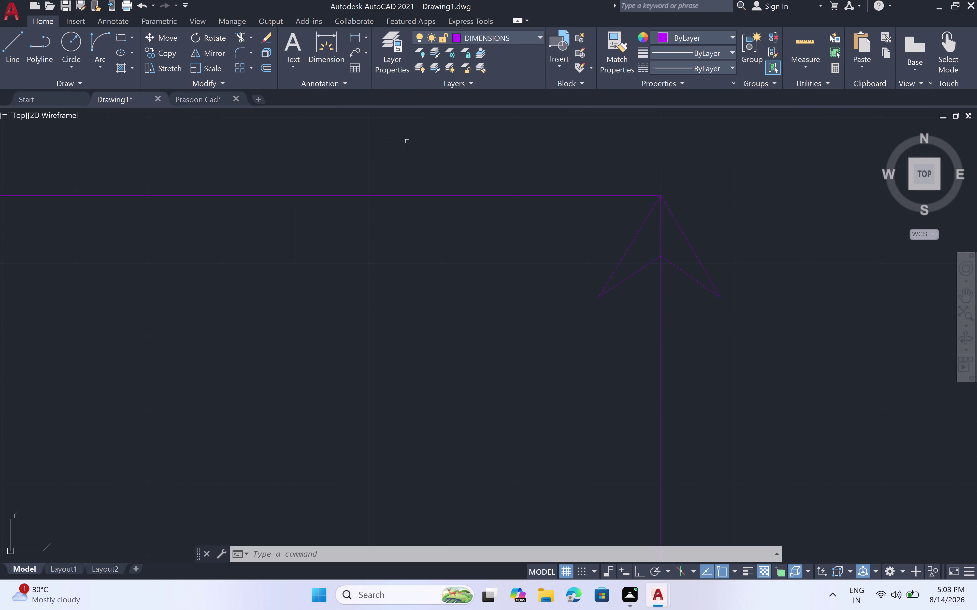
Hatch the arrowhead outline with a solid fill.
key(h)
key(space)
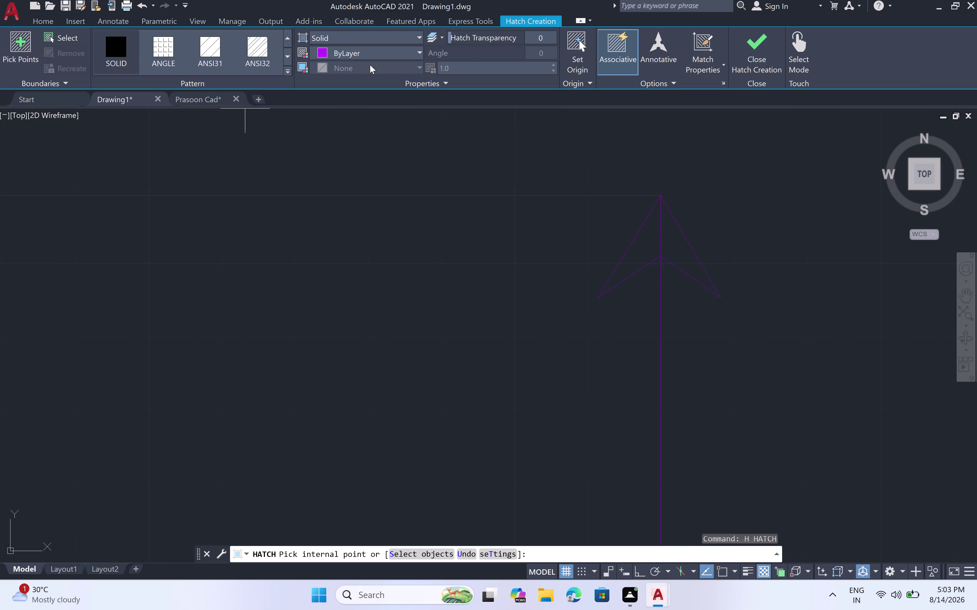
click(648, 243)
click(668, 247)
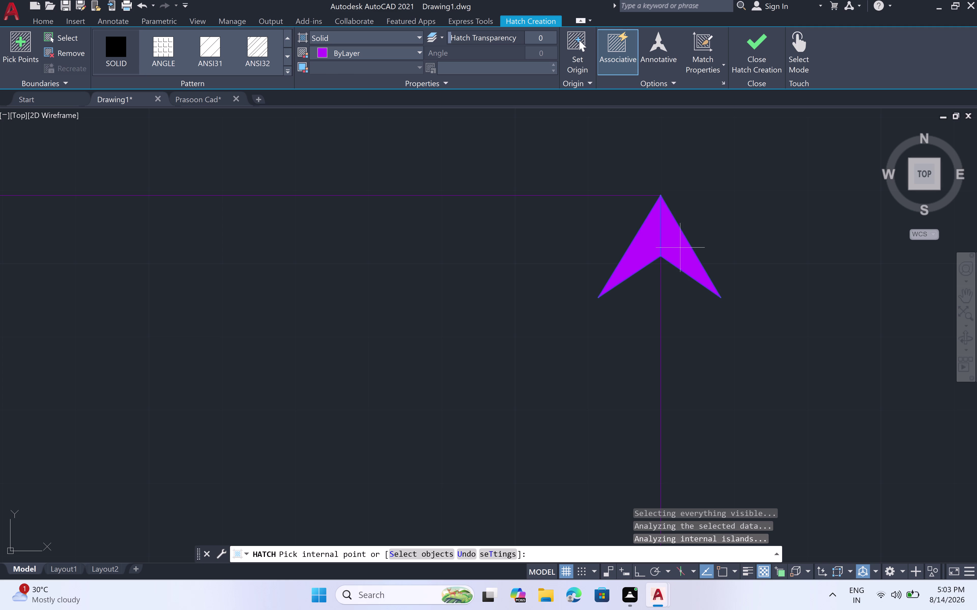
key(Escape)
scroll(down, 3)
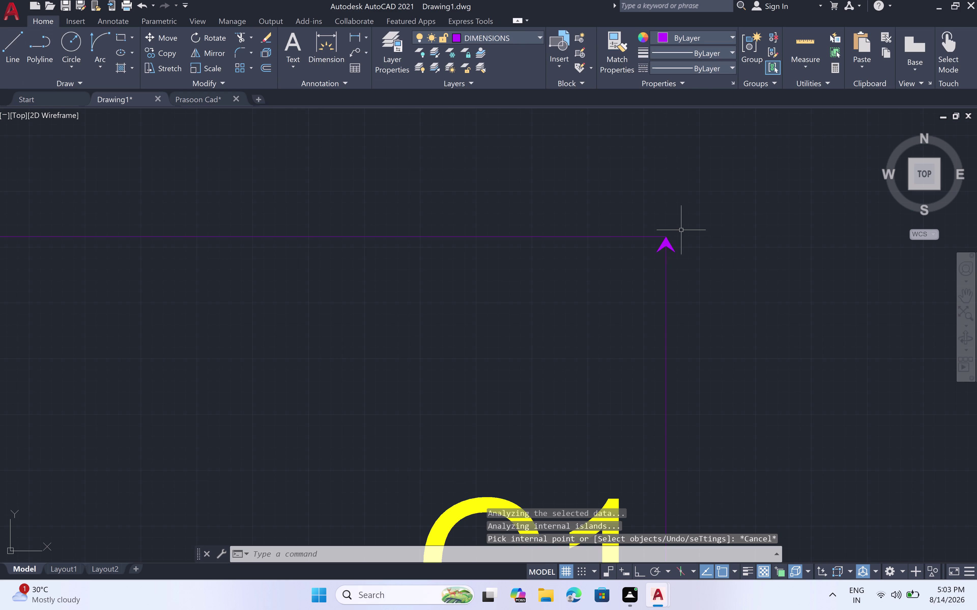
scroll(down, 3)
scroll(up, 3)
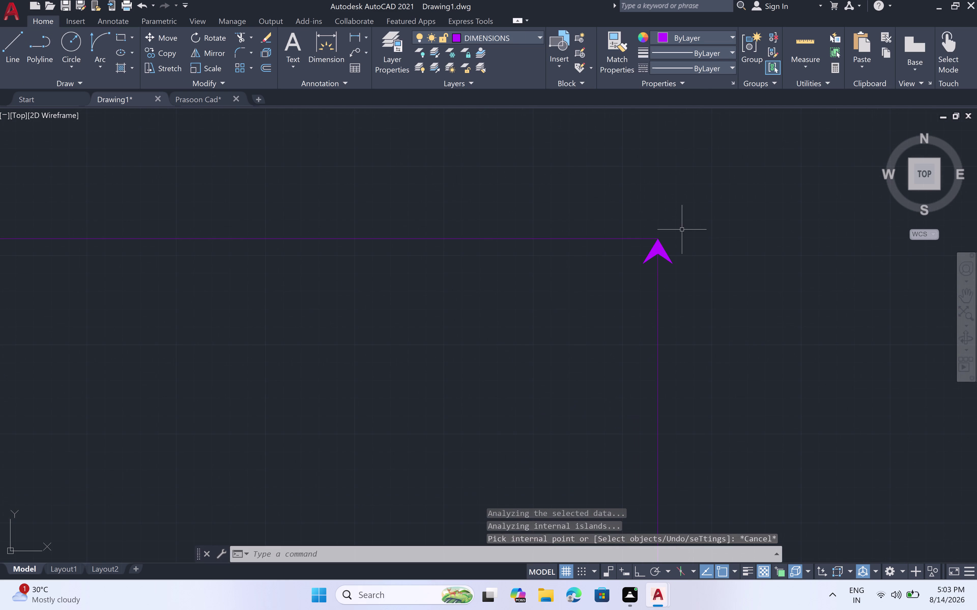
double_click(655, 248)
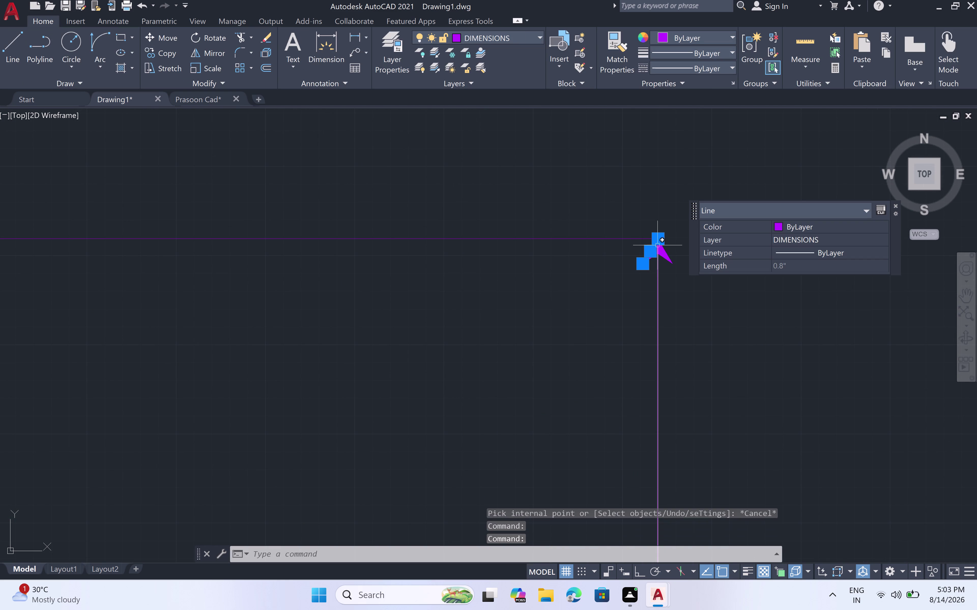
scroll(up, 3)
Select the filled arrowhead and start a COPY from its tip.
click(643, 239)
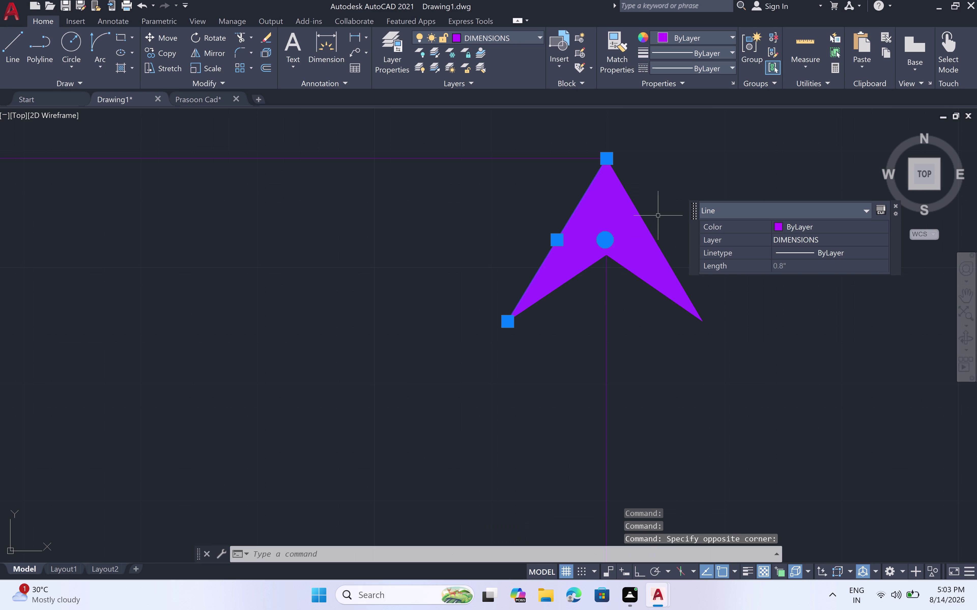
text(CO)
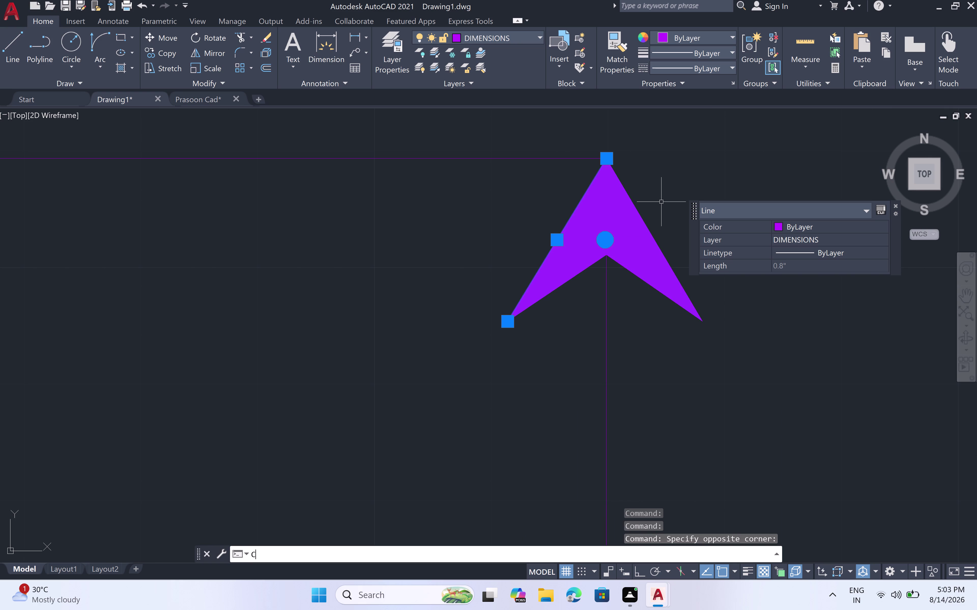
key(space)
click(610, 164)
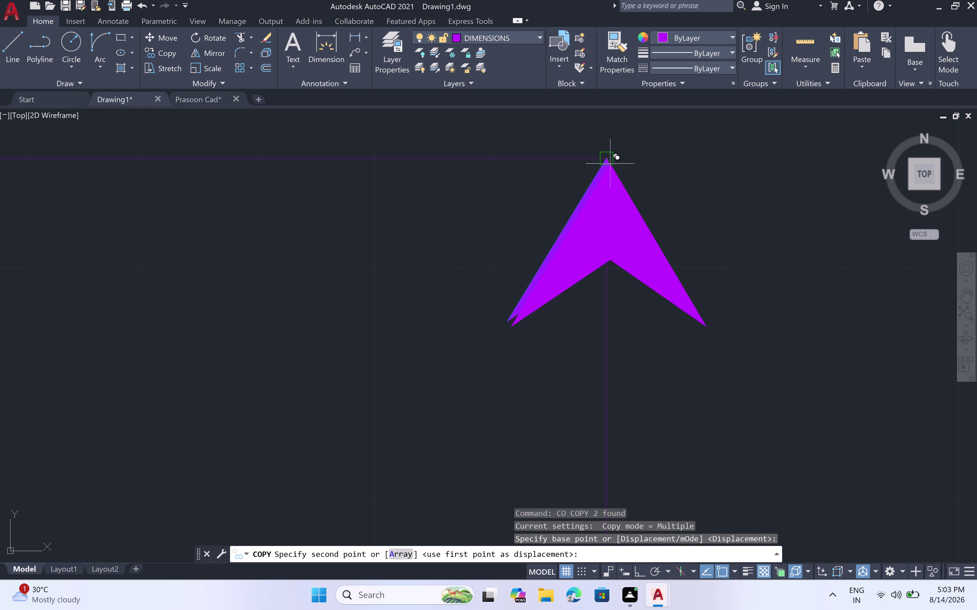
Place the arrowhead copy at the left end of the top dimension line.
scroll(down, 3)
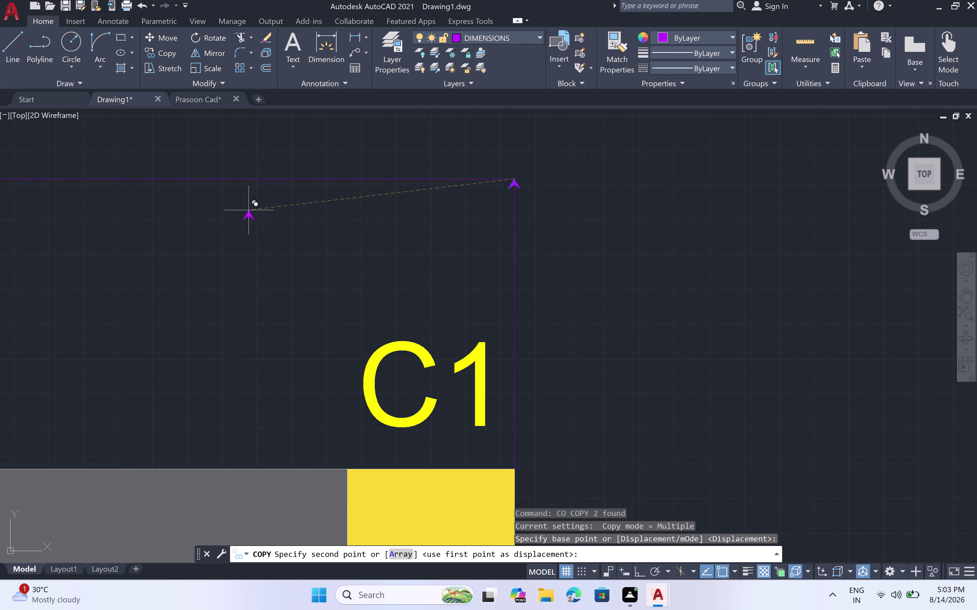
scroll(down, 3)
middle_drag(228, 222, 434, 224)
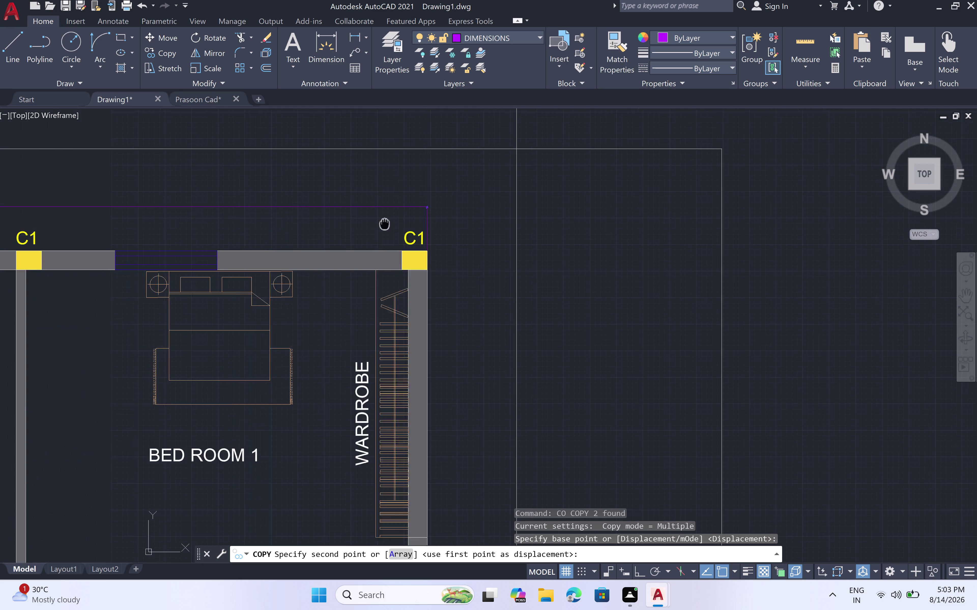
middle_drag(434, 223, 679, 231)
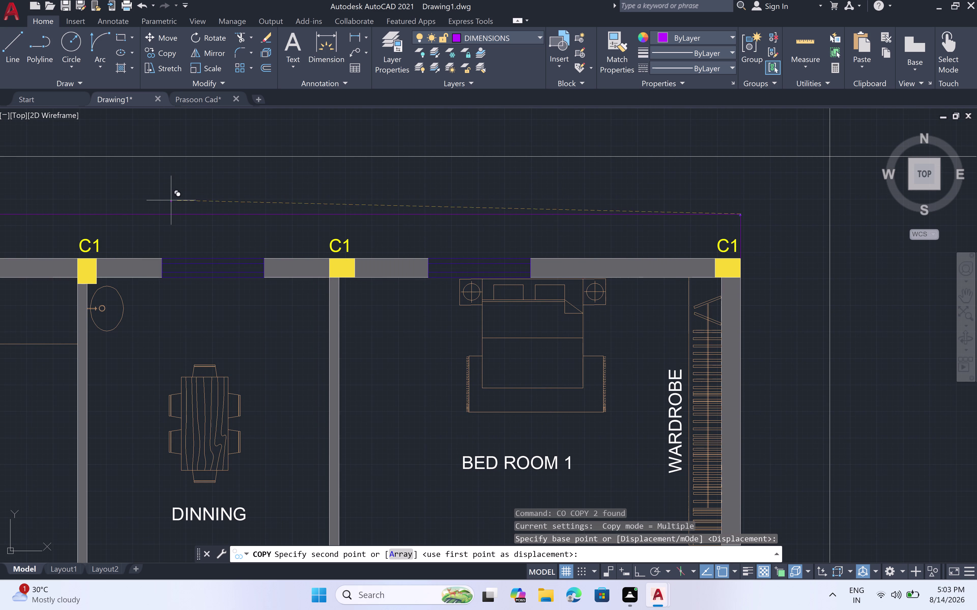
middle_drag(159, 236, 843, 239)
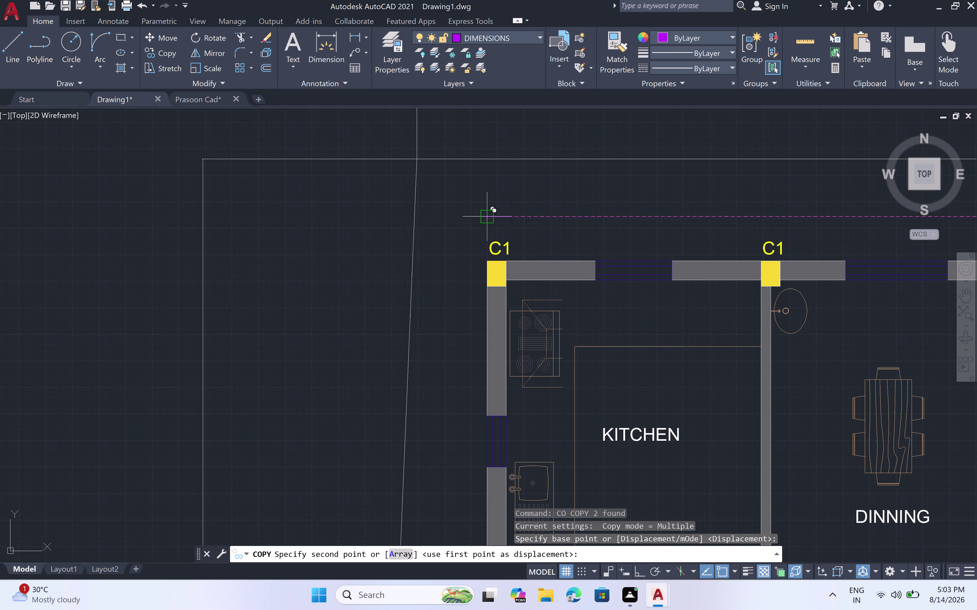
scroll(up, 3)
scroll(up, 3)
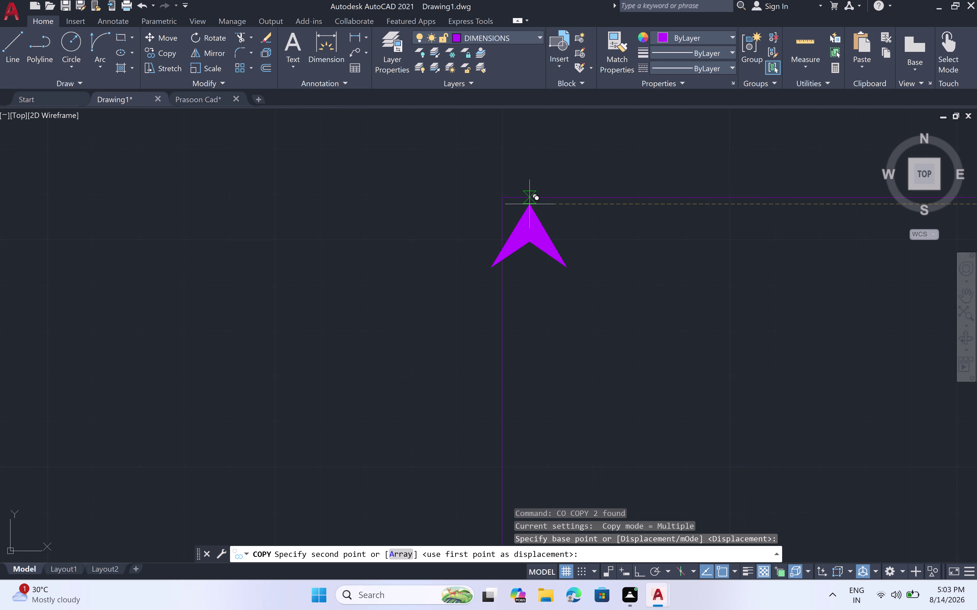
click(507, 200)
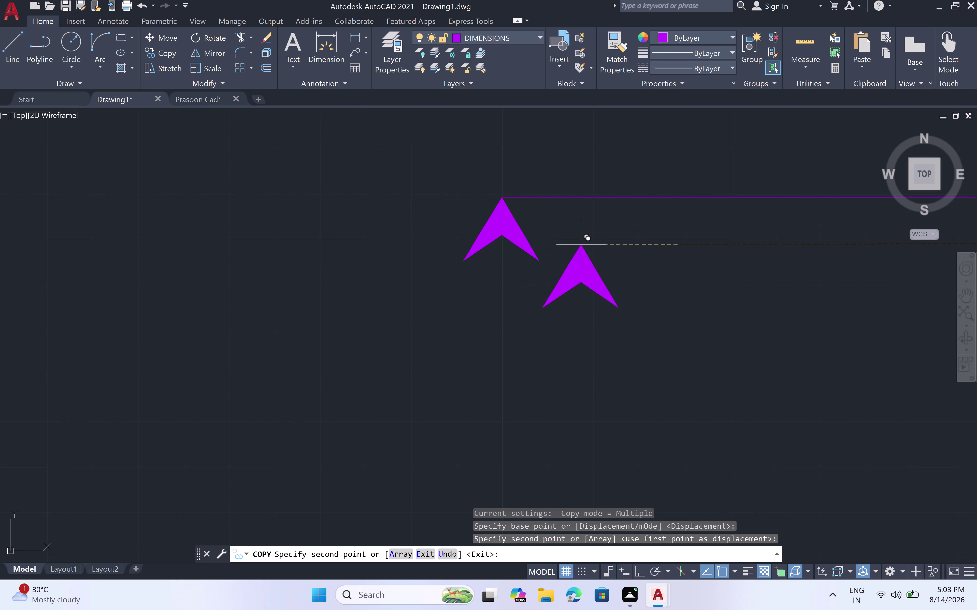
key(Escape)
scroll(down, 3)
scroll(down, 3)
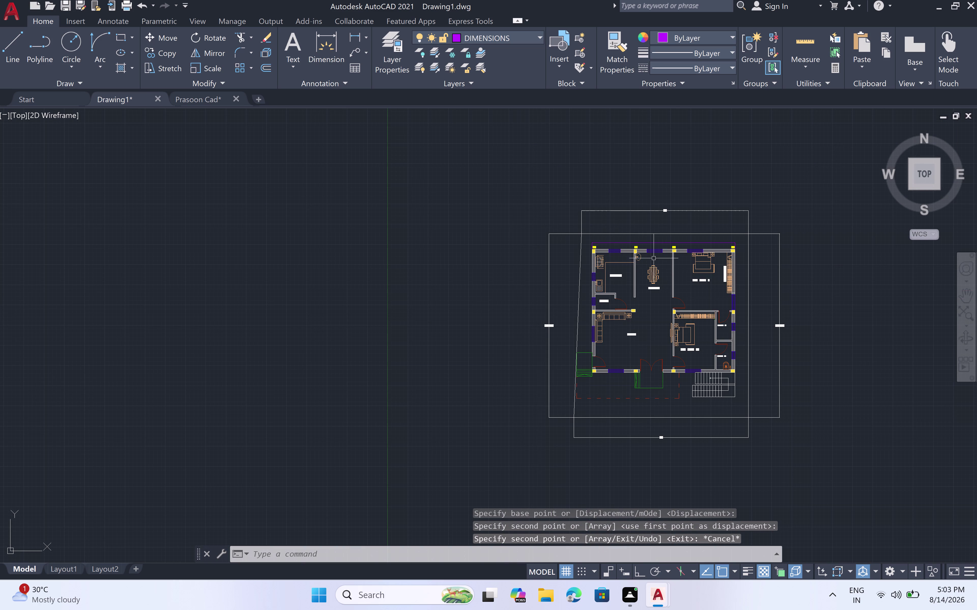
scroll(up, 3)
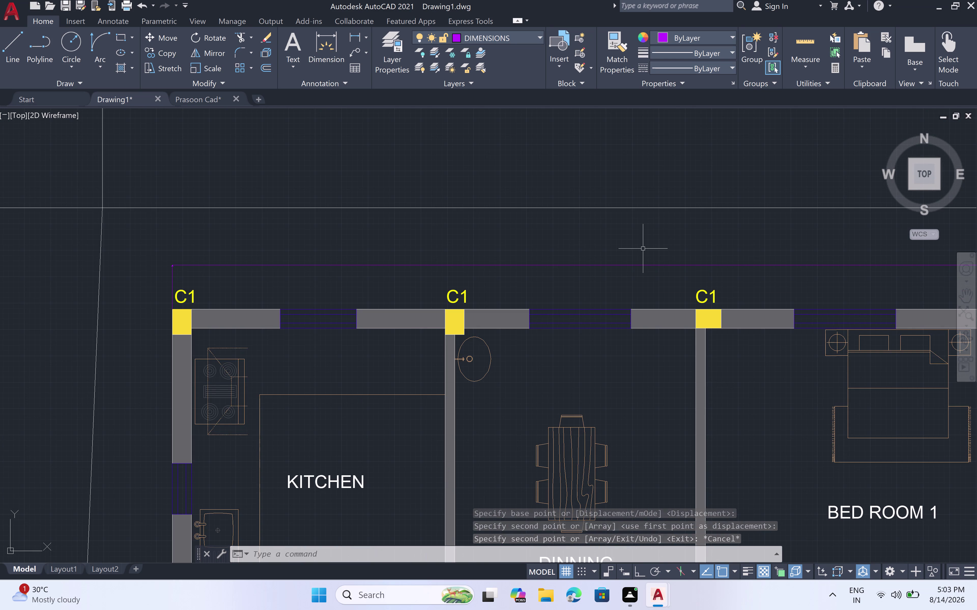
scroll(down, 3)
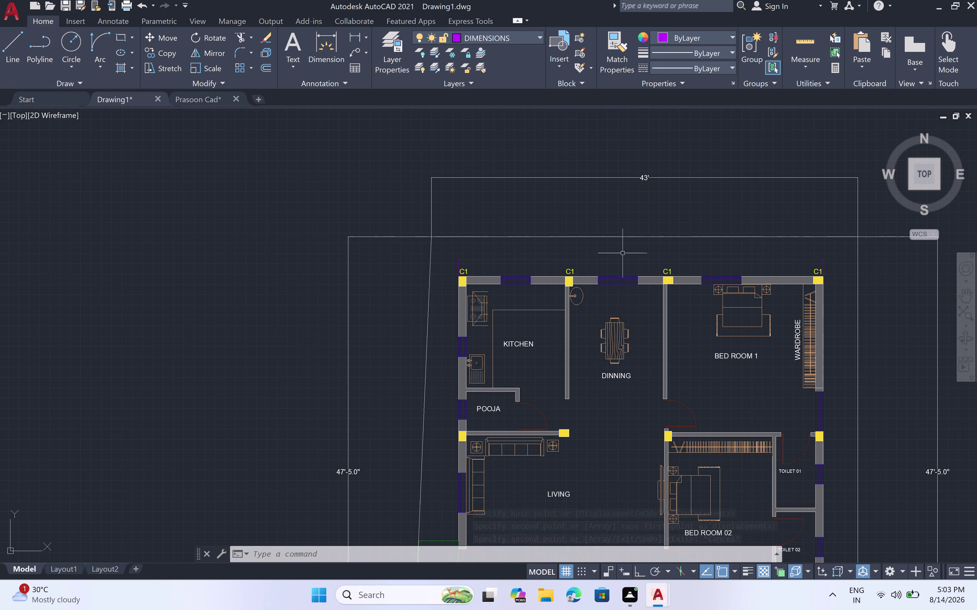
Draw an MTEXT box above the top wall between two C1 columns.
key(m)
key(t)
key(space)
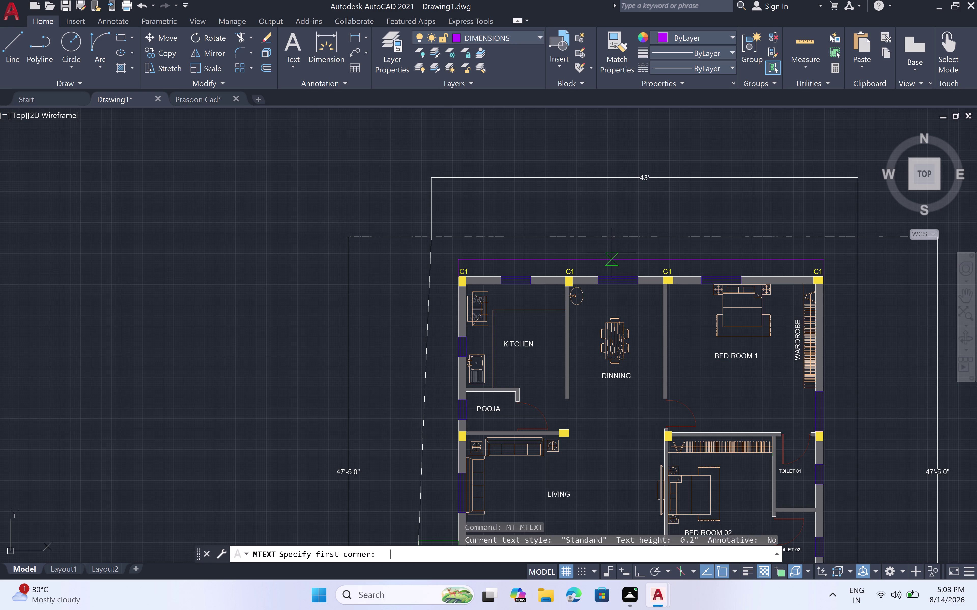
scroll(up, 3)
scroll(down, 3)
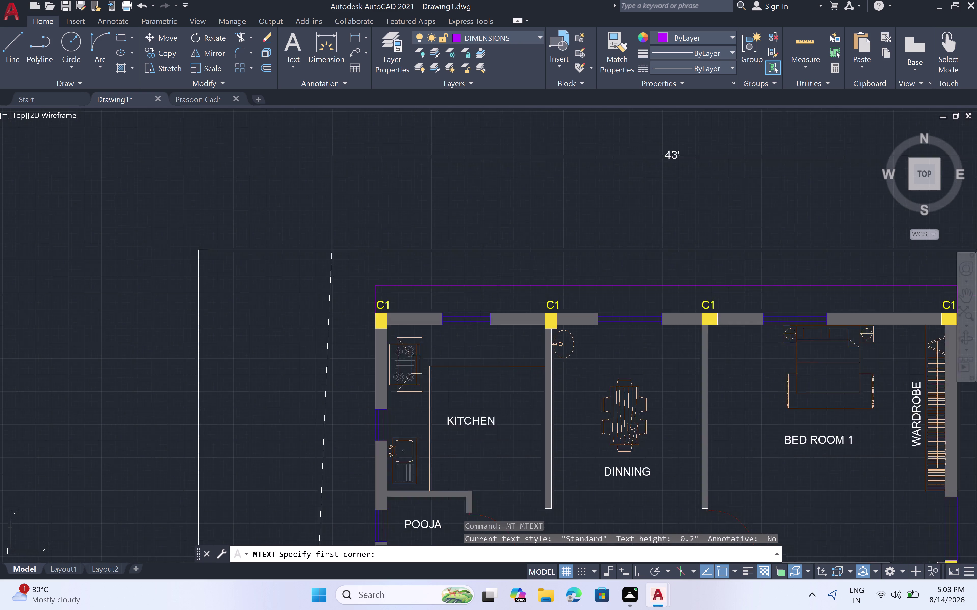
scroll(down, 3)
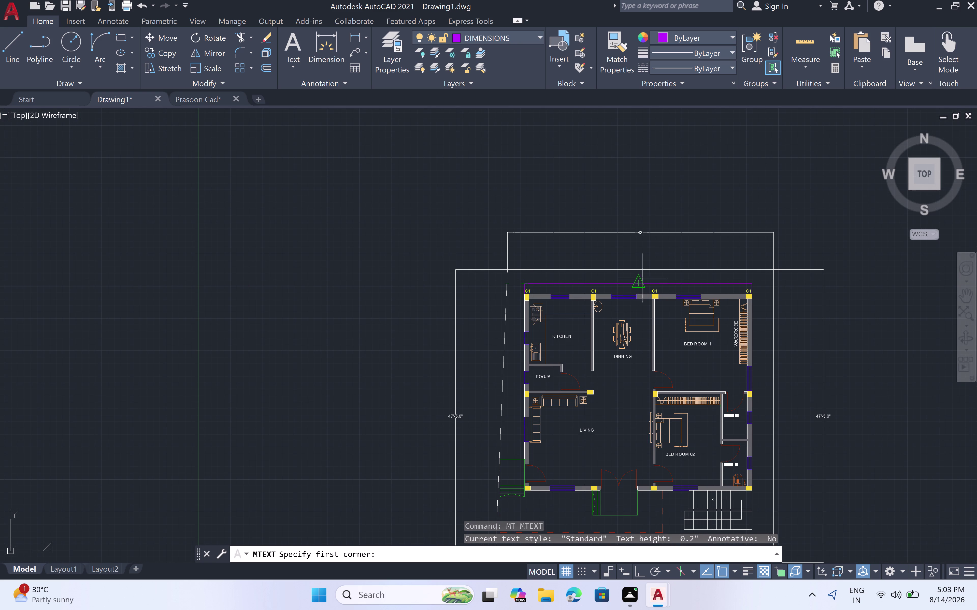
scroll(up, 3)
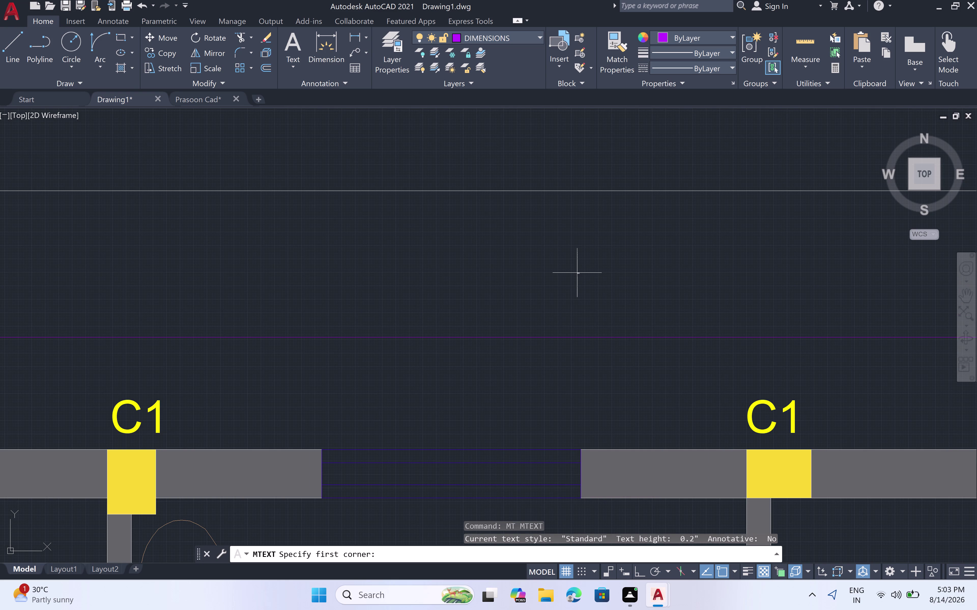
click(570, 272)
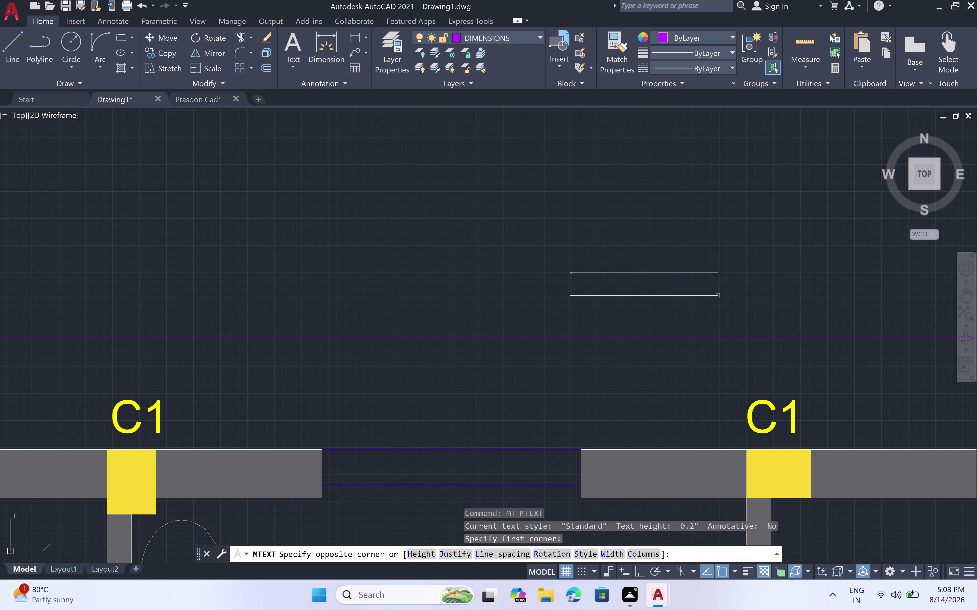
click(729, 327)
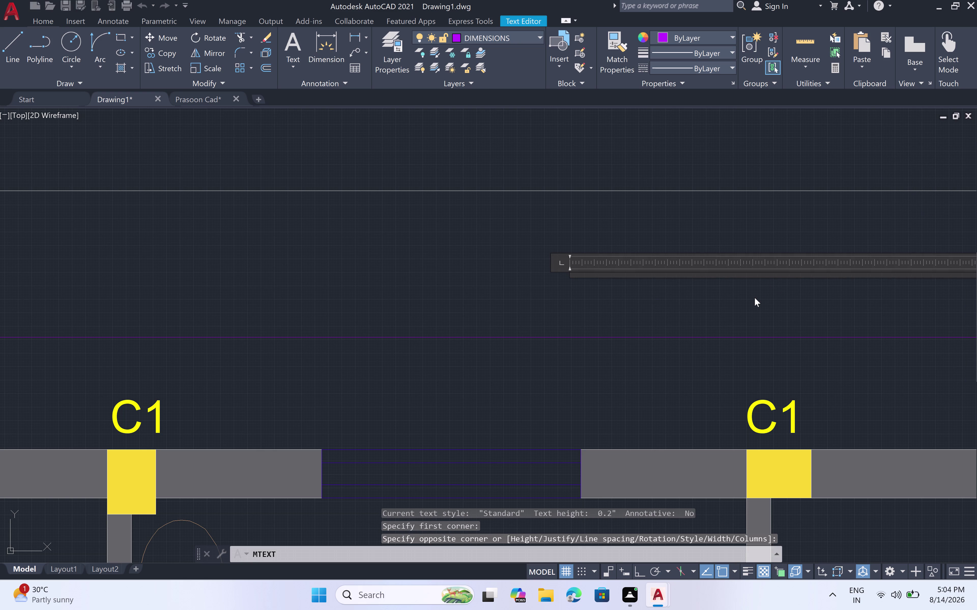
Enter 37' as the label, close the editor, and select the label.
text(3)
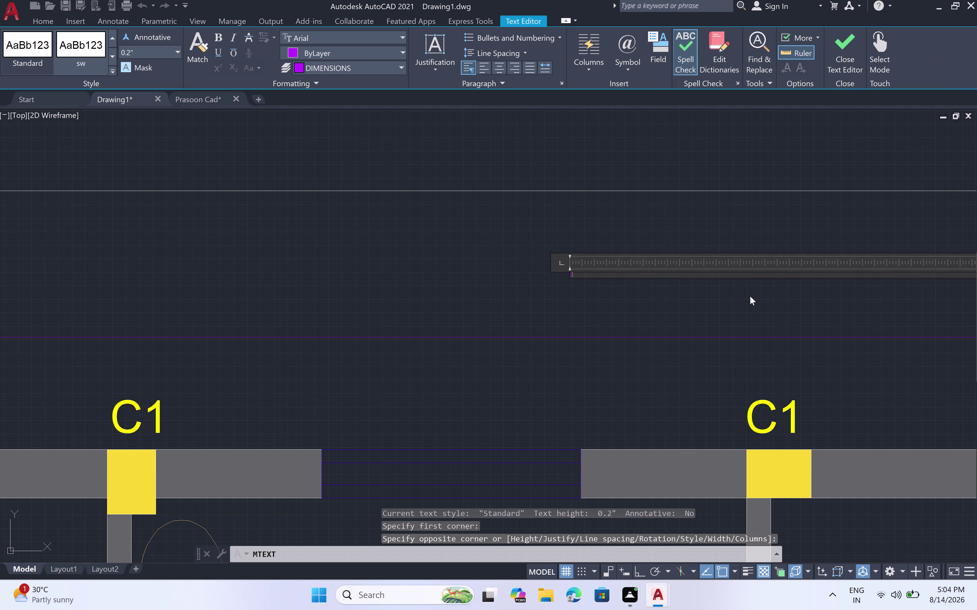
text(7)
key(apostrophe)
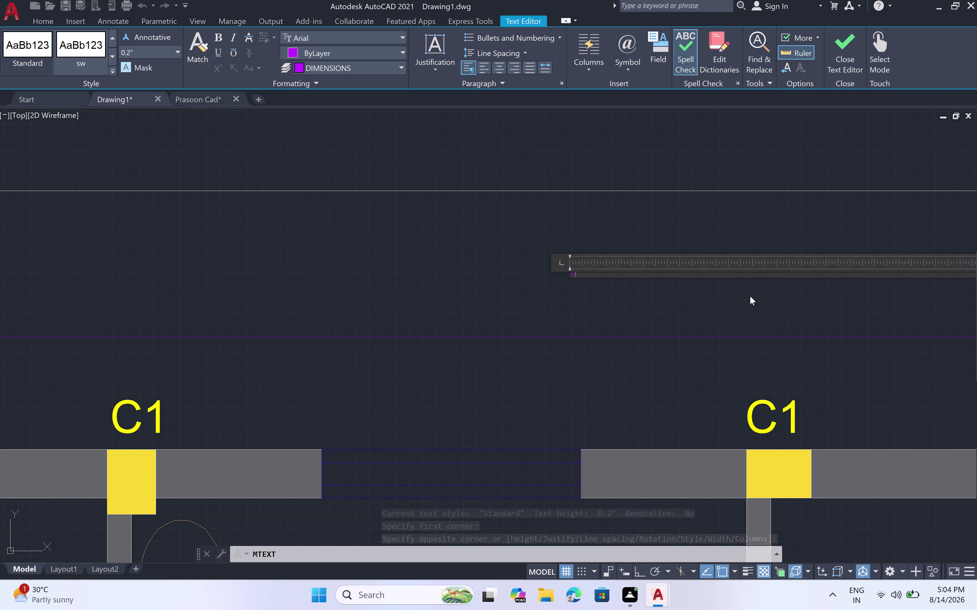
key(space)
click(729, 293)
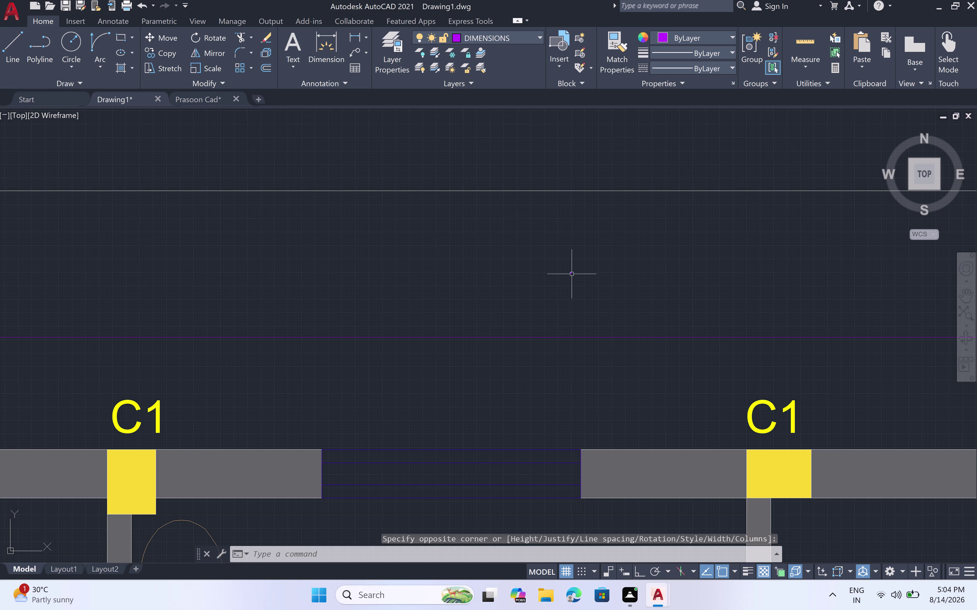
click(571, 272)
Change the 37' label's text height to 6" in Properties, then deselect it.
right_click(585, 270)
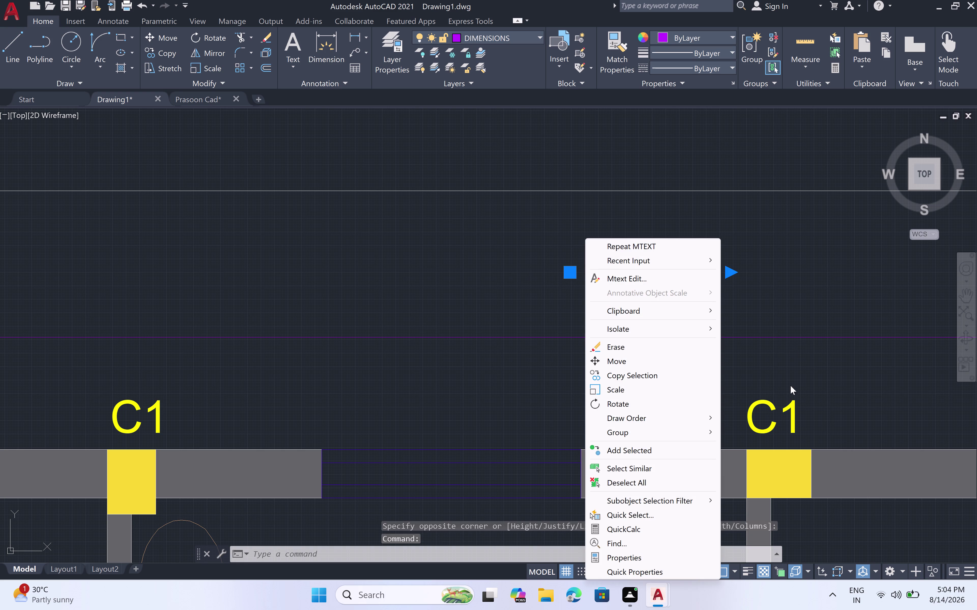
click(636, 556)
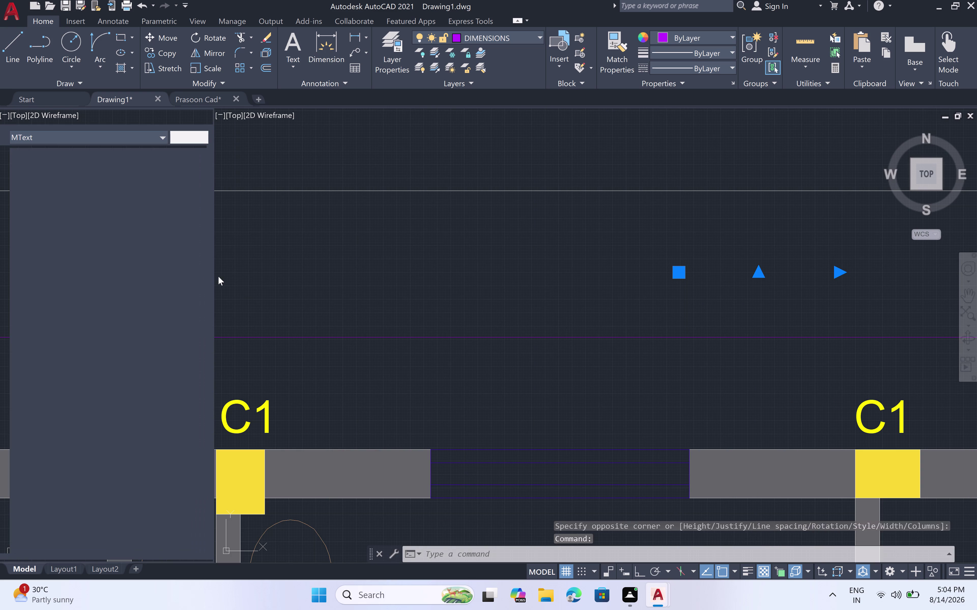
click(131, 380)
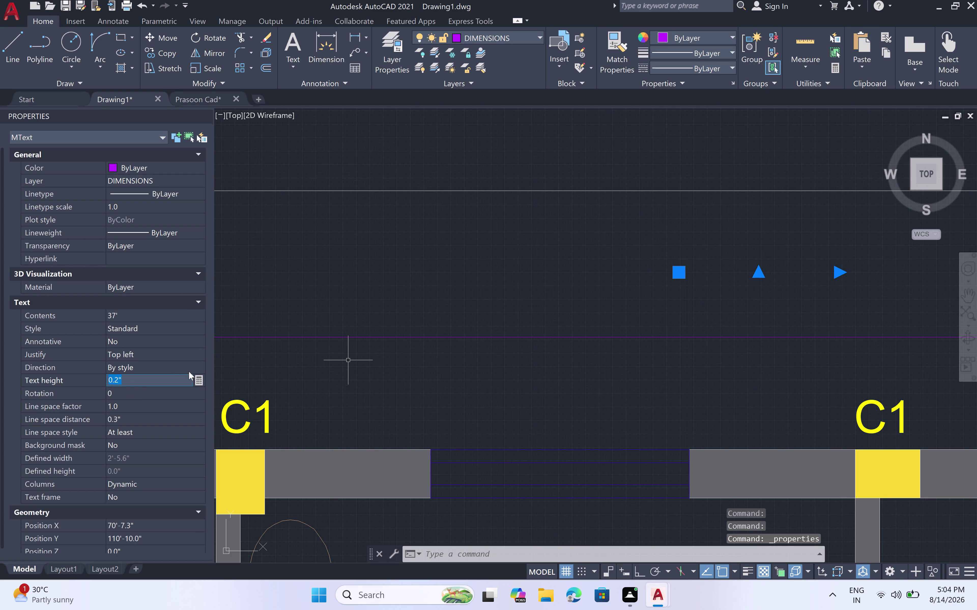
key(BackSpace)
key(6)
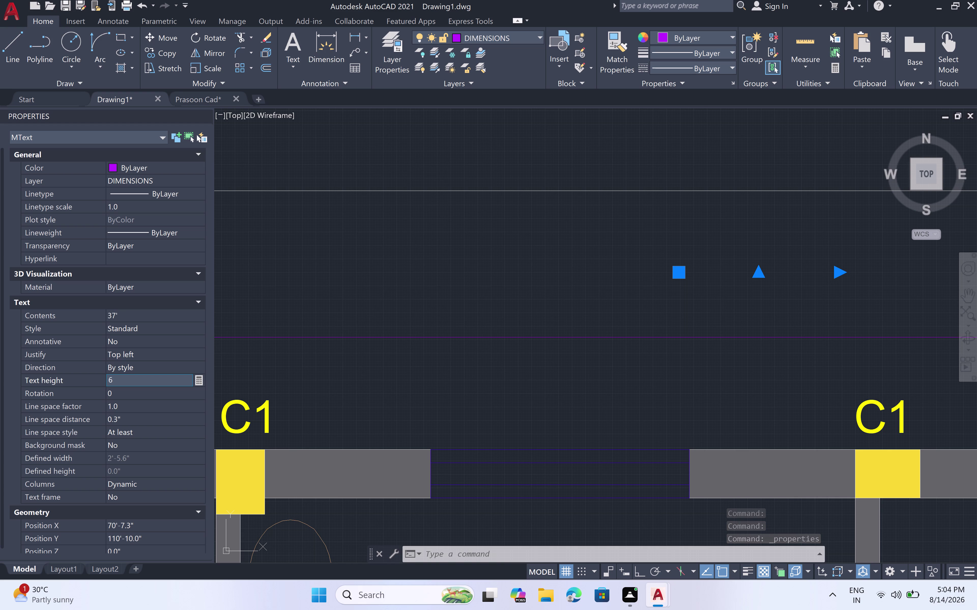
text(")
key(space)
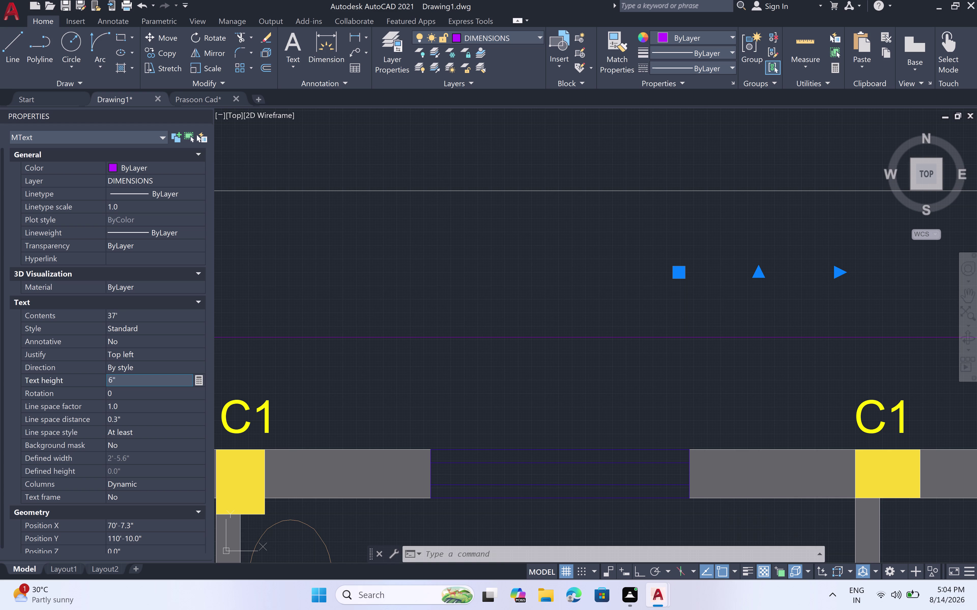
click(616, 299)
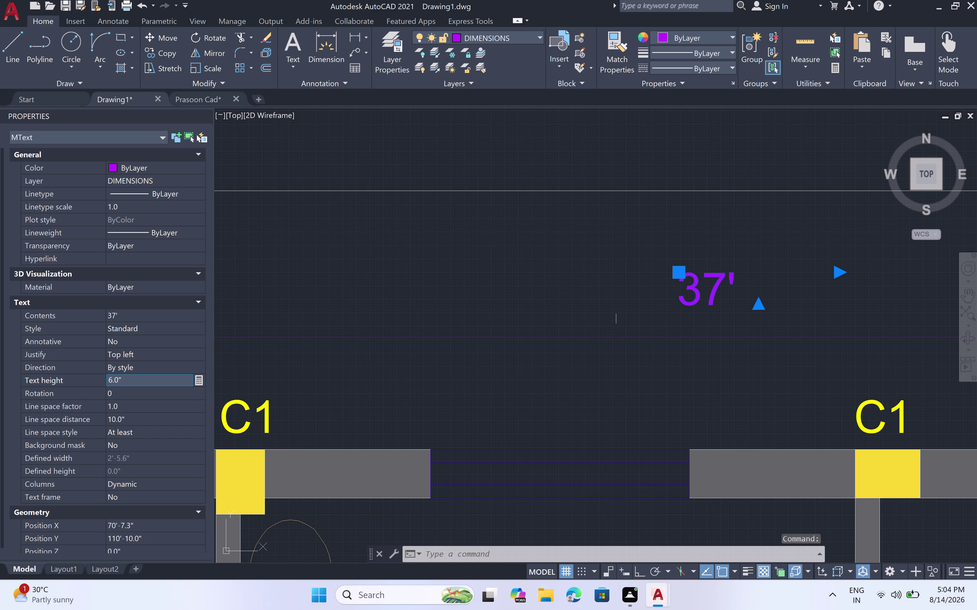
key(Escape)
key(Escape)
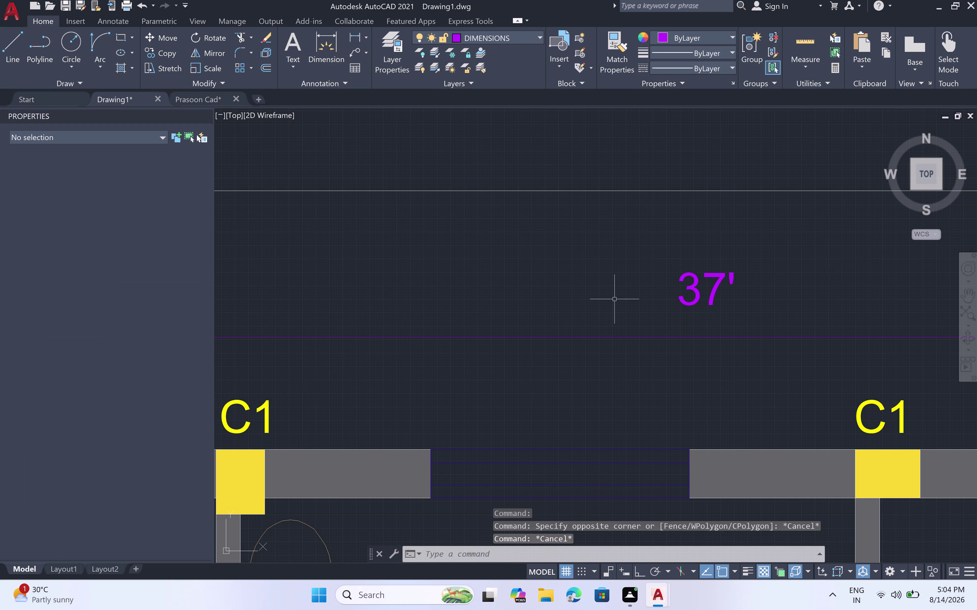
scroll(down, 3)
scroll(down, 3)
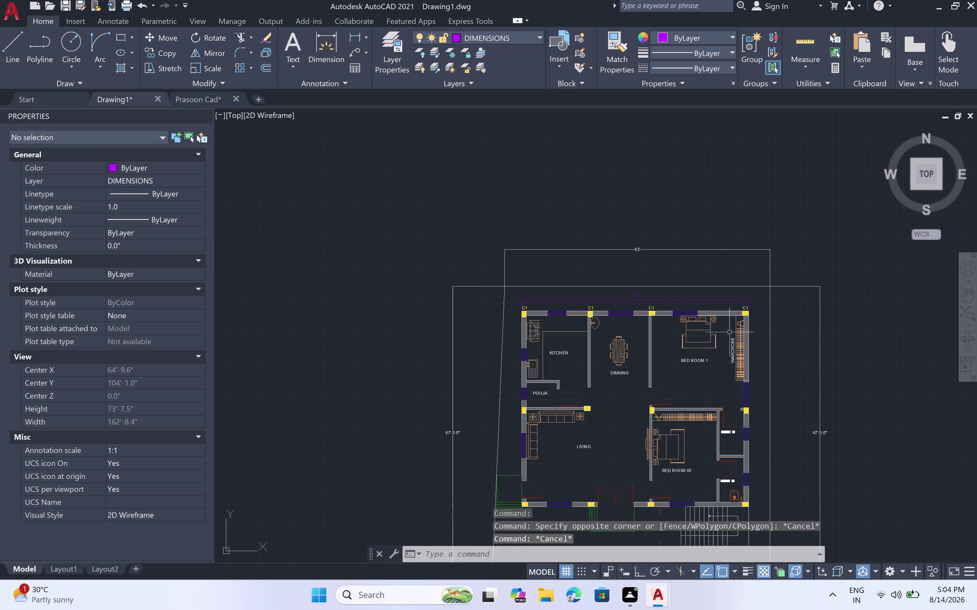
scroll(down, 3)
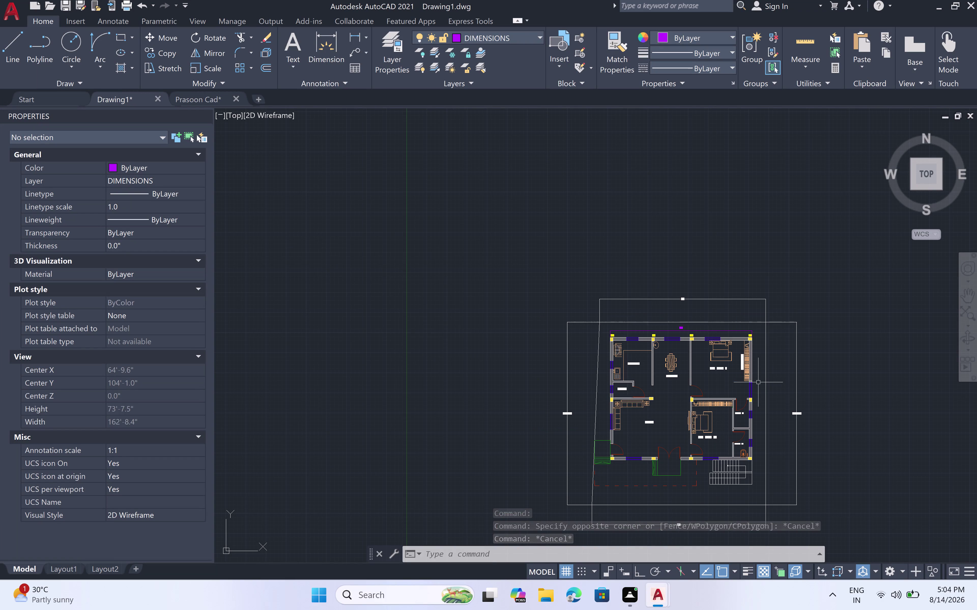
middle_drag(661, 430, 666, 391)
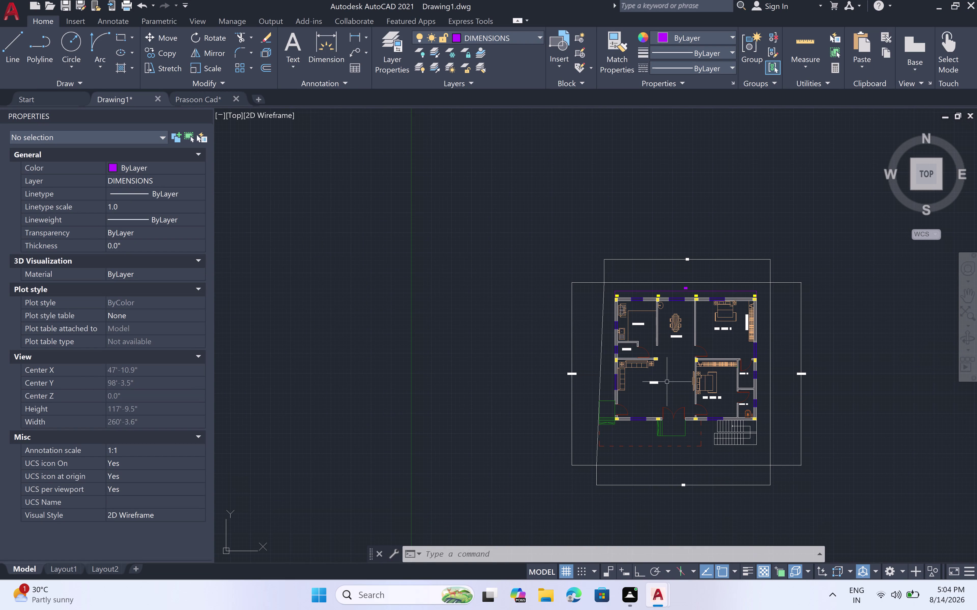
key(Escape)
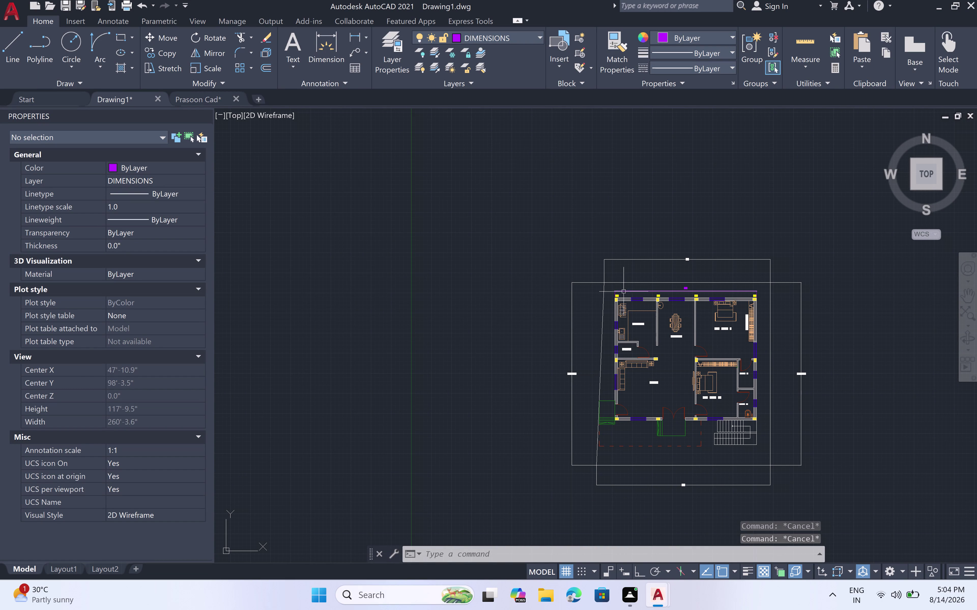
scroll(up, 3)
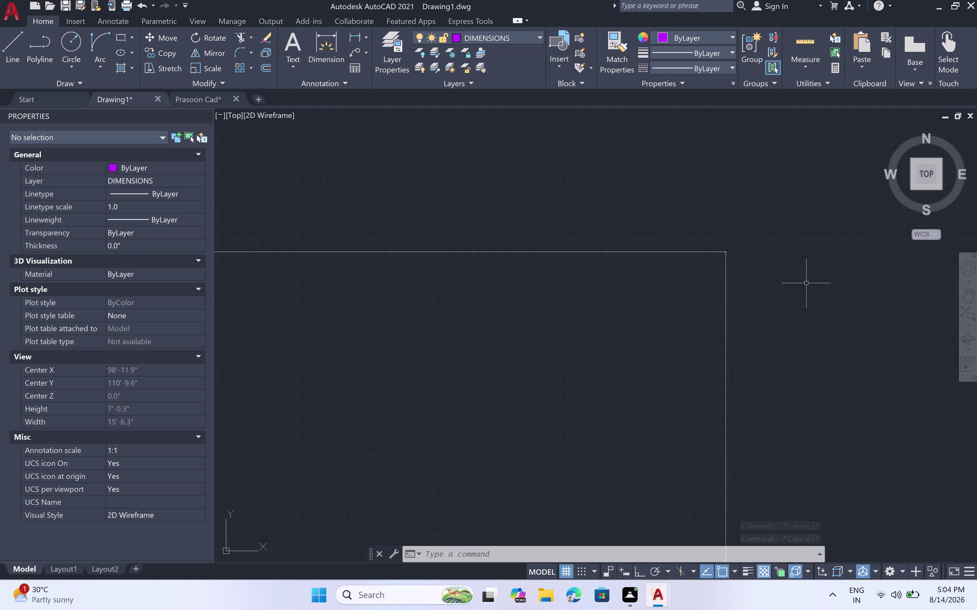
scroll(up, 3)
scroll(down, 3)
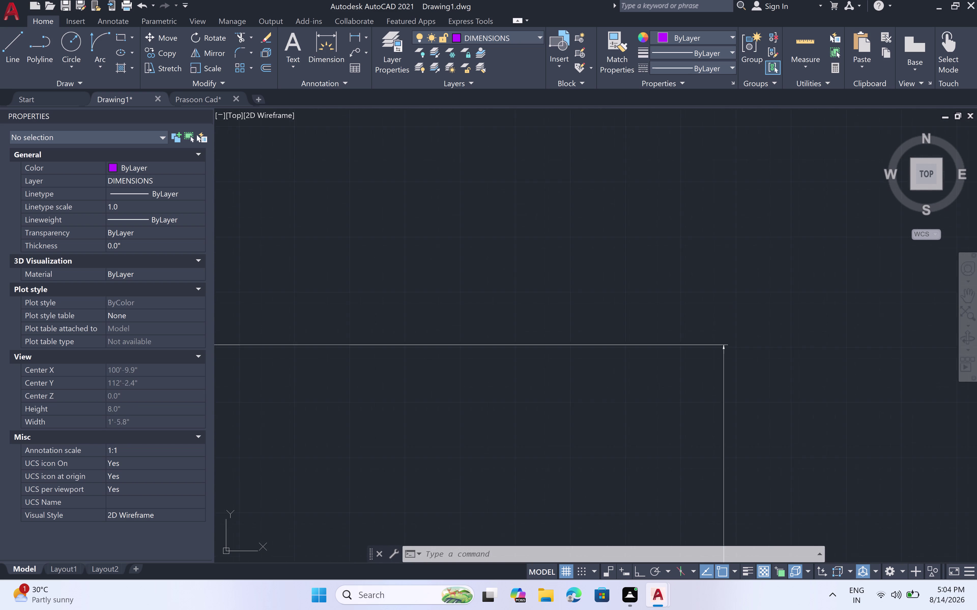
scroll(down, 3)
scroll(down, 3)
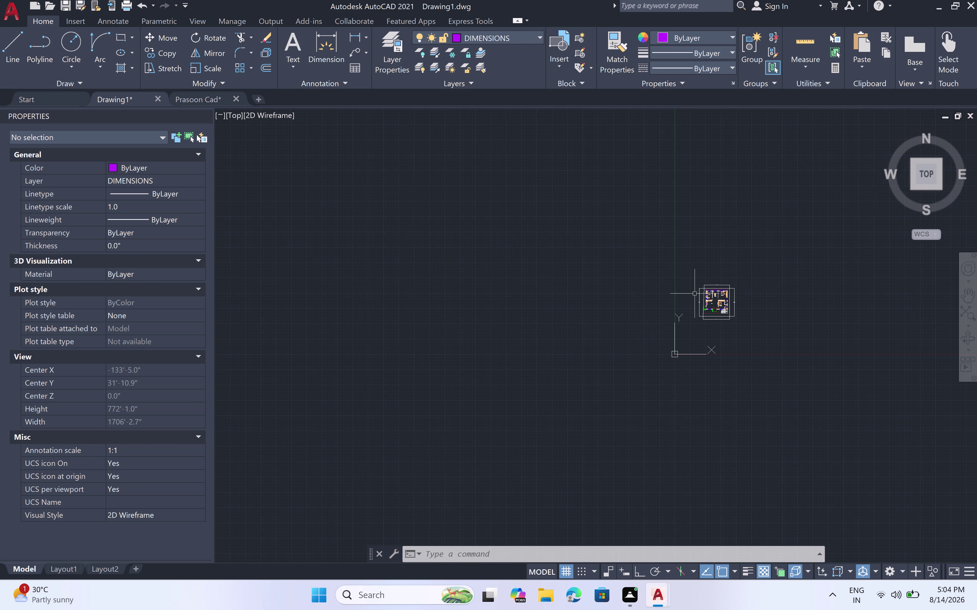
scroll(up, 3)
scroll(up, 3)
scroll(down, 3)
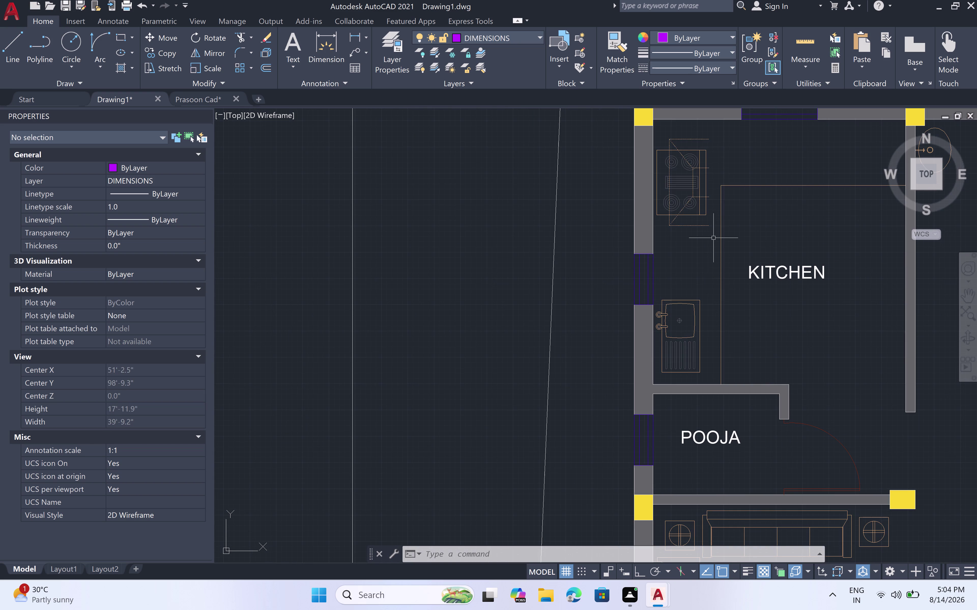
scroll(down, 3)
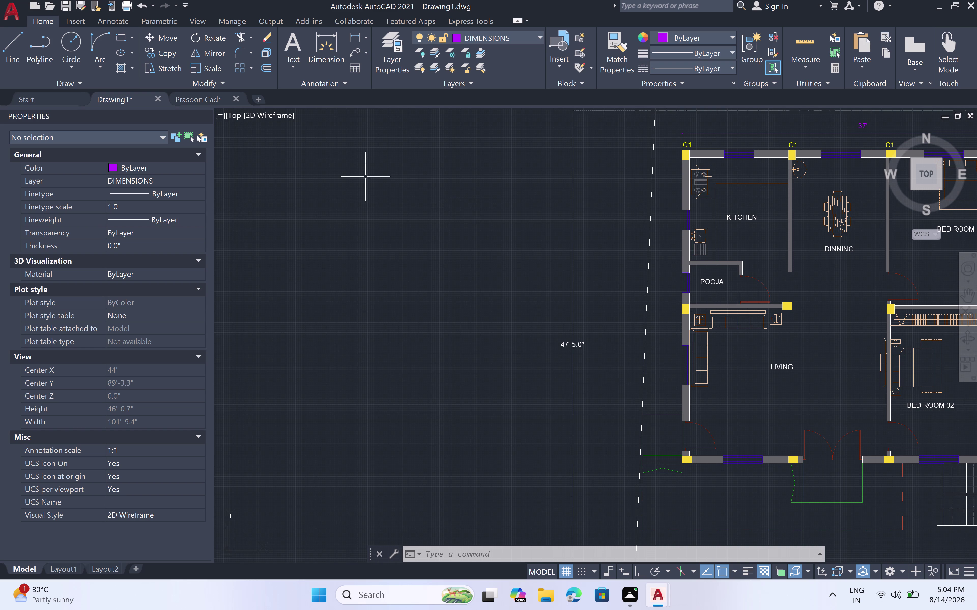
click(310, 166)
click(384, 169)
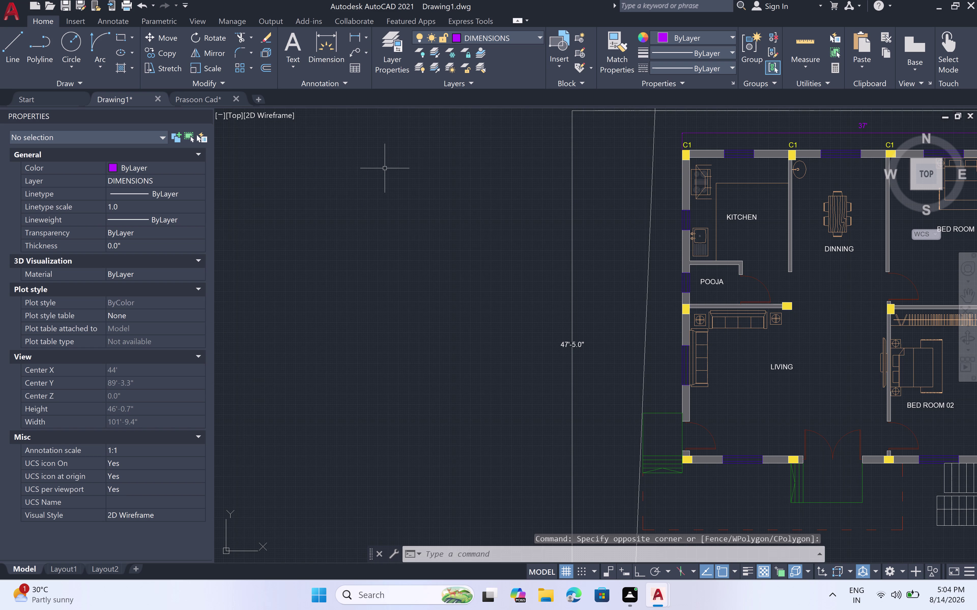
key(Escape)
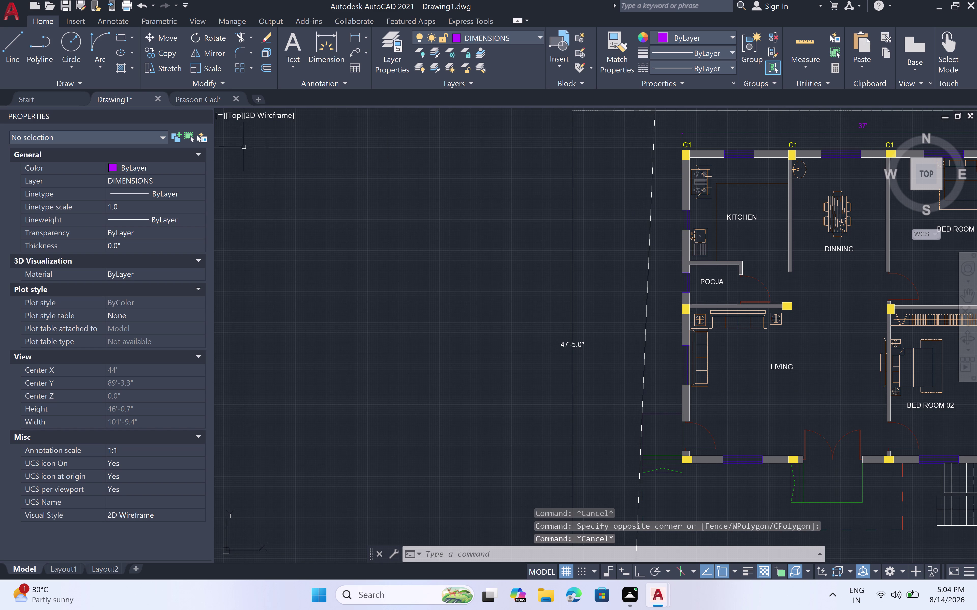
click(205, 114)
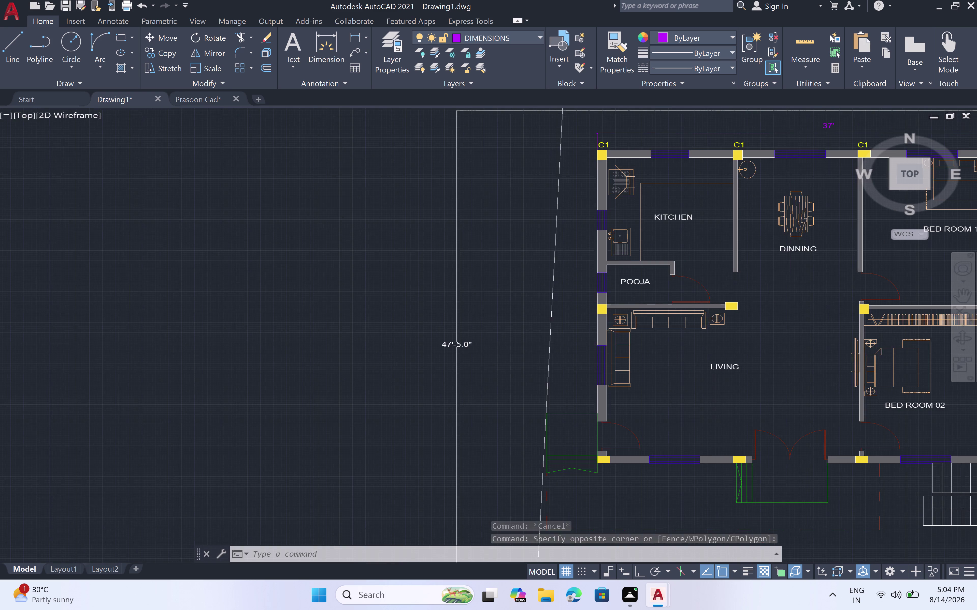
scroll(down, 3)
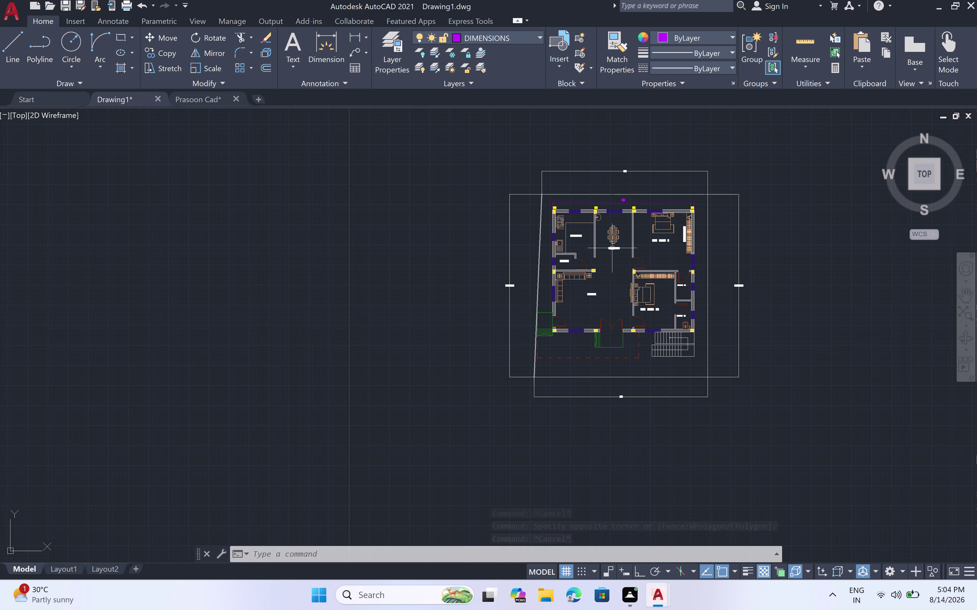
middle_drag(672, 265, 655, 266)
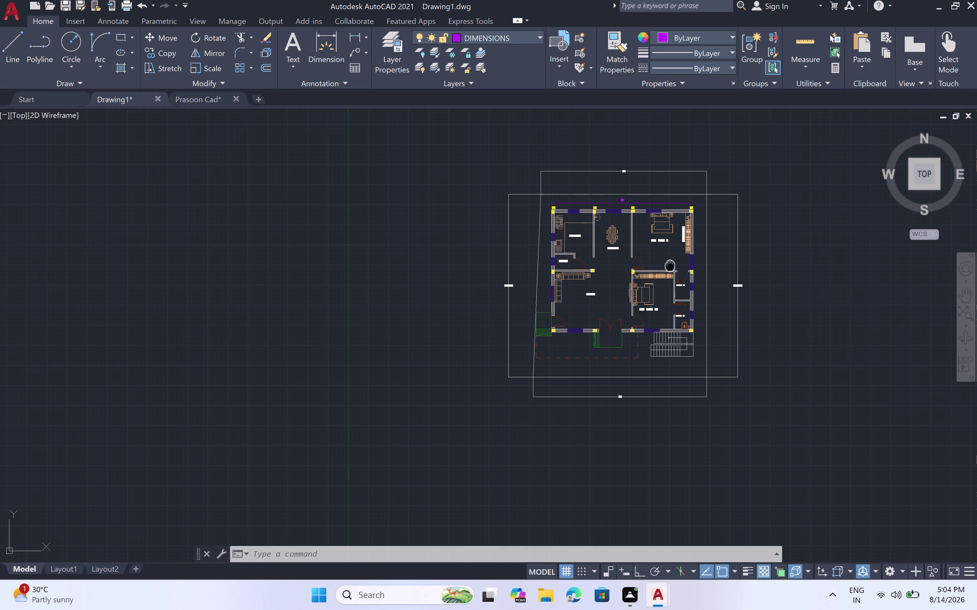
middle_drag(655, 266, 565, 276)
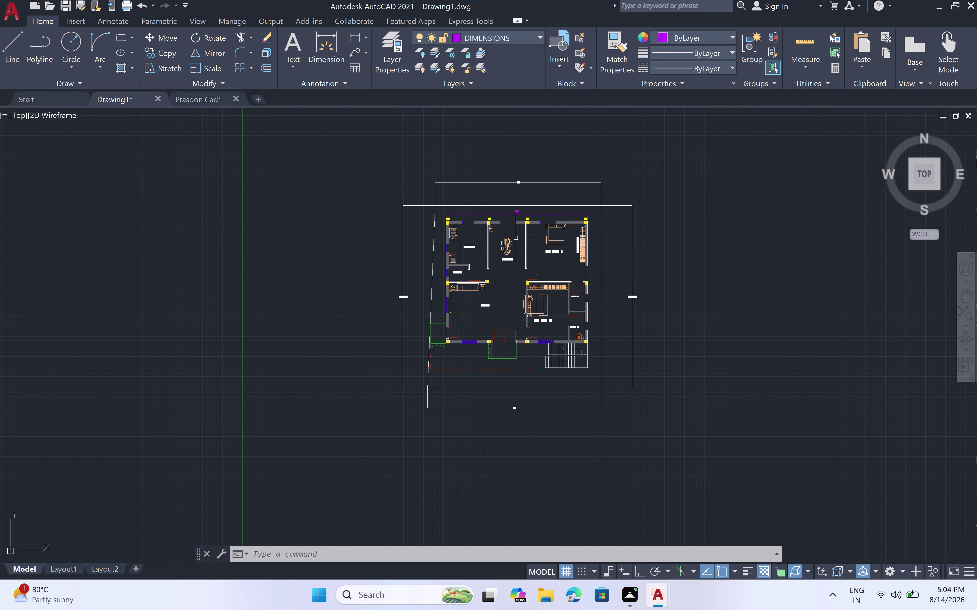
scroll(up, 3)
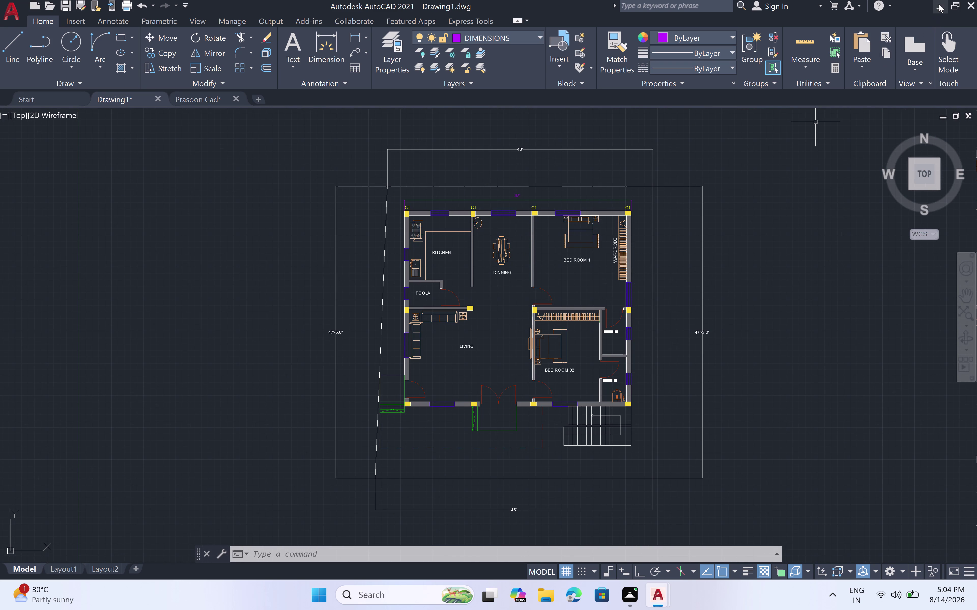